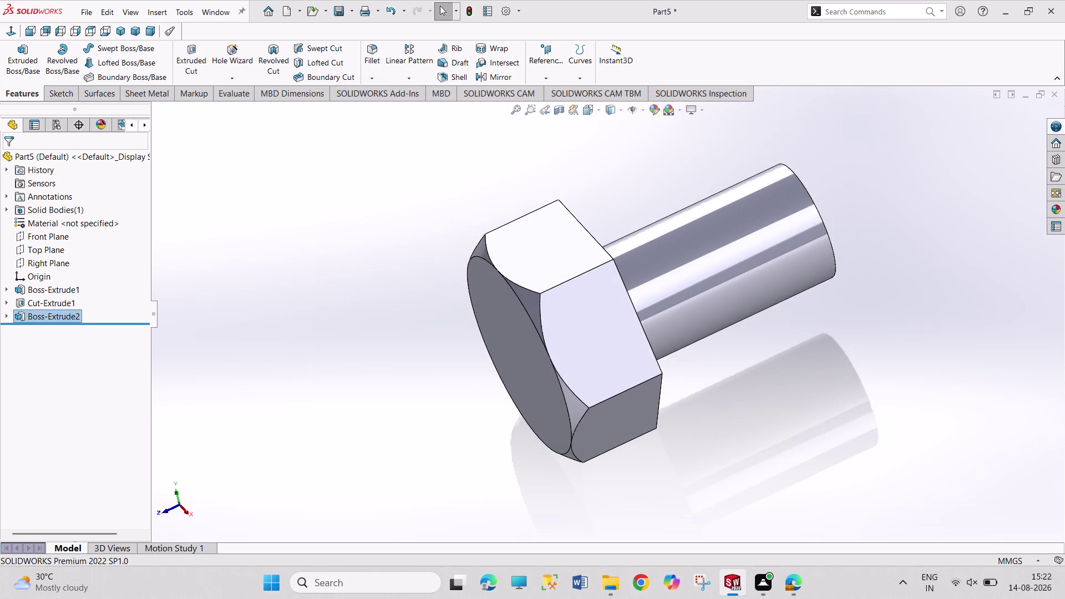
Create a new part document and open a sketch on its Top Plane.
key(ctrl+n)
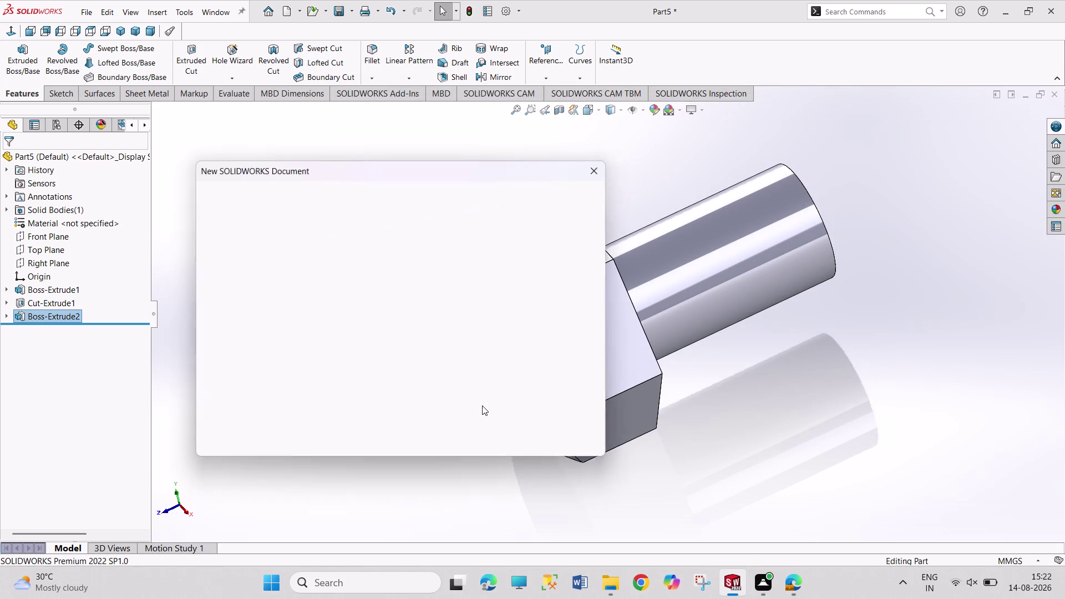
key(Return)
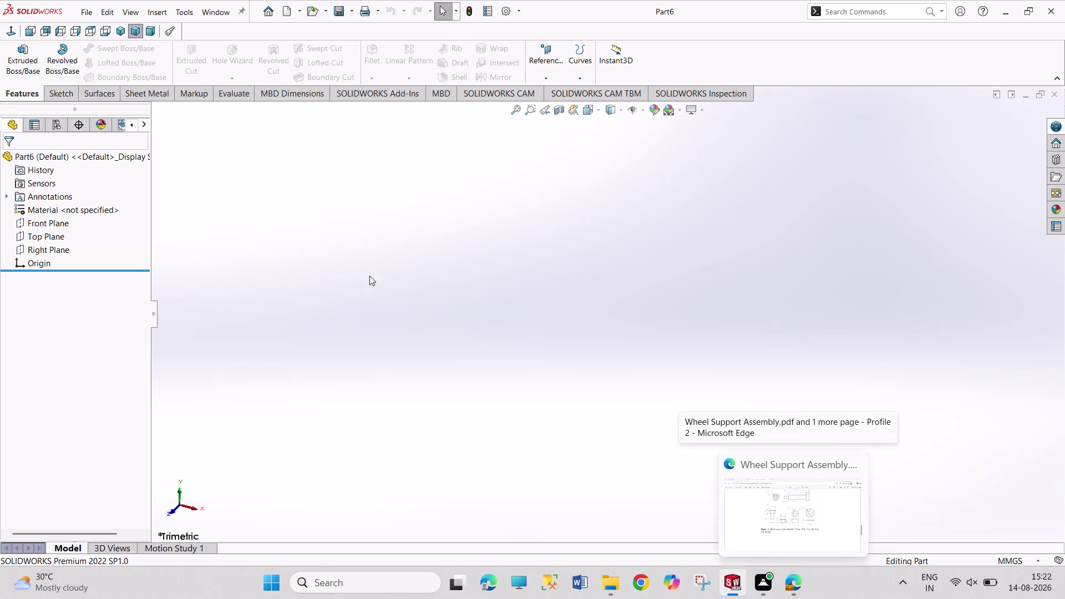
click(47, 237)
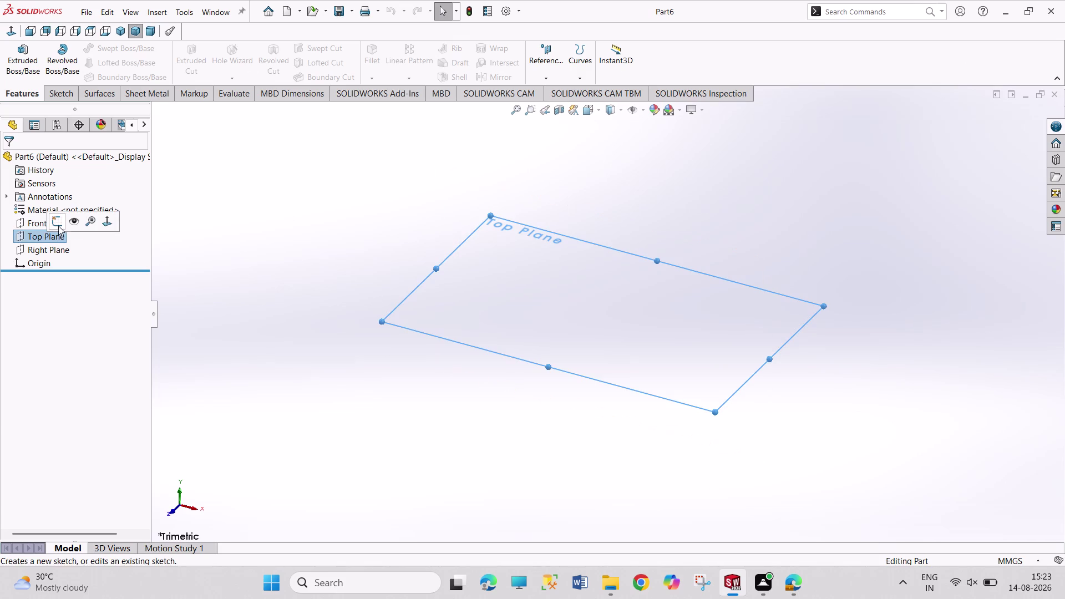
click(58, 225)
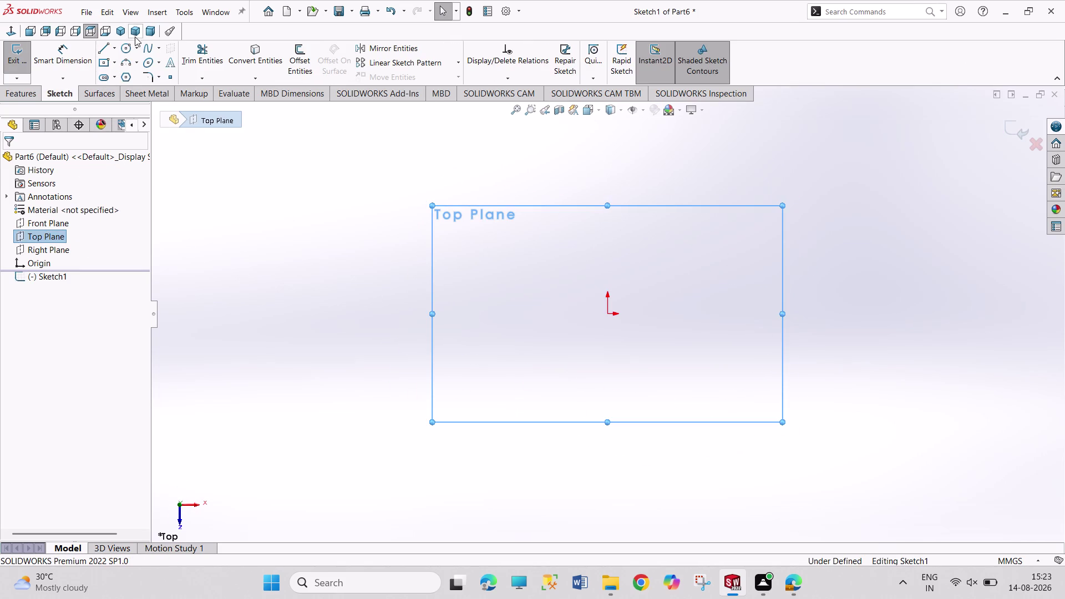
Draw the circles centred at the origin and delete a stray extra circle.
click(127, 51)
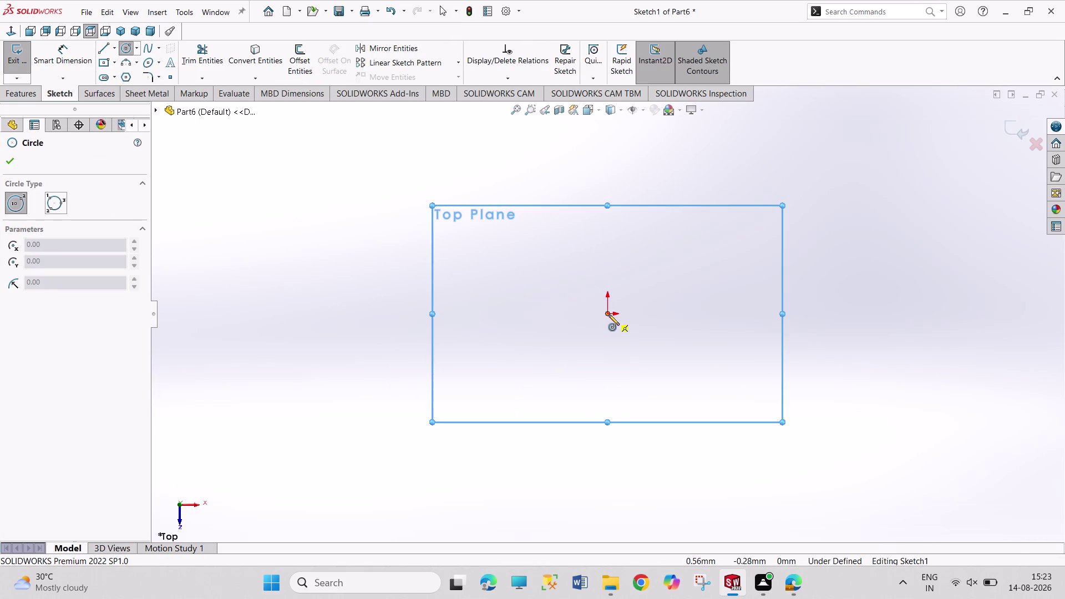
click(609, 314)
click(673, 406)
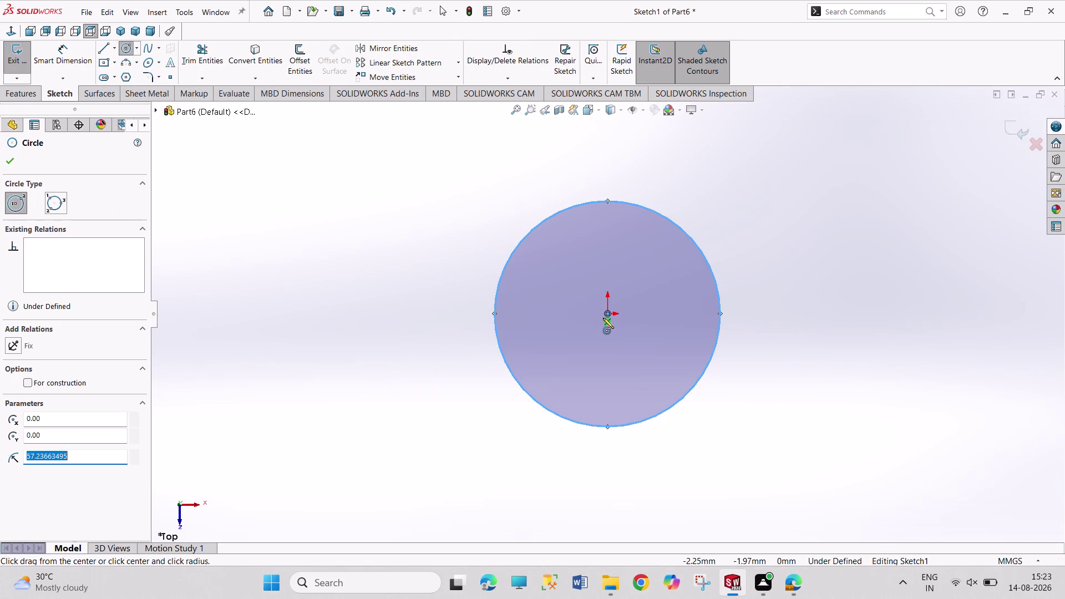
click(608, 314)
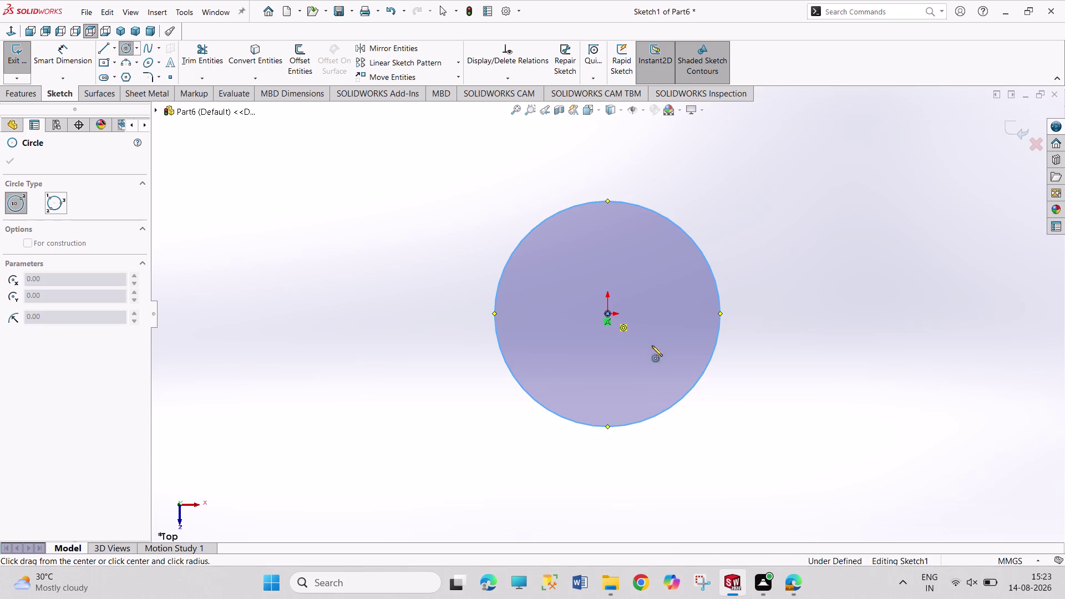
click(669, 370)
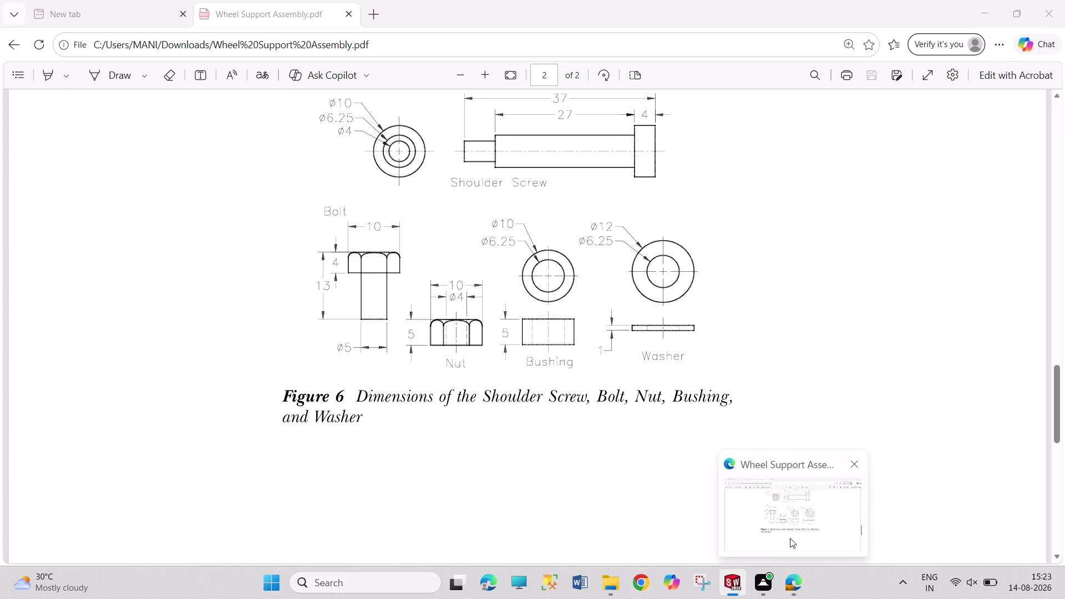
right_drag(760, 255, 758, 113)
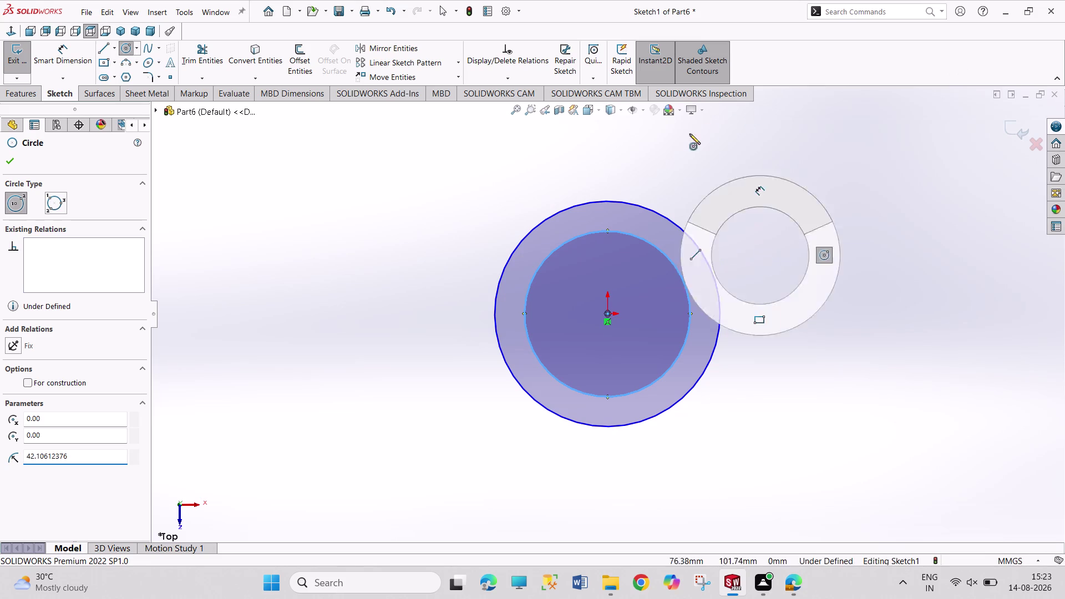
click(646, 208)
click(679, 191)
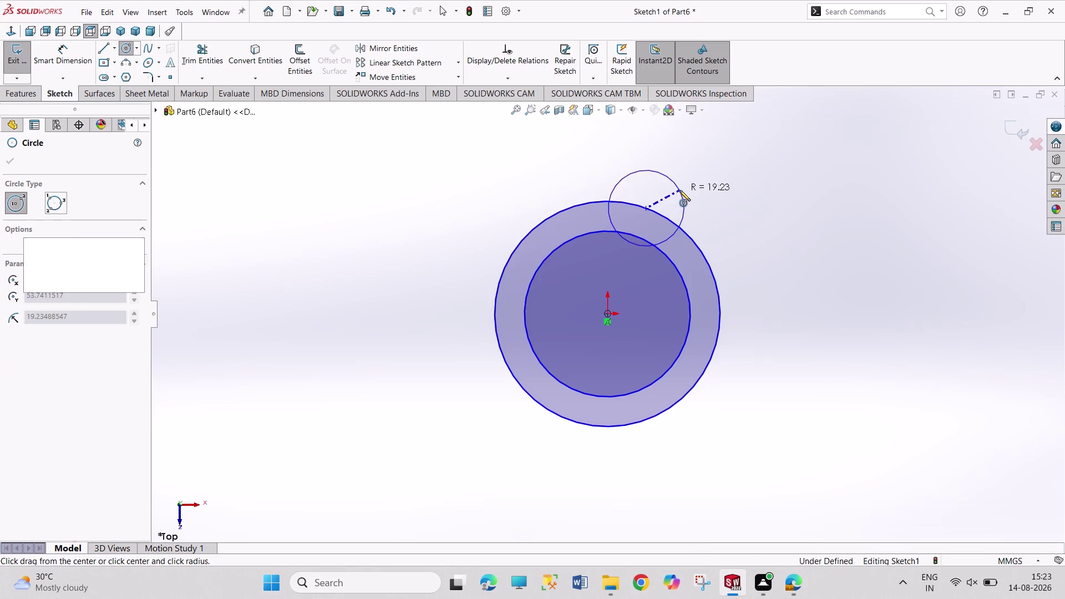
key(Escape)
key(Escape)
key(Escape)
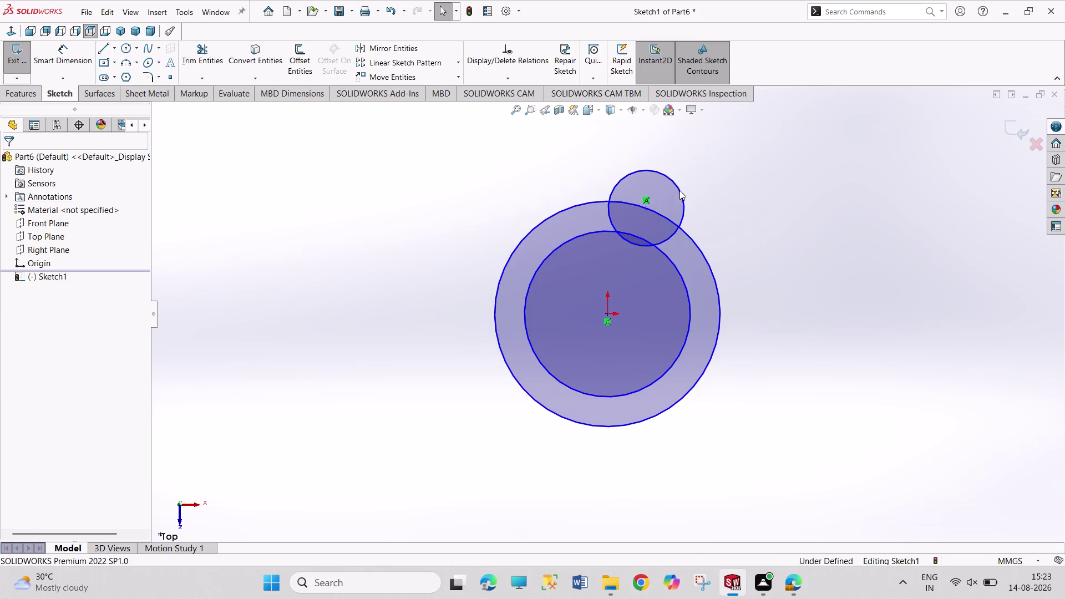
right_click(680, 190)
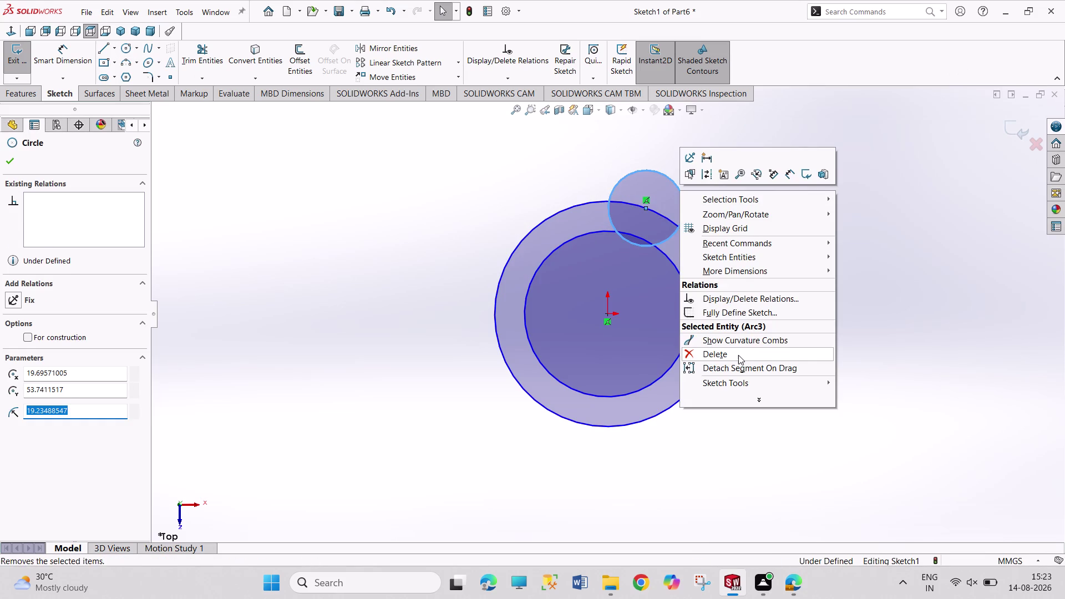
click(738, 355)
Dimension the circles to Ø10 and Ø6.25 mm, then exit the sketch.
right_drag(774, 356, 779, 192)
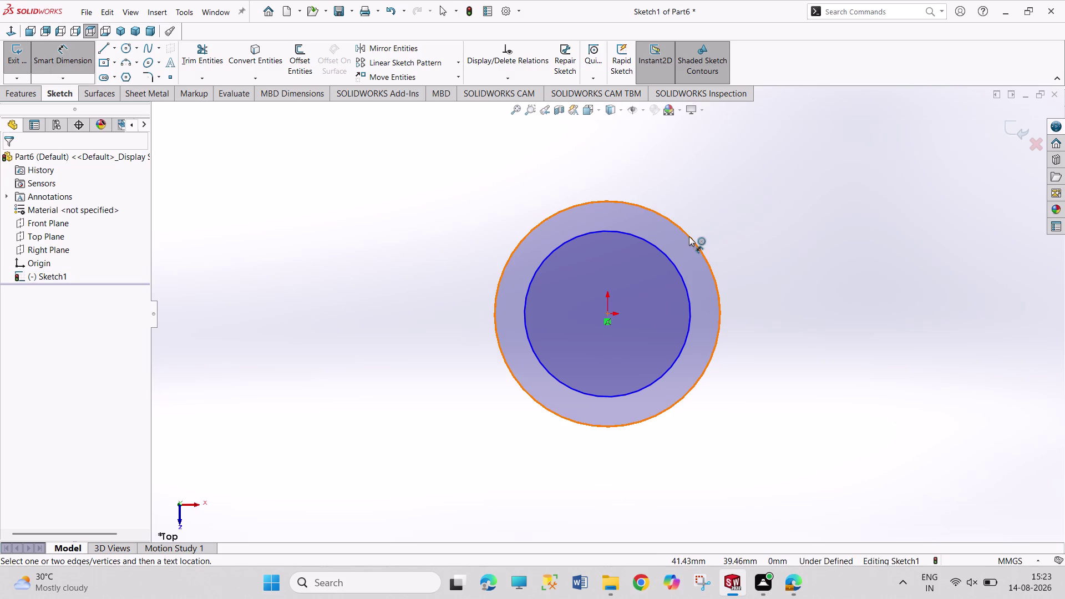
click(689, 236)
click(739, 201)
text(10)
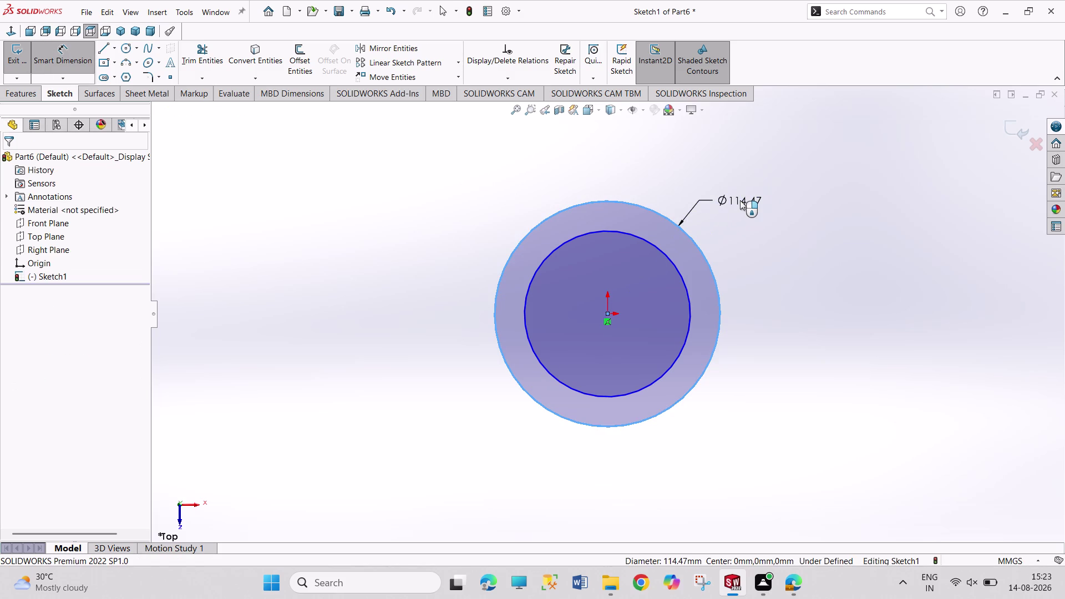
key(Return)
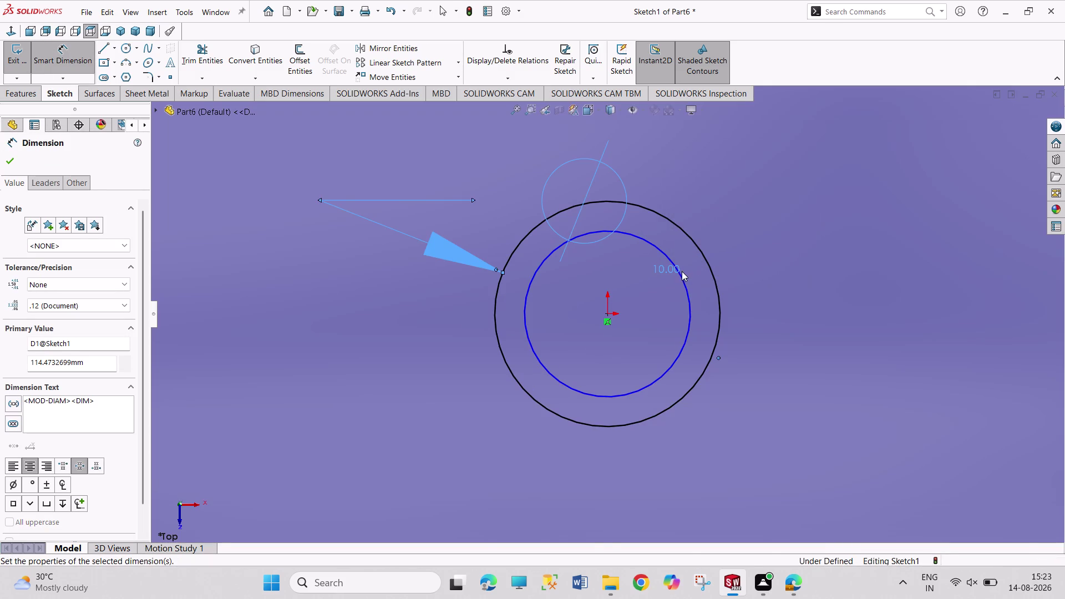
click(683, 279)
click(775, 262)
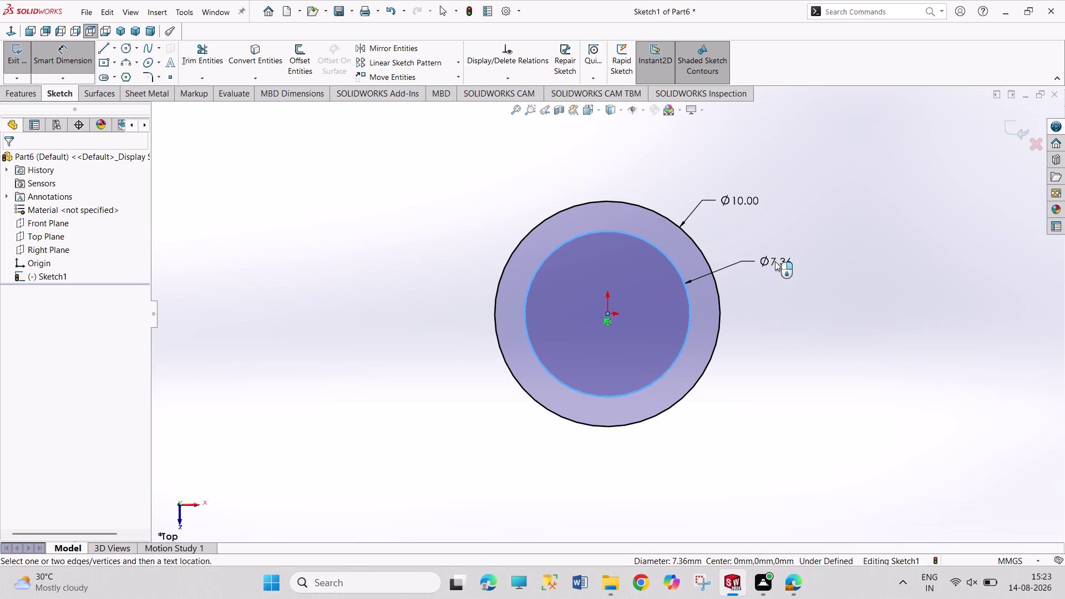
text(6.2)
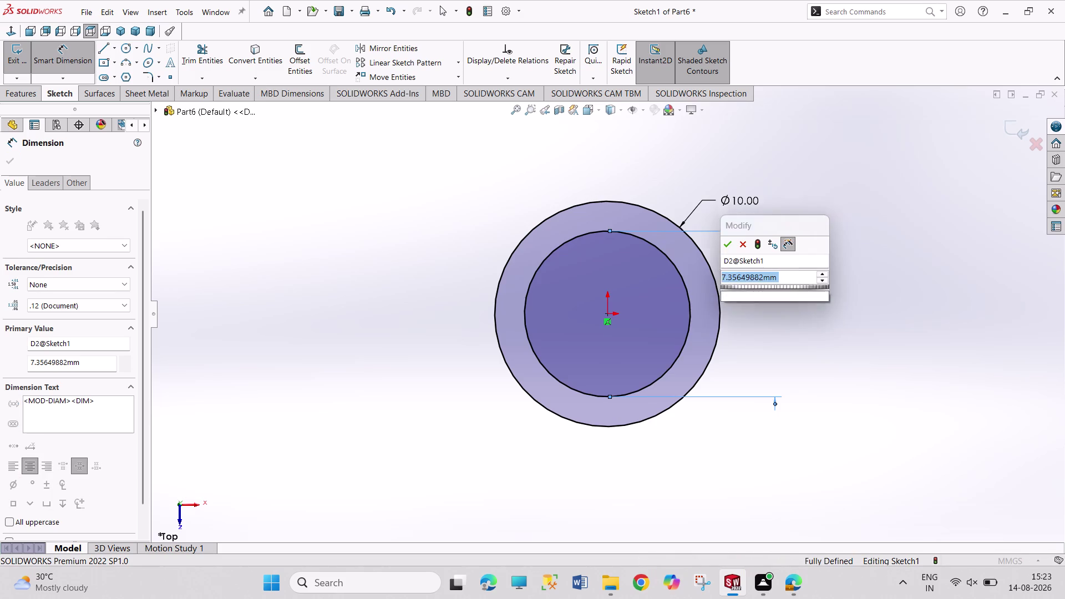
key(5)
key(Return)
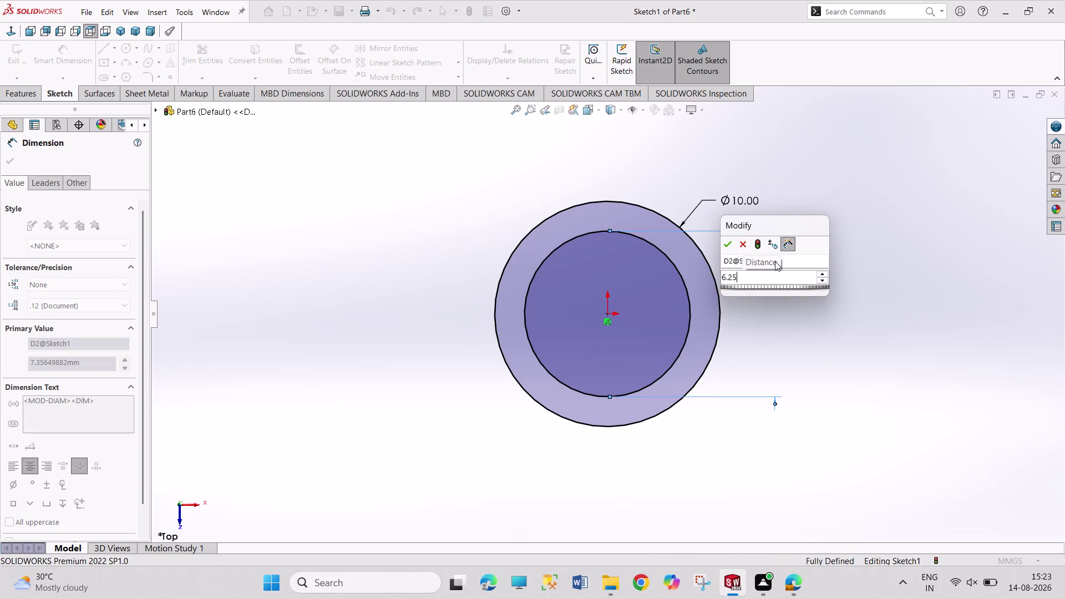
right_click(818, 340)
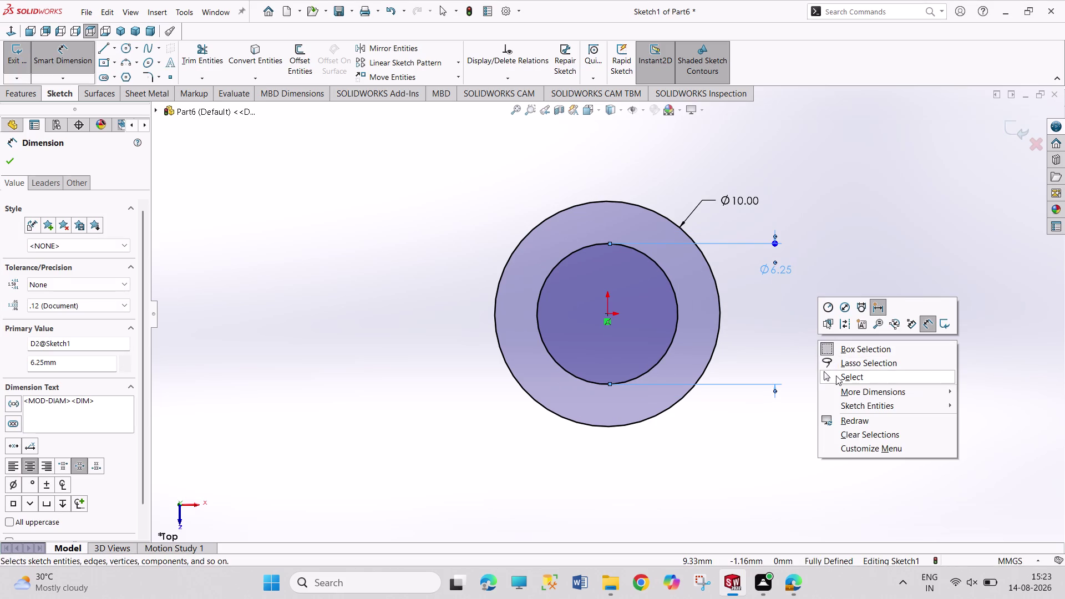
click(837, 376)
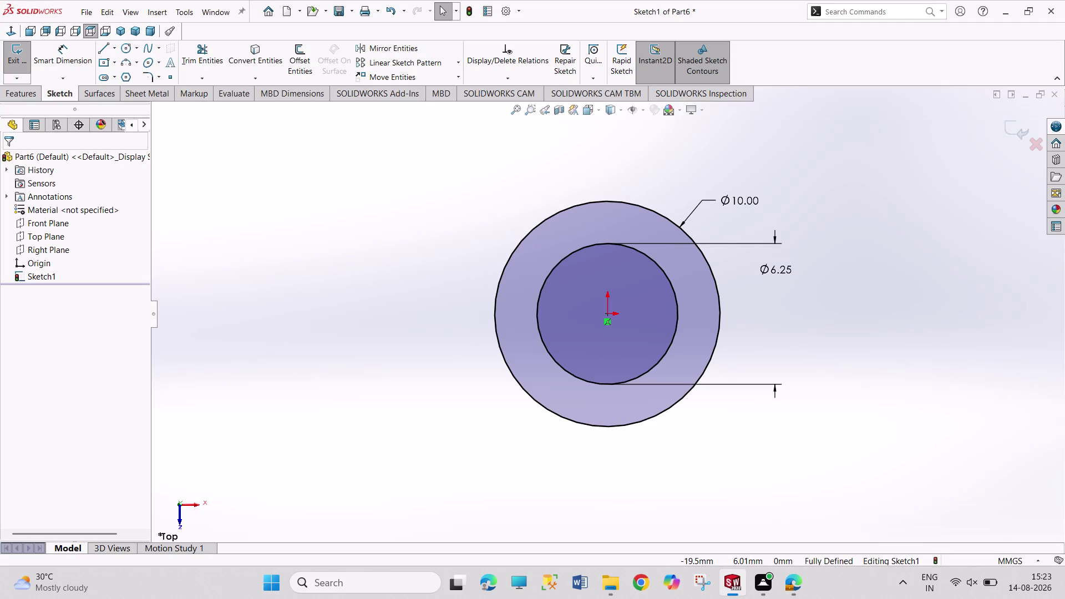
click(25, 59)
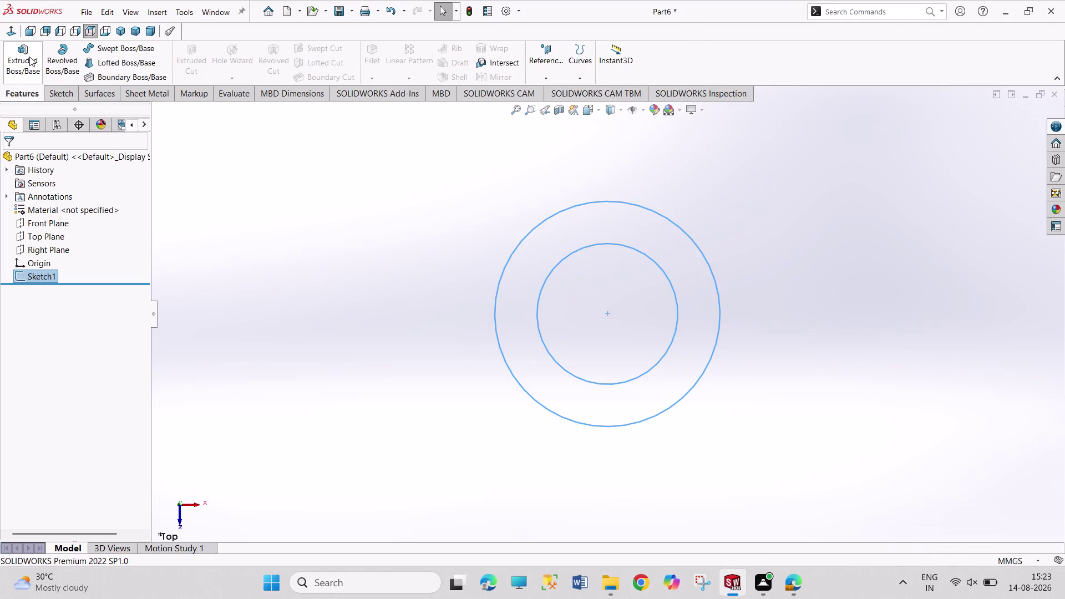
Extrude the ring sketch 5 mm mid-plane into a bushing.
click(29, 56)
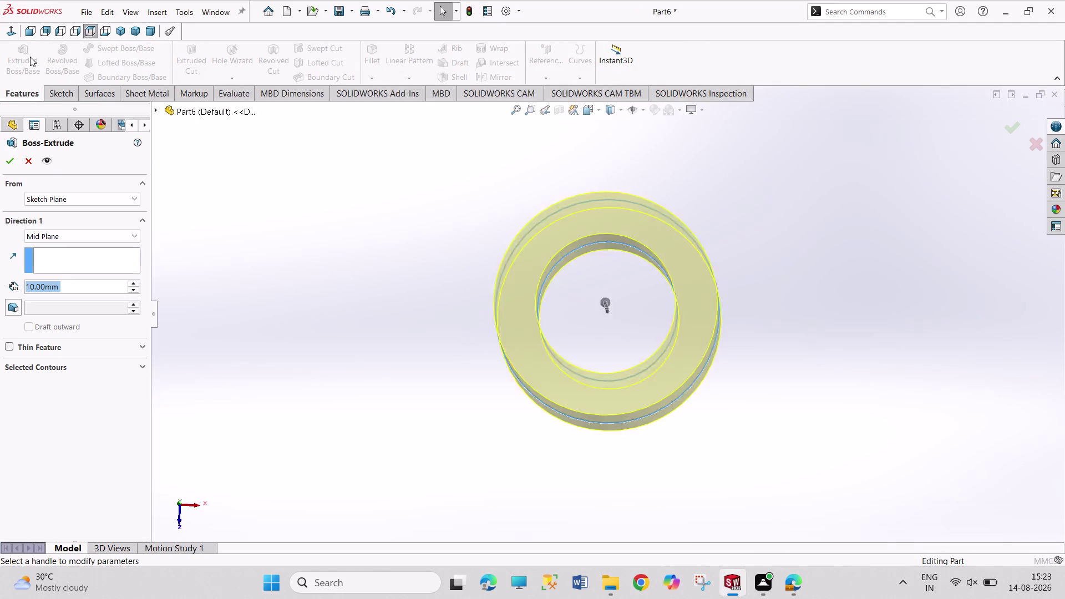
key(5)
key(Return)
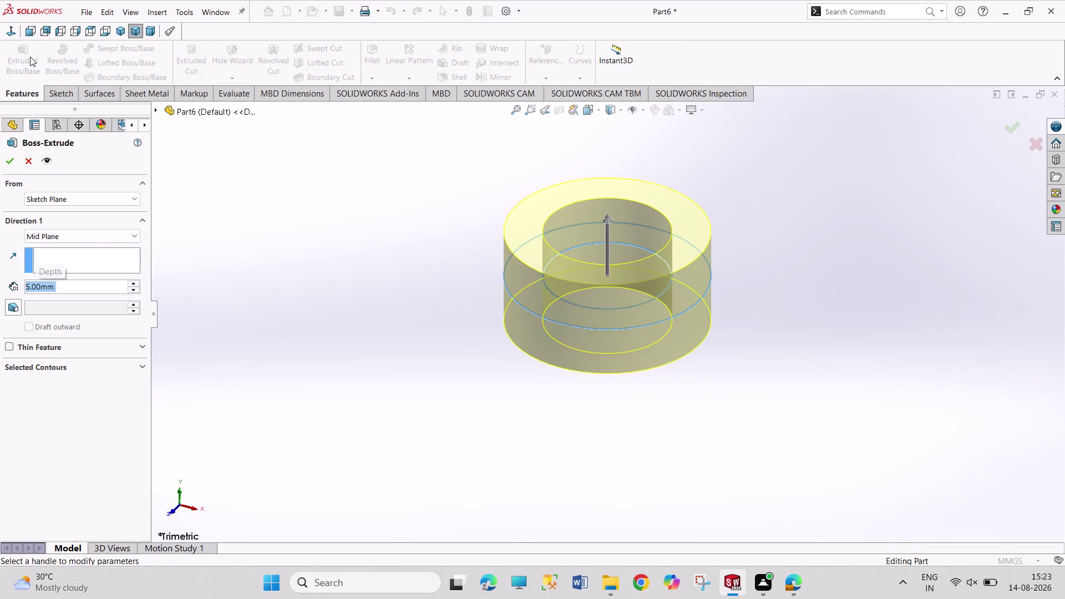
click(7, 162)
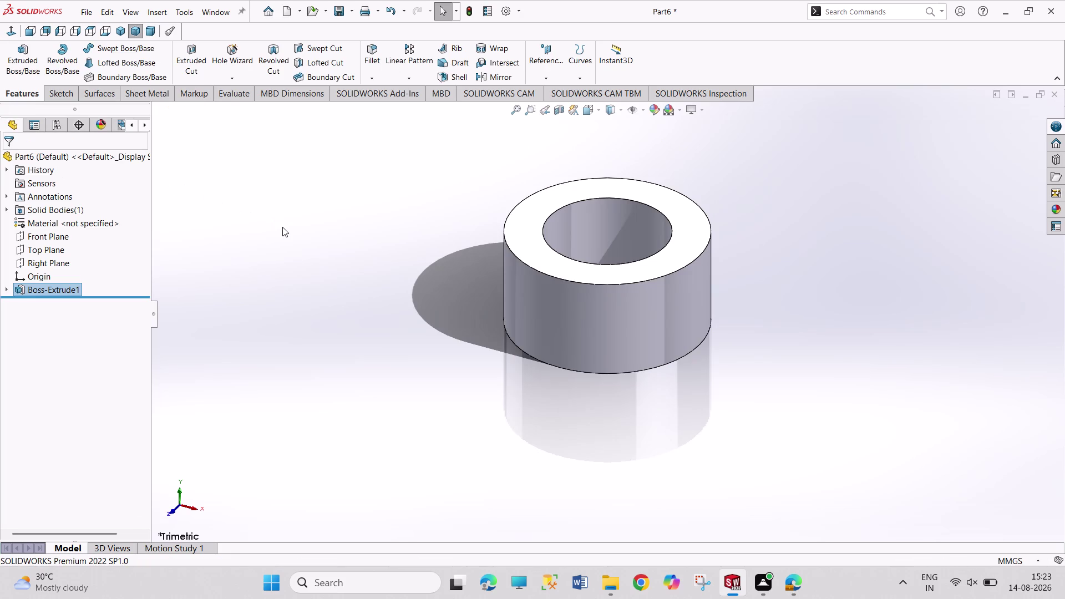
Save the part as 'WHEEL SUPPORT 1.6 BUSHING'.
key(ctrl+s)
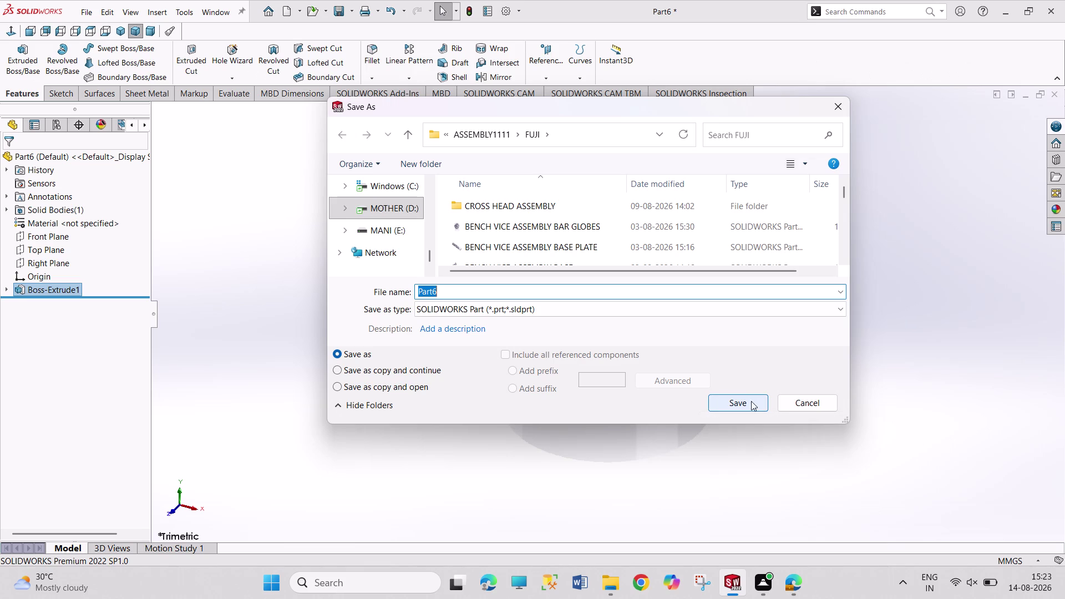
text(WH)
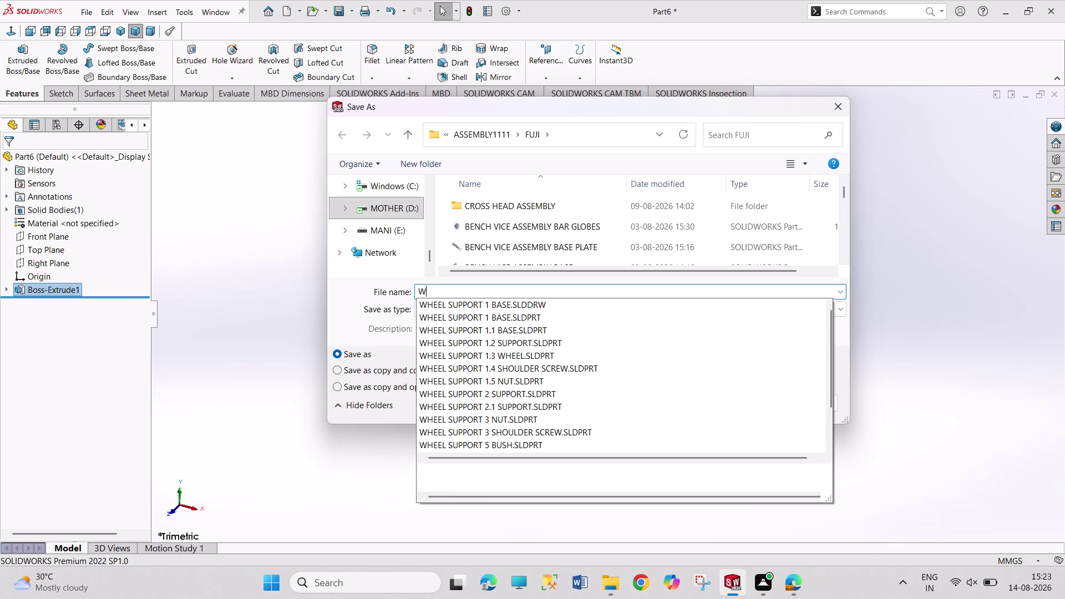
text(EEL SUPPO)
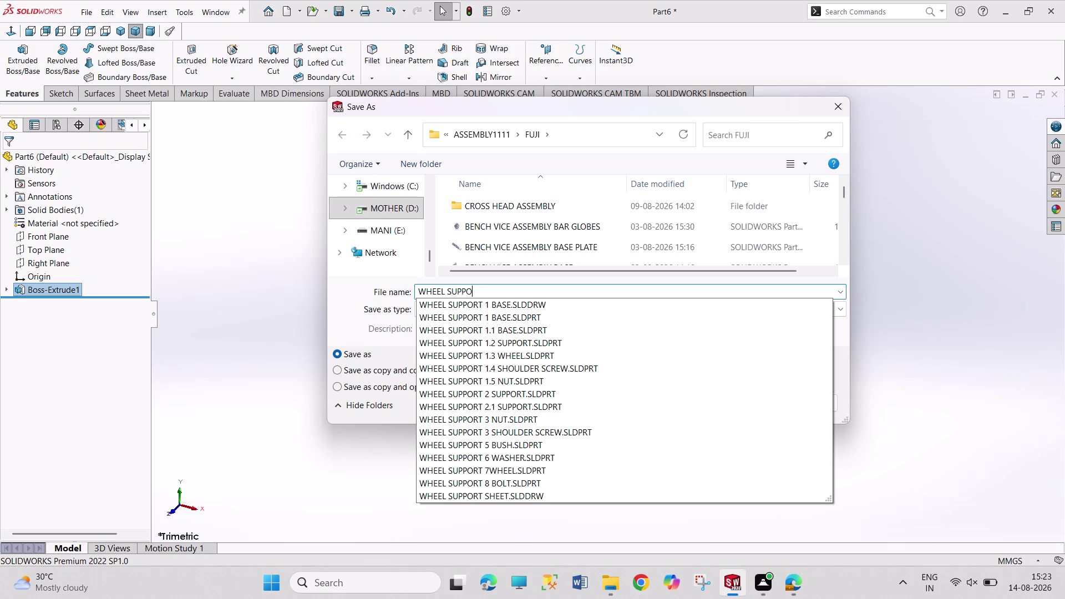
text(RT 1.6)
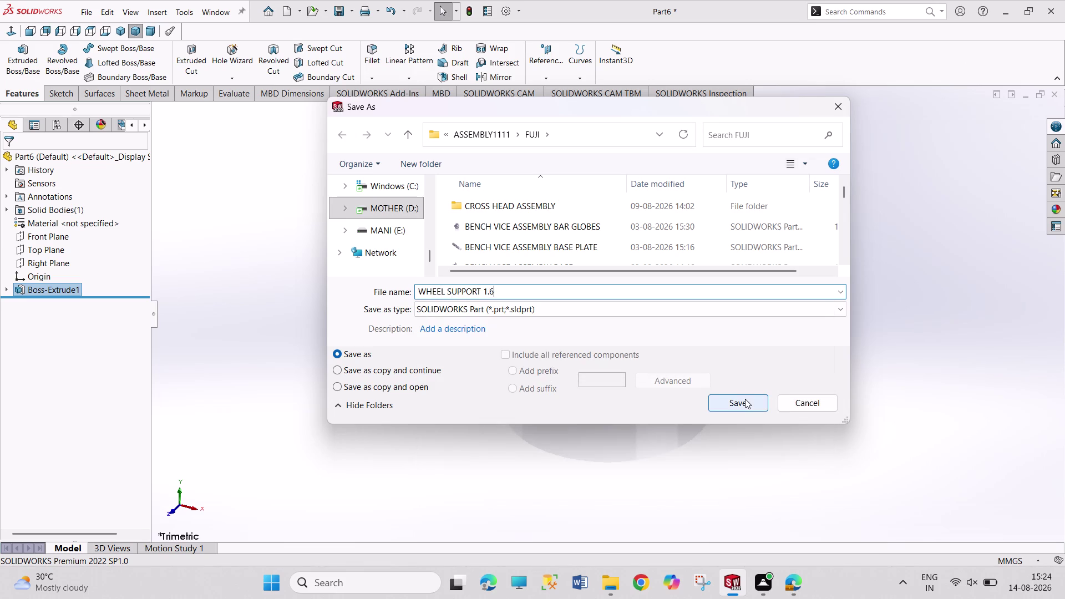
key(space)
text(BUSH)
text(ING)
key(Return)
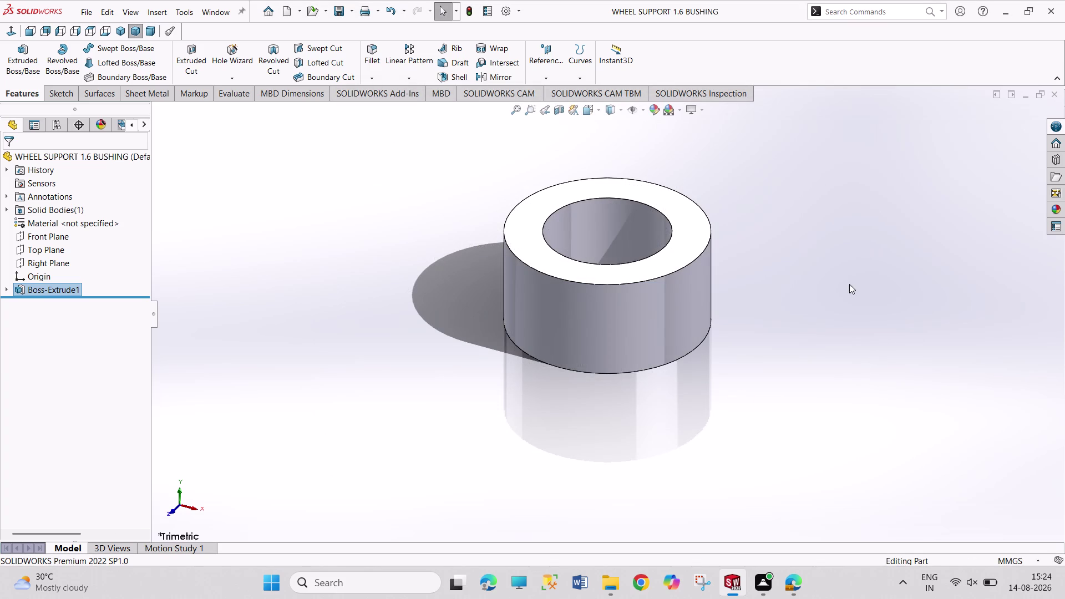
drag(744, 198, 869, 324)
drag(779, 201, 959, 355)
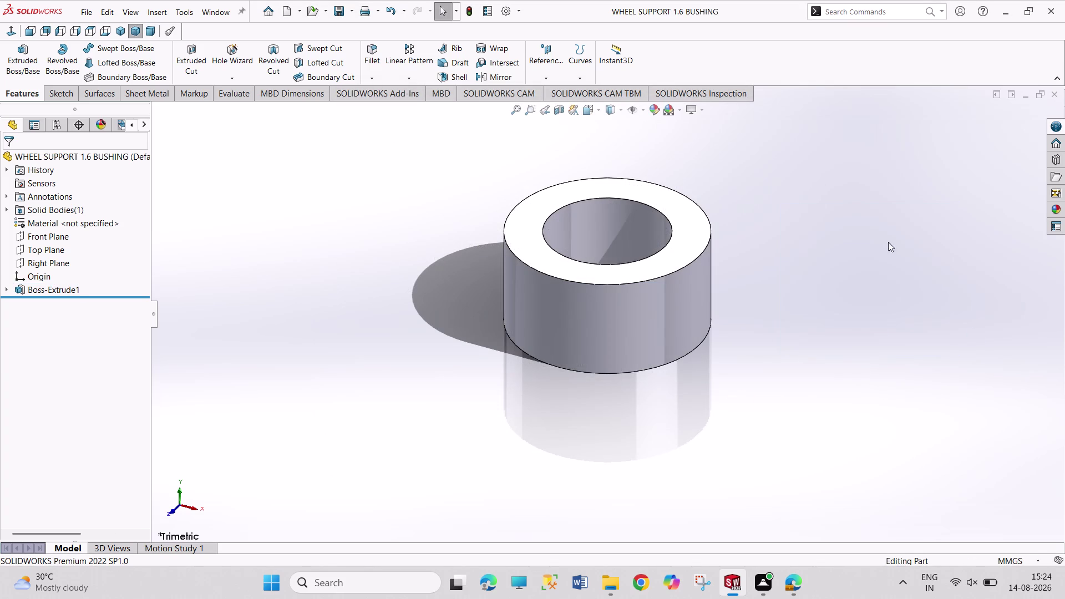
Create a new part and draw two origin-centred circles on its Top Plane.
drag(852, 220, 1030, 369)
key(ctrl+n)
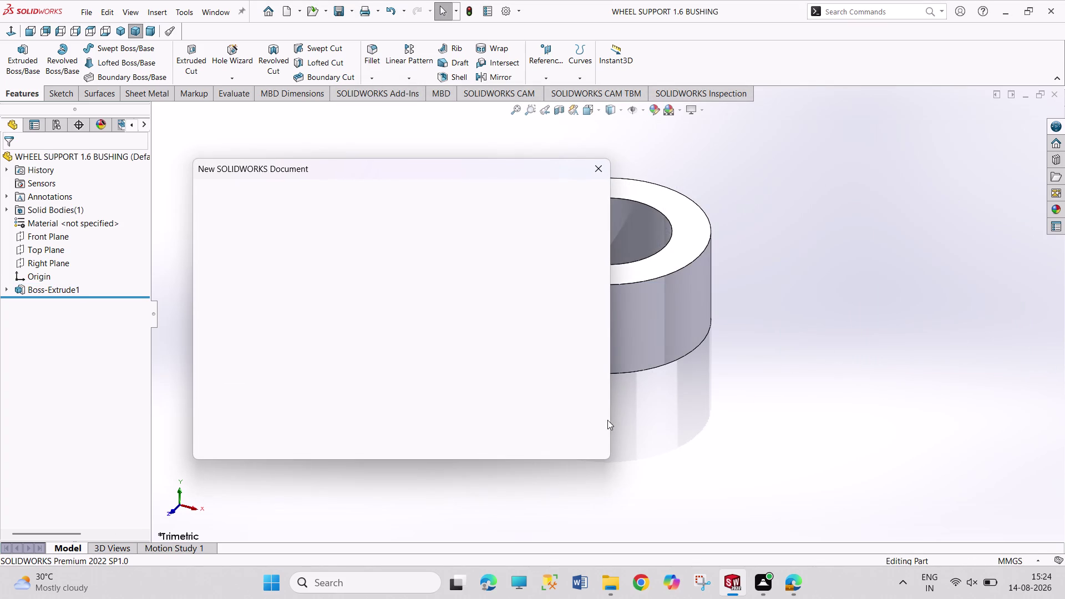
click(459, 434)
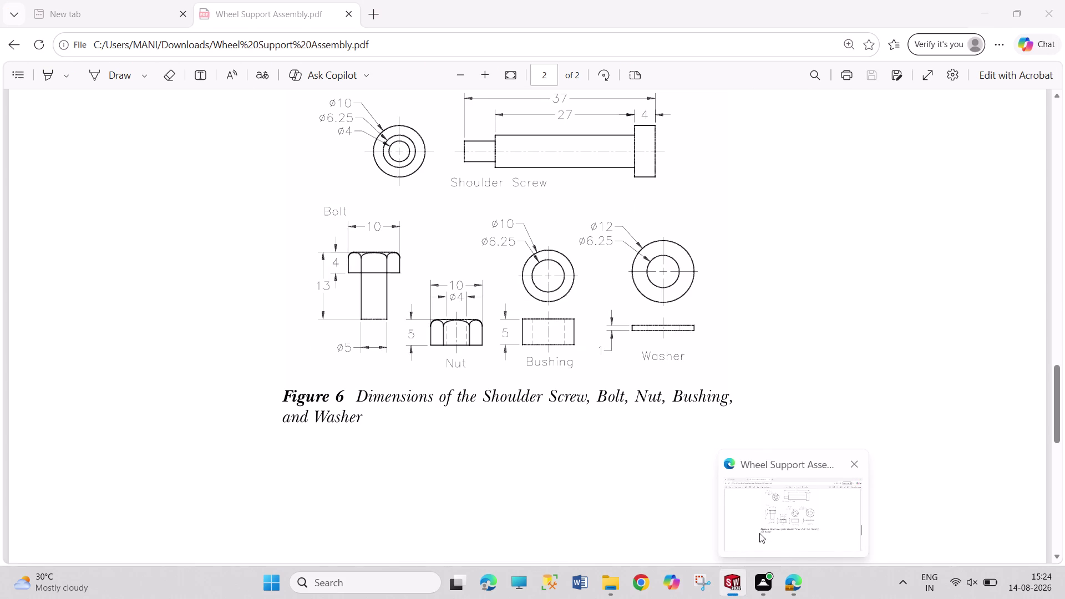
click(52, 241)
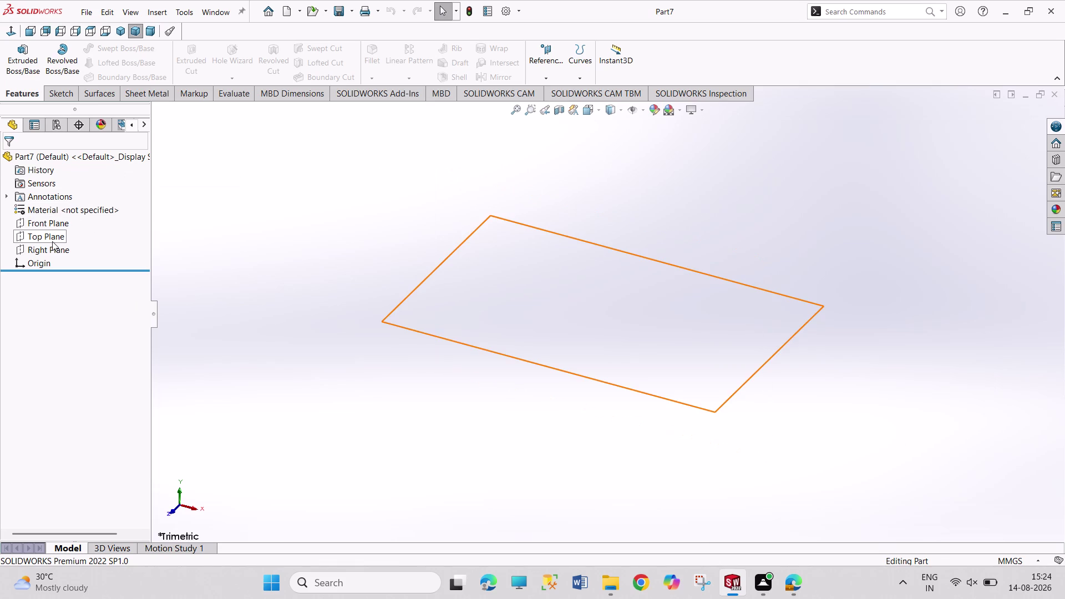
click(65, 227)
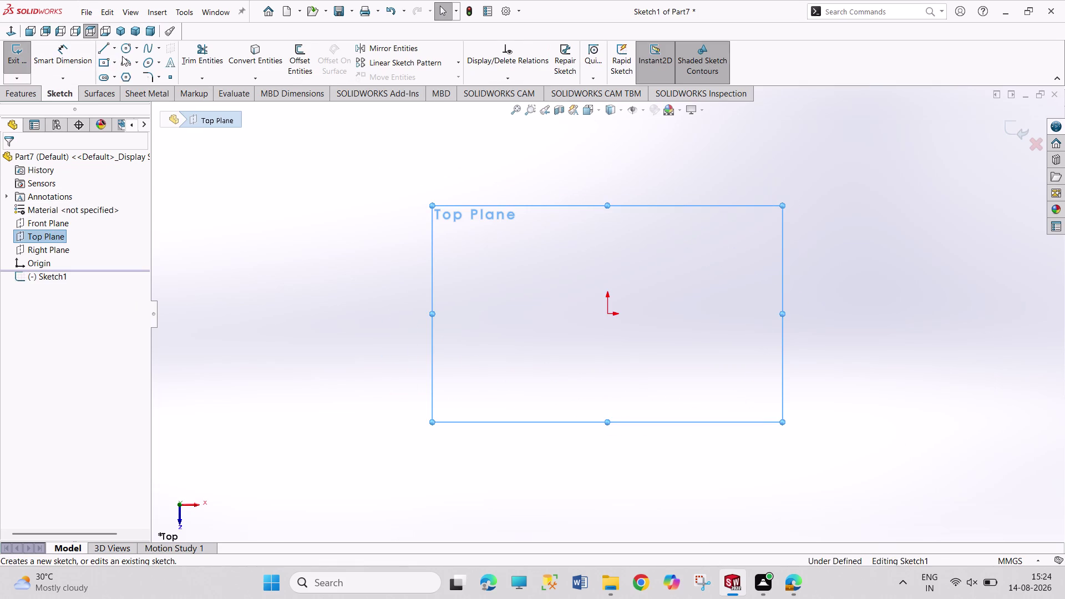
click(123, 49)
click(606, 314)
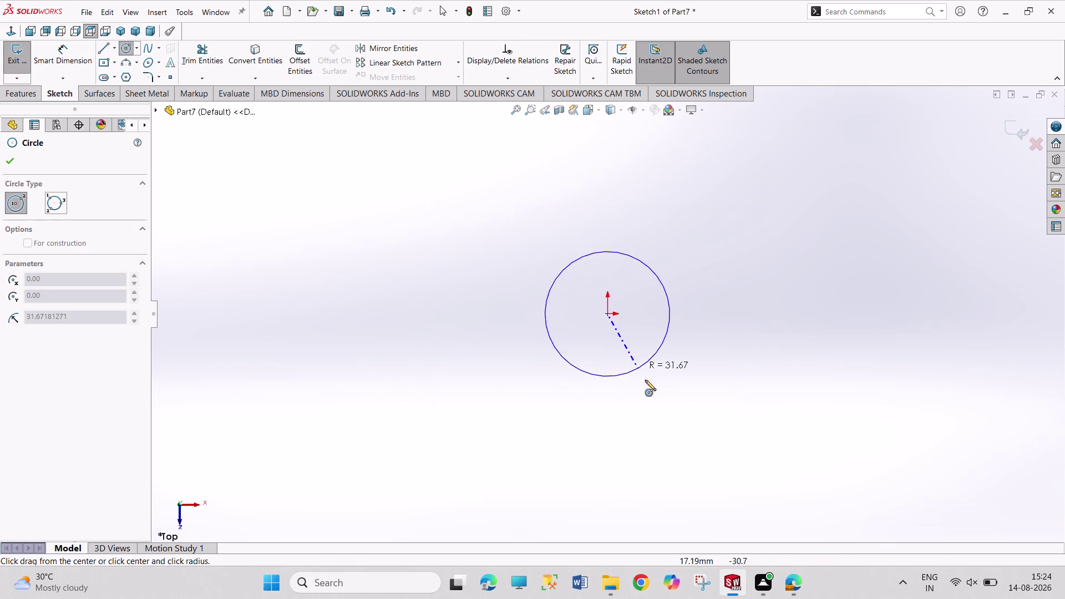
click(652, 391)
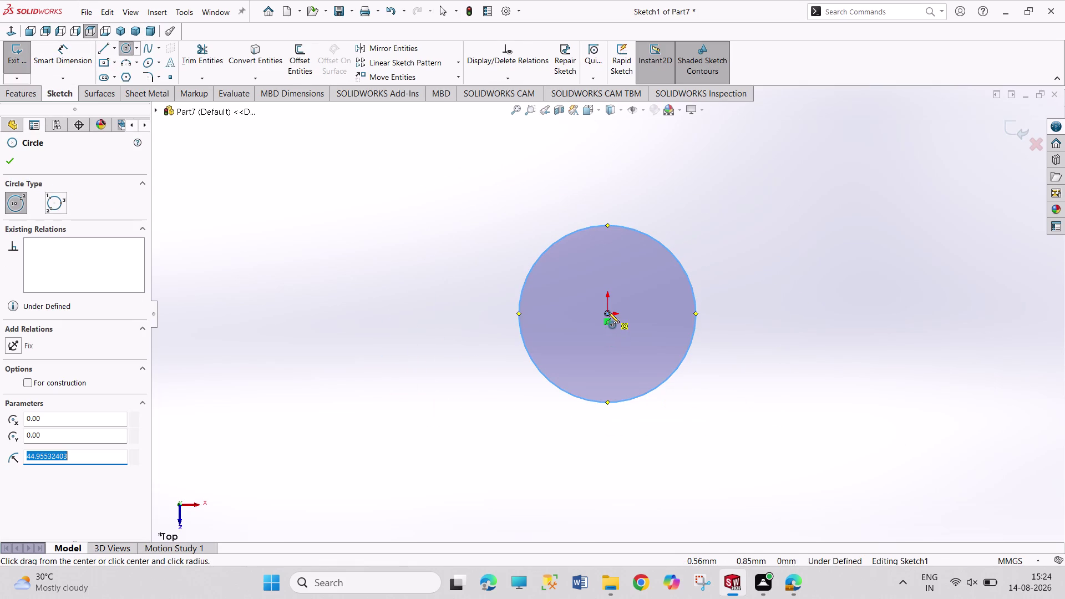
click(609, 312)
click(657, 431)
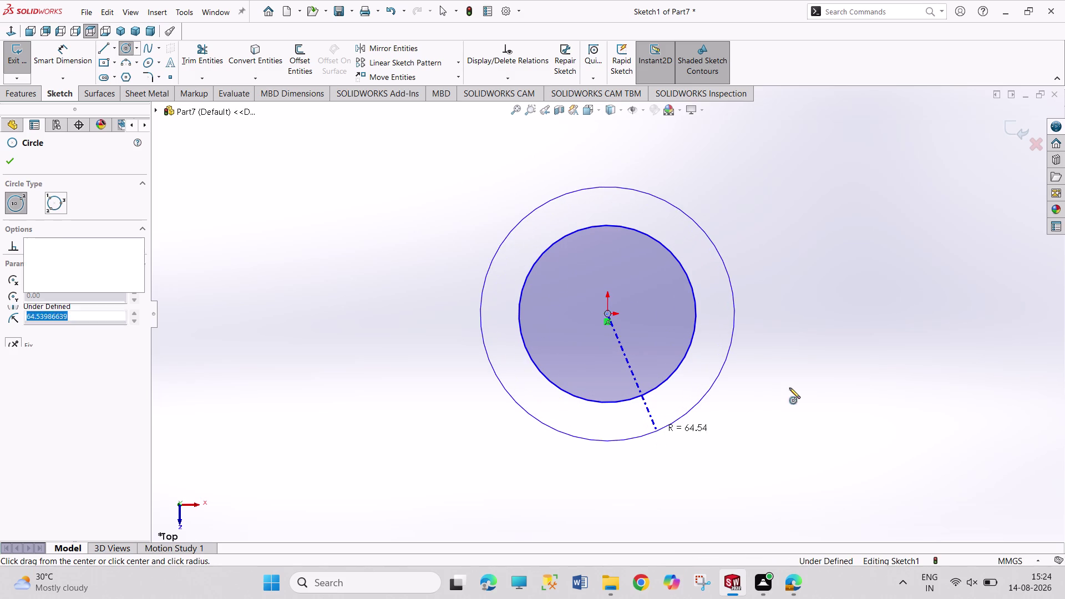
right_drag(812, 373, 802, 180)
right_drag(865, 231, 817, 99)
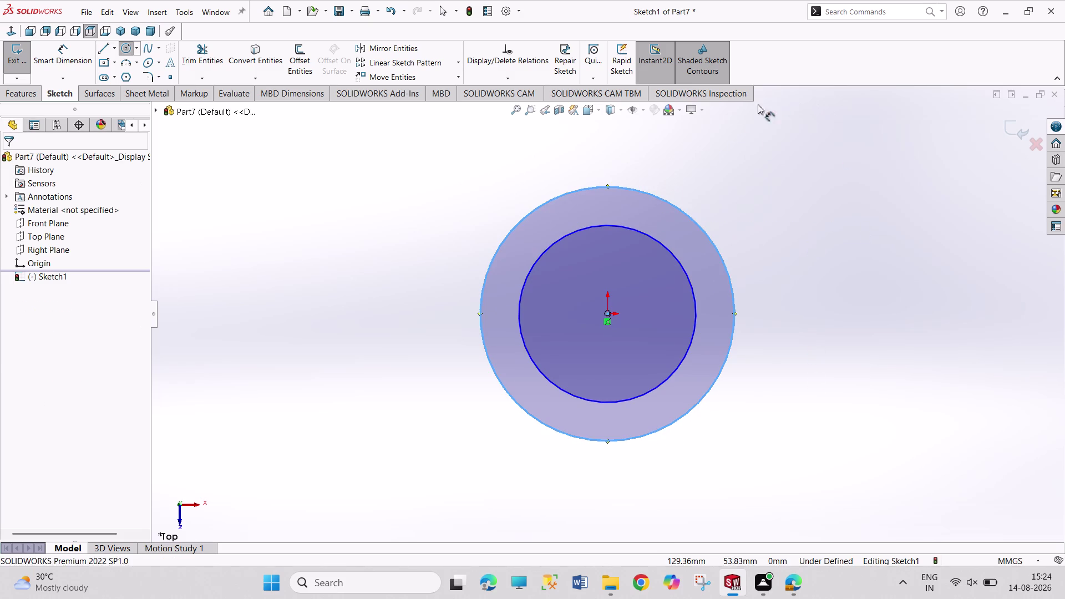
Dimension the circles to Ø6.25 and Ø12 mm, then exit the sketch.
click(664, 248)
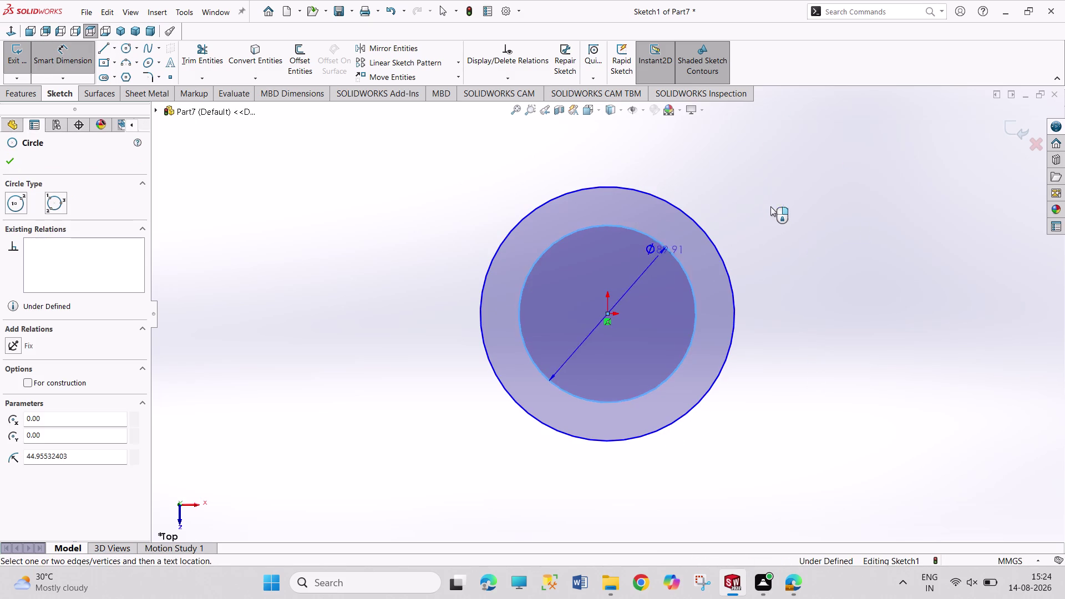
click(771, 207)
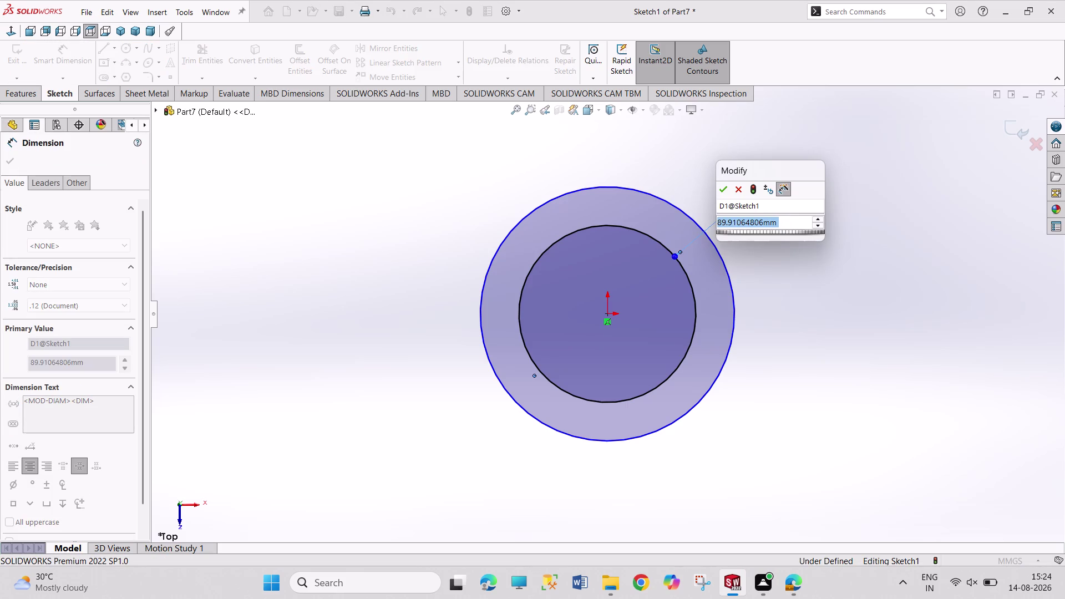
text(6.25)
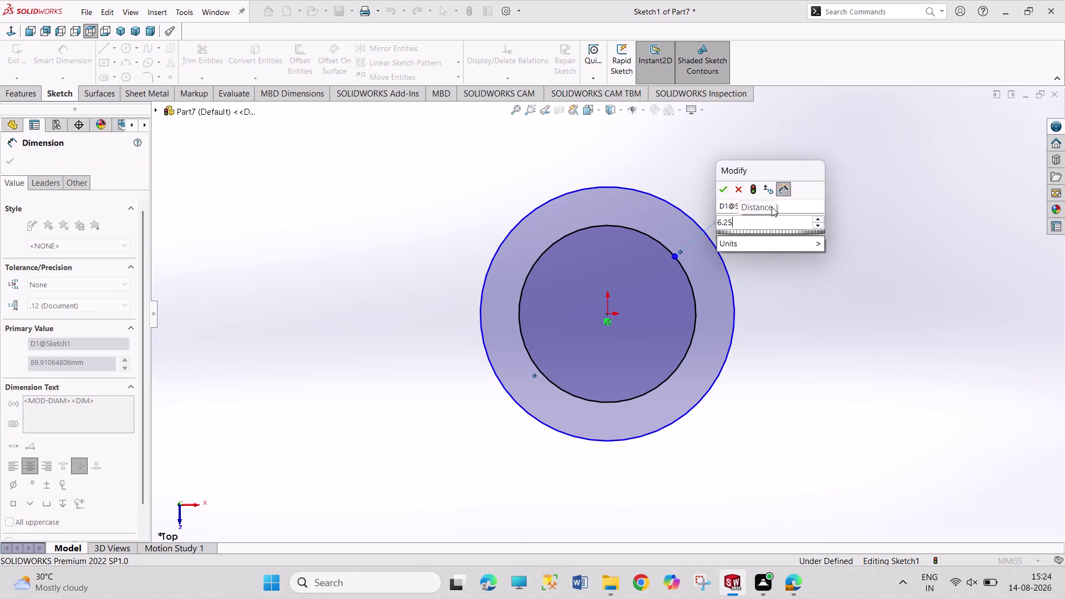
key(Return)
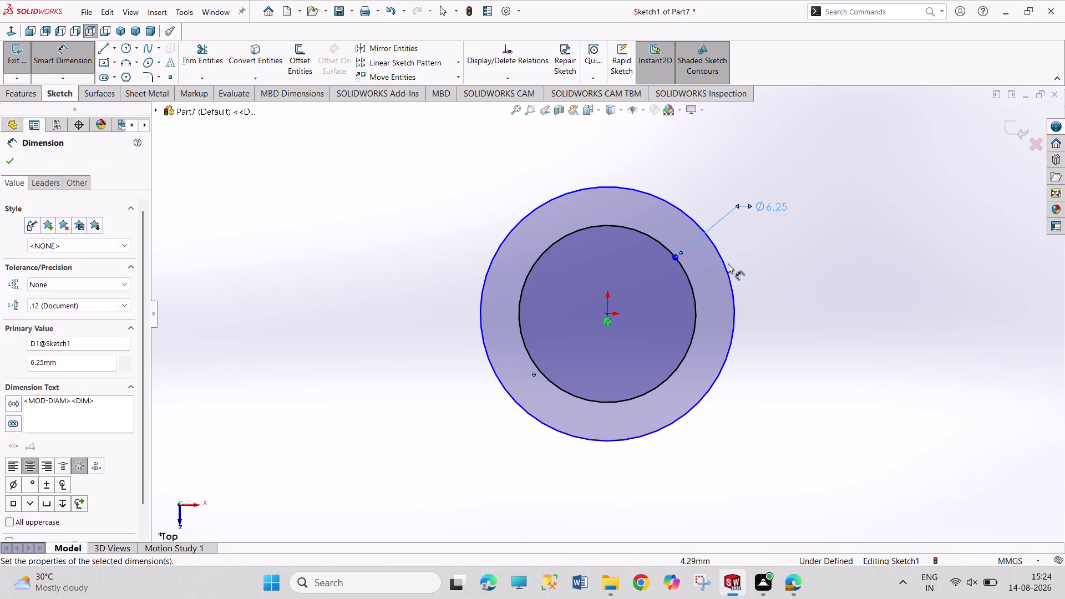
click(728, 265)
click(761, 170)
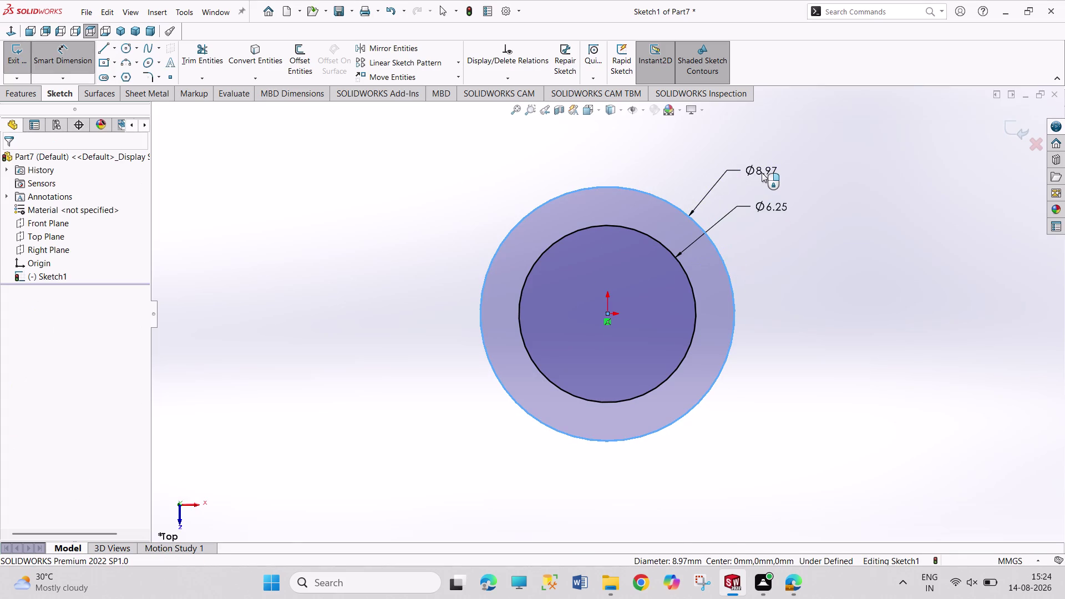
text(12)
key(Return)
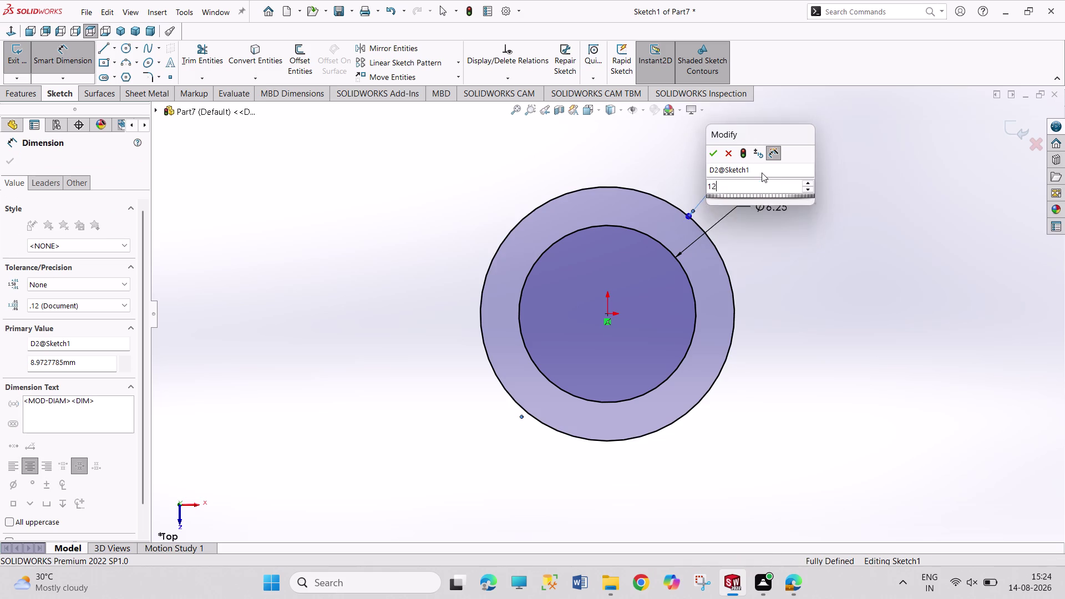
right_click(837, 193)
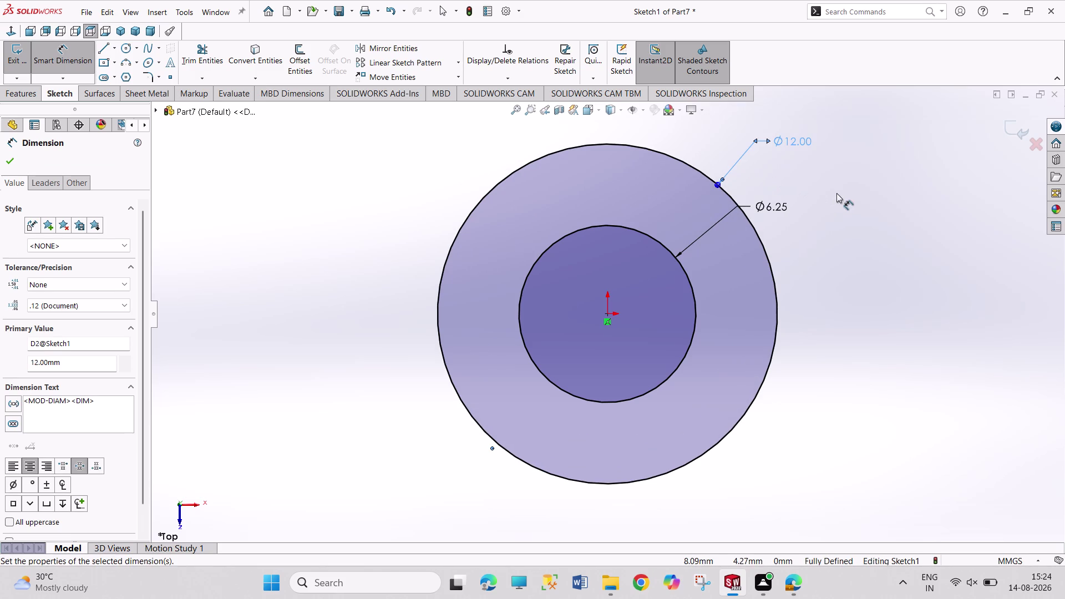
click(849, 231)
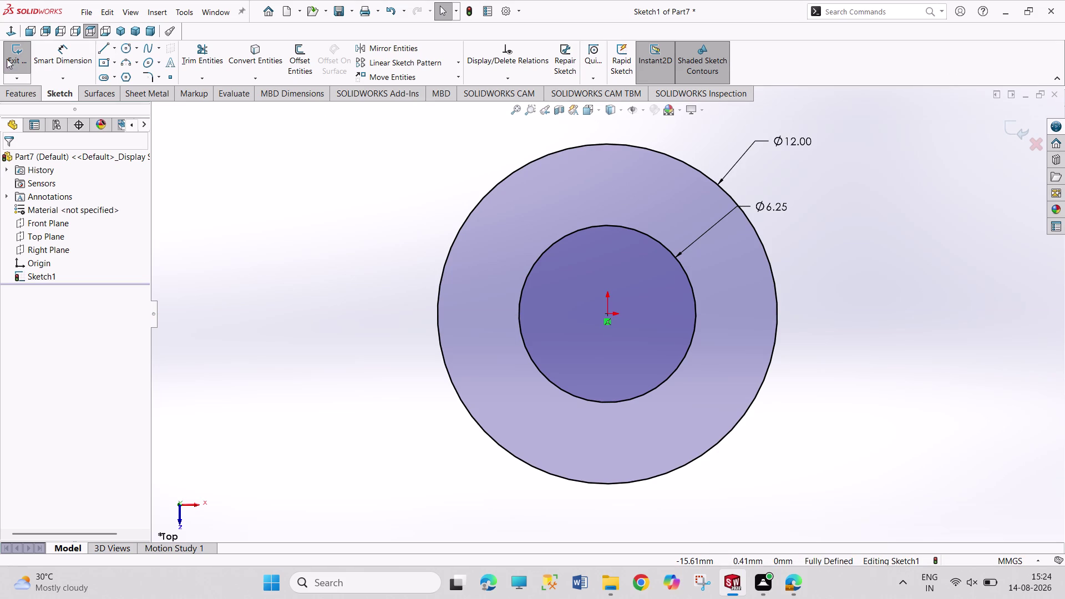
click(14, 55)
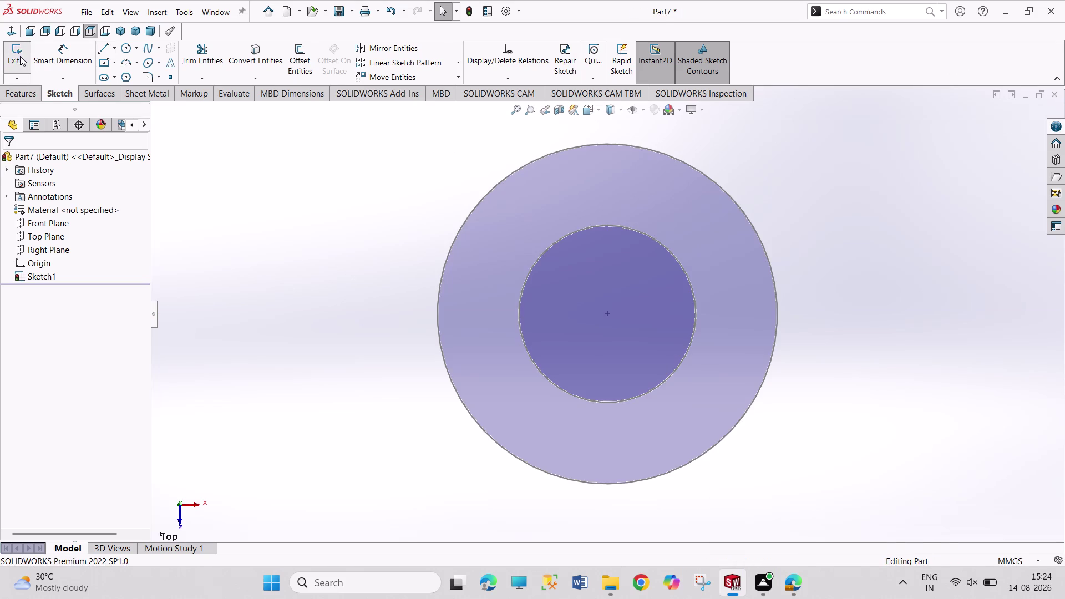
click(20, 56)
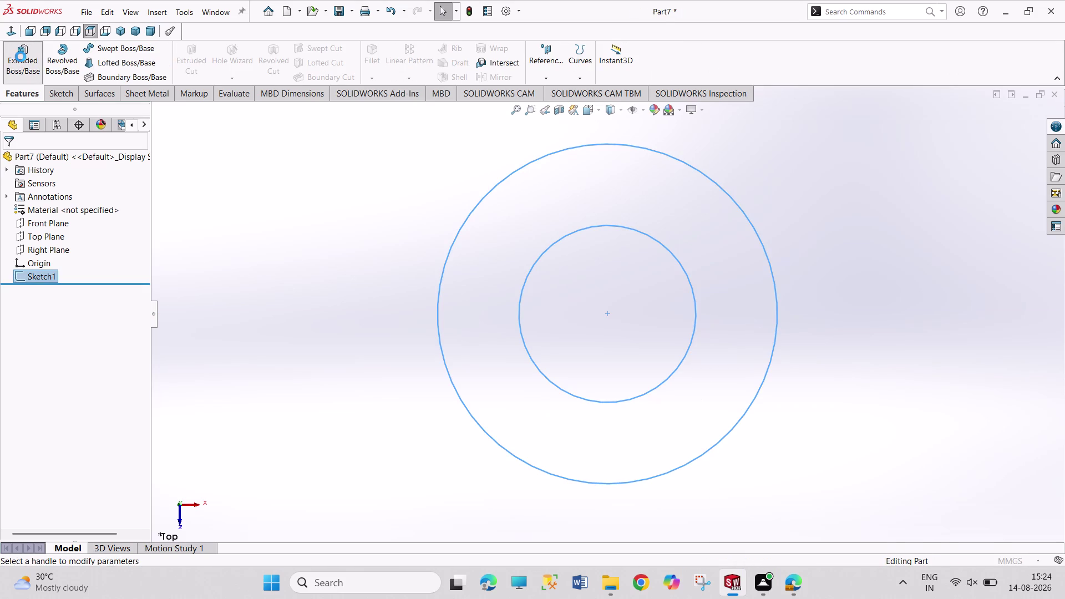
Extrude the Ø6.25/Ø12 ring sketch 1 mm mid-plane into a washer.
key(1)
key(Return)
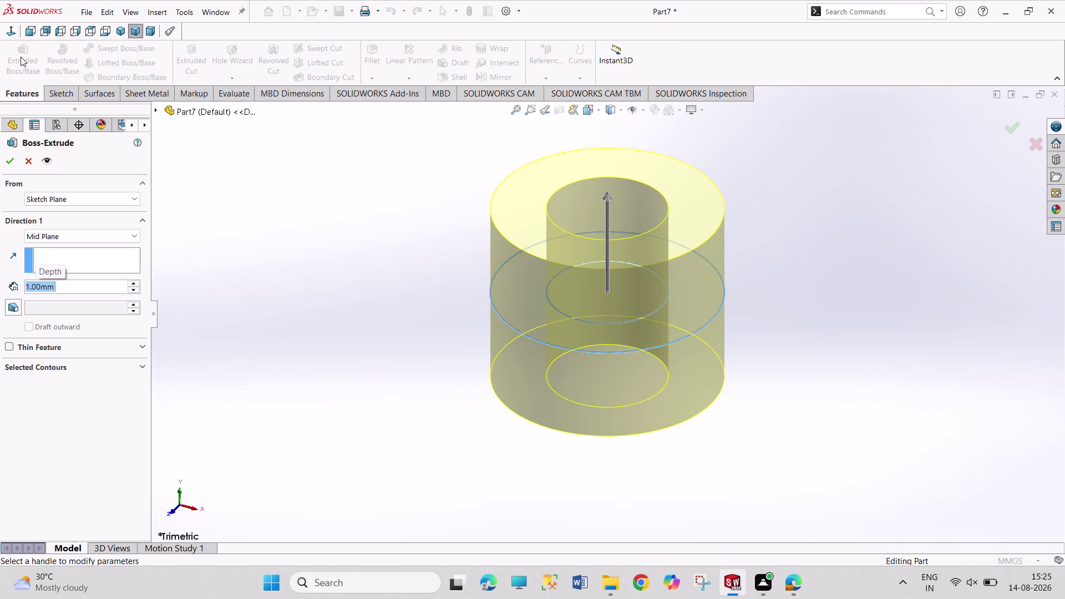
click(12, 165)
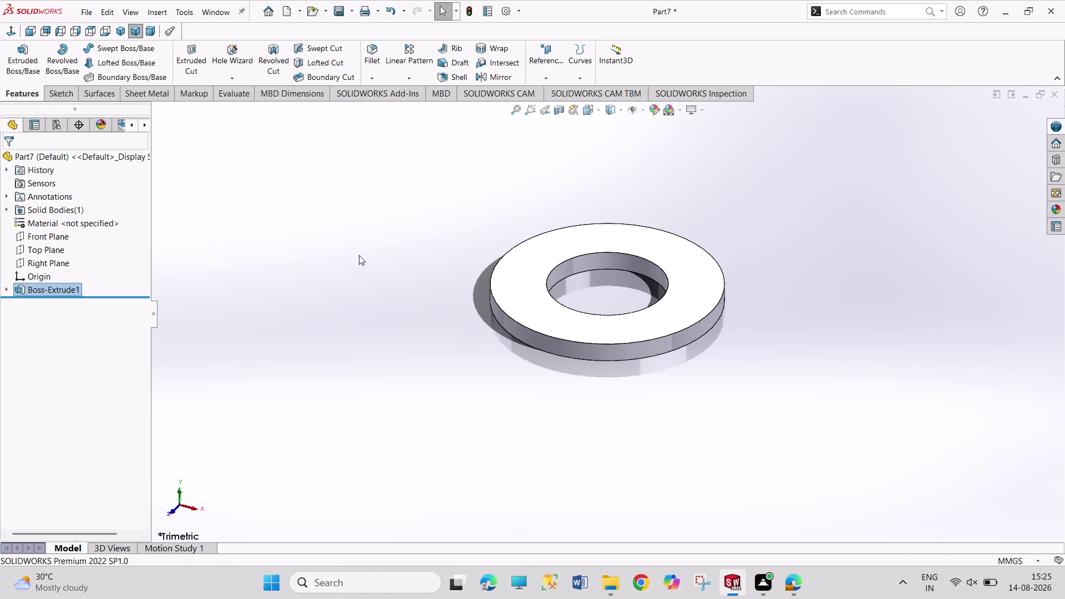
key(ctrl+s)
Save the washer part under the file name 'WHEEL SUPPORT 1.7 WASHER'.
text(WH)
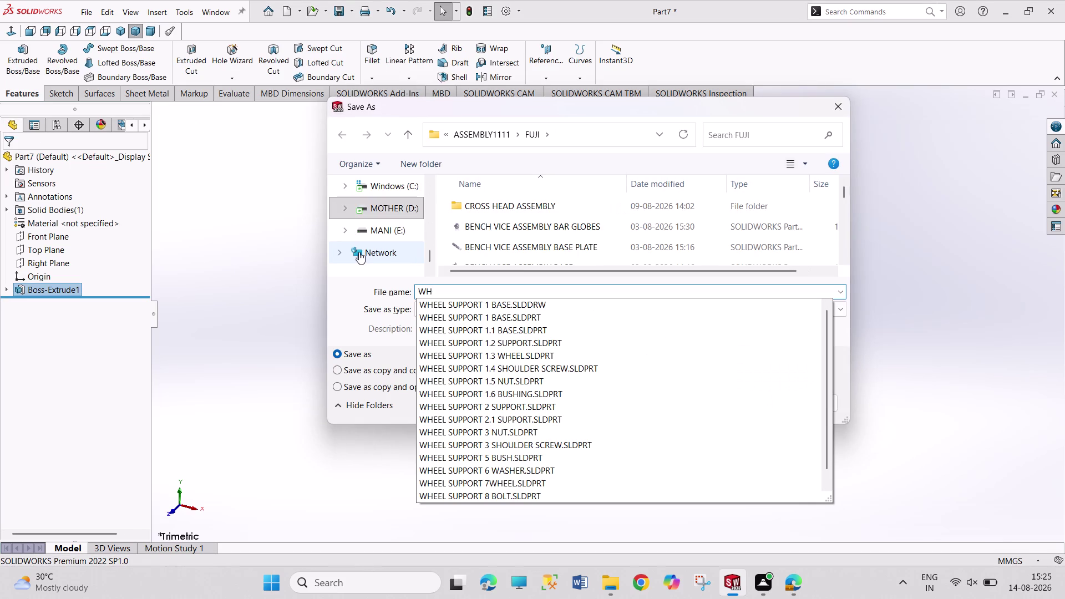
text(EEL SUP)
text(PORT)
key(space)
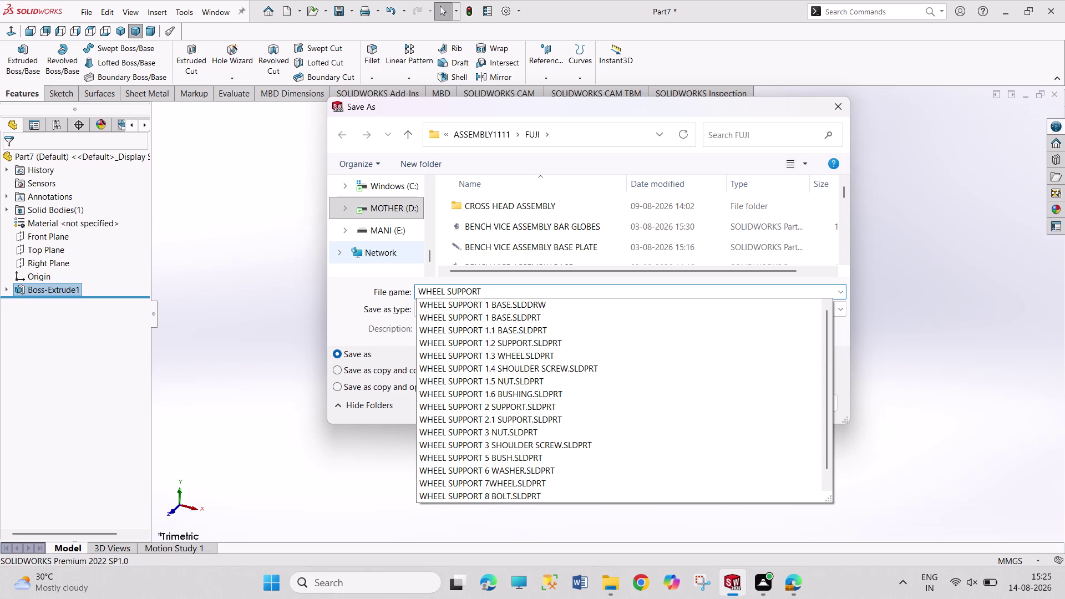
key(1)
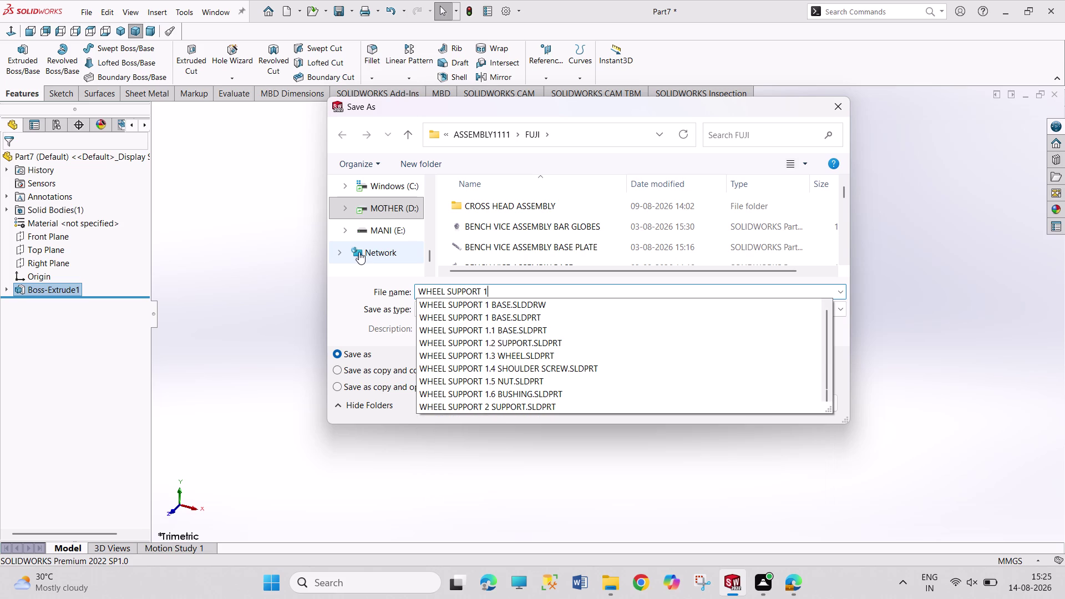
text(.7)
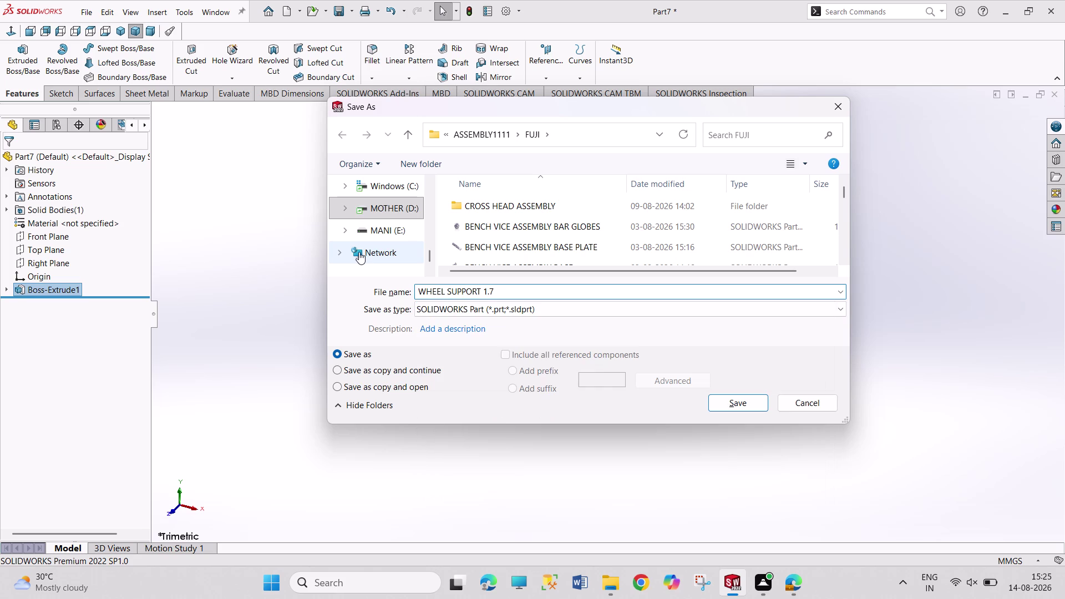
key(space)
text(WA)
text(SHER)
key(Return)
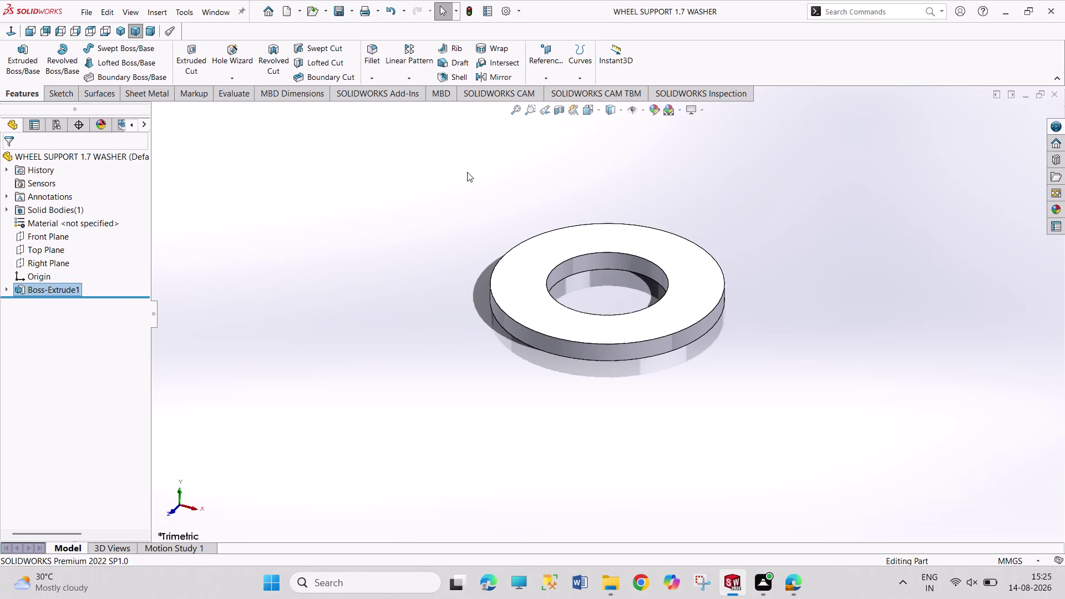
Inspect the washer's inner edge, top face and 1 mm thickness from several angles.
drag(403, 182, 1064, 452)
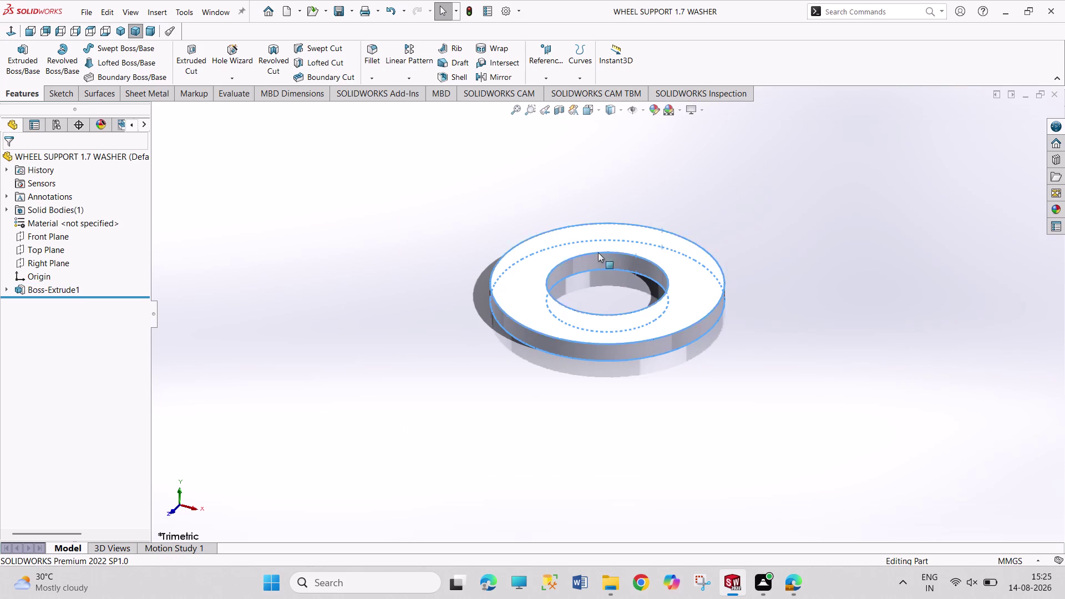
click(822, 232)
click(632, 273)
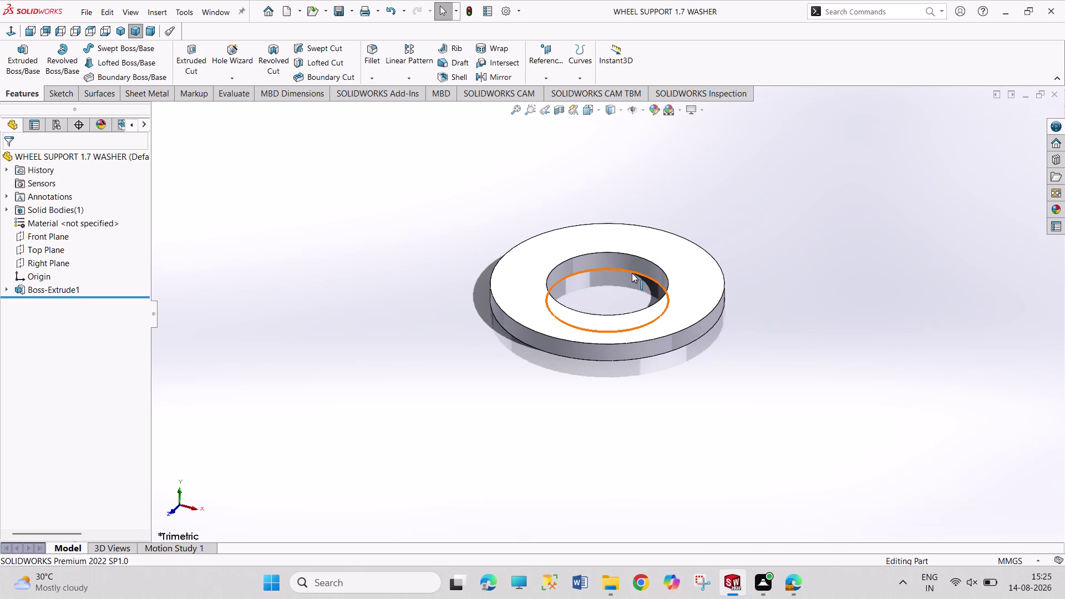
click(618, 253)
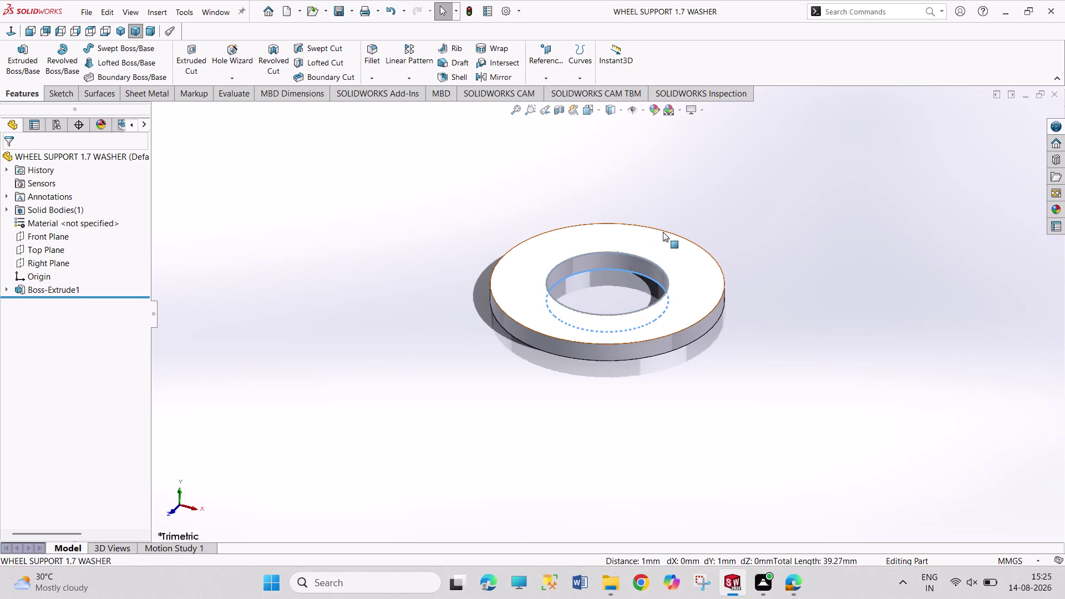
click(666, 231)
click(679, 349)
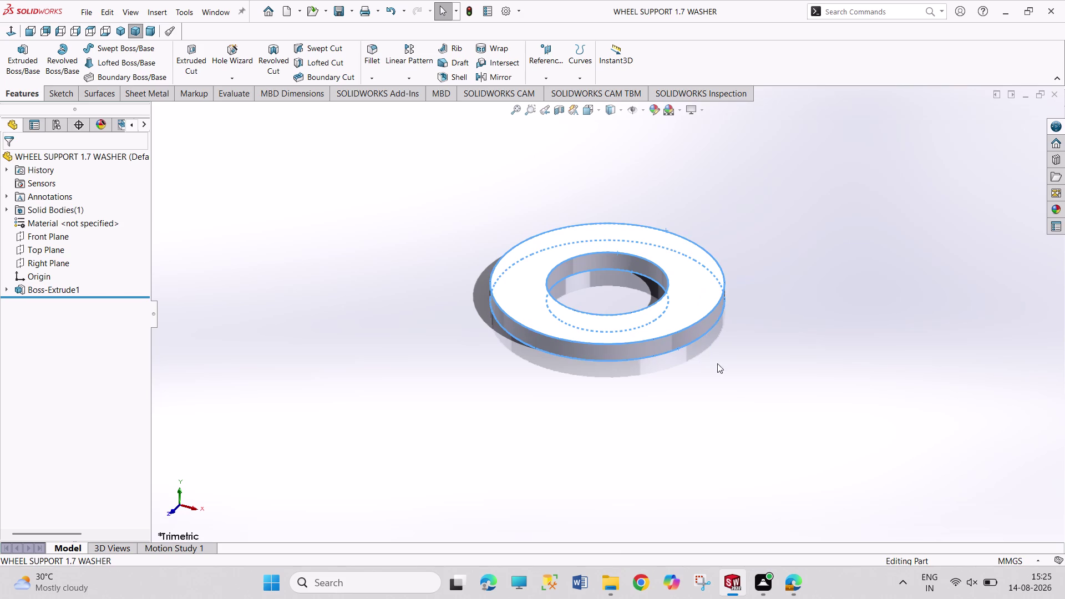
scroll(down, 3)
middle_drag(775, 389, 597, 208)
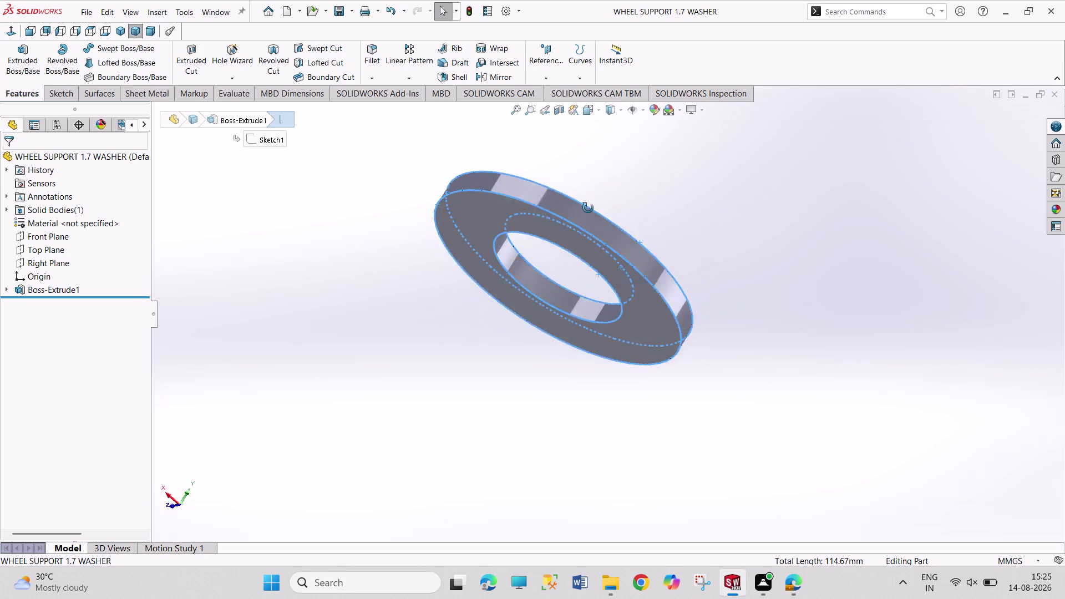
middle_drag(598, 208, 634, 399)
click(783, 294)
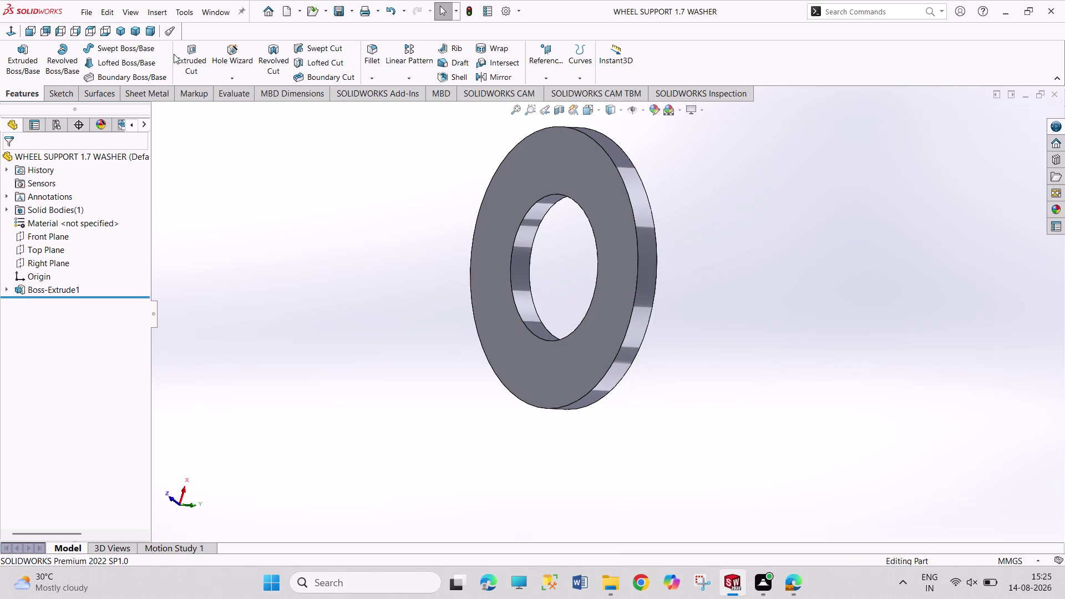
Show the washer in isometric and dimetric views.
click(121, 29)
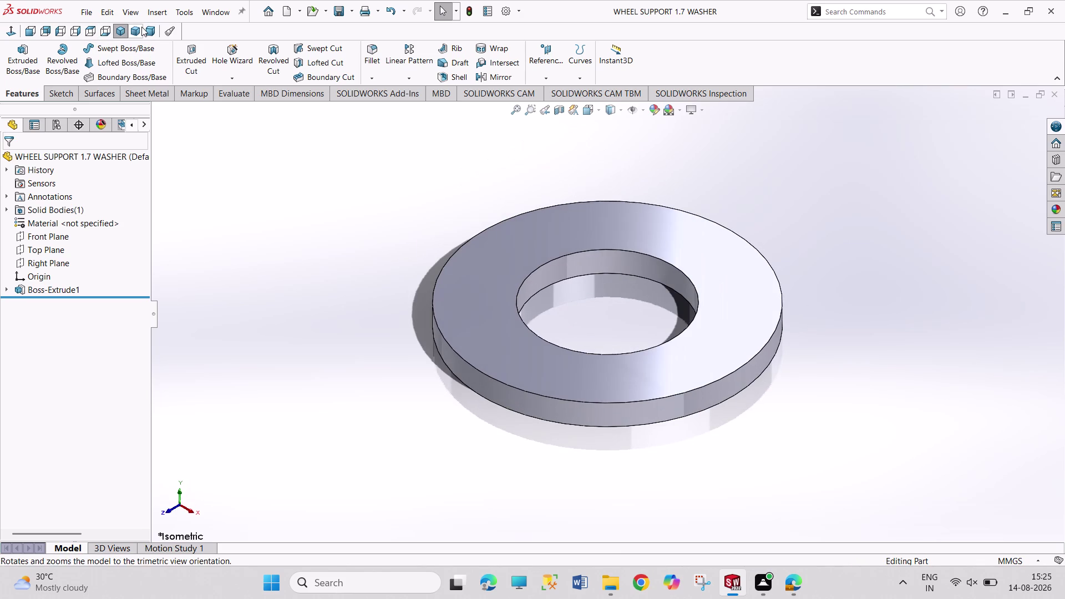
click(142, 27)
click(153, 30)
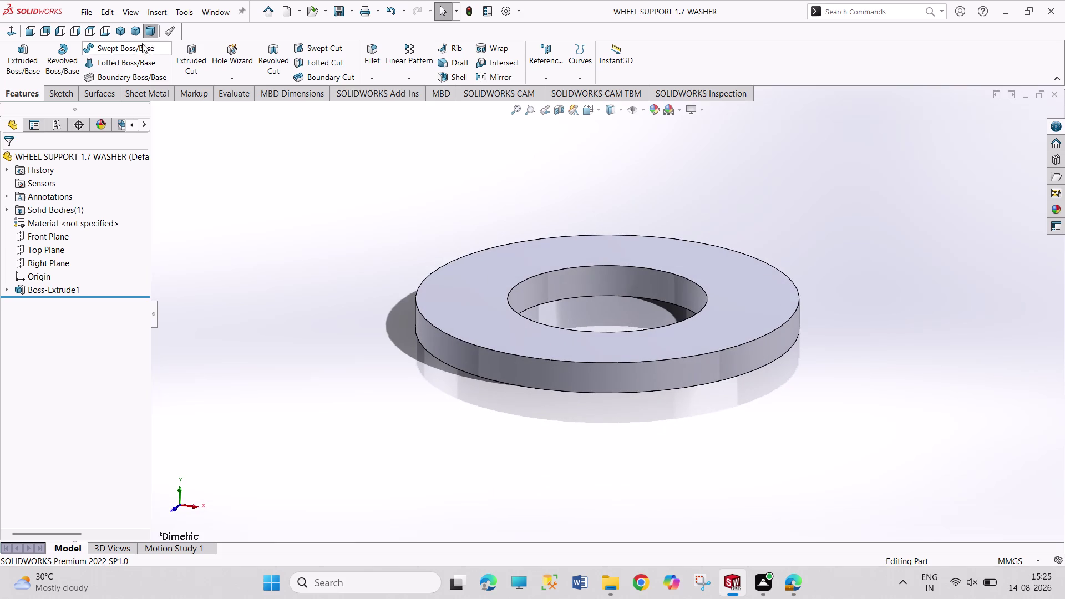
click(115, 35)
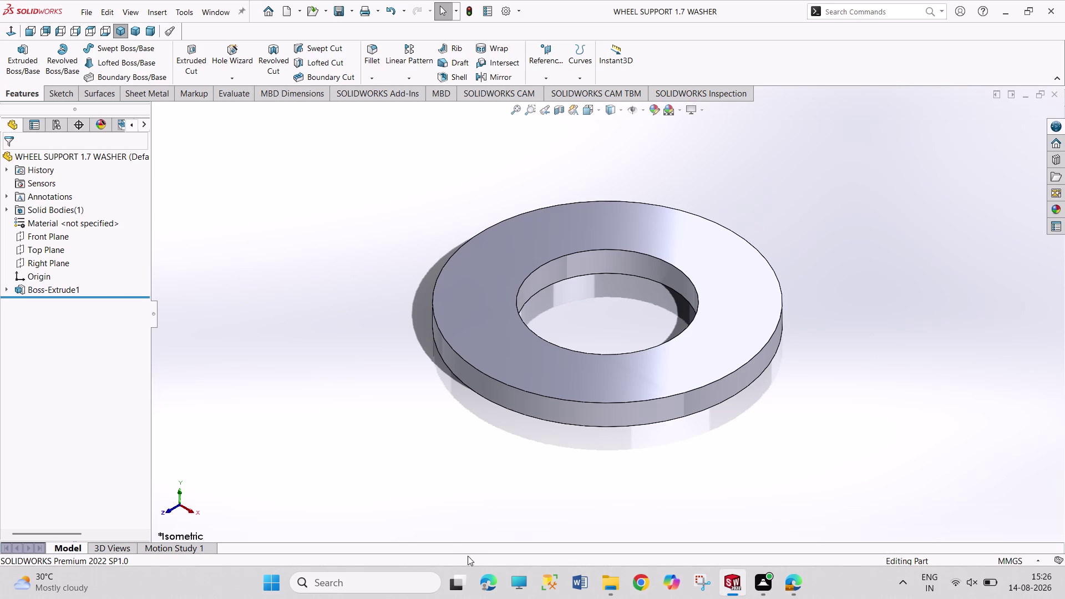
key(ctrl+n)
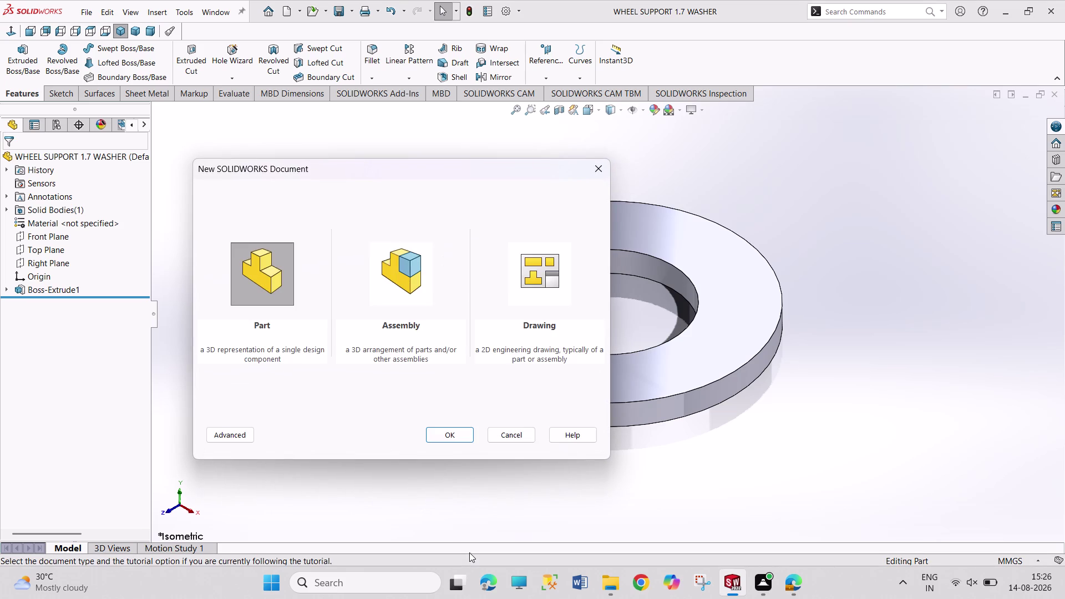
Create a new assembly document and browse for a component to insert.
key(Right)
key(Return)
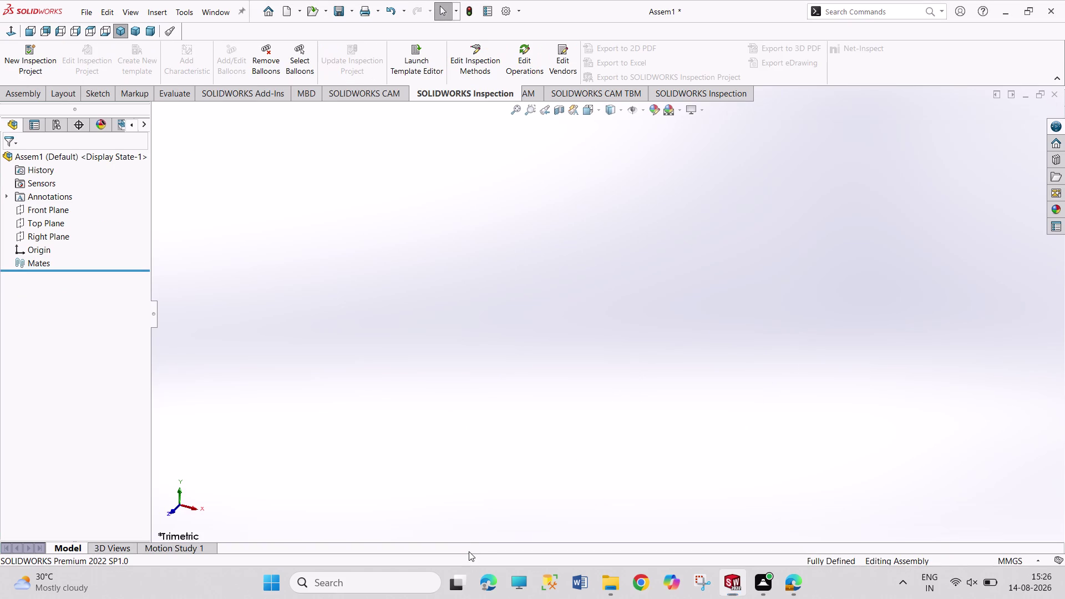
drag(369, 207, 532, 359)
drag(381, 229, 576, 341)
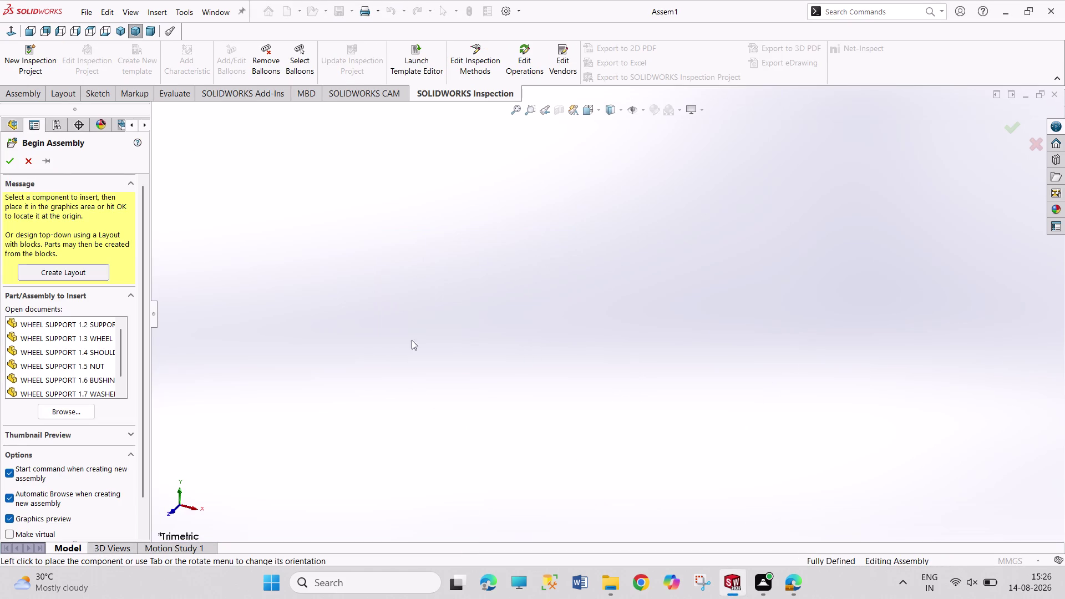
scroll(up, 3)
scroll(down, 3)
scroll(down, 3)
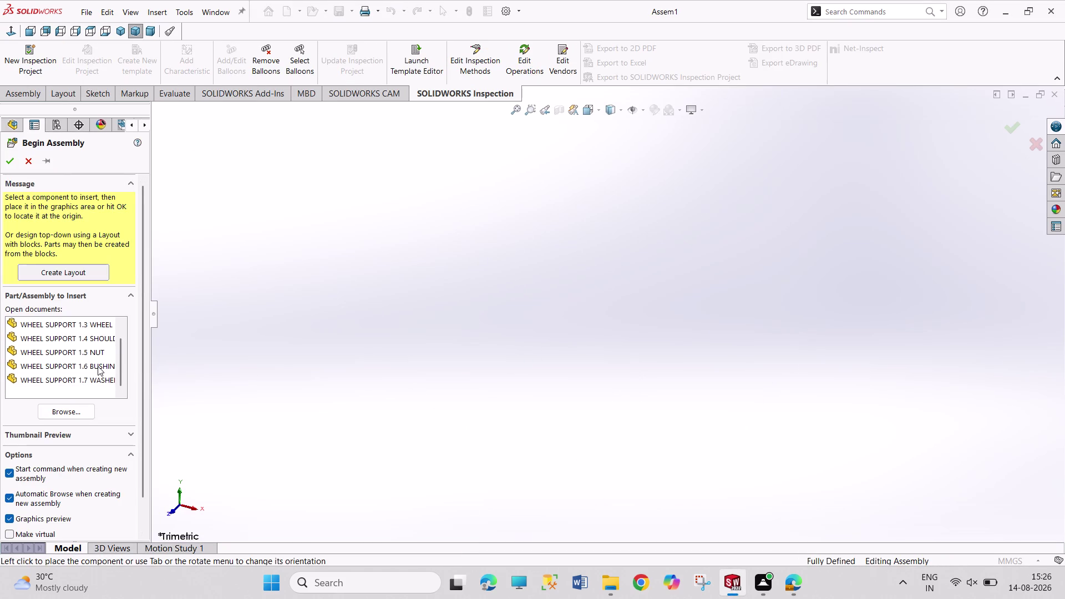
scroll(up, 3)
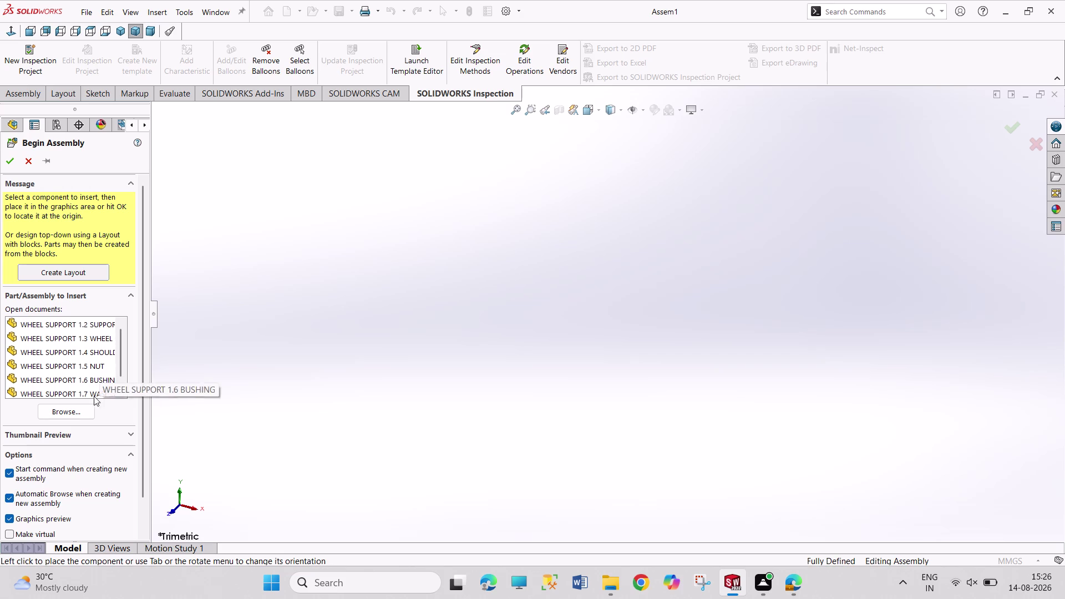
click(89, 411)
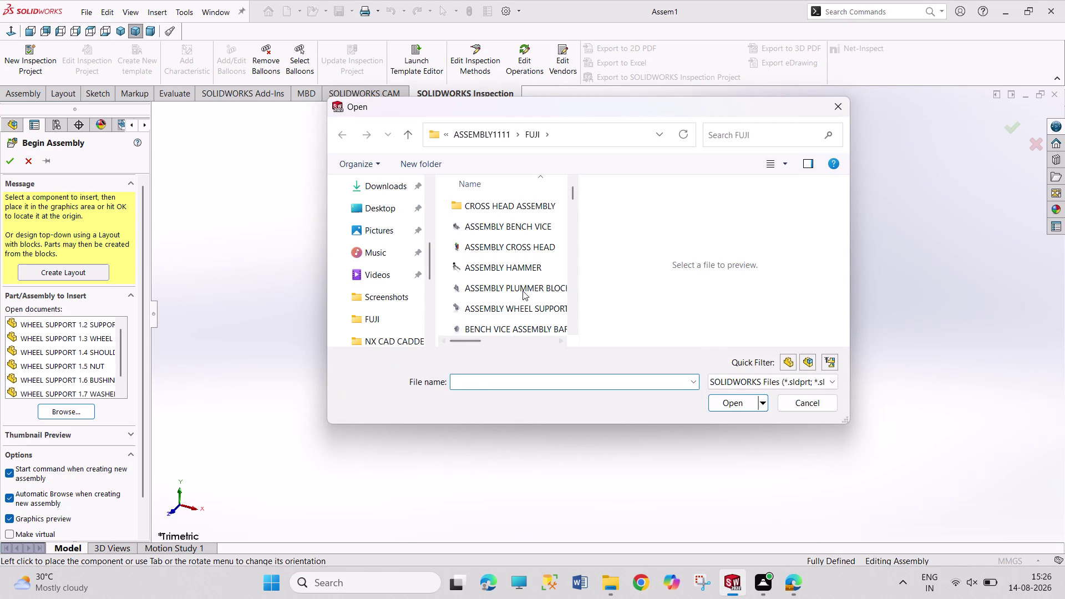
Insert WHEEL SUPPORT 1.1 BASE and place it in the assembly.
scroll(down, 3)
scroll(down, 3)
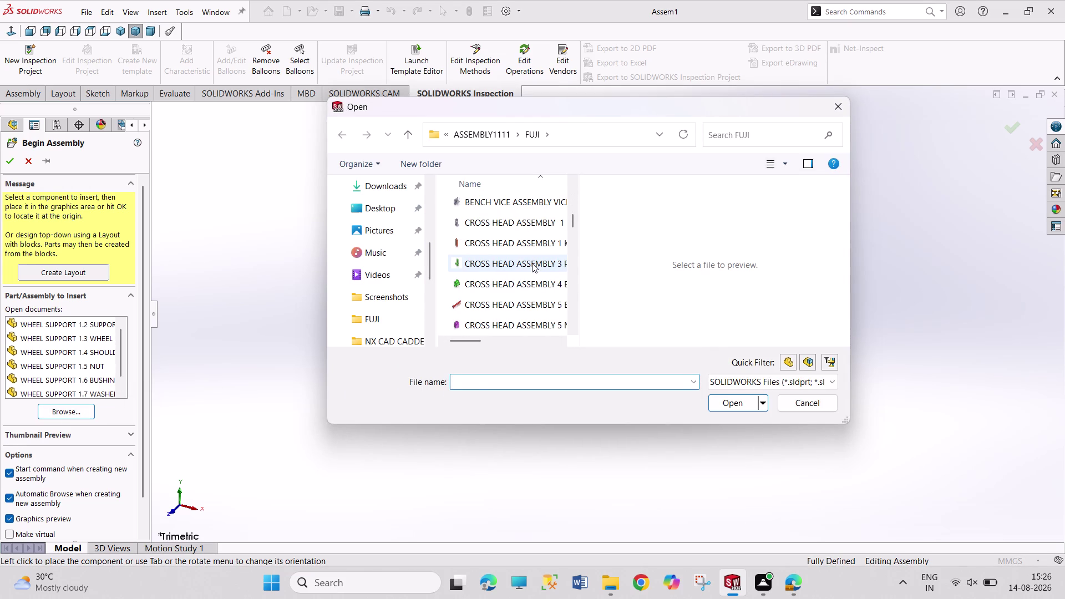
scroll(down, 3)
scroll(down, 3)
scroll(down, 3)
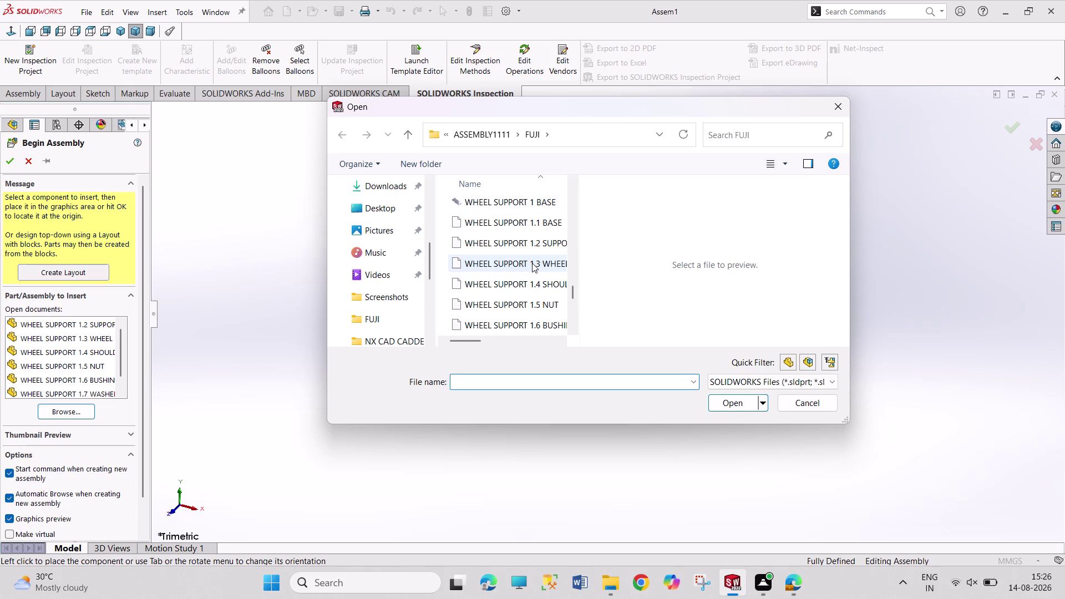
scroll(up, 3)
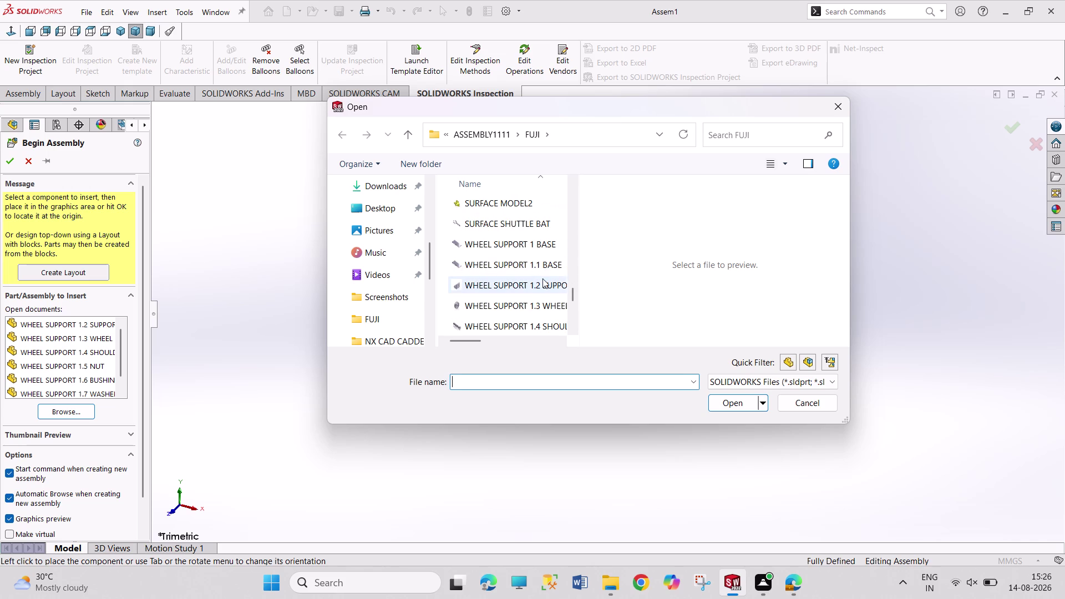
double_click(544, 267)
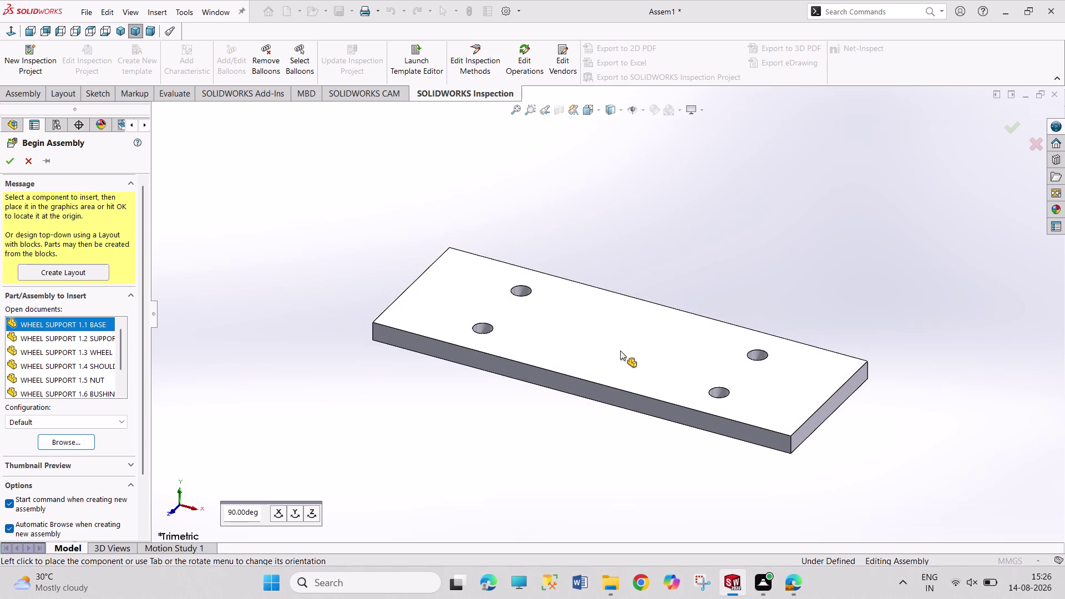
click(620, 350)
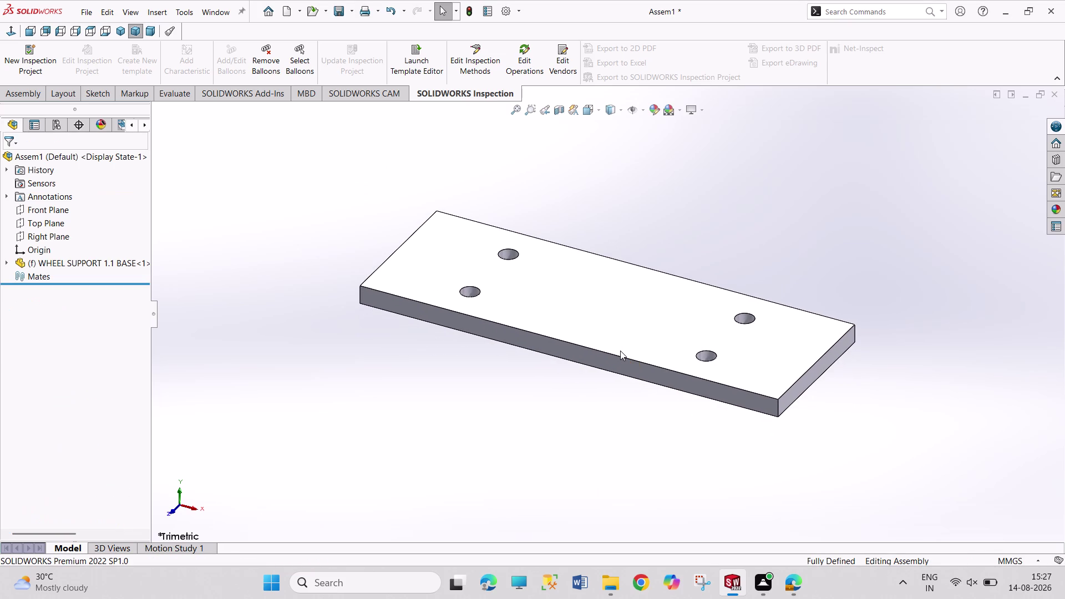
right_click(120, 262)
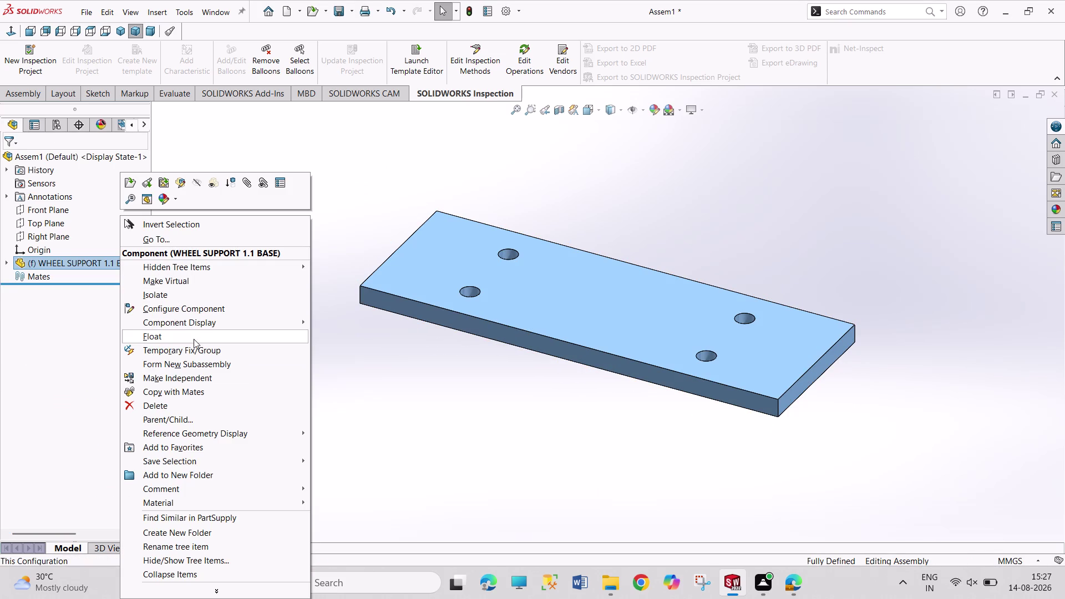
Float the base and make its Front Plane coincident with the assembly's Front Plane.
click(193, 339)
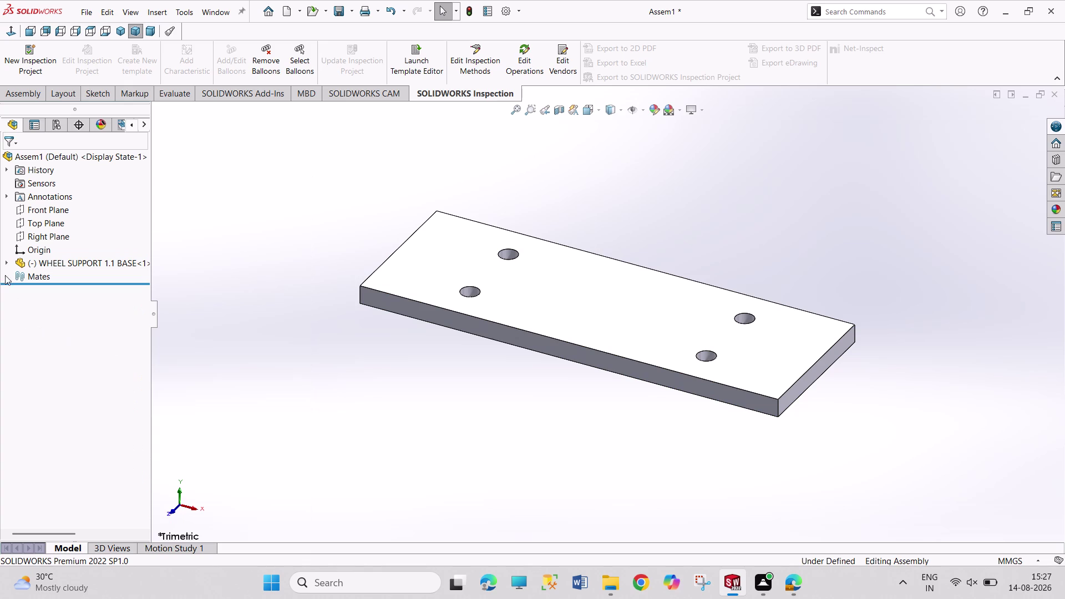
click(6, 265)
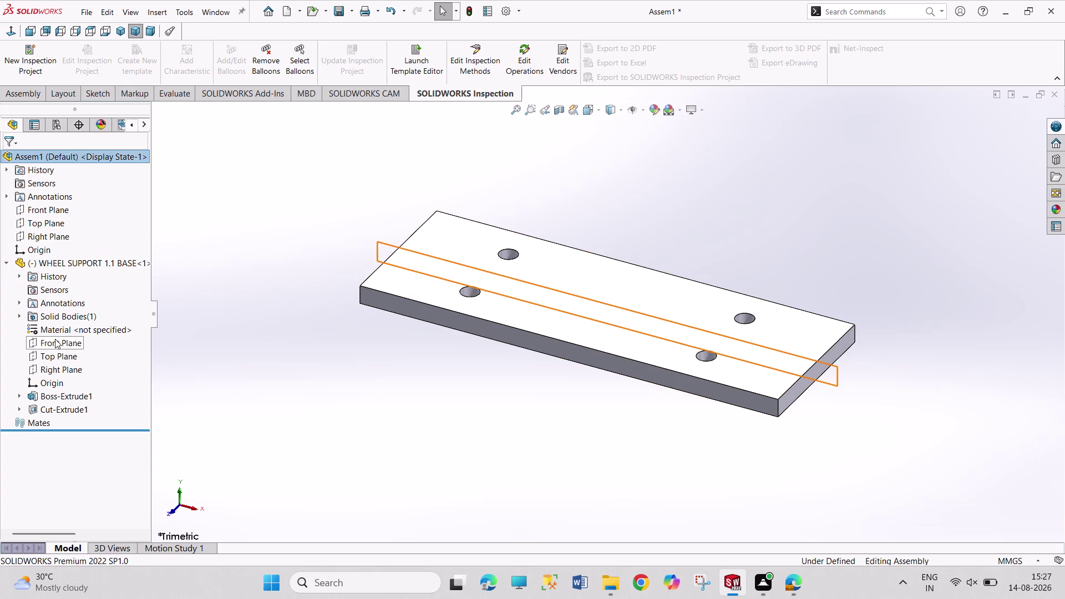
click(55, 339)
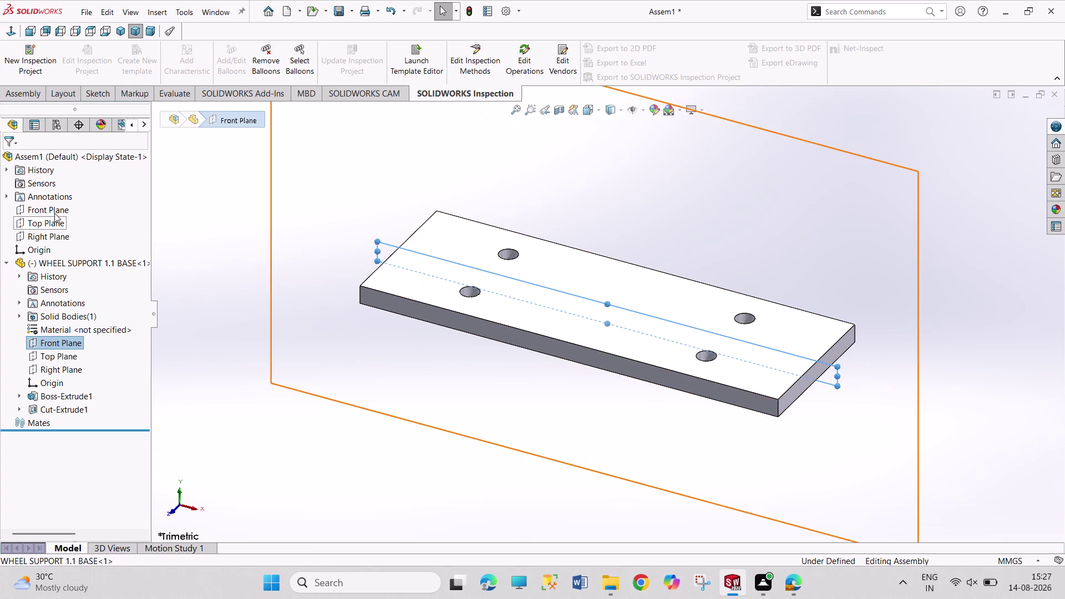
click(57, 214)
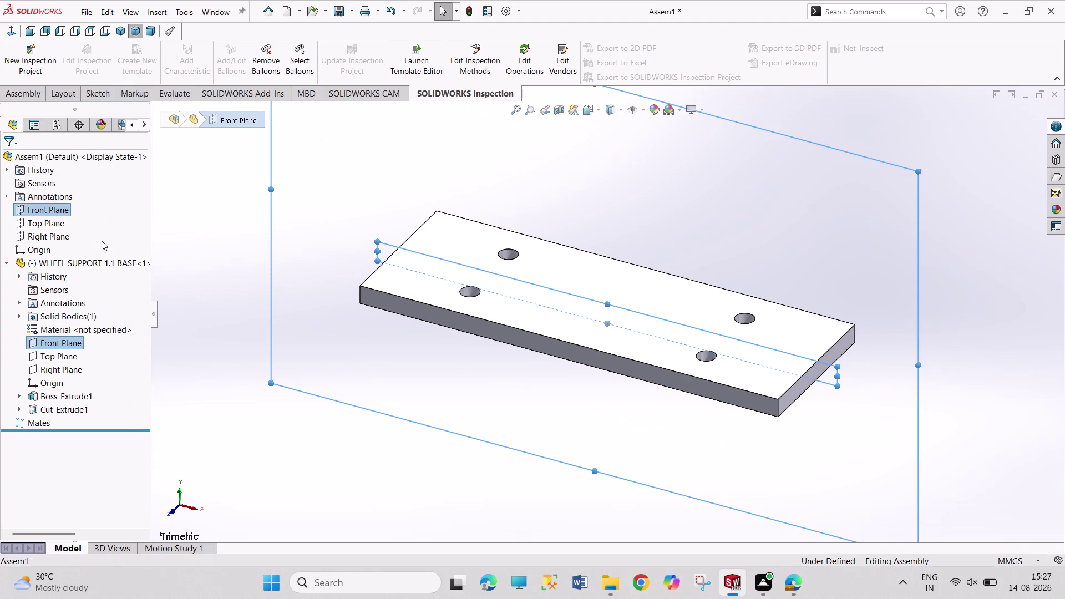
click(162, 250)
click(51, 210)
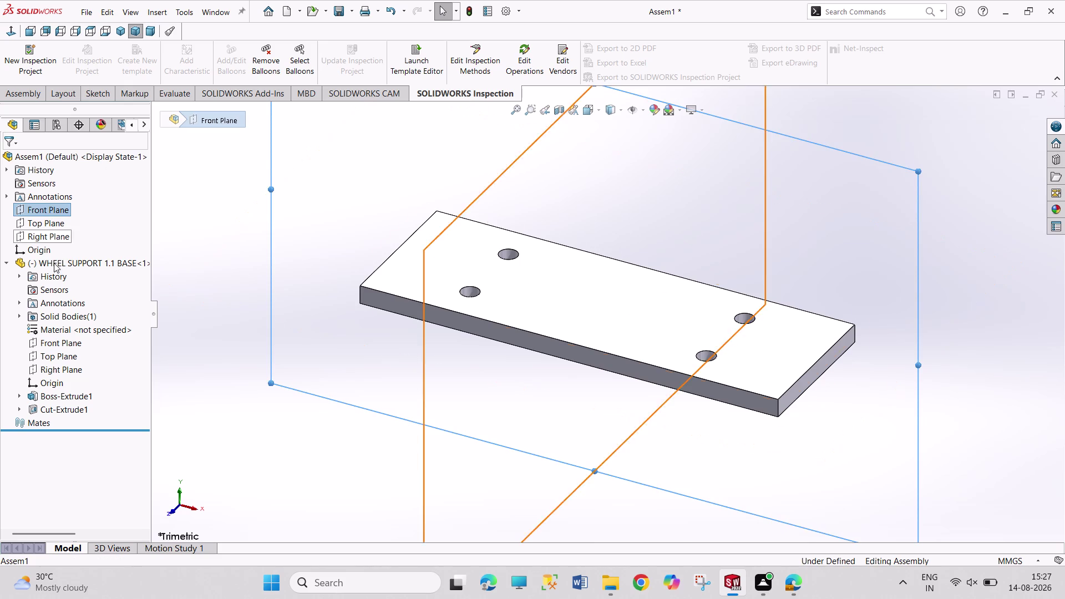
click(62, 337)
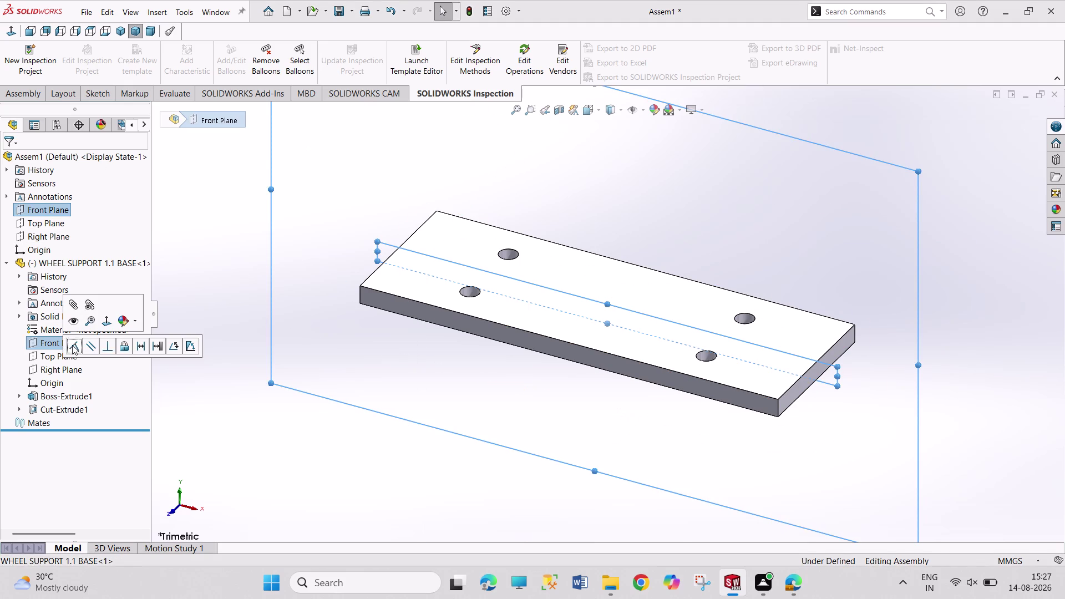
click(74, 347)
Make the base's Top and Right Planes coincident with the assembly's Top and Right Planes.
click(60, 218)
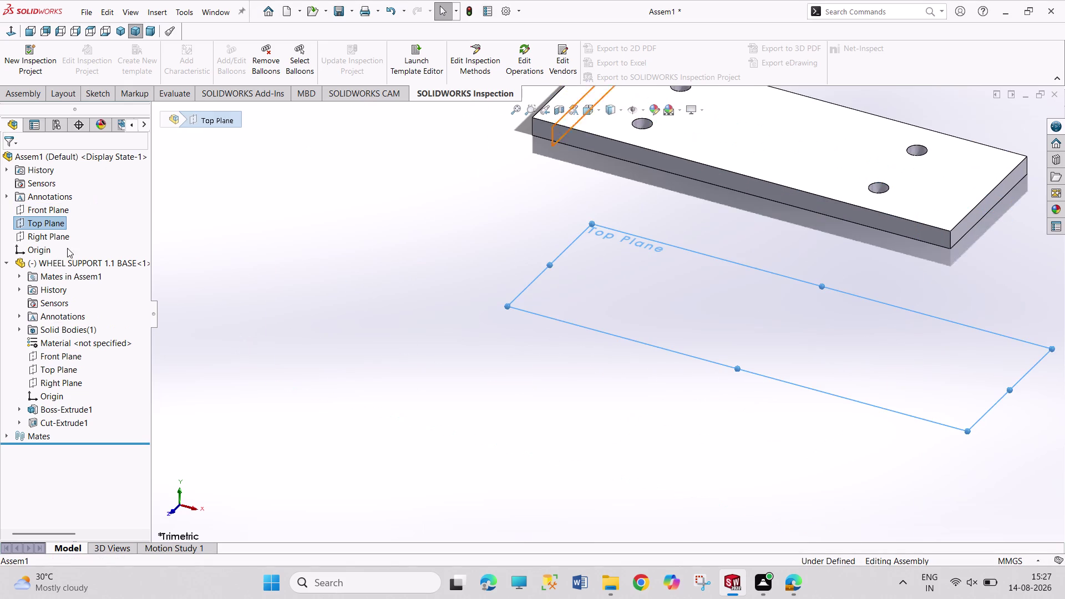
click(65, 372)
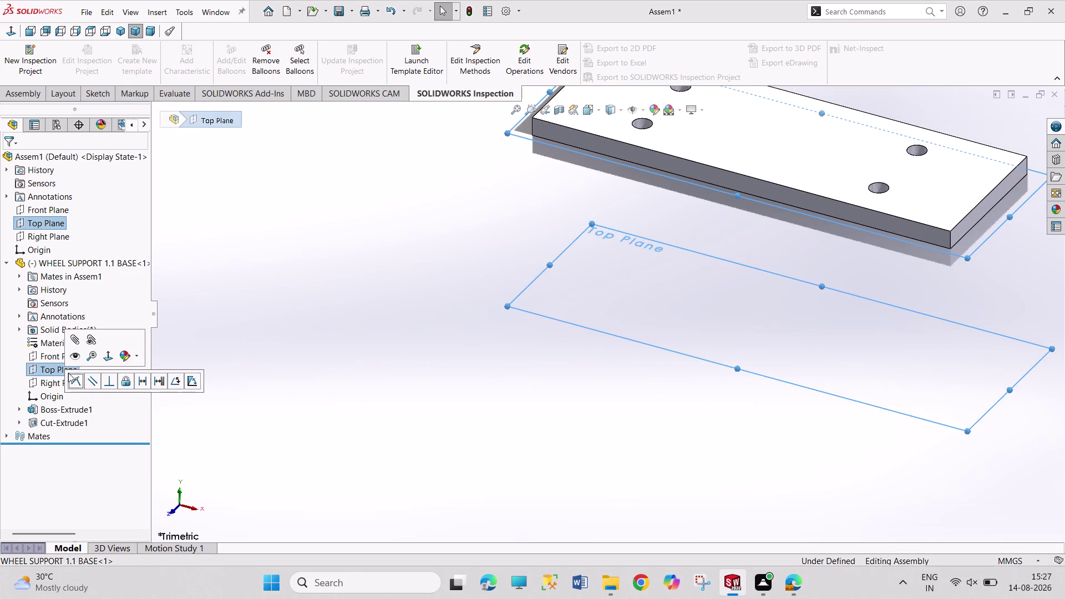
click(78, 381)
click(52, 383)
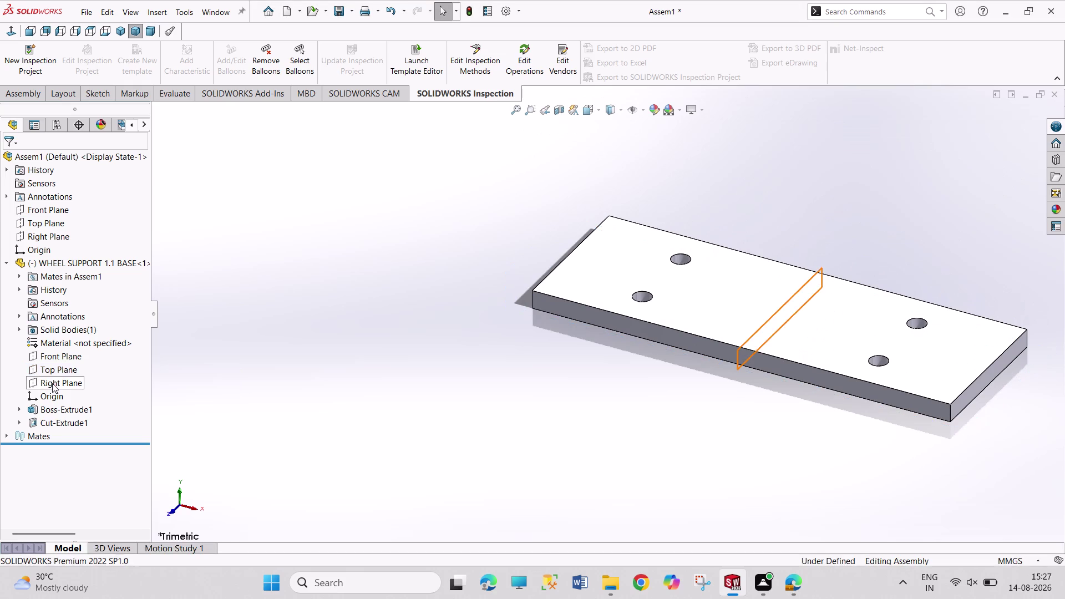
click(56, 235)
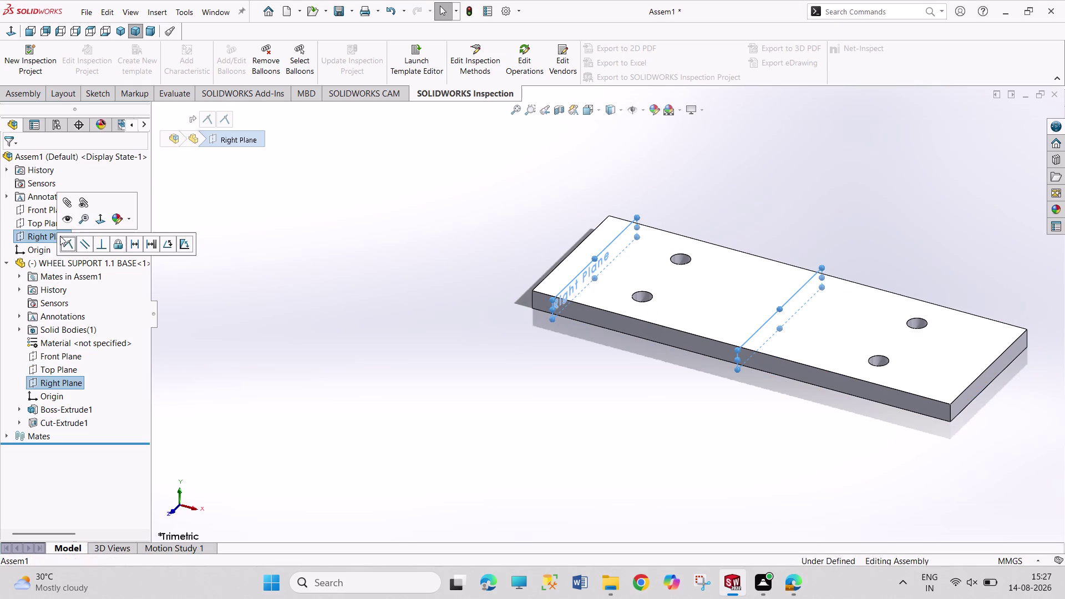
click(73, 244)
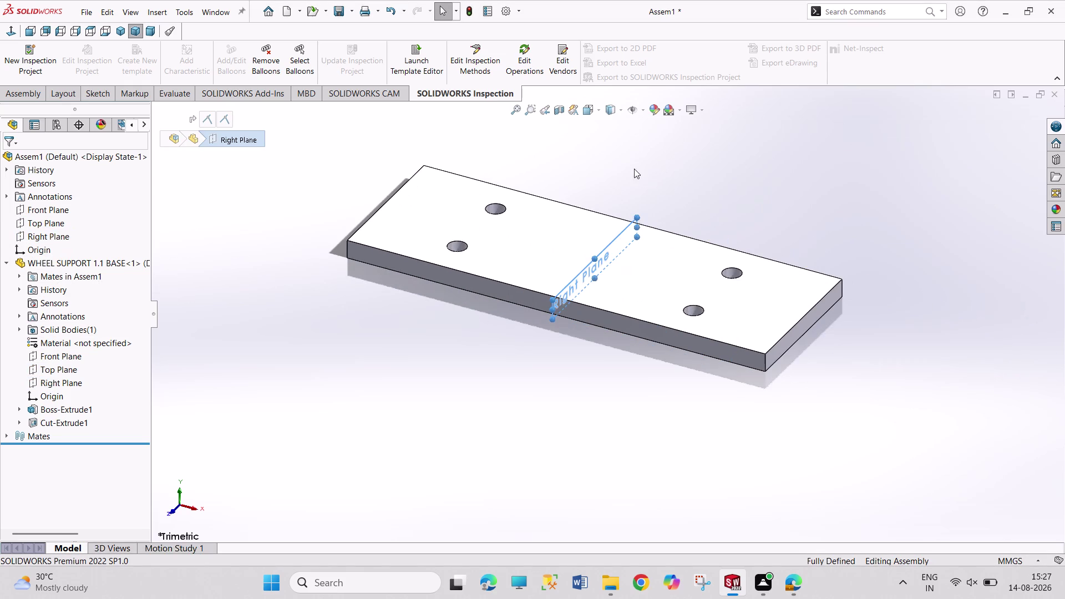
scroll(up, 3)
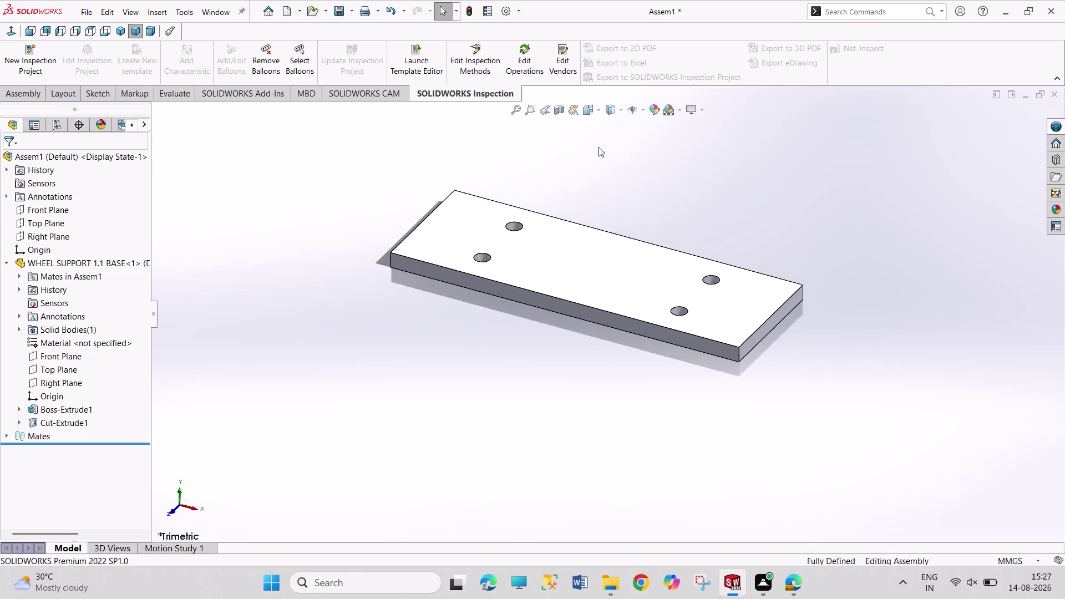
scroll(down, 3)
scroll(down, 3)
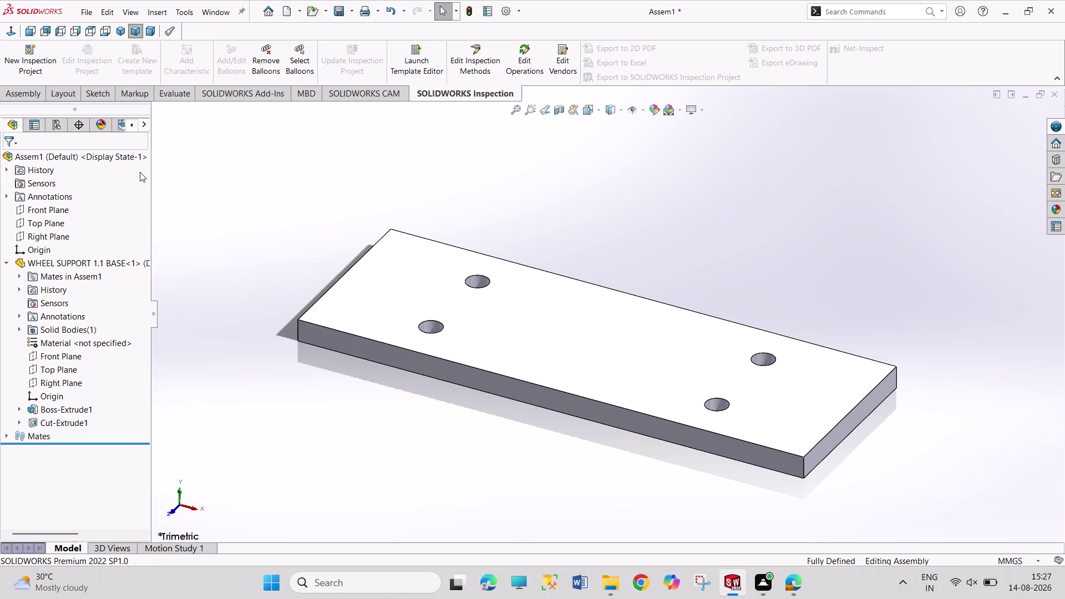
click(29, 95)
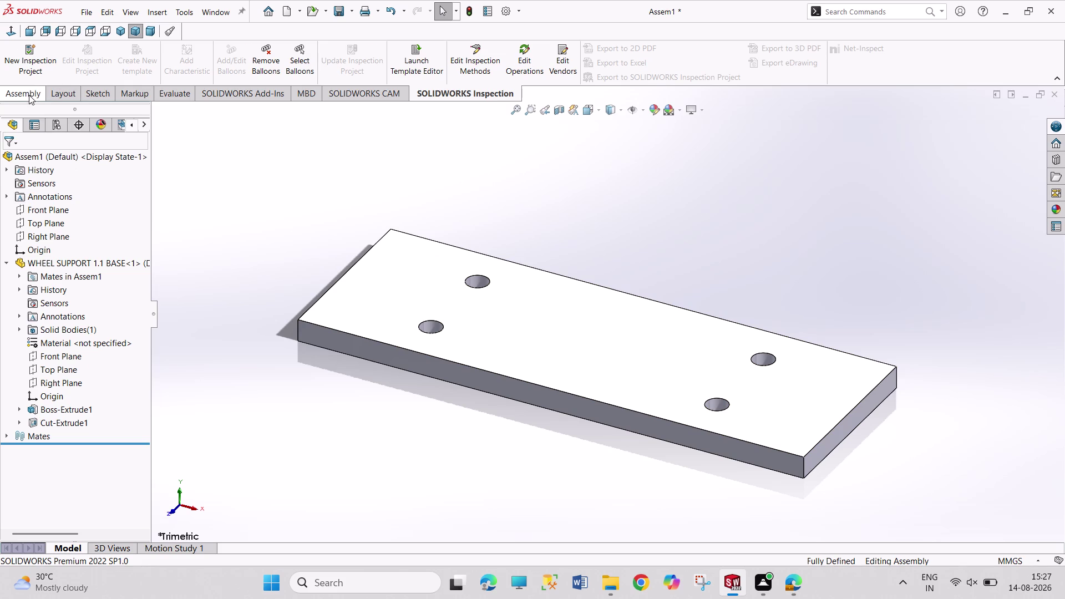
Insert WHEEL SUPPORT 1.2 SUPPORT and drag it into place above the base plate.
click(88, 60)
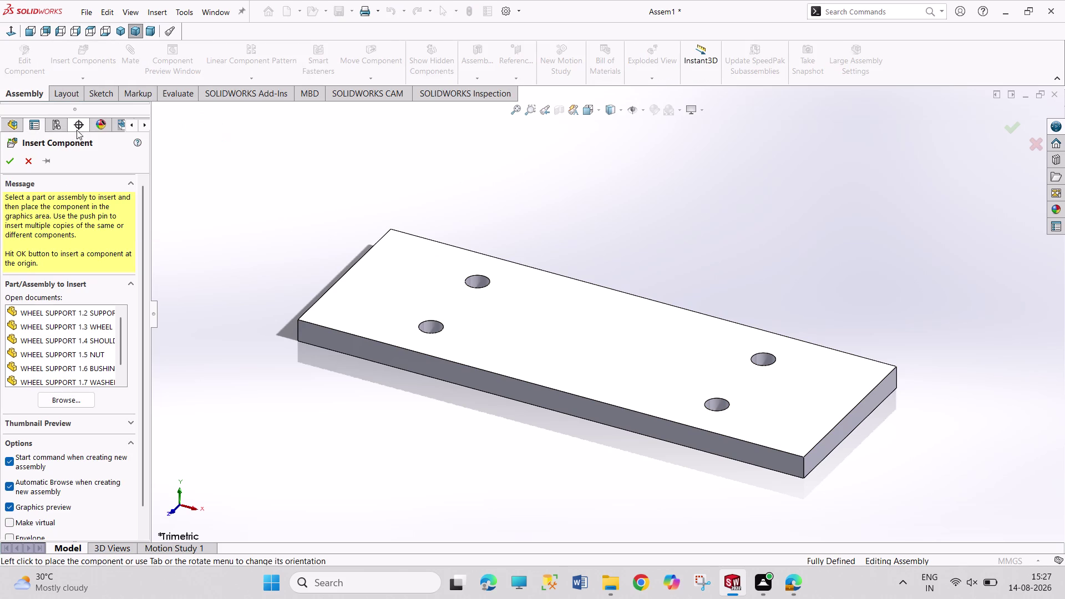
double_click(89, 313)
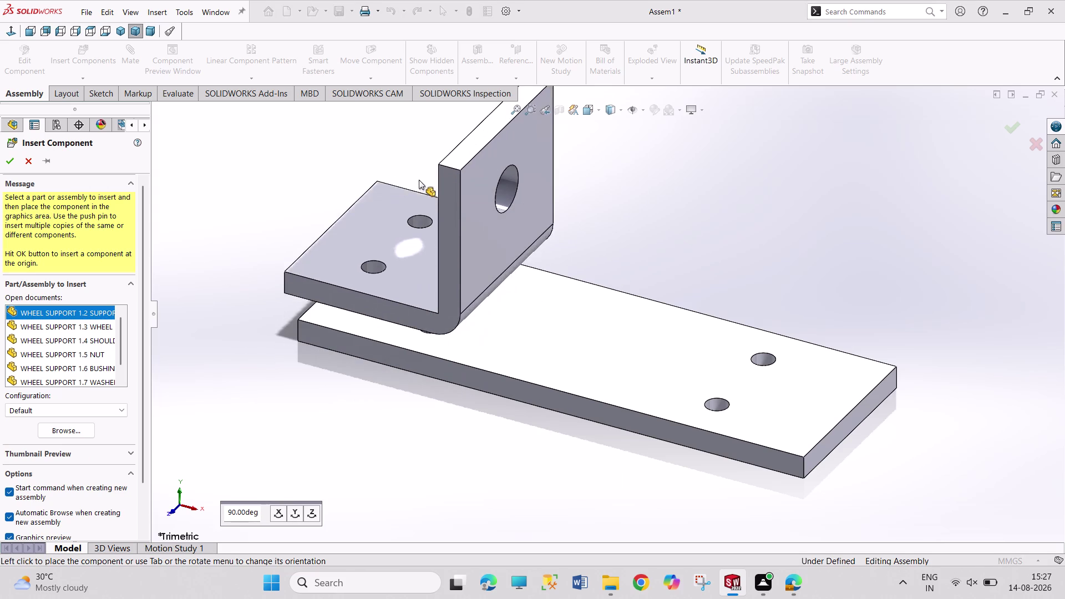
click(440, 167)
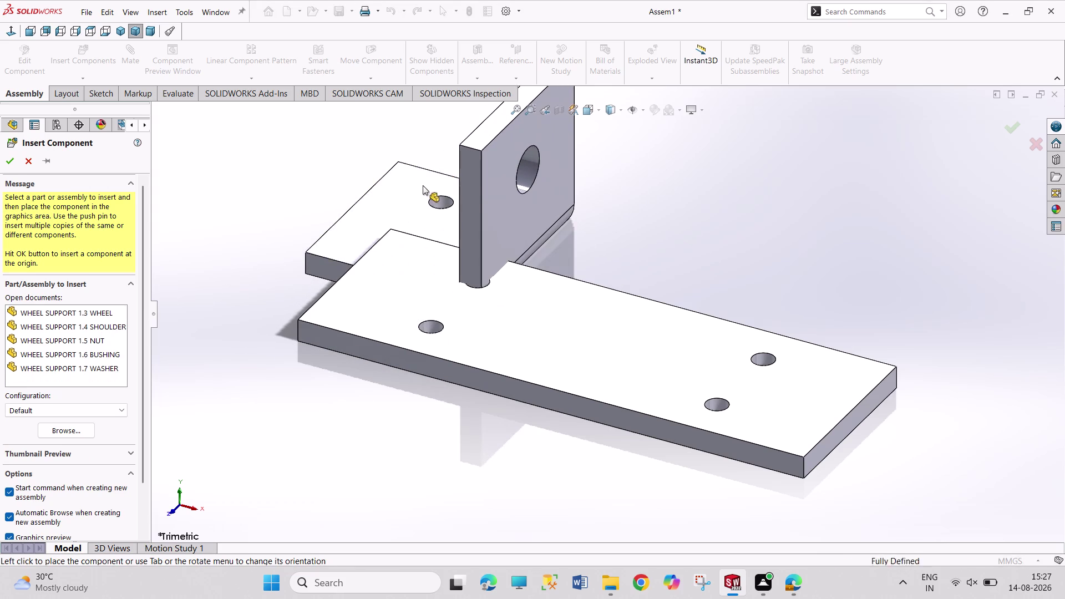
drag(412, 209, 412, 147)
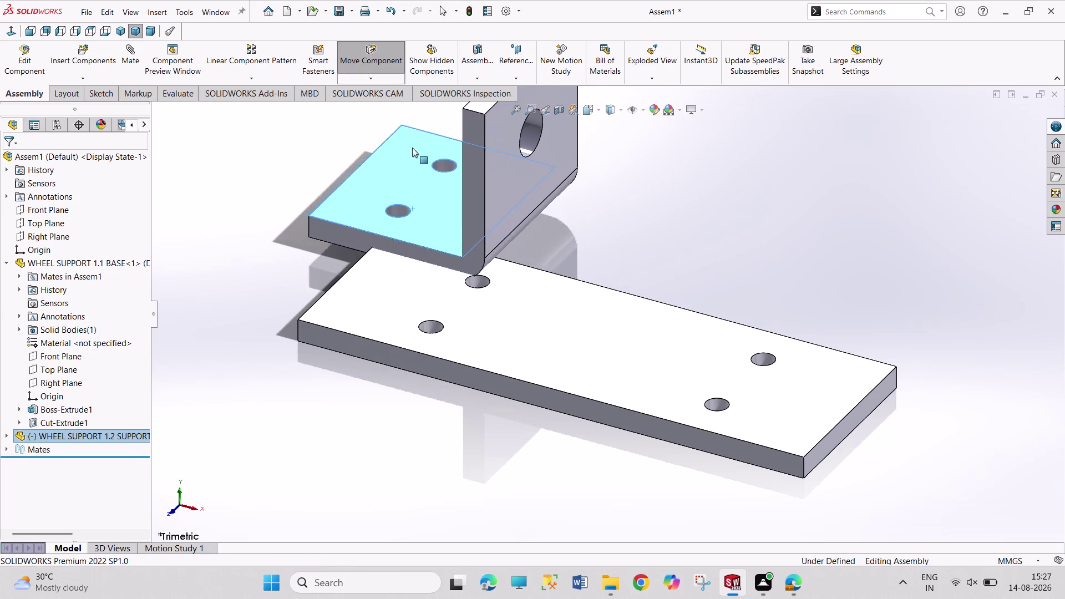
drag(412, 148, 416, 131)
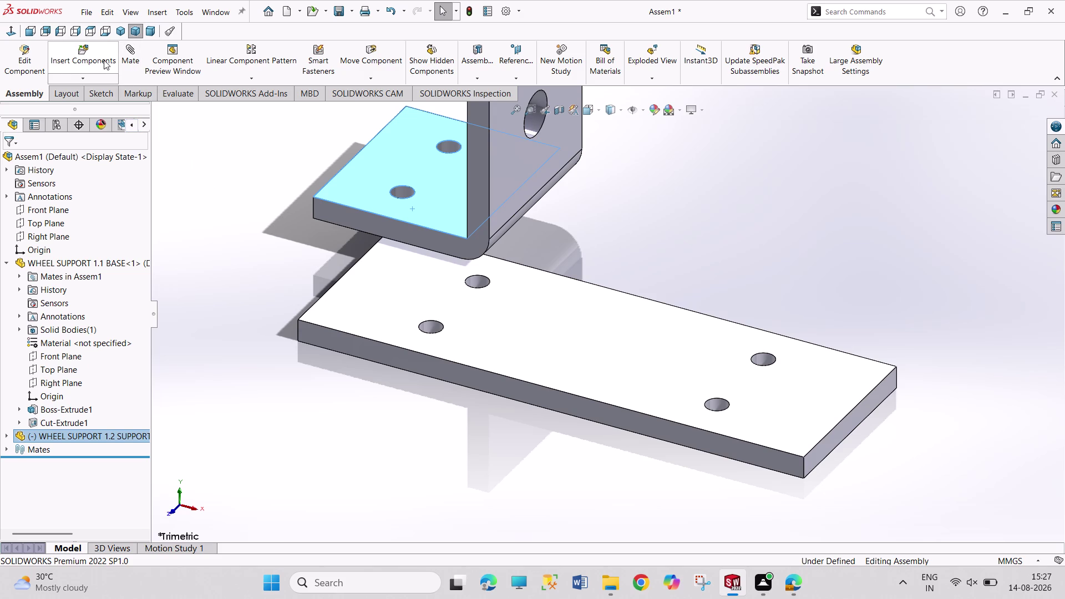
click(757, 510)
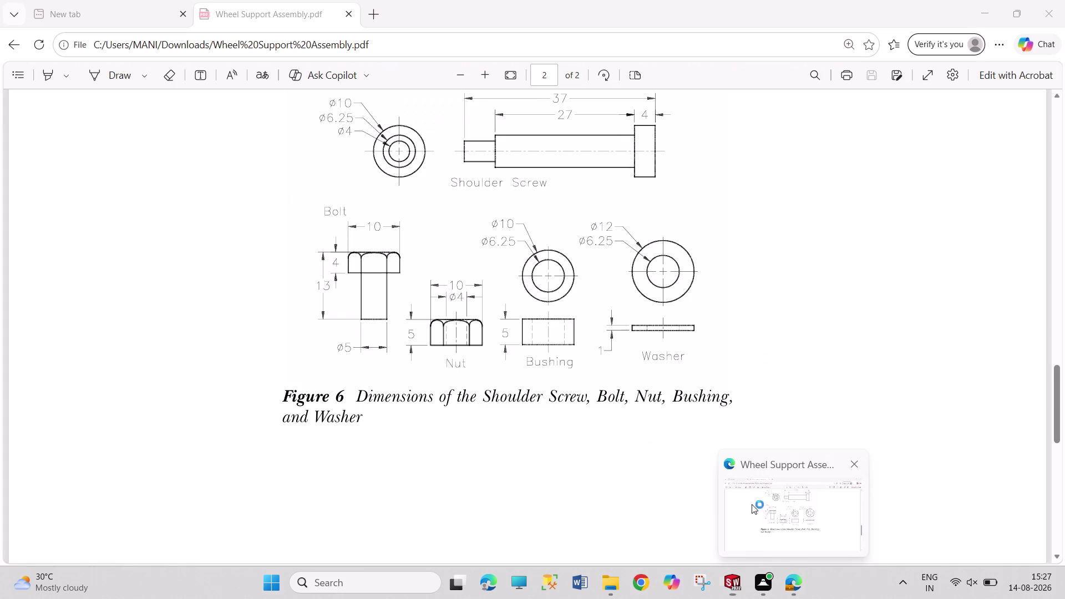
Scroll the PDF up to the Wheel Support figure, then return to SOLIDWORKS.
scroll(up, 3)
scroll(up, 3)
scroll(up, 3)
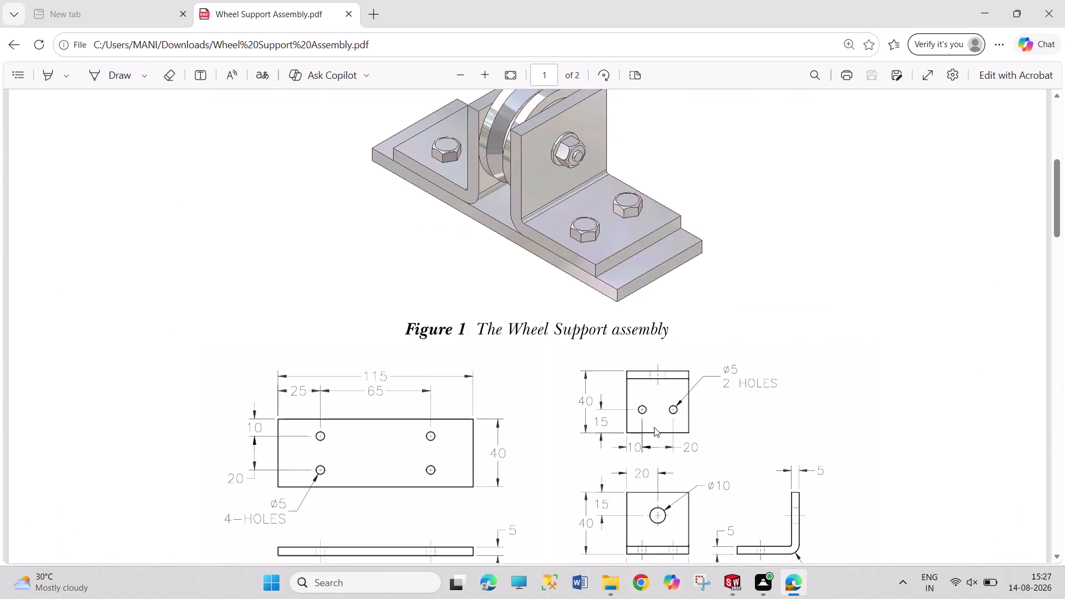
scroll(up, 3)
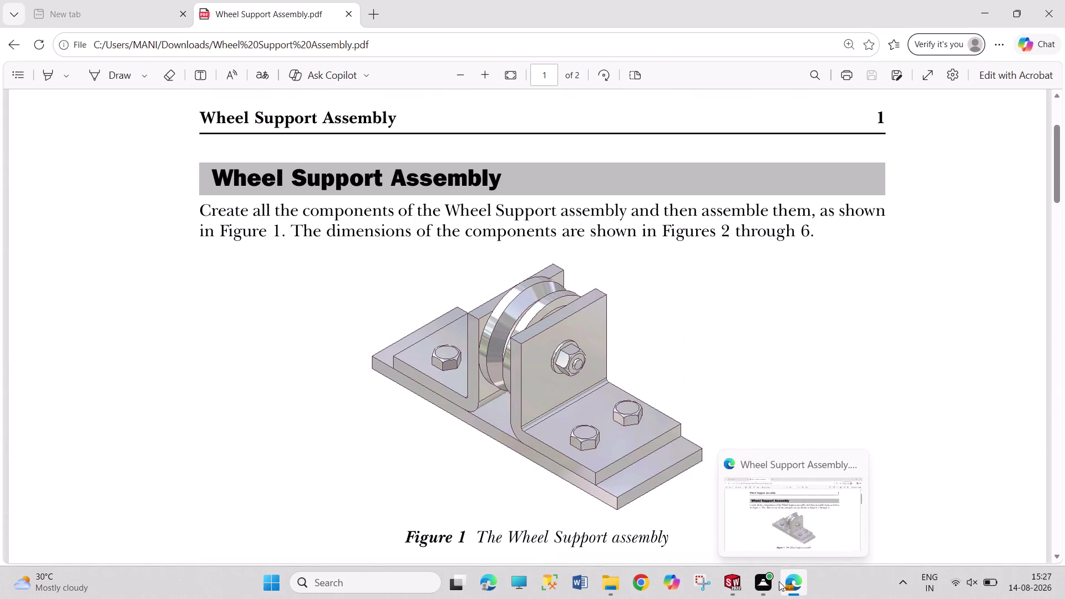
click(737, 584)
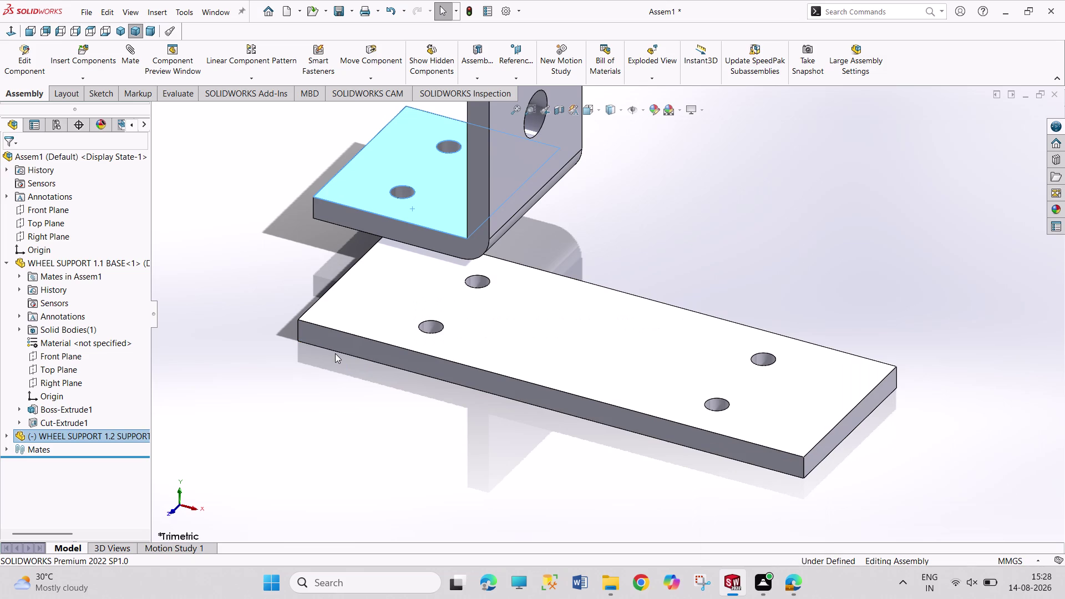
Make the first bent support hole concentric with its matching base plate hole.
click(264, 215)
click(132, 52)
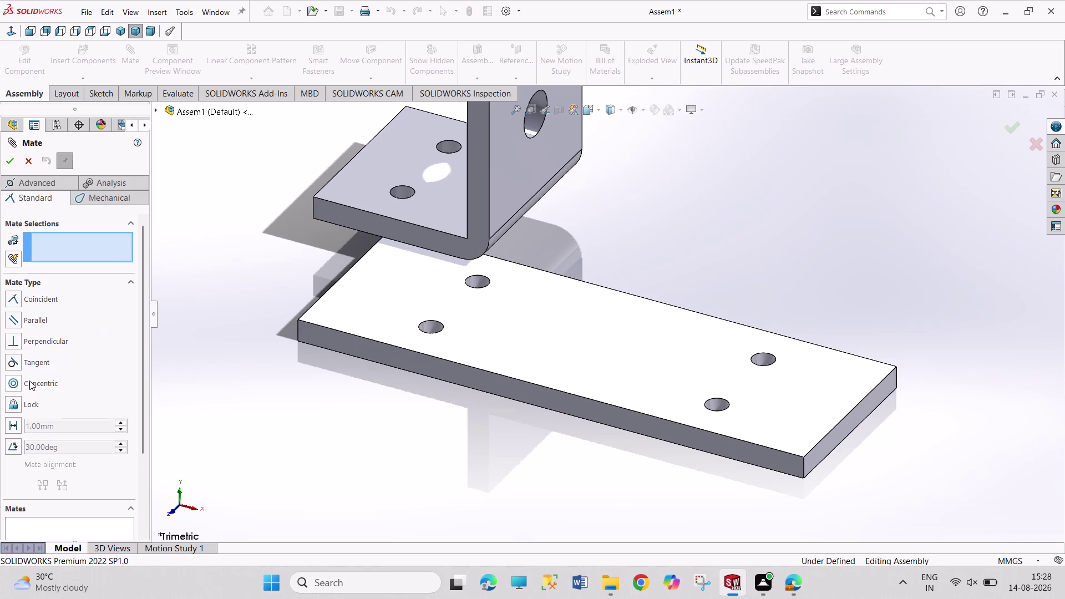
click(12, 384)
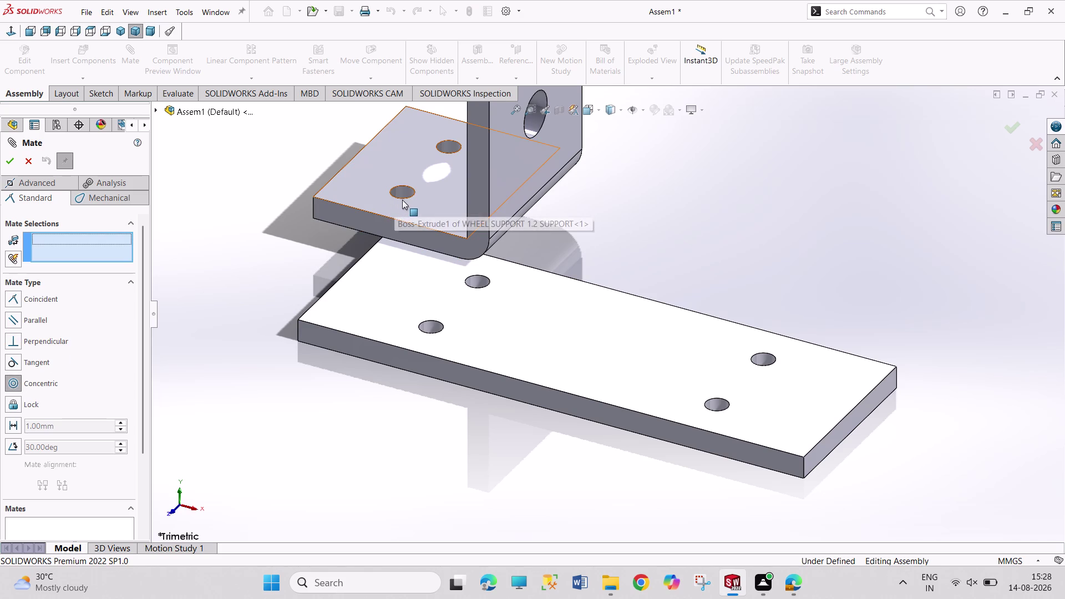
click(405, 198)
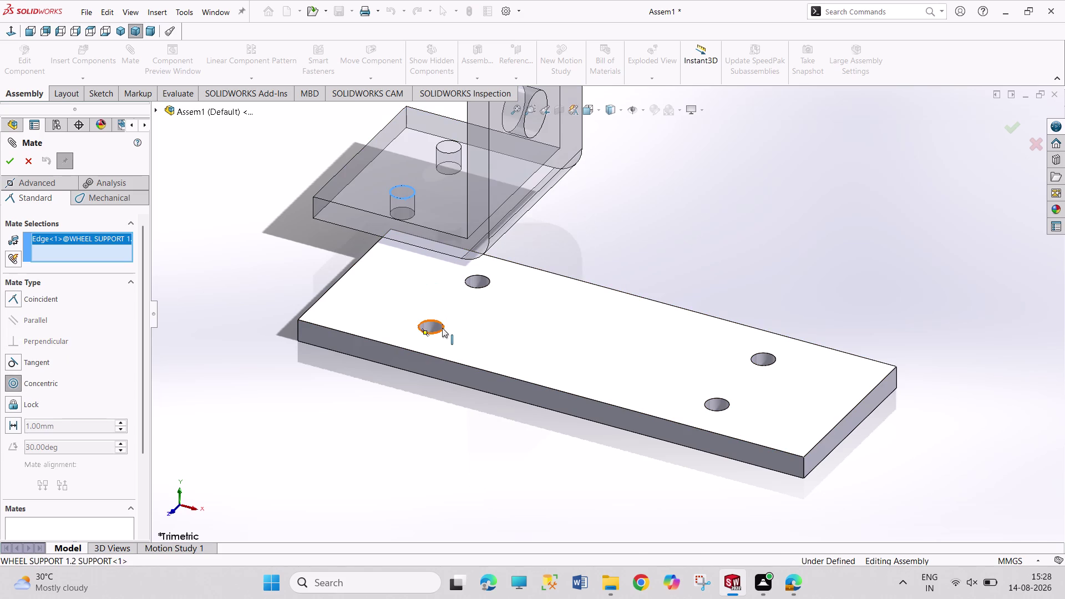
click(442, 328)
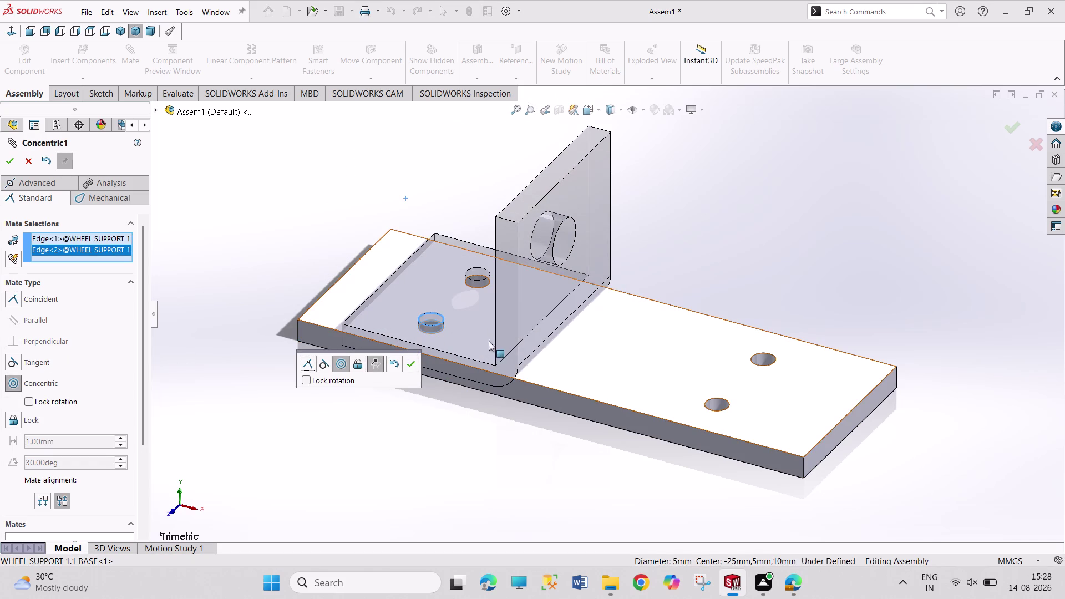
click(415, 366)
Swing the support and make its second hole concentric with the second base hole.
drag(516, 343, 504, 193)
click(508, 192)
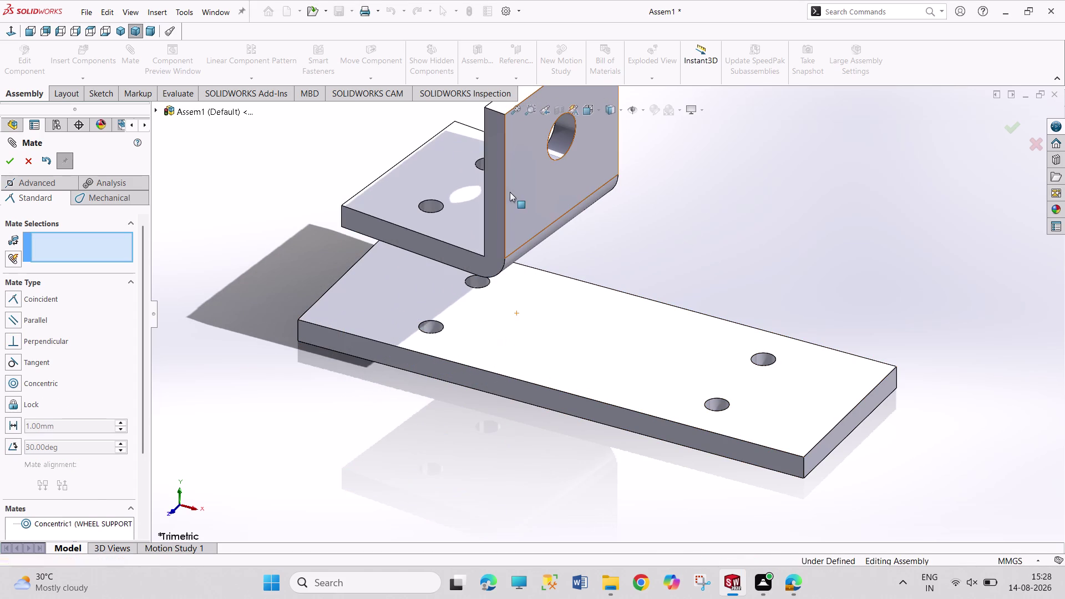
click(478, 167)
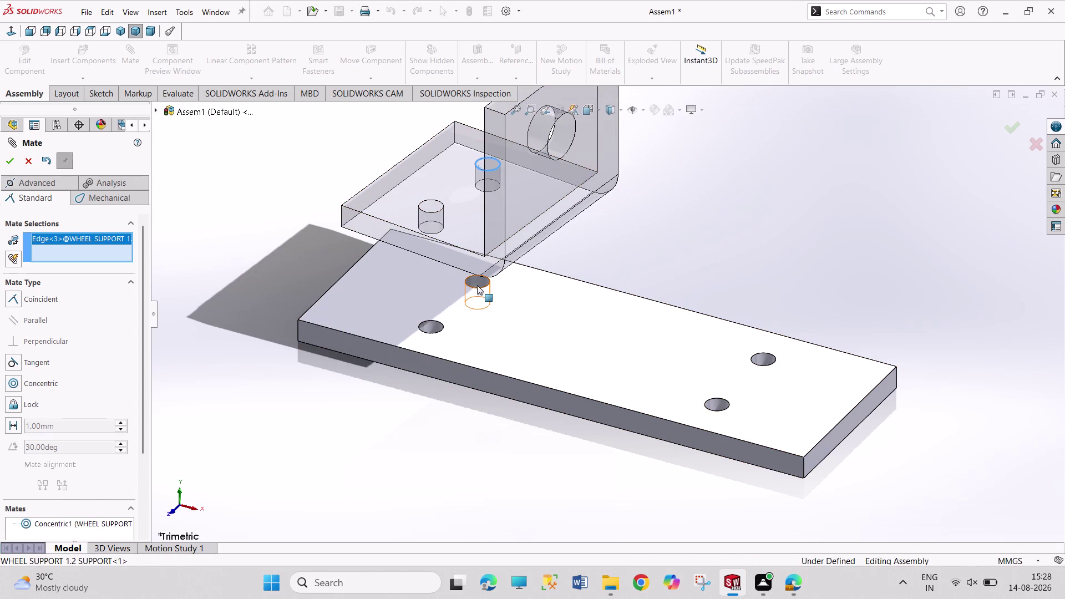
click(477, 288)
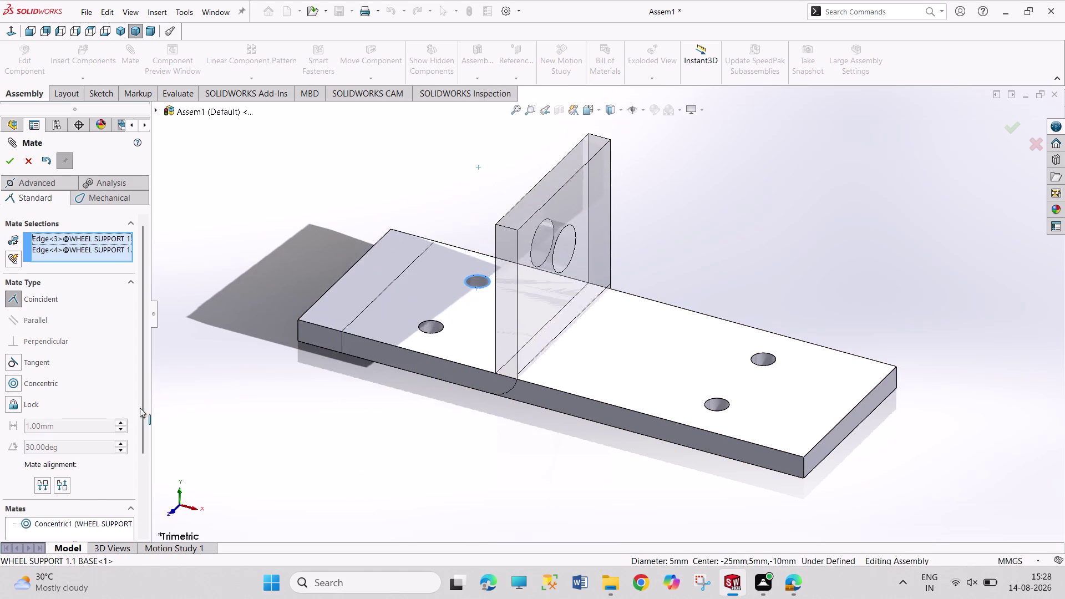
click(15, 382)
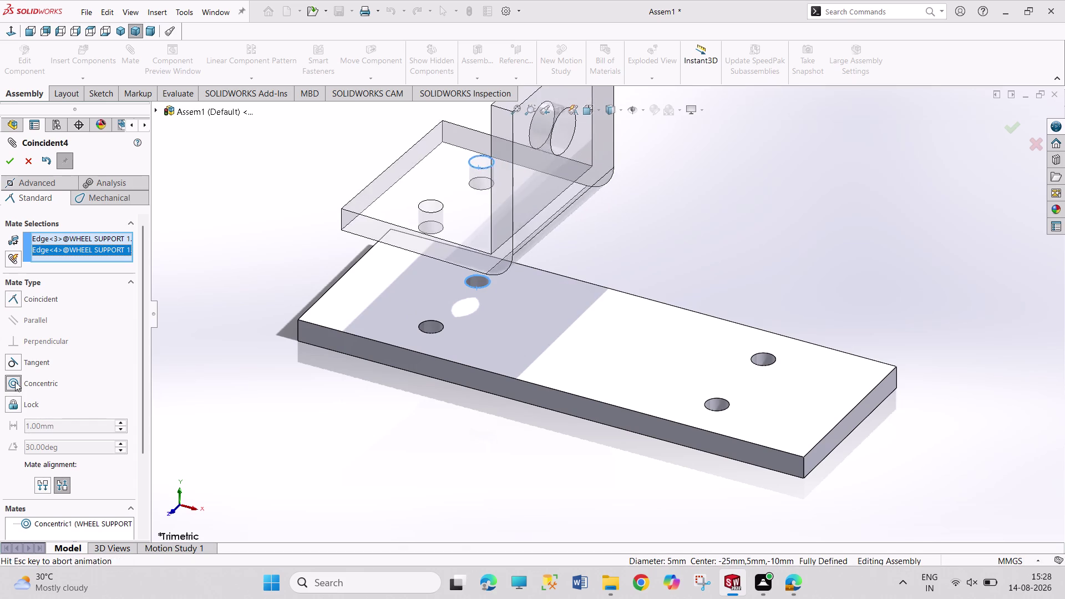
click(13, 160)
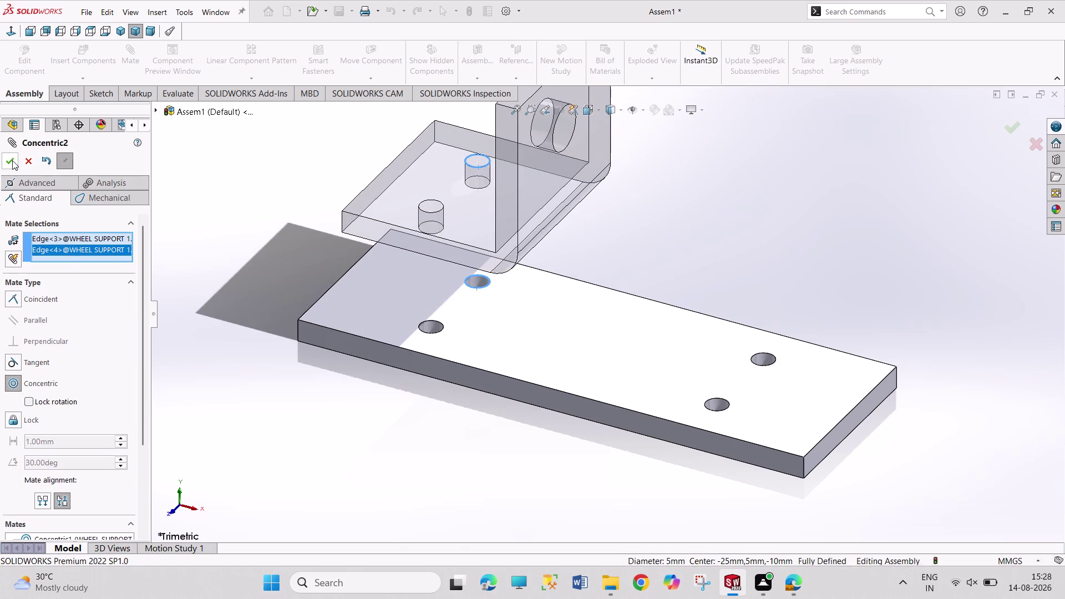
click(401, 319)
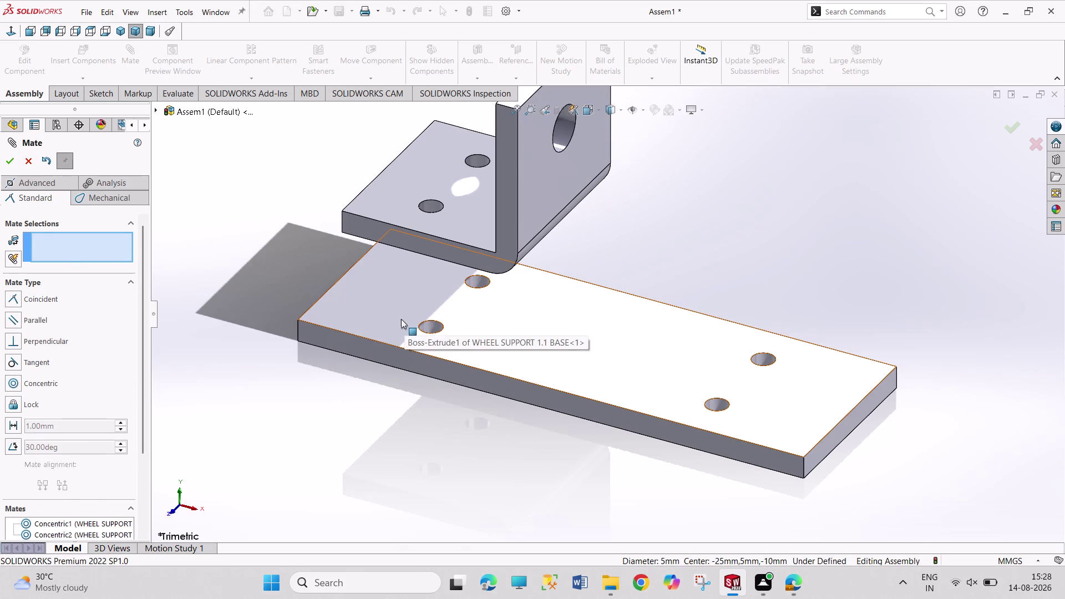
middle_drag(363, 423, 355, 277)
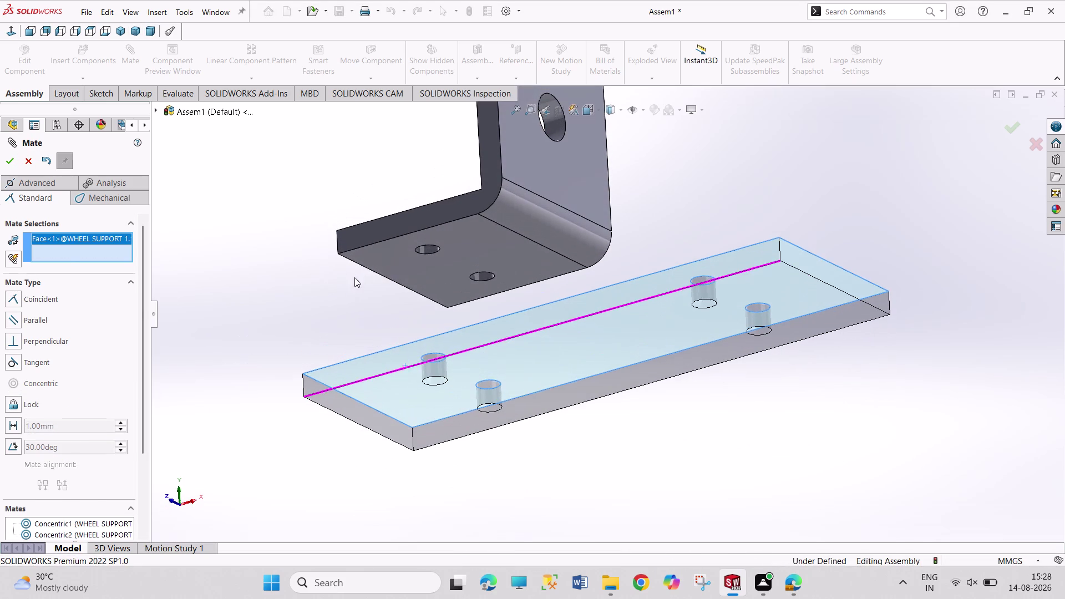
Mate the support's bottom face coincident with the base plate's top face.
click(455, 274)
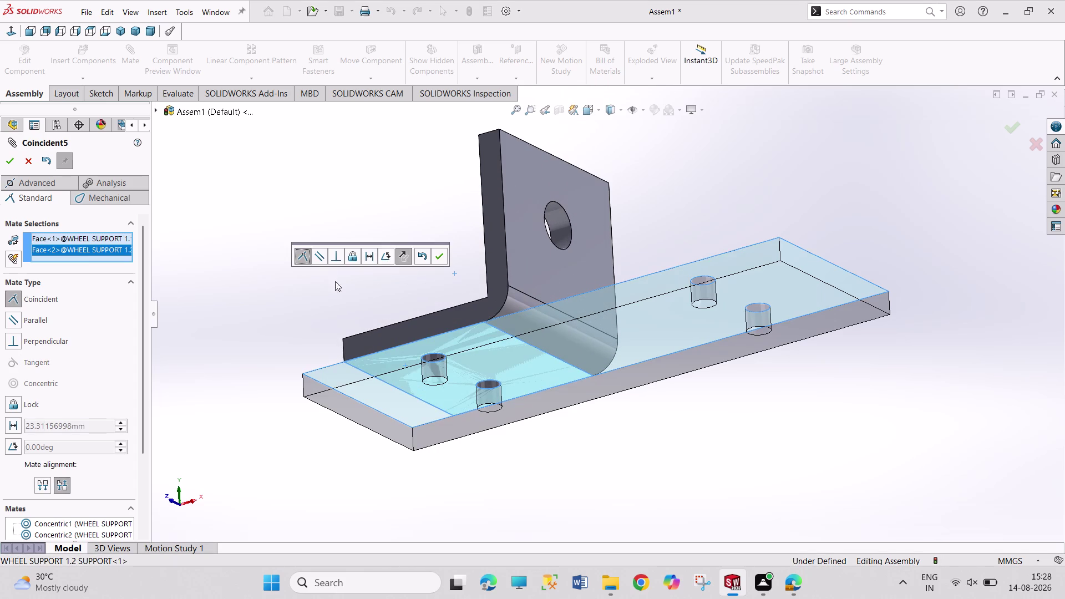
click(440, 259)
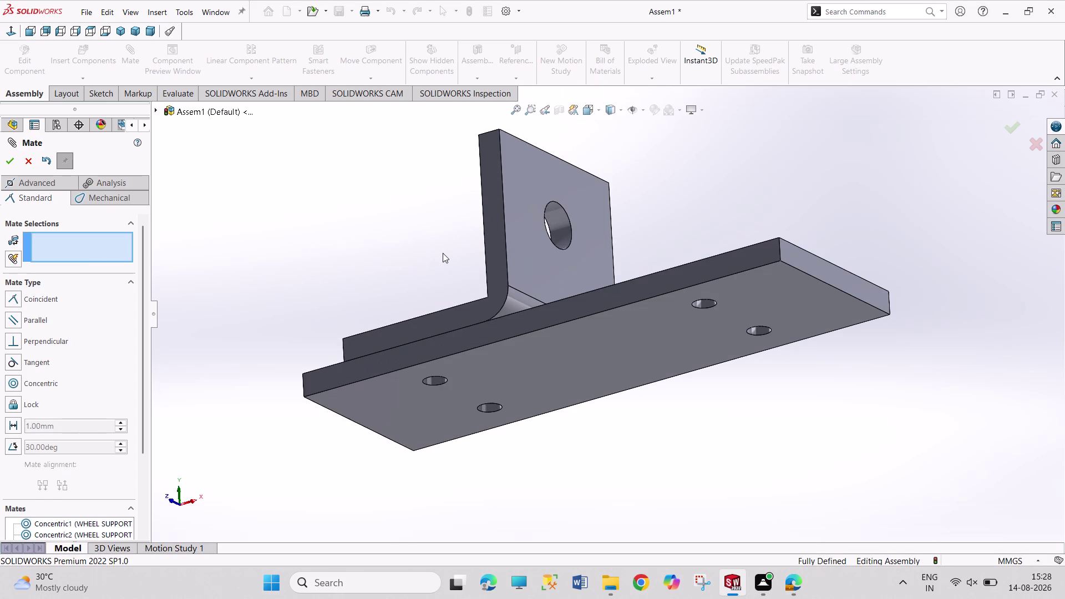
middle_drag(444, 251, 465, 337)
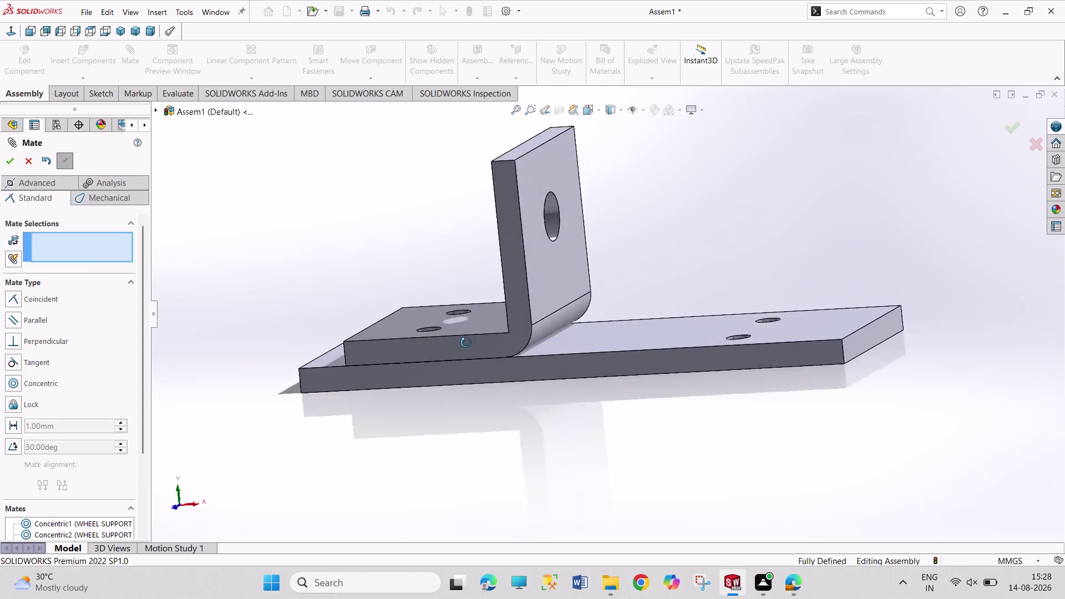
middle_drag(465, 337, 453, 482)
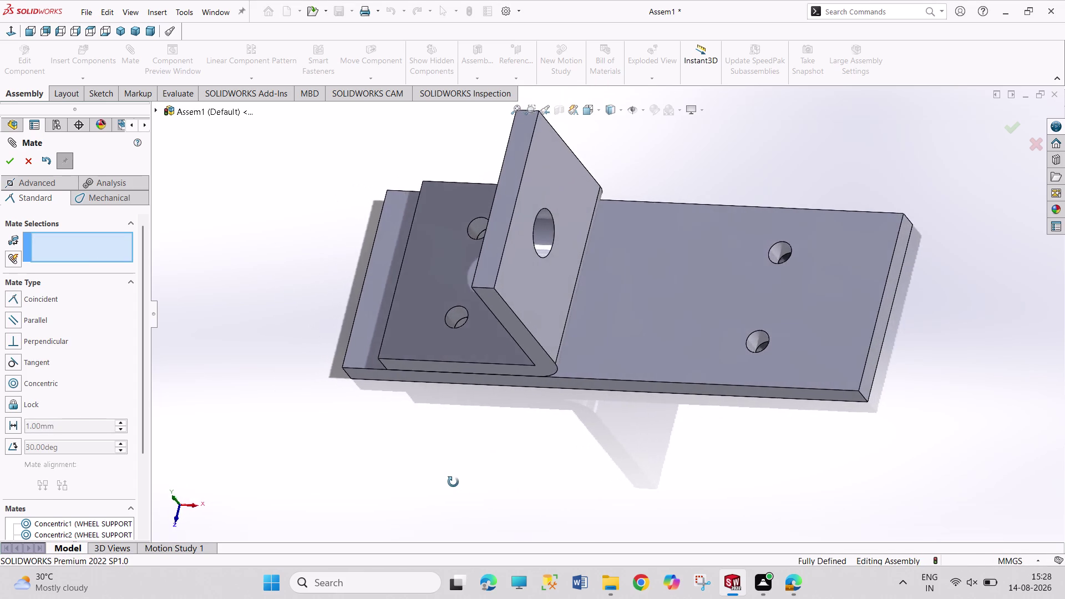
middle_drag(454, 482, 463, 501)
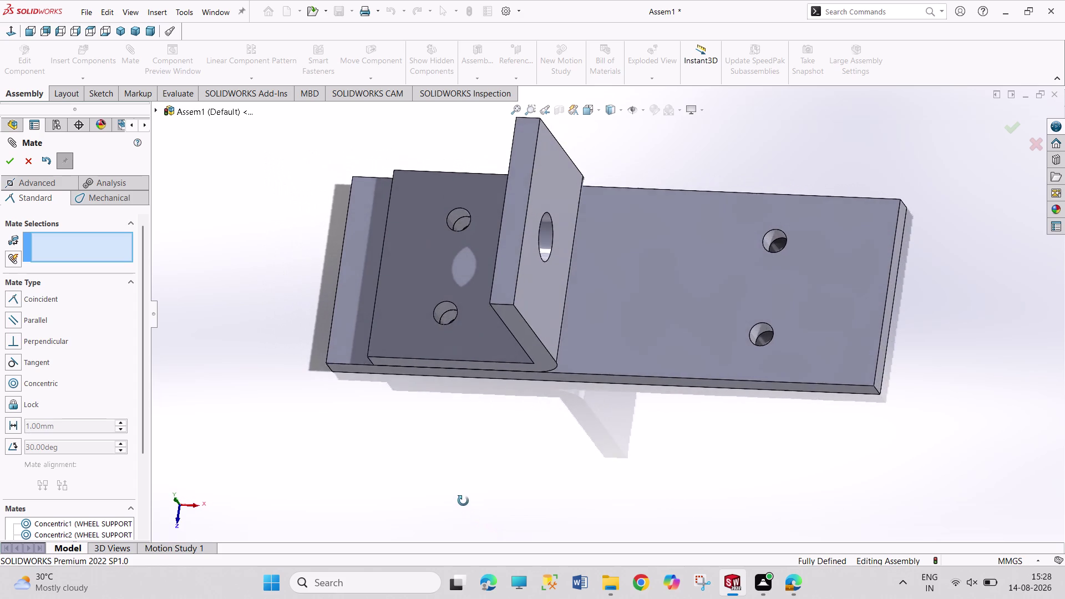
middle_drag(464, 501, 465, 495)
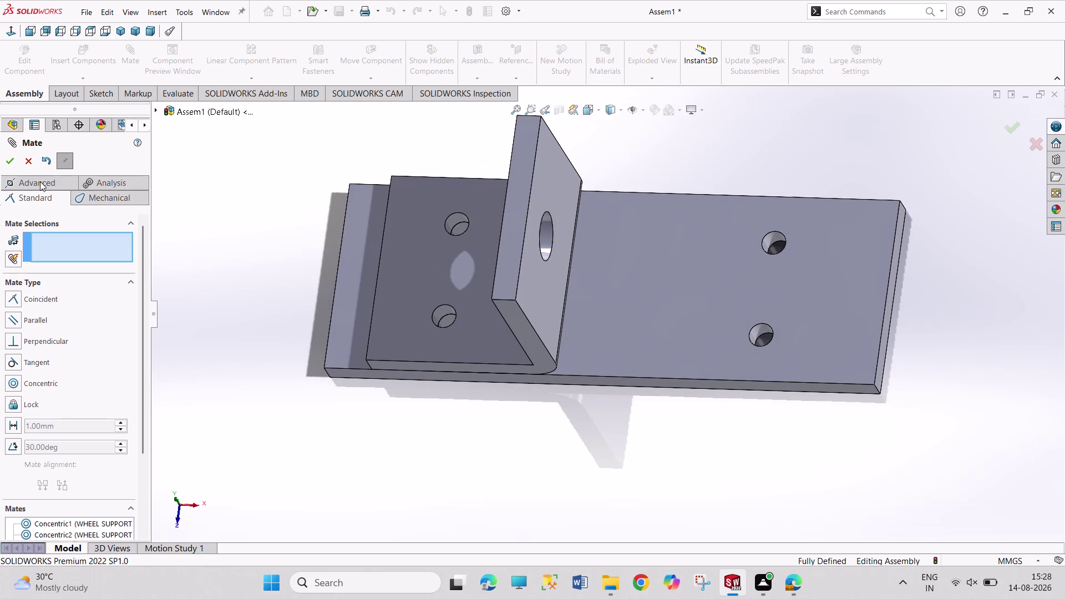
Close the Mate tool and switch the assembly to the isometric view.
click(13, 163)
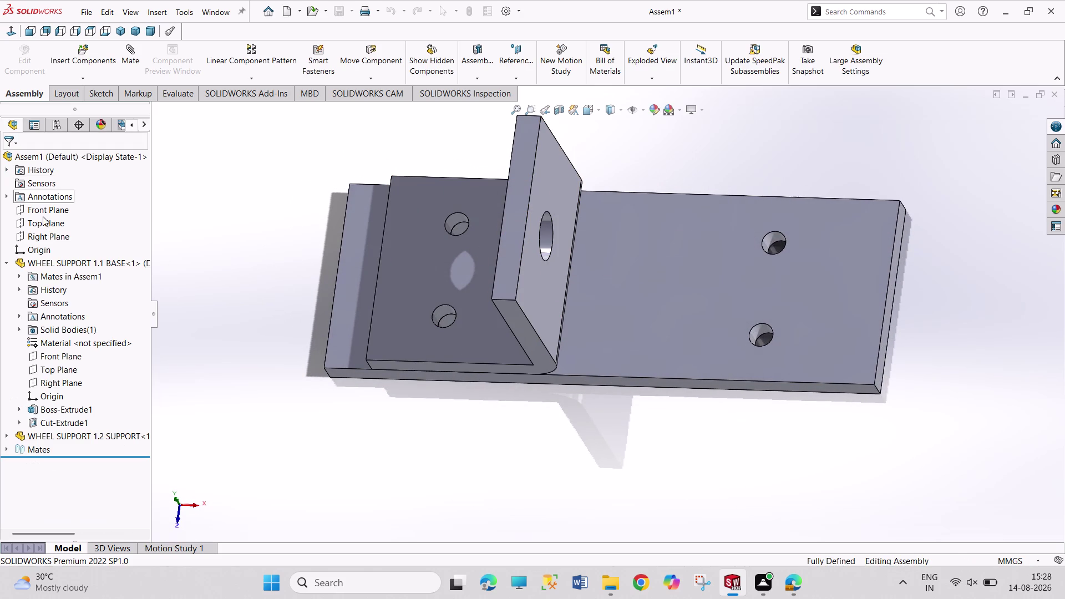
click(7, 262)
middle_drag(200, 257, 202, 222)
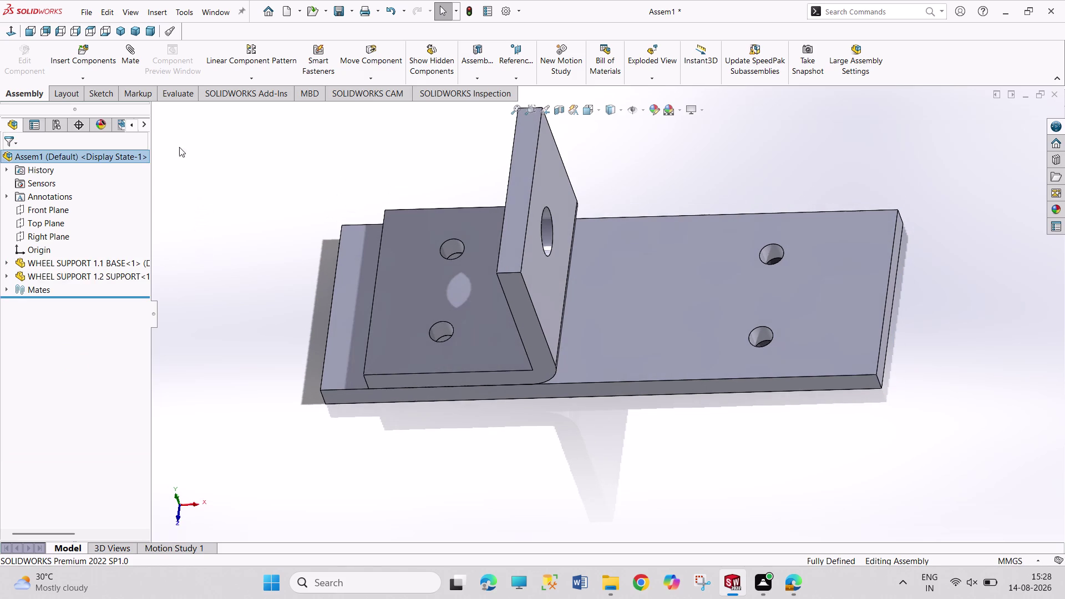
click(117, 33)
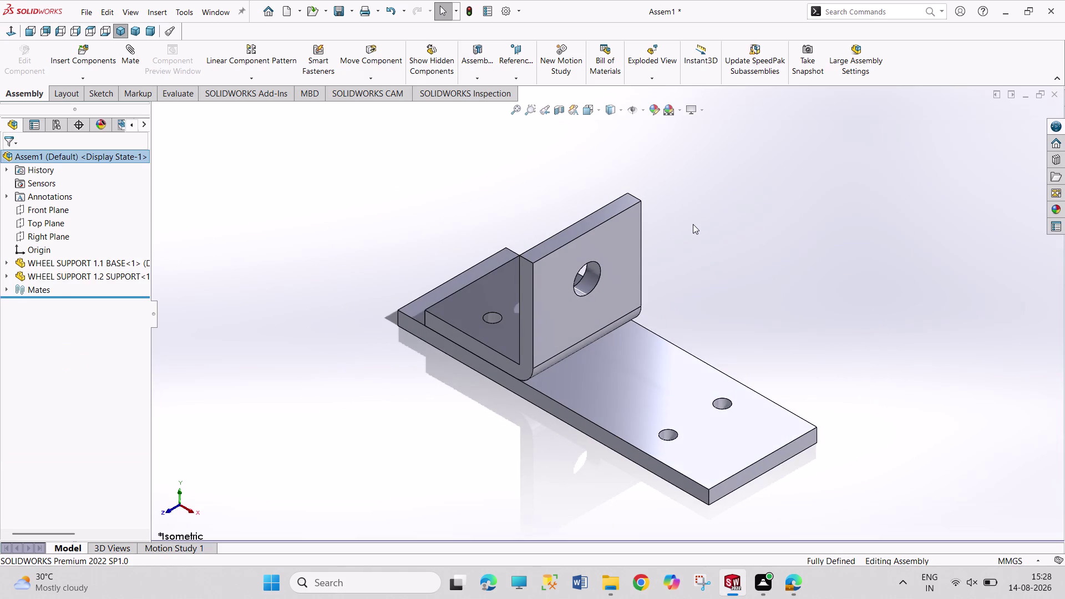
click(63, 62)
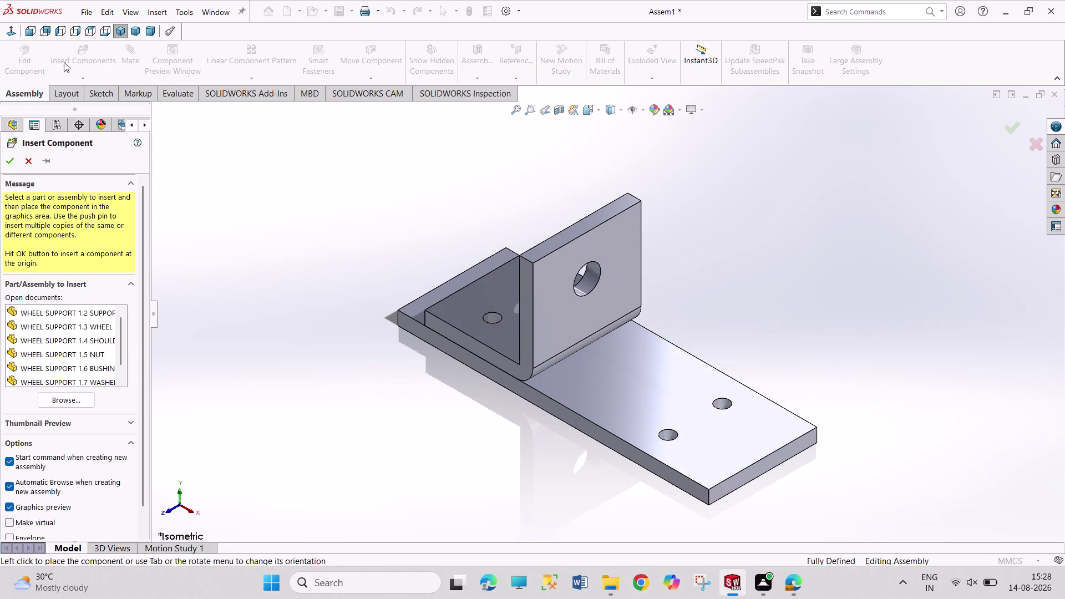
Place another WHEEL SUPPORT 1.2 SUPPORT and rotate it to a new angle.
double_click(79, 316)
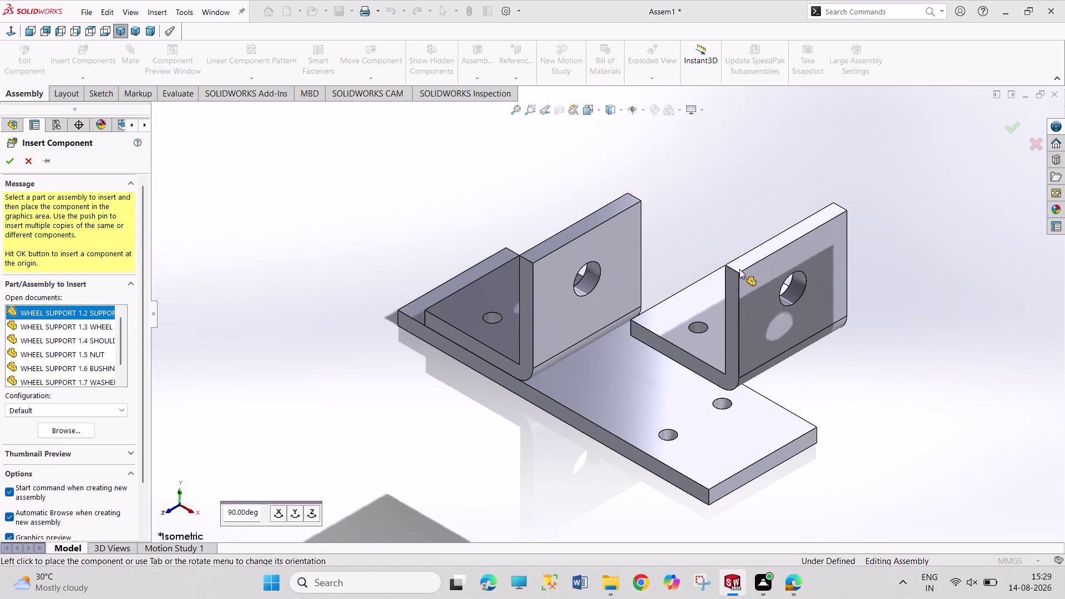
click(740, 265)
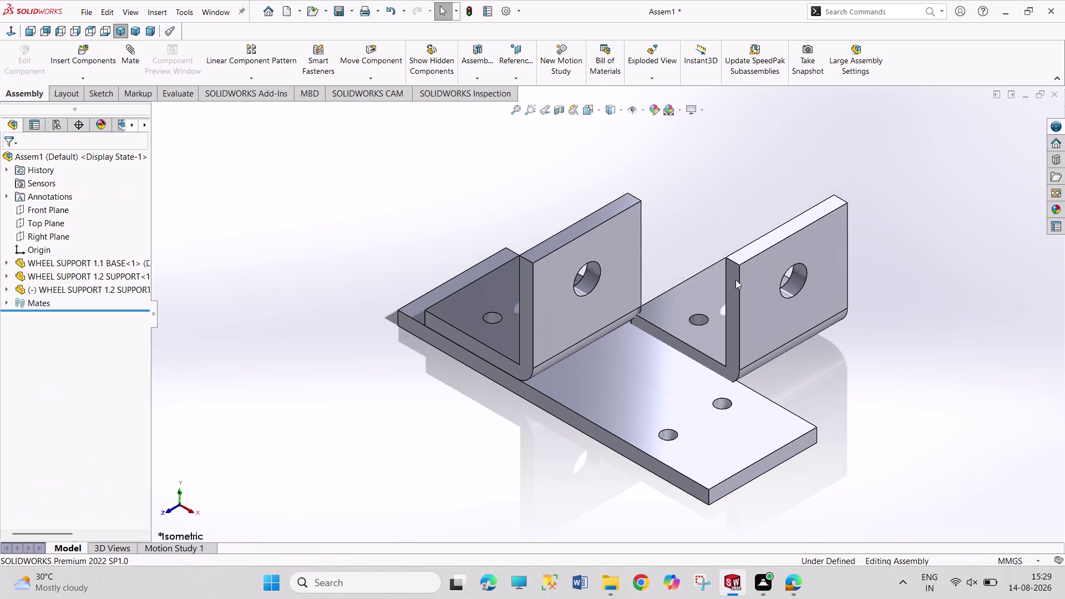
click(381, 63)
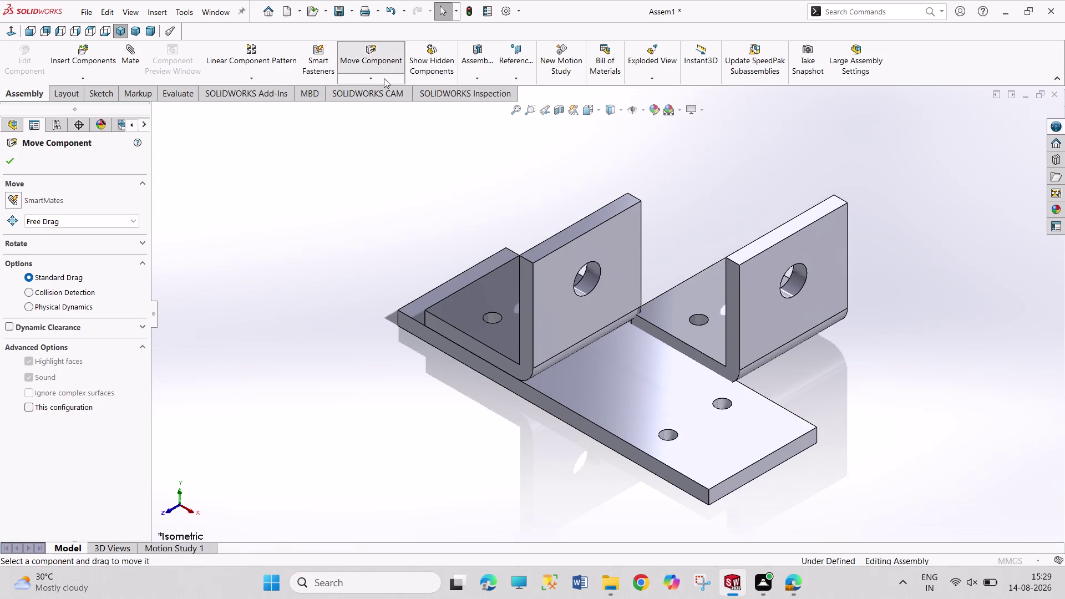
click(384, 78)
click(382, 109)
drag(819, 310, 638, 525)
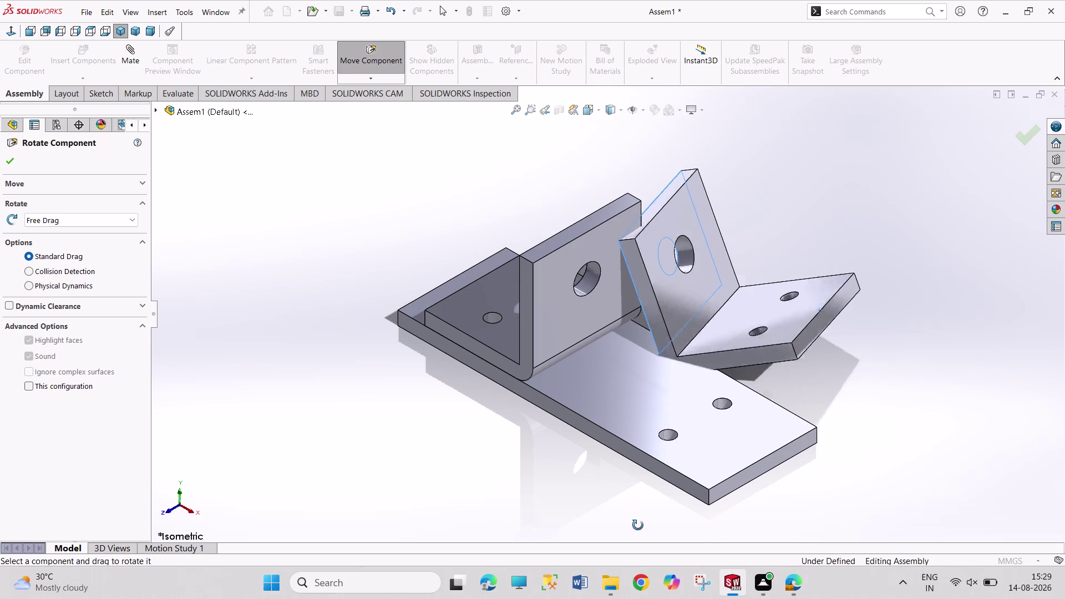
drag(639, 525, 638, 525)
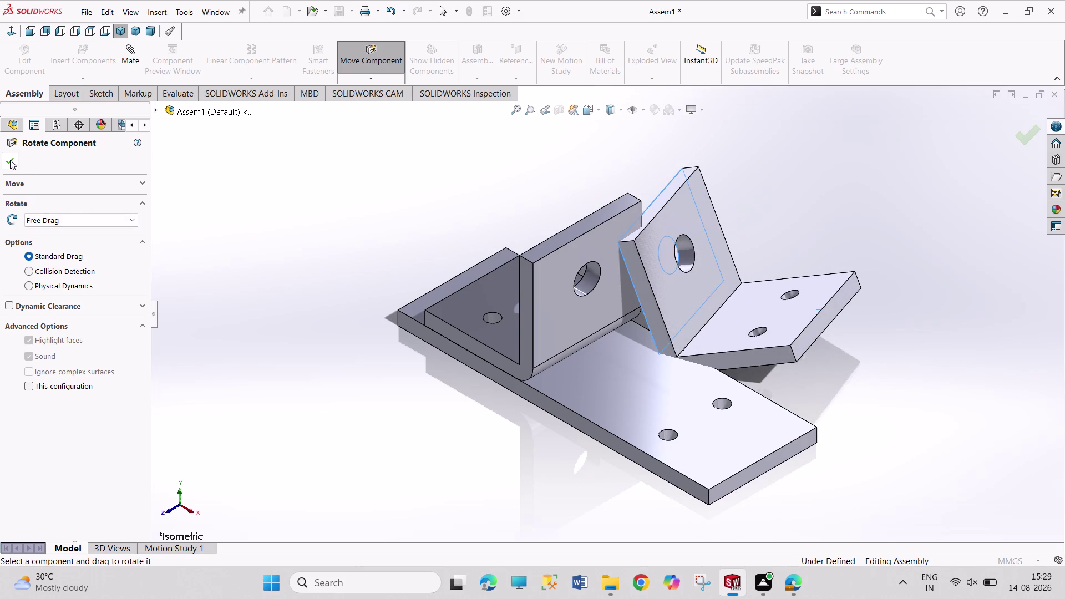
click(10, 160)
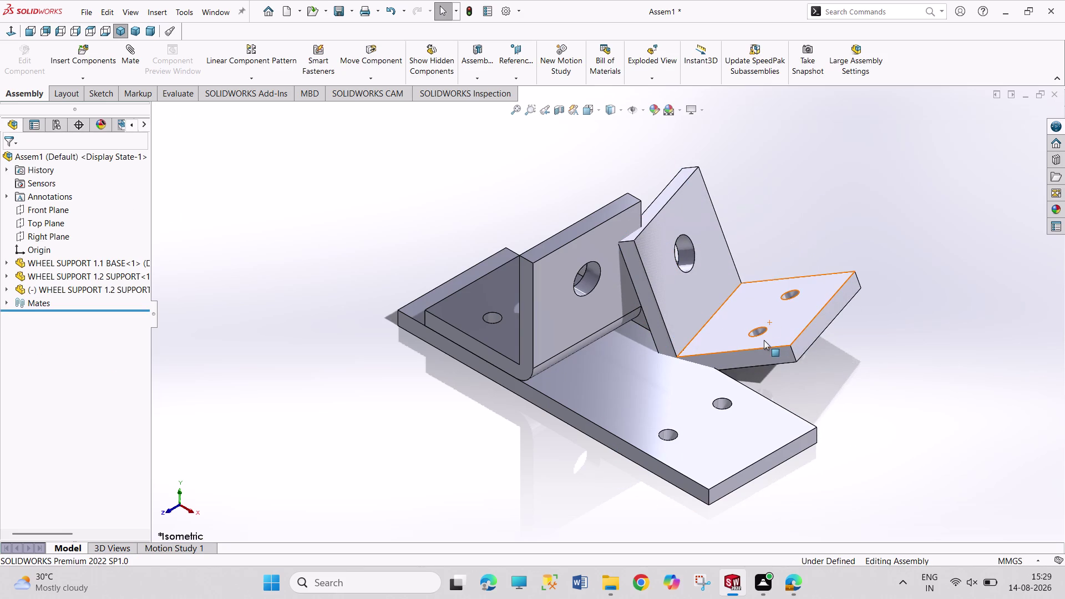
Make both holes of the second support concentric with the base plate holes.
click(766, 332)
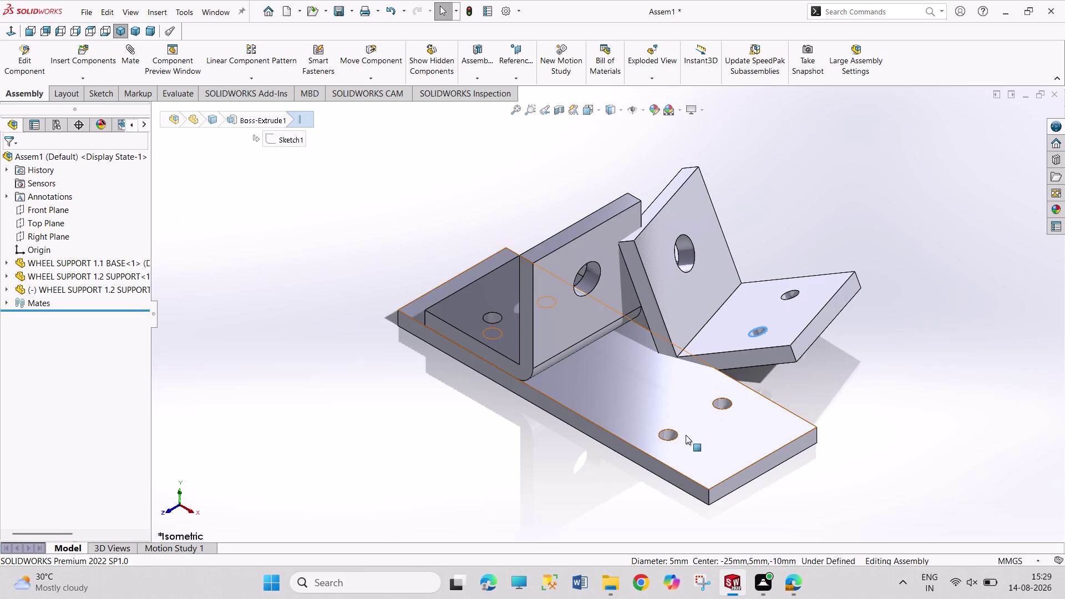
click(679, 438)
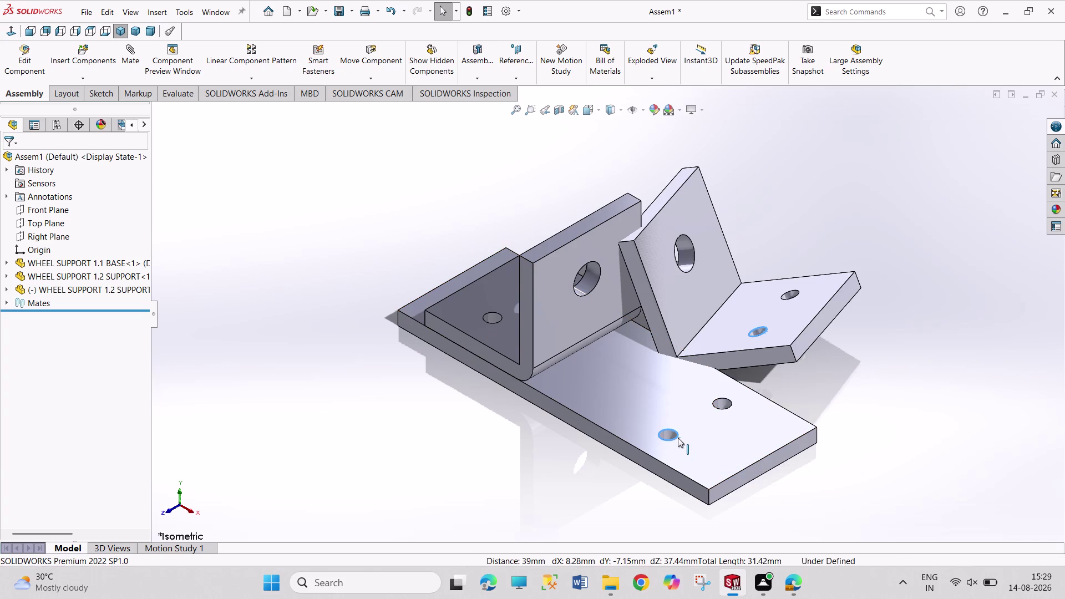
click(741, 430)
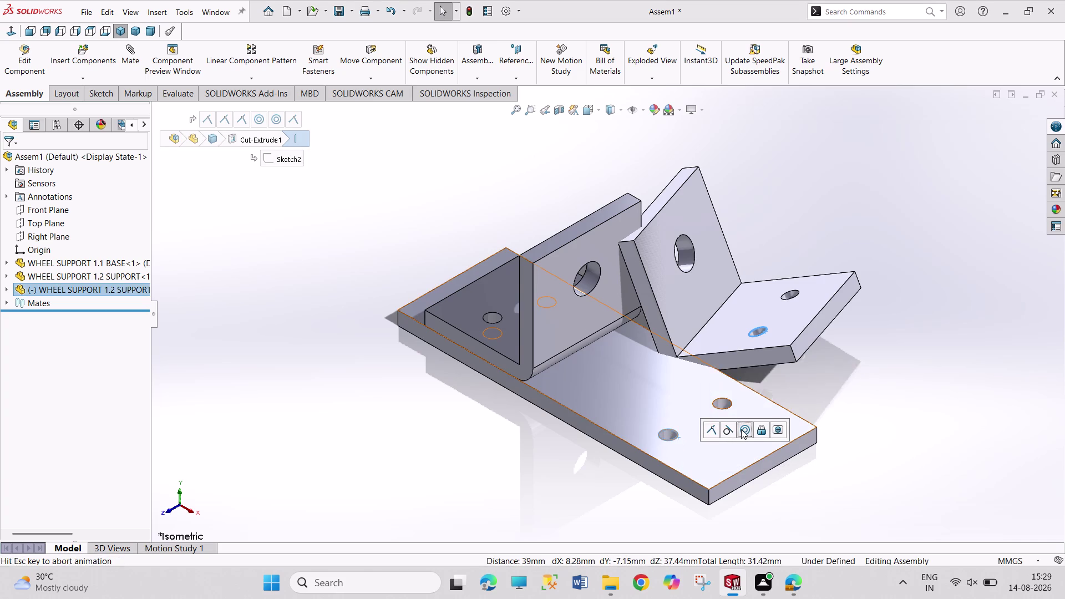
drag(594, 366, 592, 343)
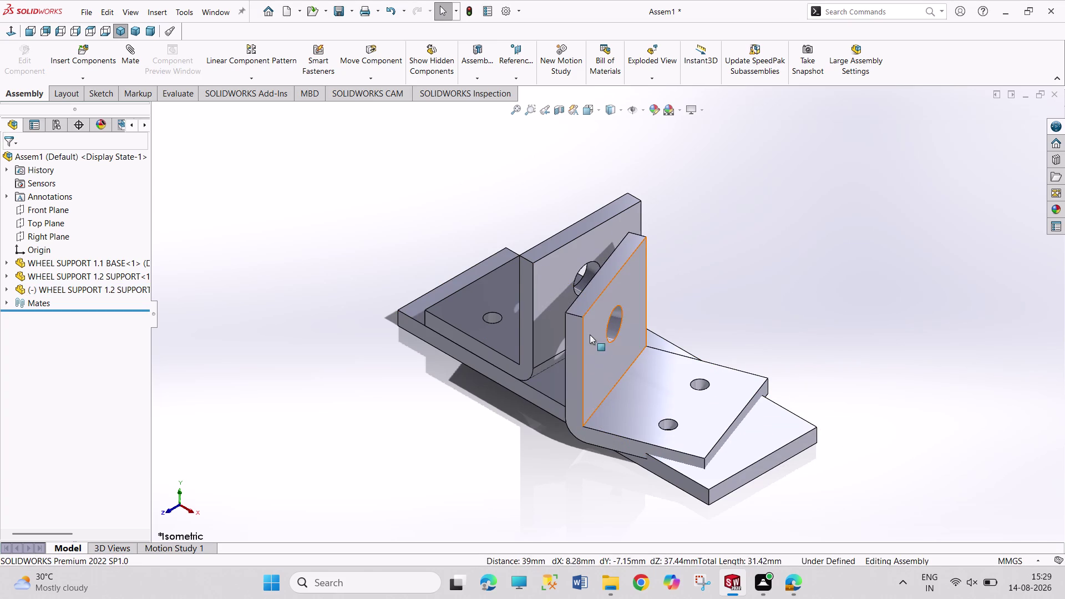
drag(592, 343, 583, 191)
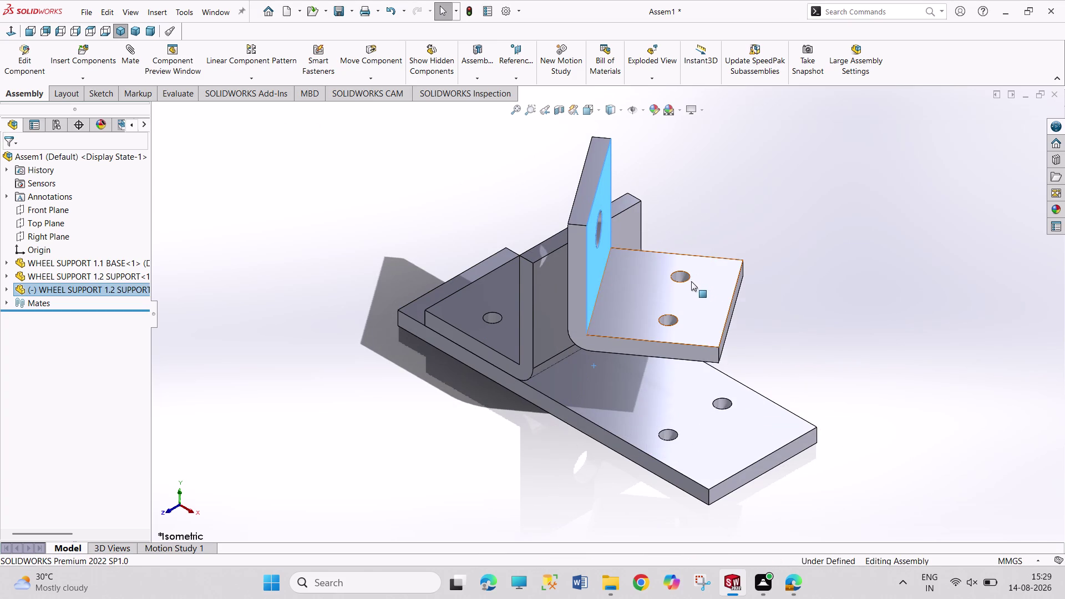
click(688, 280)
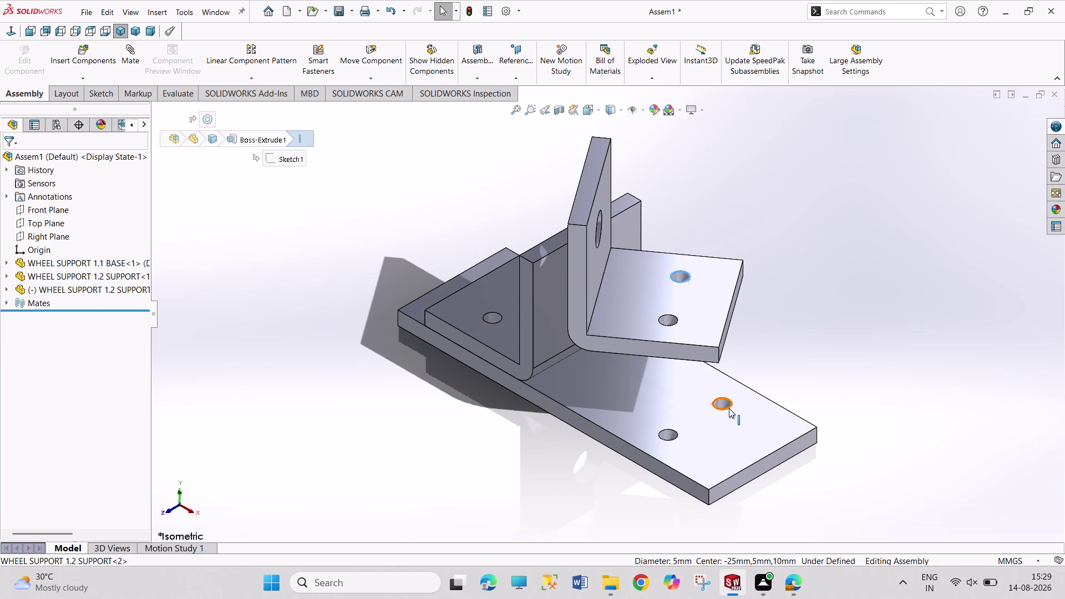
click(729, 408)
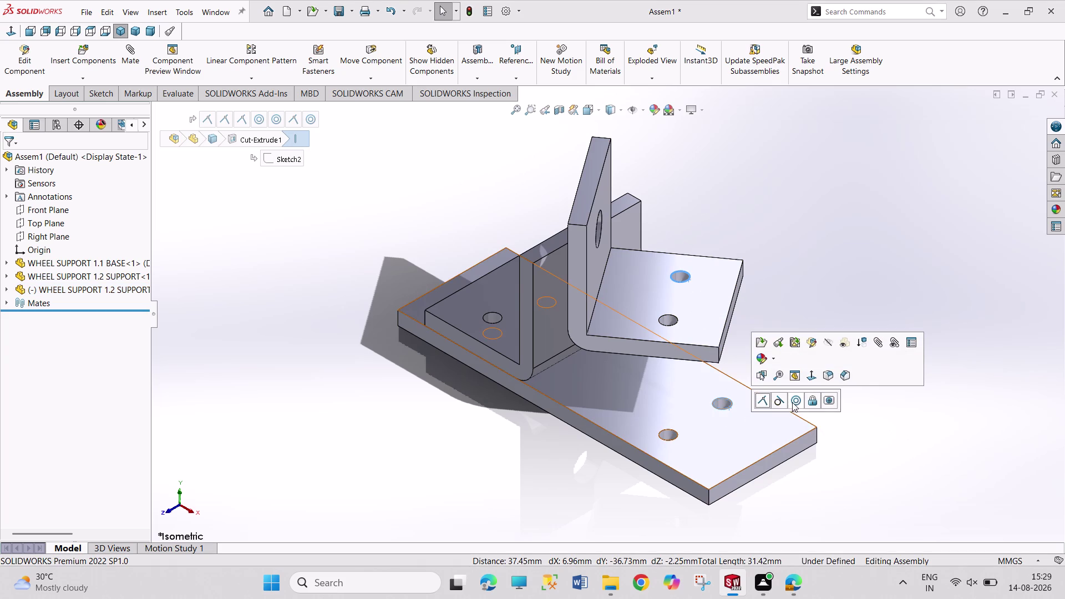
click(796, 400)
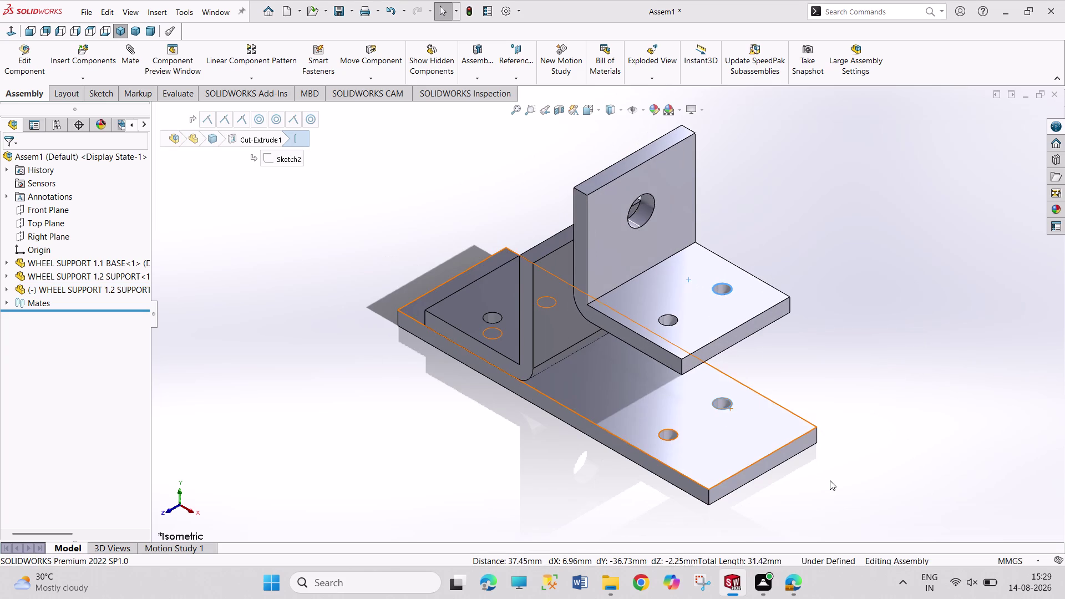
Seat the second support's underside coincident with the base plate's top face.
middle_drag(841, 470, 803, 300)
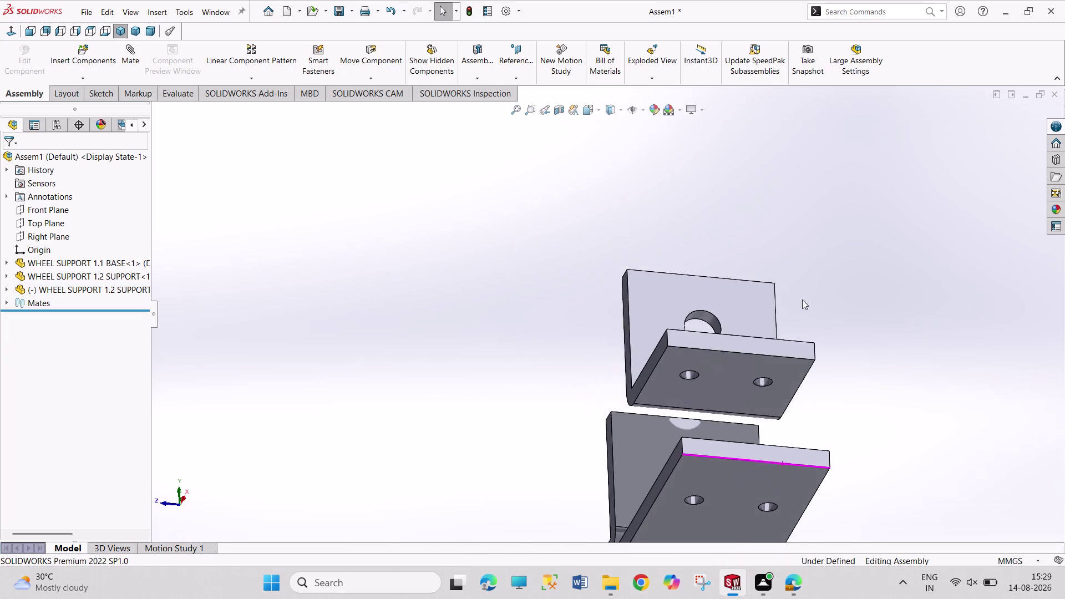
click(727, 363)
middle_drag(544, 326, 600, 409)
scroll(down, 3)
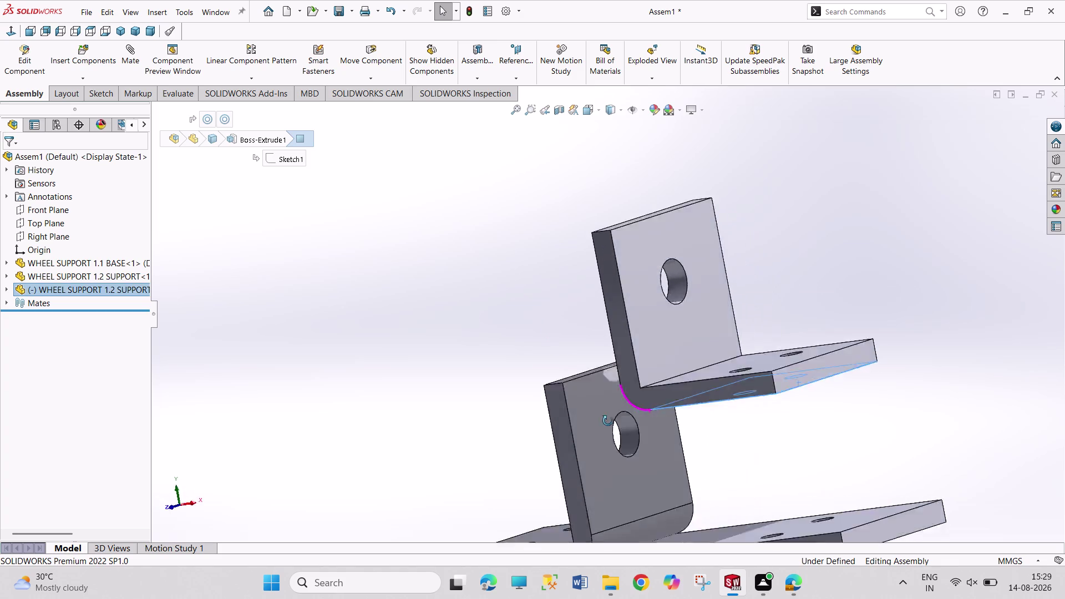
middle_drag(600, 409, 671, 463)
click(693, 502)
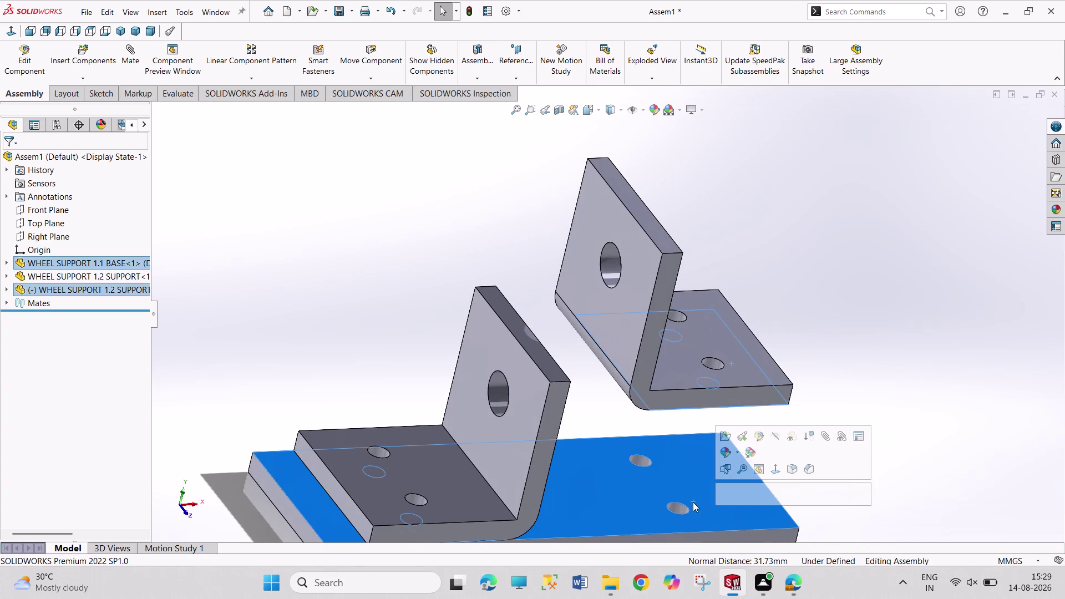
click(725, 498)
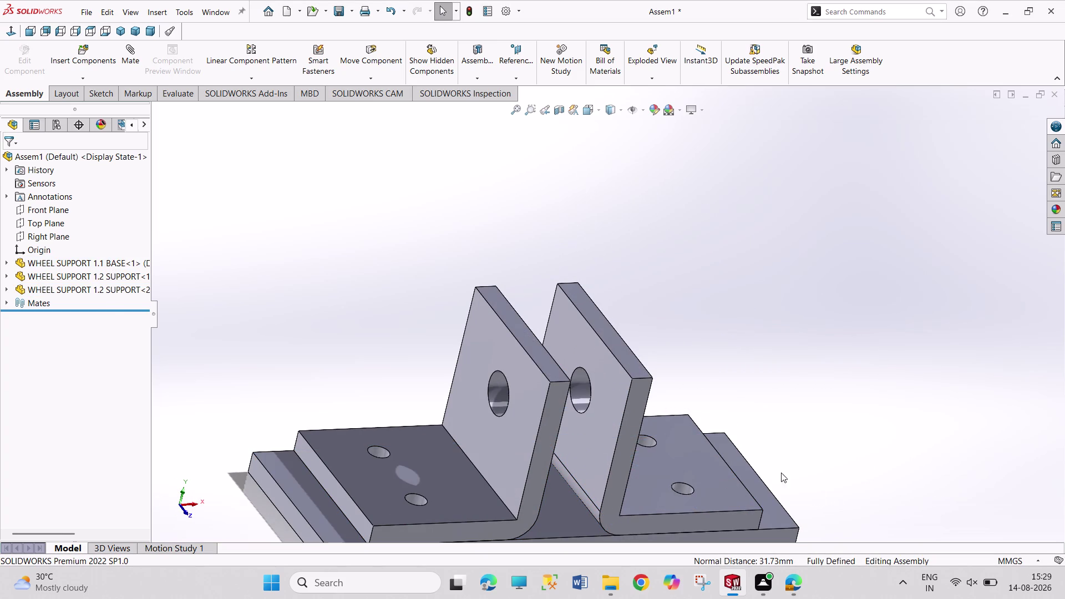
Zoom and orbit the view to check both mated supports.
scroll(down, 3)
scroll(up, 3)
middle_drag(617, 467, 570, 492)
scroll(up, 3)
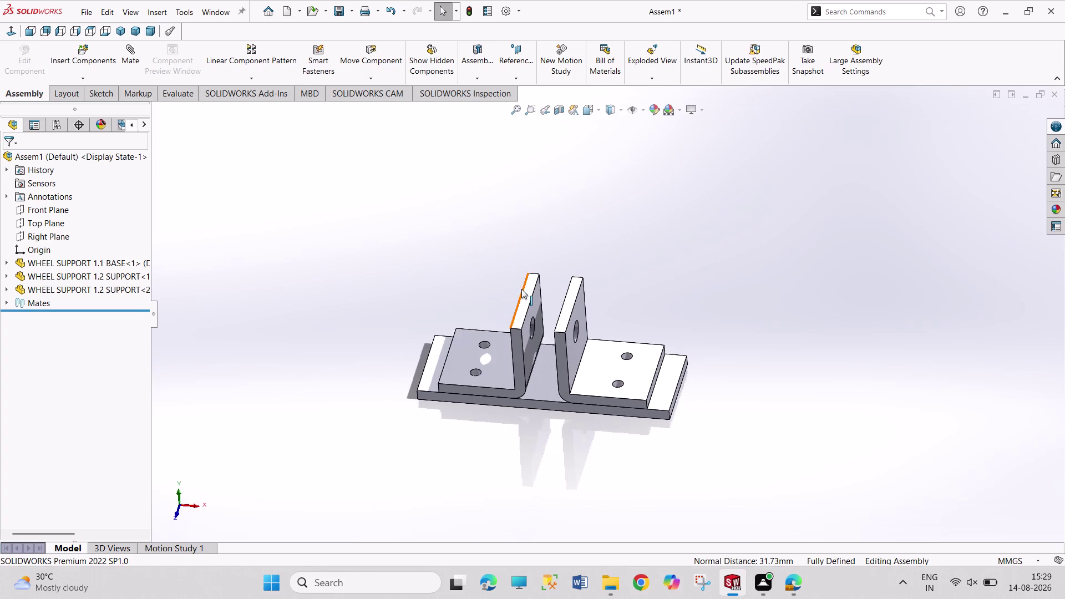
scroll(up, 3)
scroll(down, 3)
scroll(down, 3)
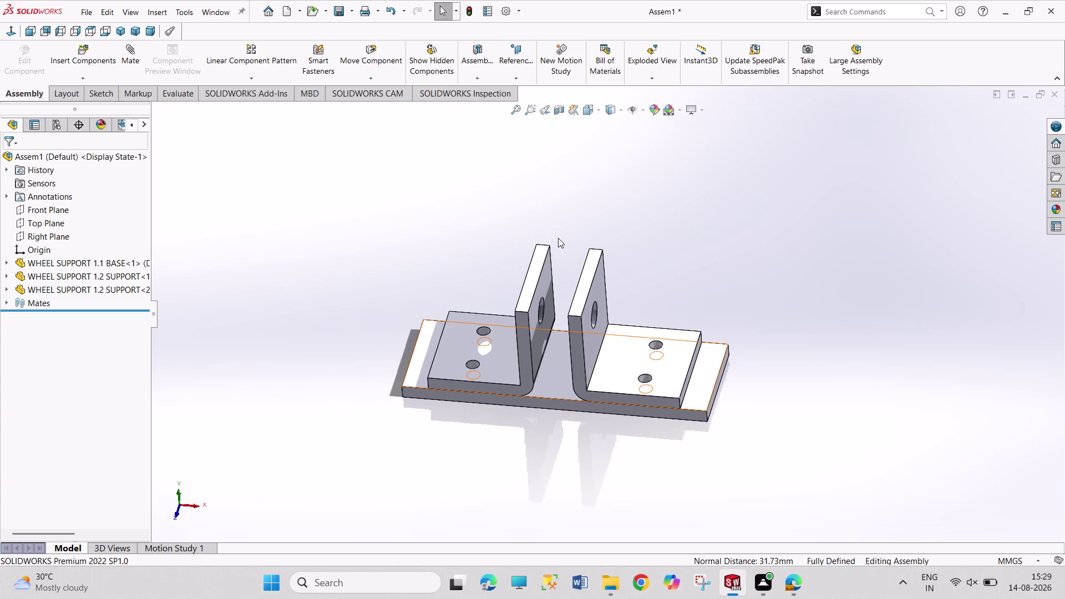
scroll(down, 3)
click(83, 58)
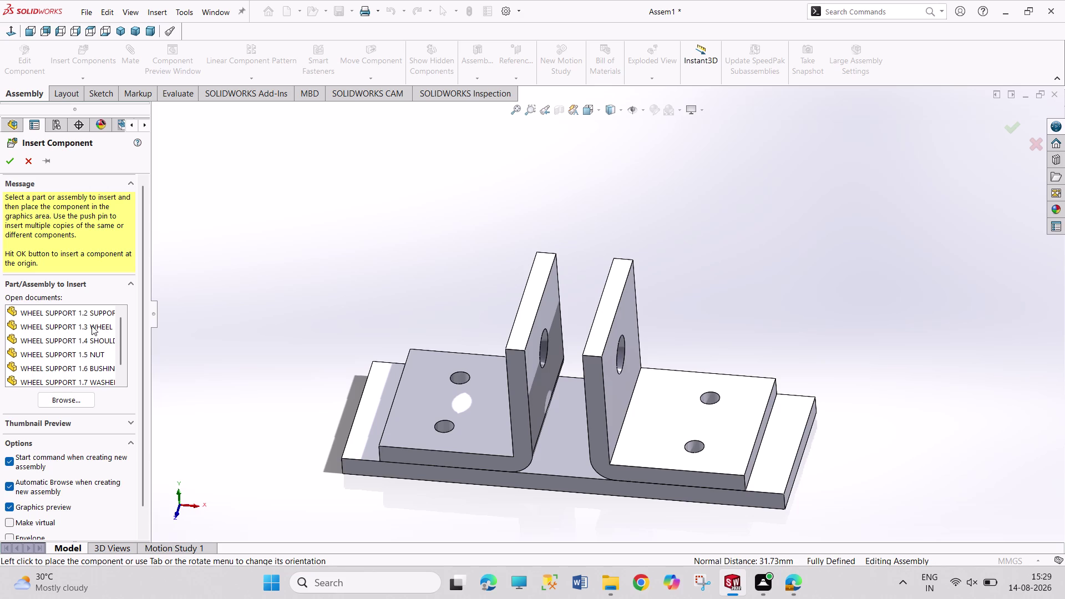
Insert WHEEL SUPPORT 1.3 WHEEL and make its bore concentric with one support hole.
double_click(92, 325)
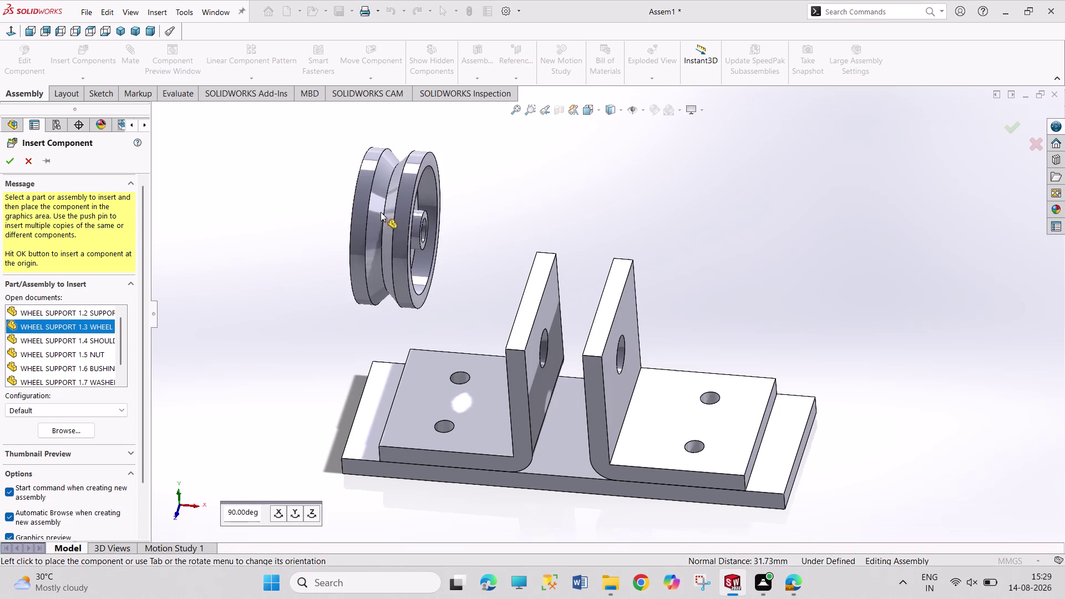
click(353, 210)
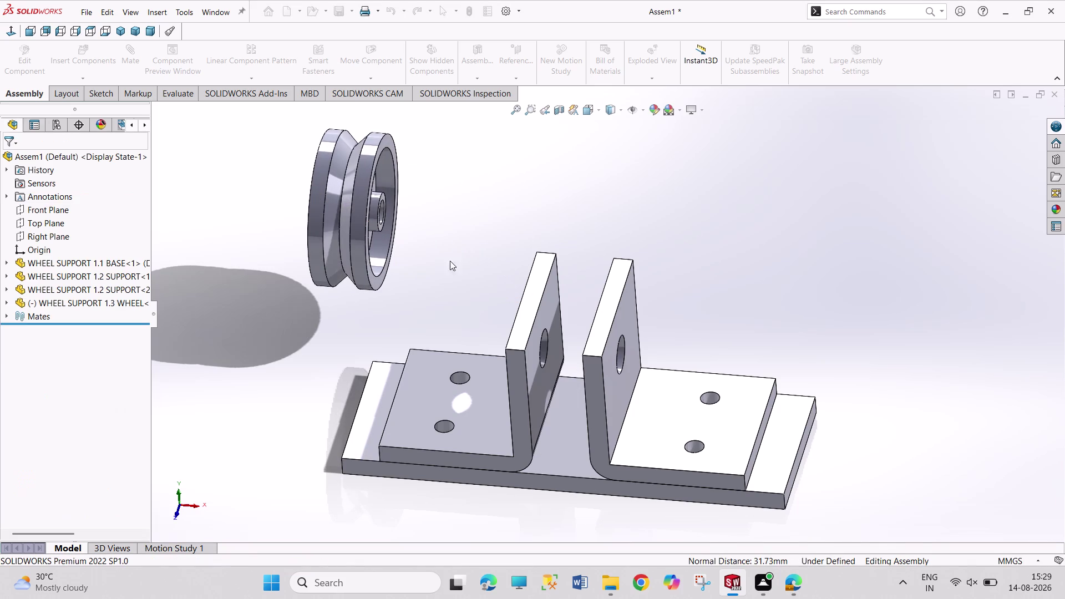
click(380, 232)
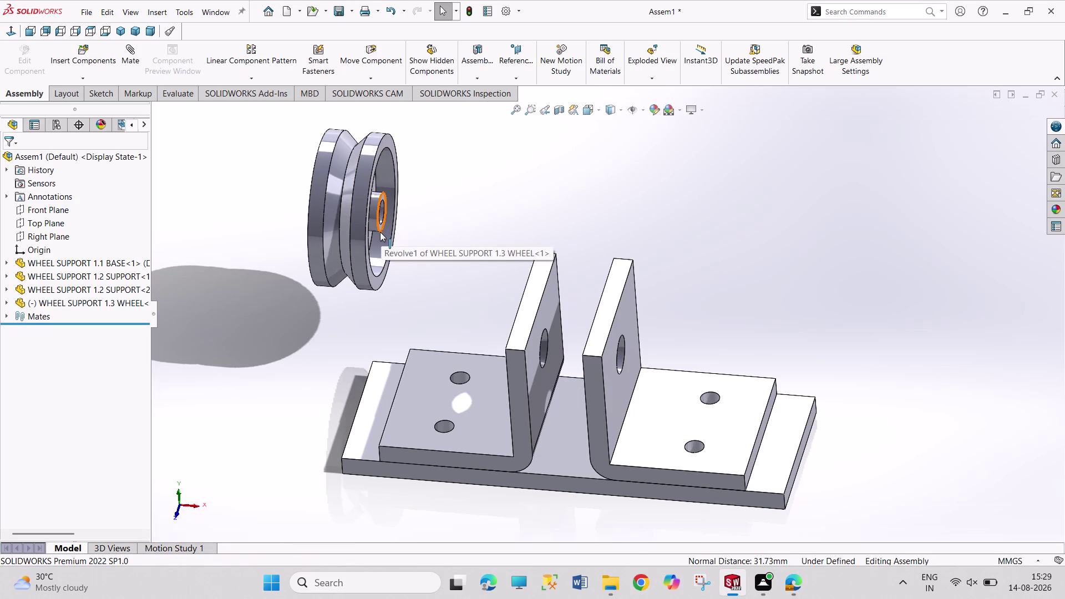
middle_drag(432, 280, 489, 298)
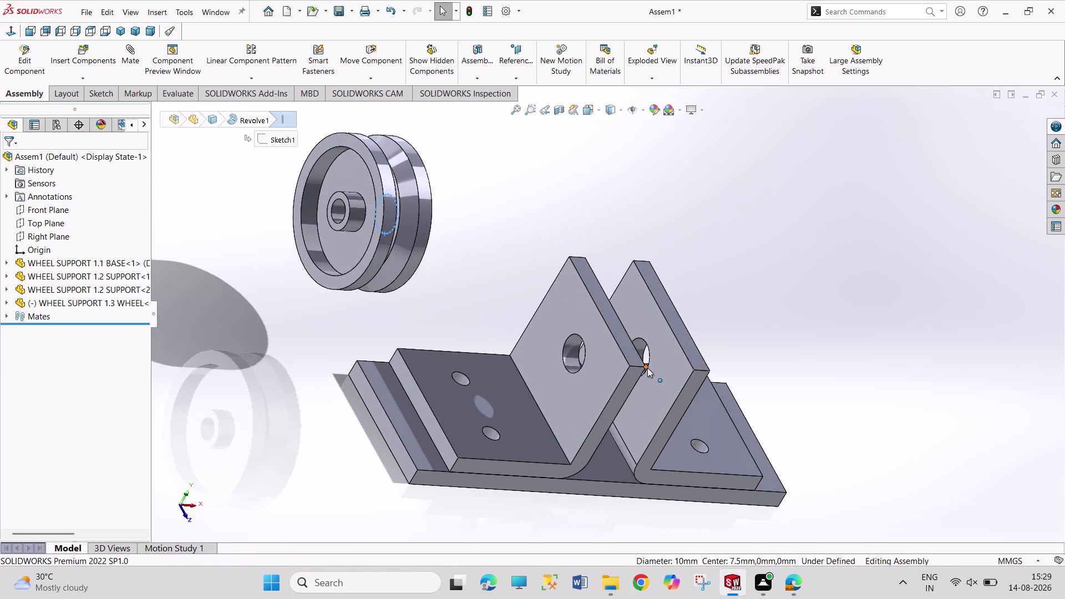
click(650, 363)
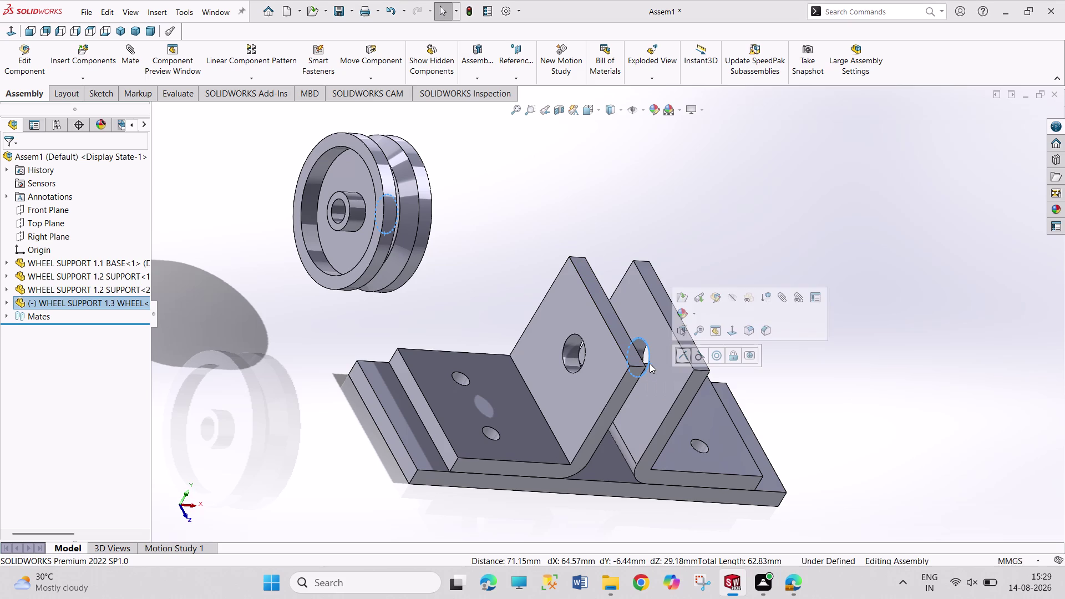
click(720, 362)
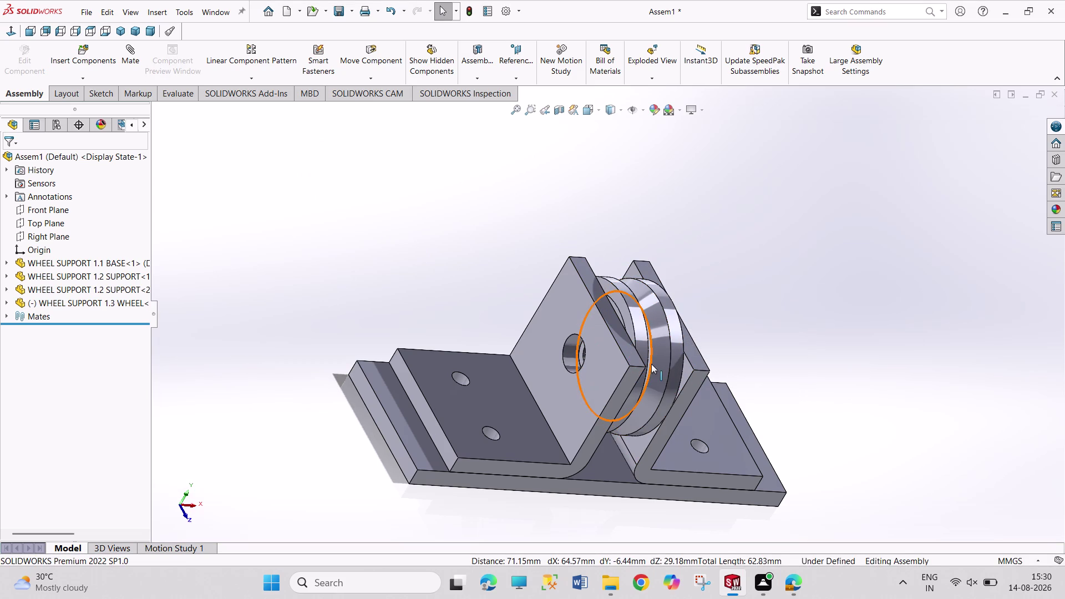
drag(651, 364, 701, 260)
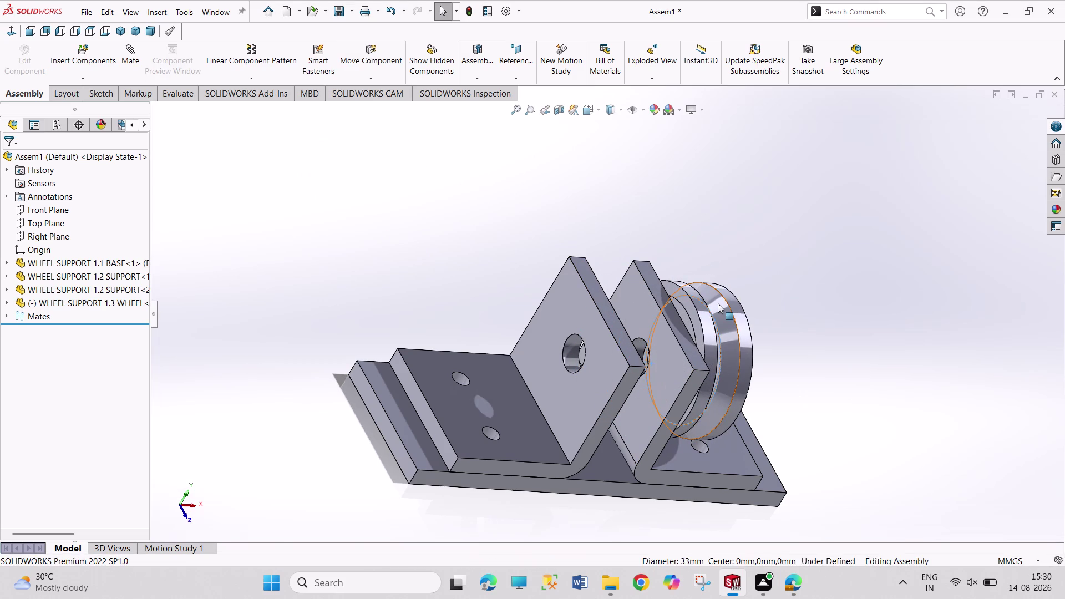
drag(718, 304, 679, 310)
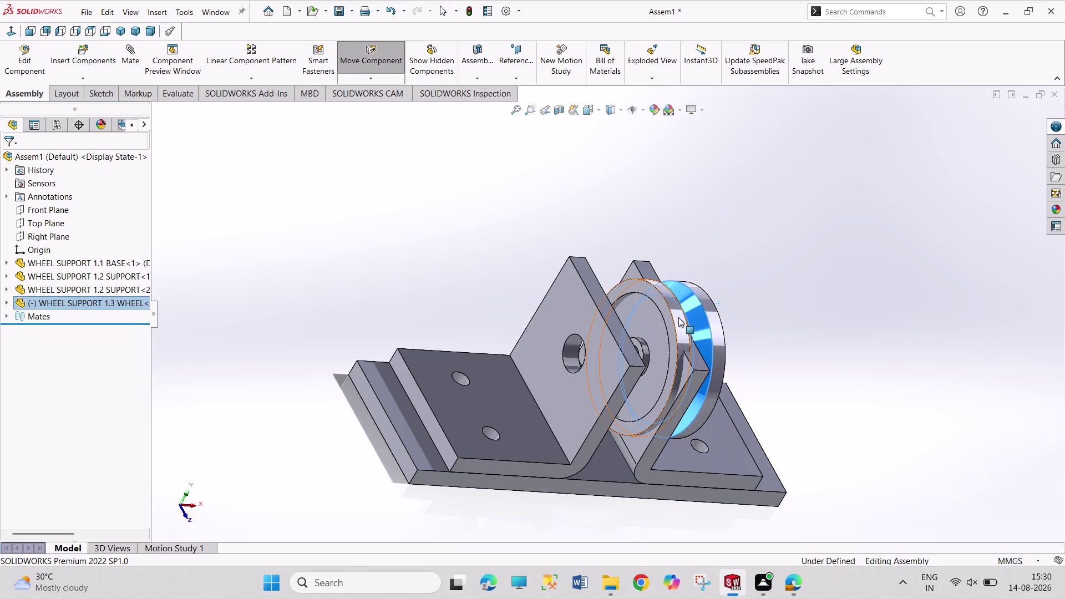
Align the wheel with the hole in the other bent support.
click(643, 356)
middle_drag(799, 354, 779, 363)
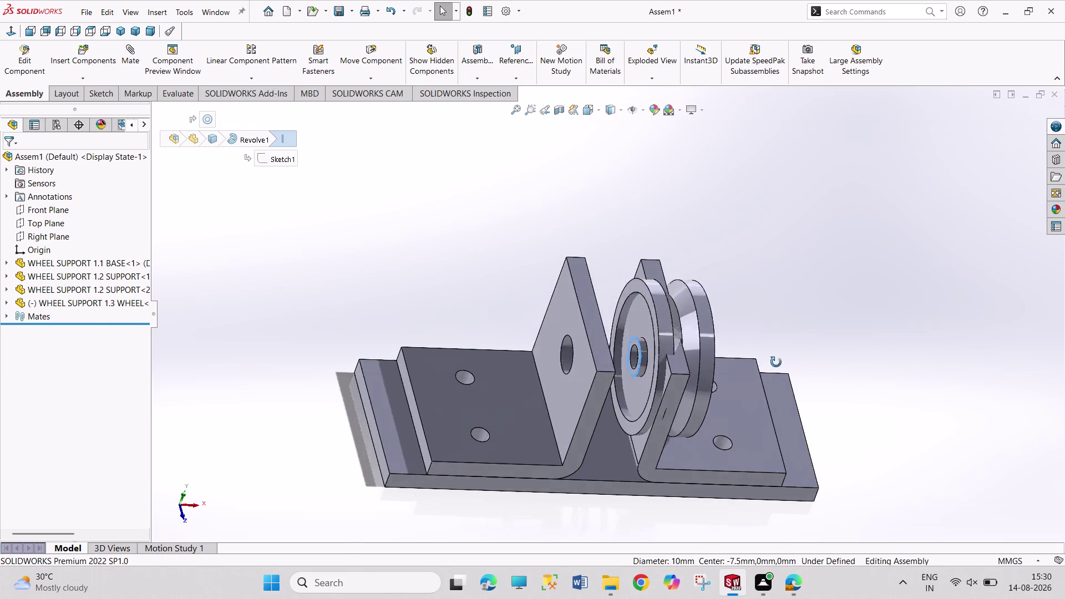
middle_drag(778, 363, 747, 373)
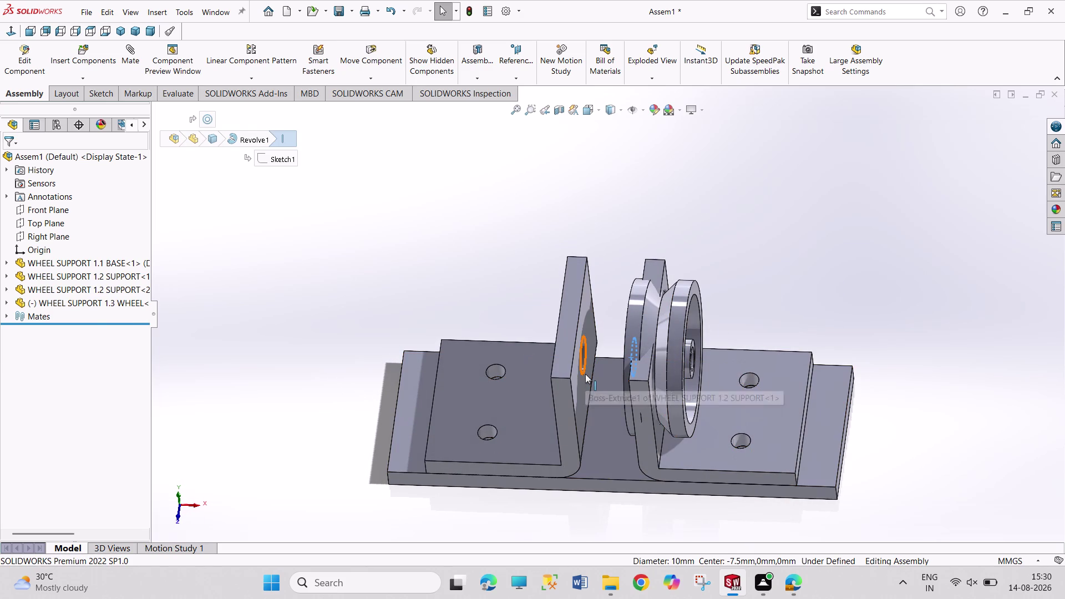
click(585, 373)
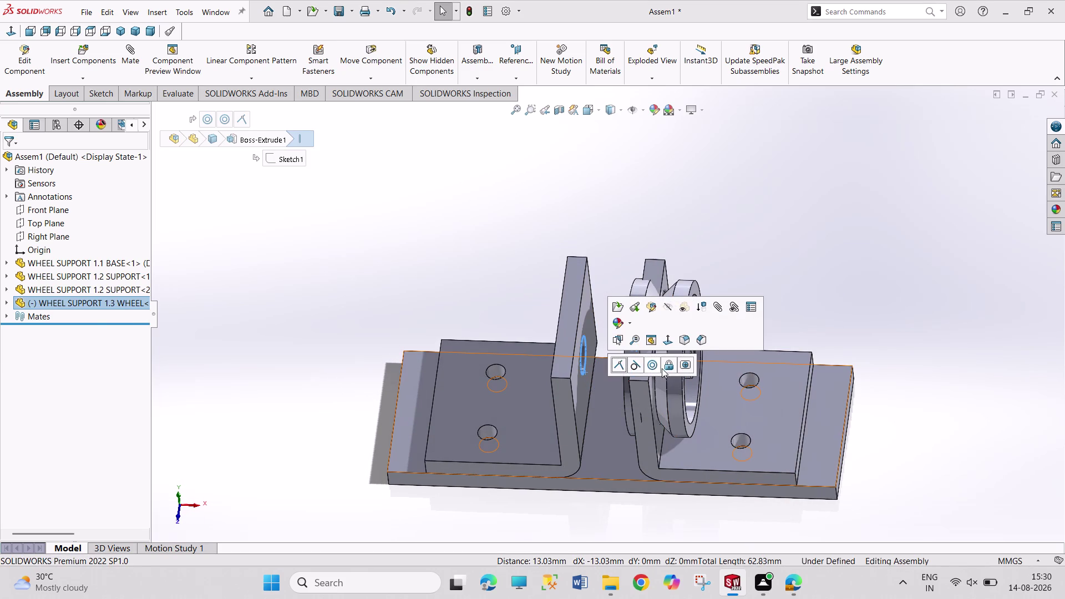
click(652, 369)
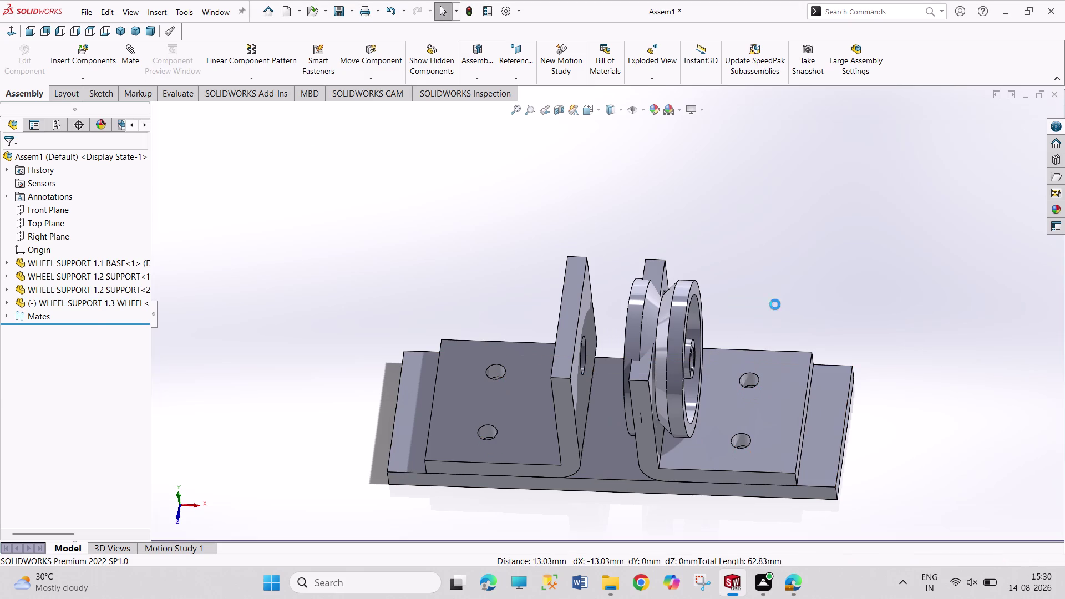
click(690, 429)
middle_drag(499, 248, 540, 224)
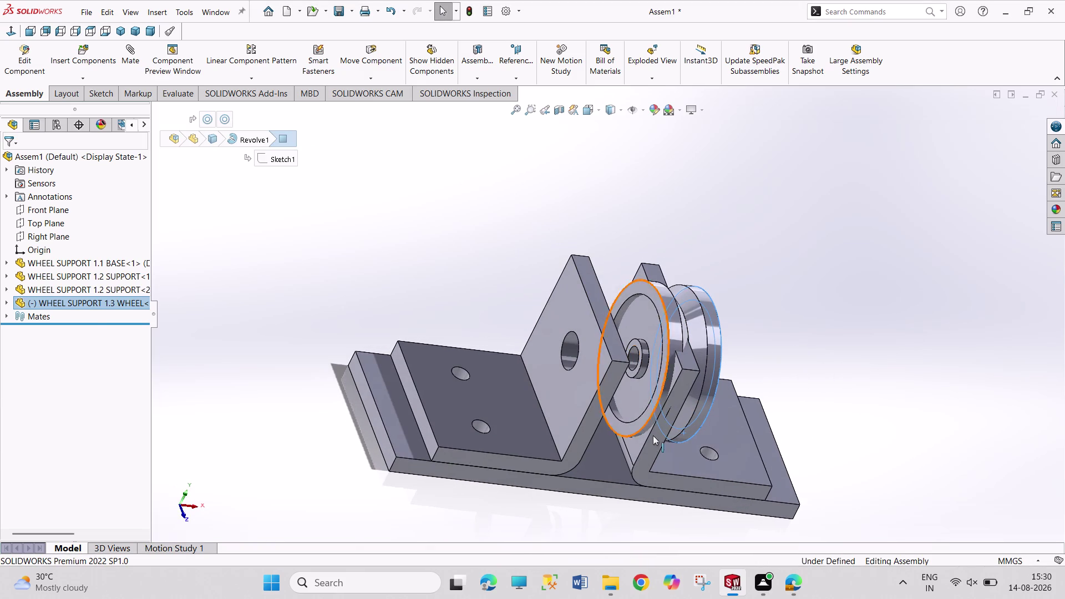
Mate the wheel face to the support and angle its Front Plane 90° to the assembly's.
click(634, 450)
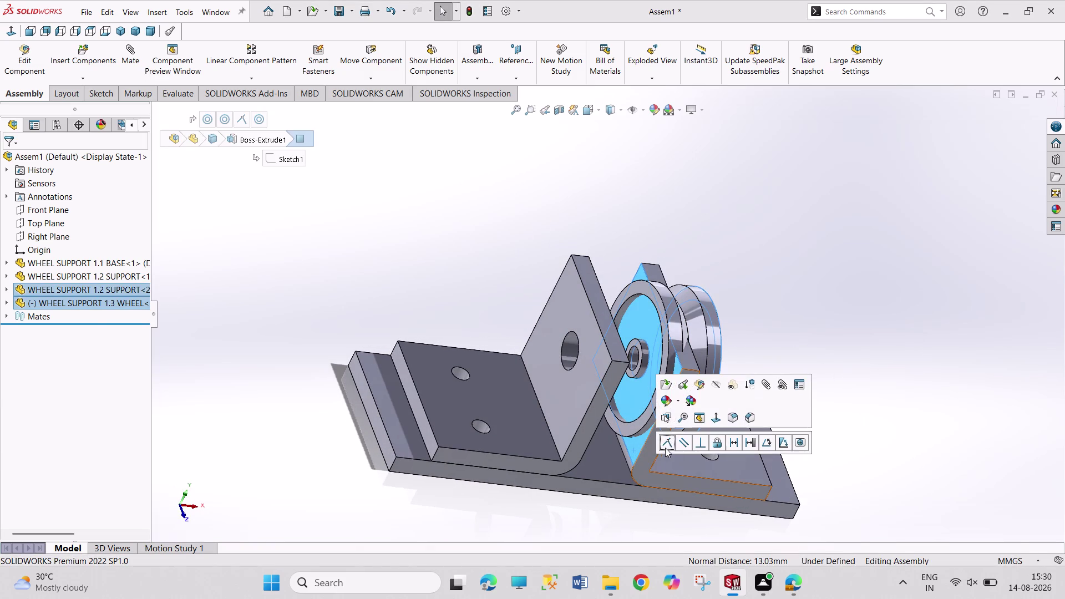
click(667, 444)
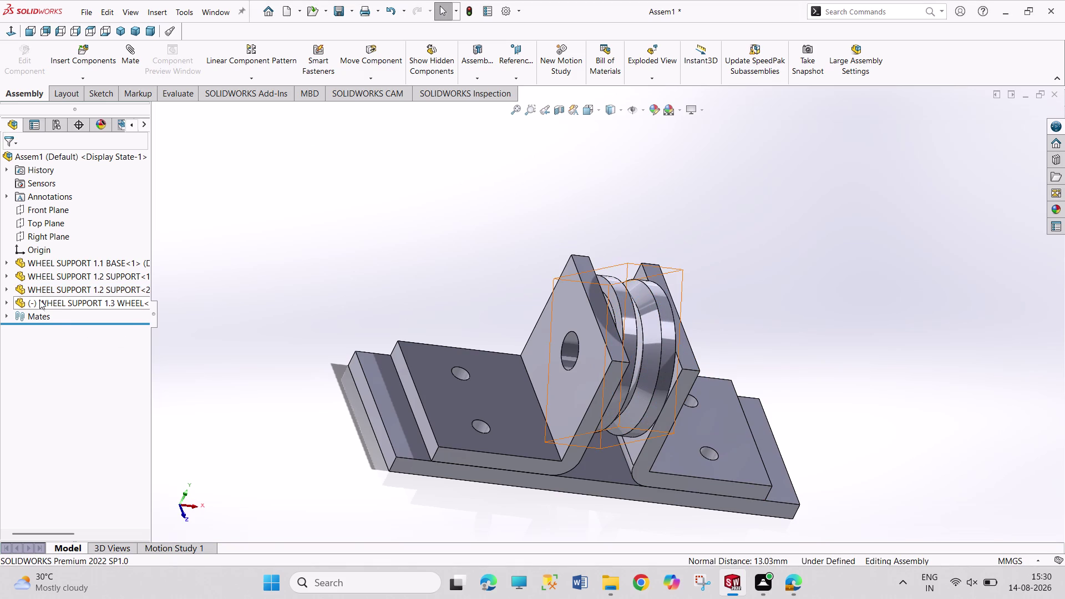
click(8, 302)
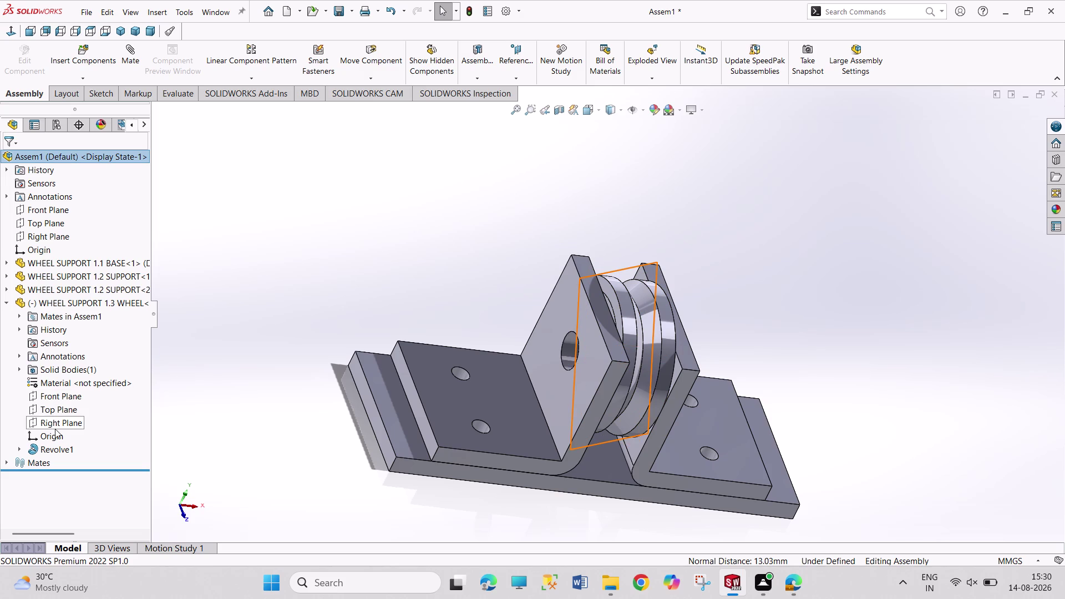
click(53, 396)
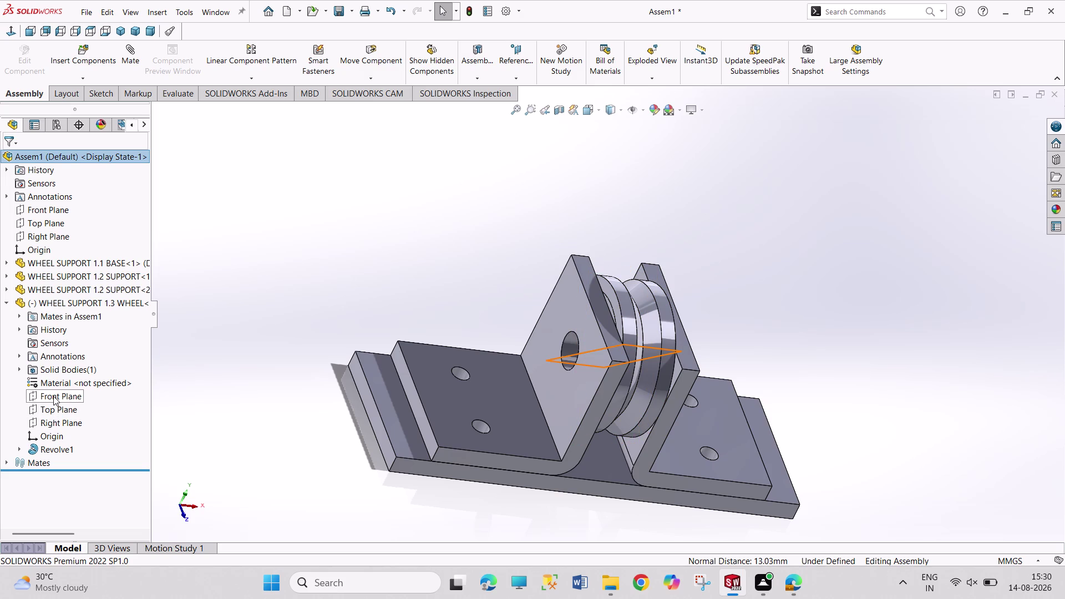
click(40, 210)
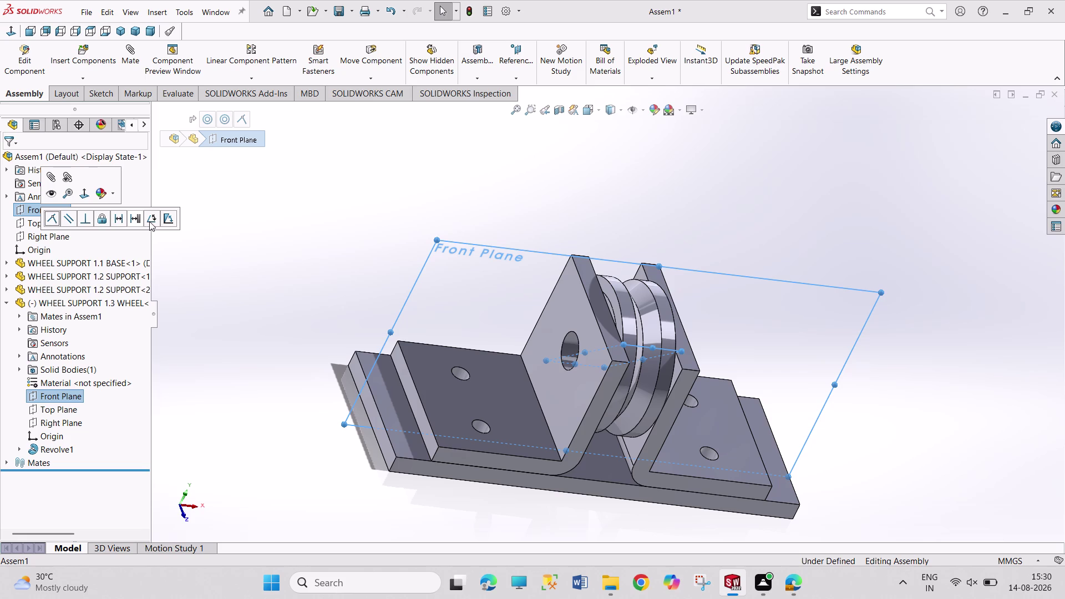
click(149, 221)
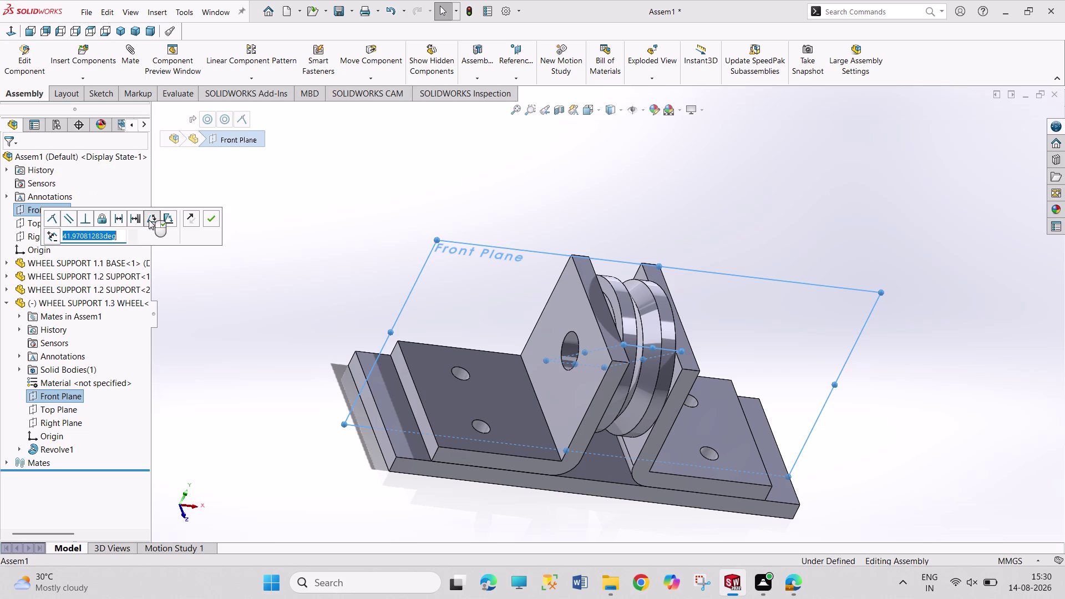
text(90)
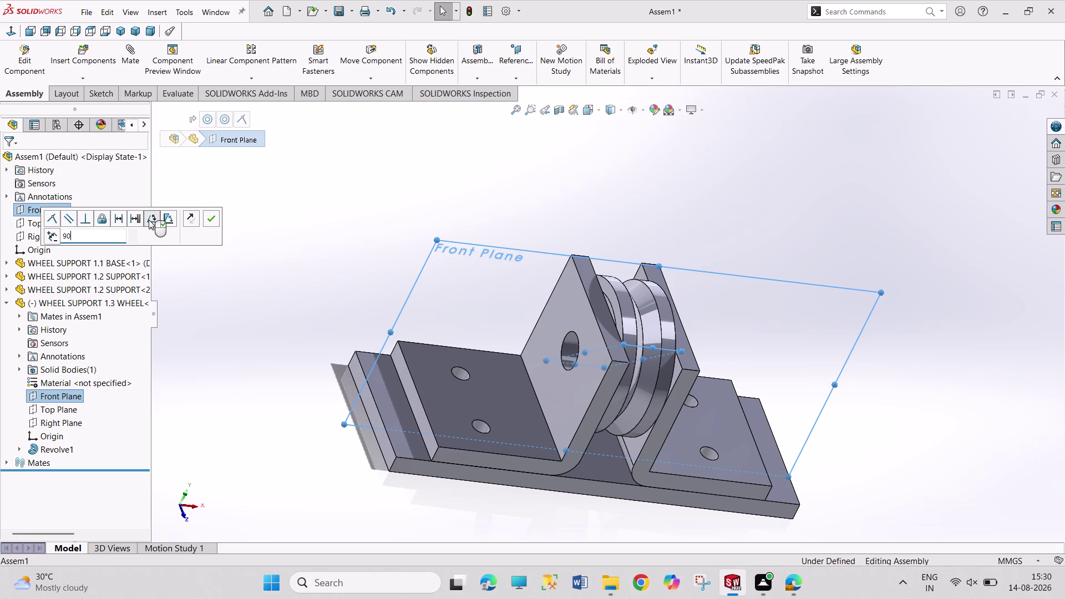
key(Return)
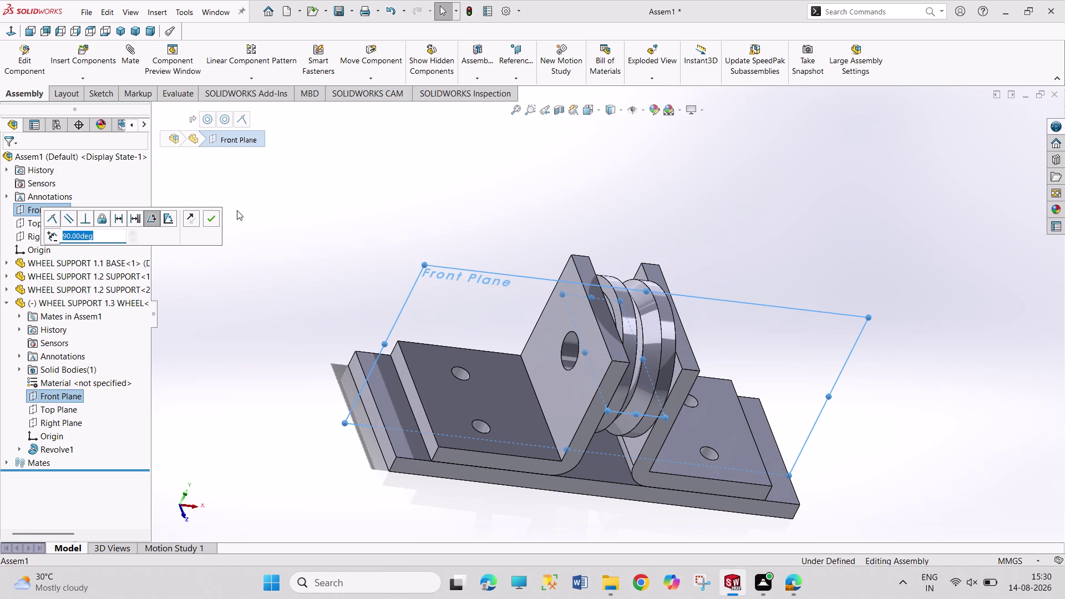
click(210, 218)
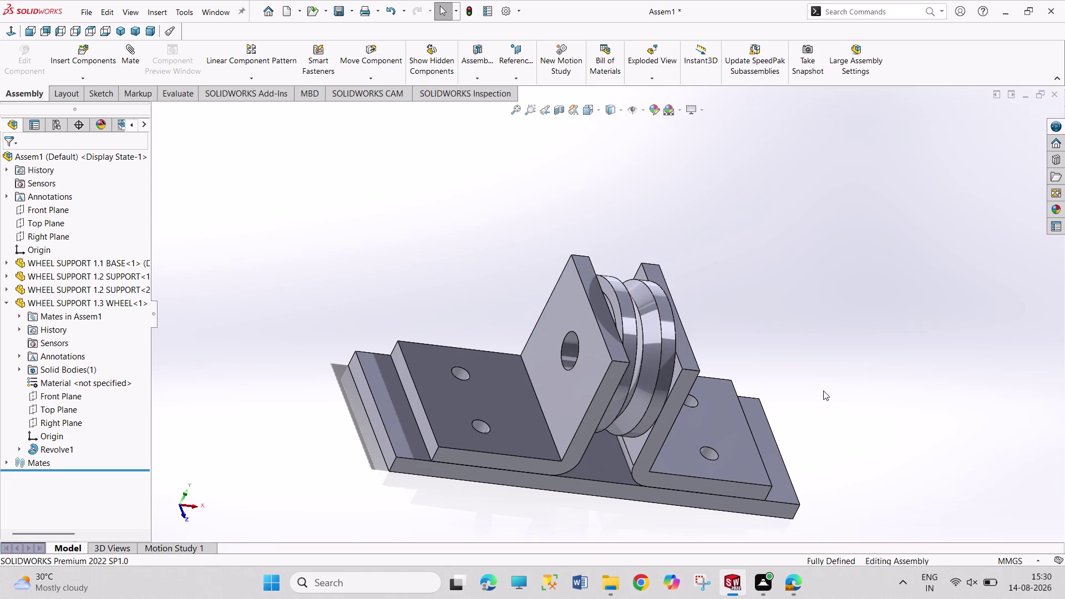
Orbit and zoom around the assembly to inspect the wheel between the supports.
middle_drag(822, 391, 711, 363)
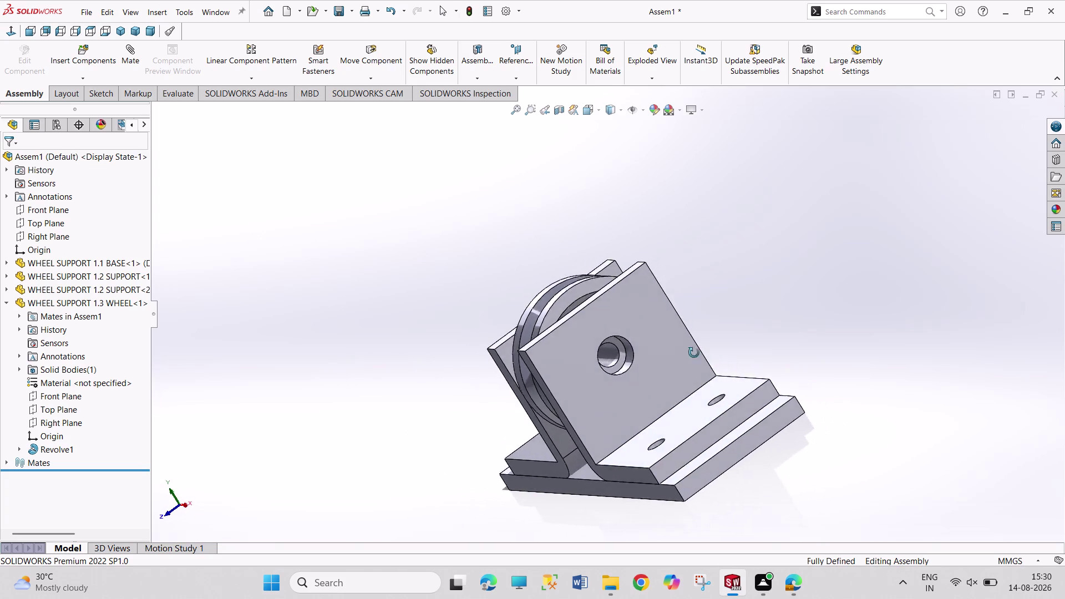
middle_drag(711, 363, 803, 355)
scroll(up, 3)
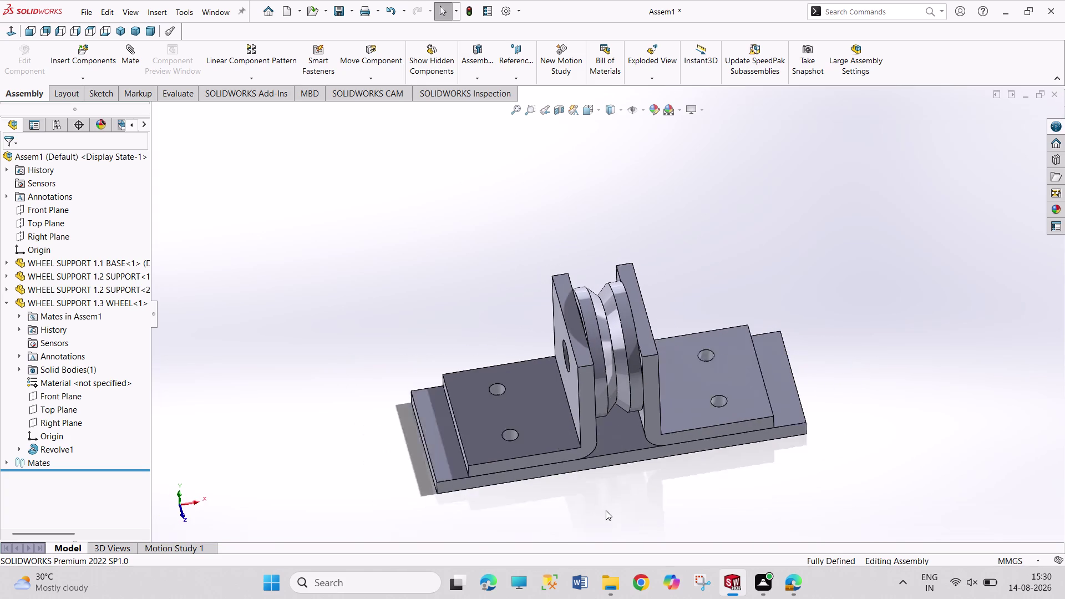
scroll(up, 3)
middle_drag(699, 489, 606, 503)
middle_drag(495, 321, 500, 315)
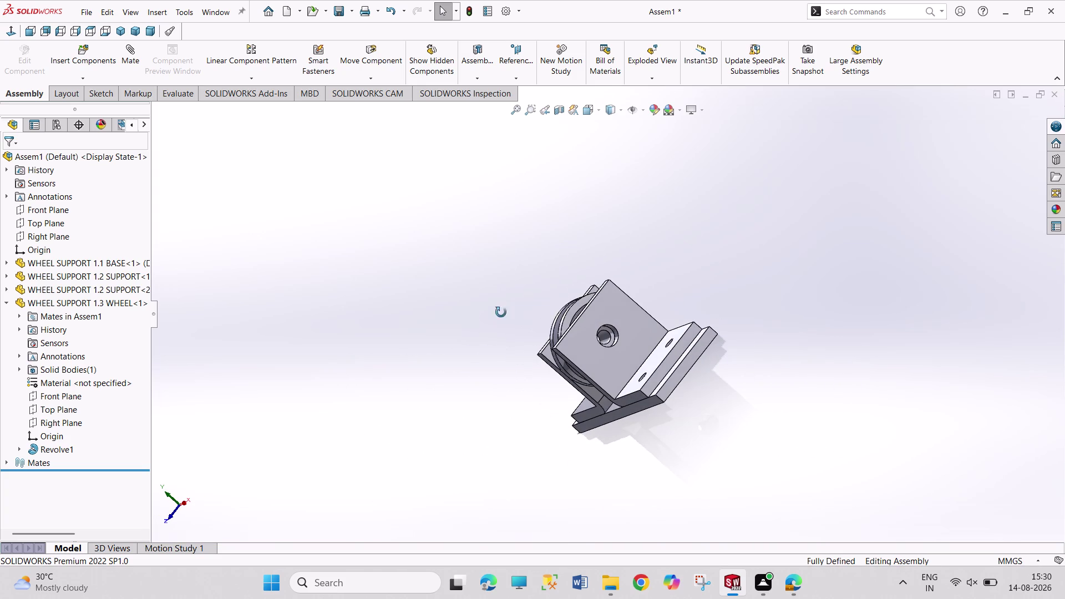
middle_drag(500, 315, 630, 202)
middle_drag(773, 395, 618, 490)
middle_drag(714, 266, 714, 266)
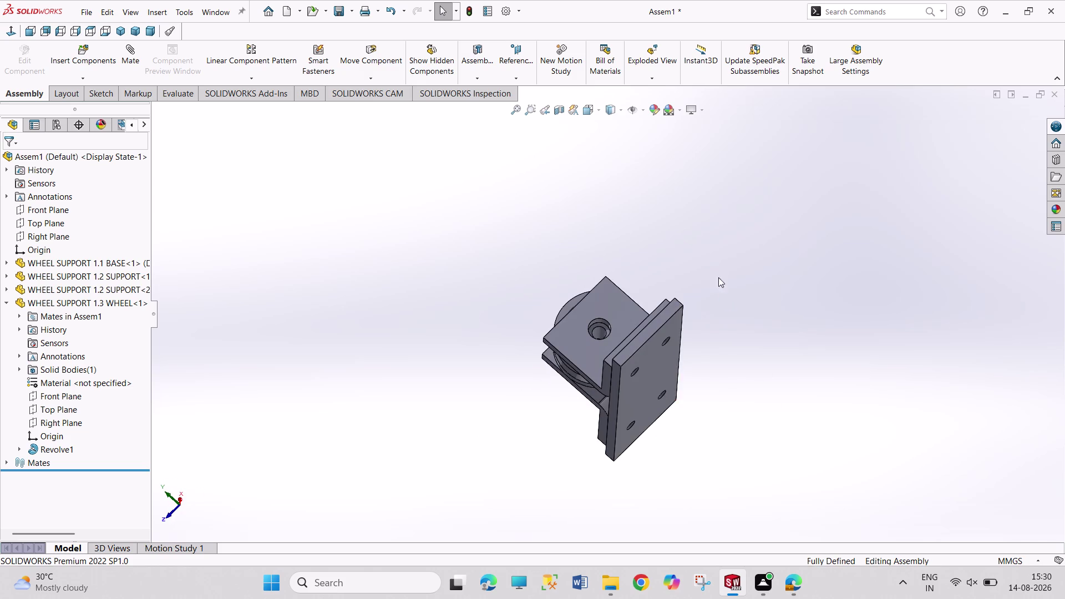
middle_drag(715, 266, 773, 412)
scroll(down, 3)
middle_drag(366, 370, 457, 230)
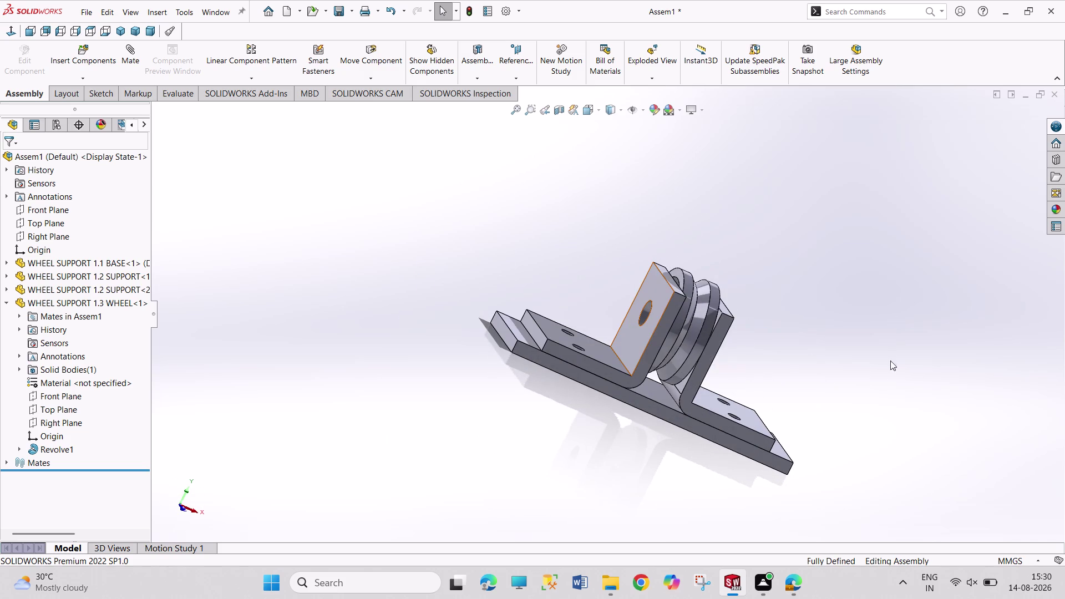
middle_drag(826, 404, 788, 389)
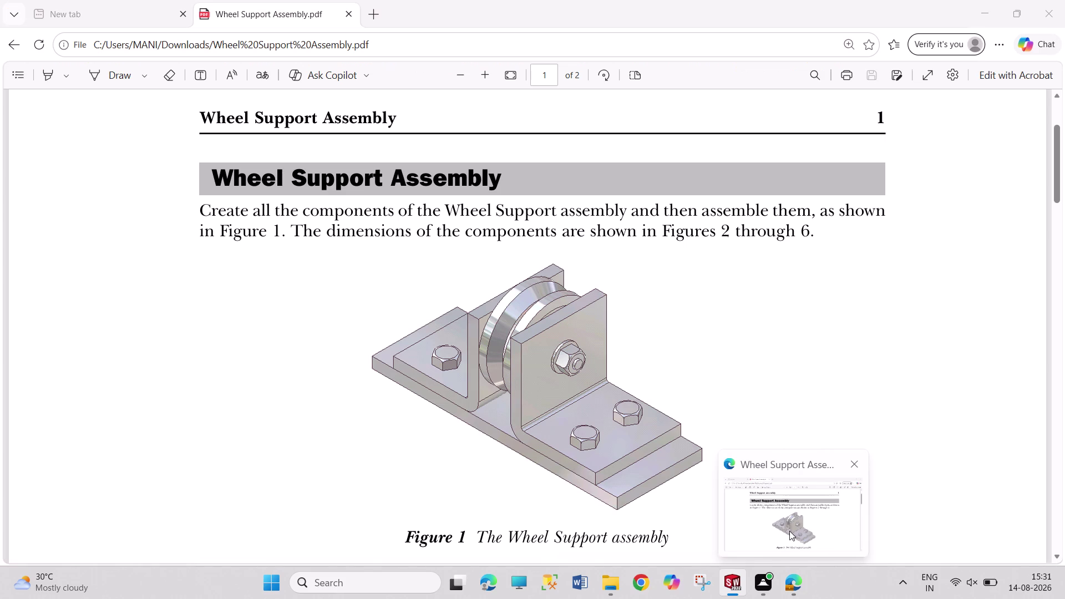
click(67, 57)
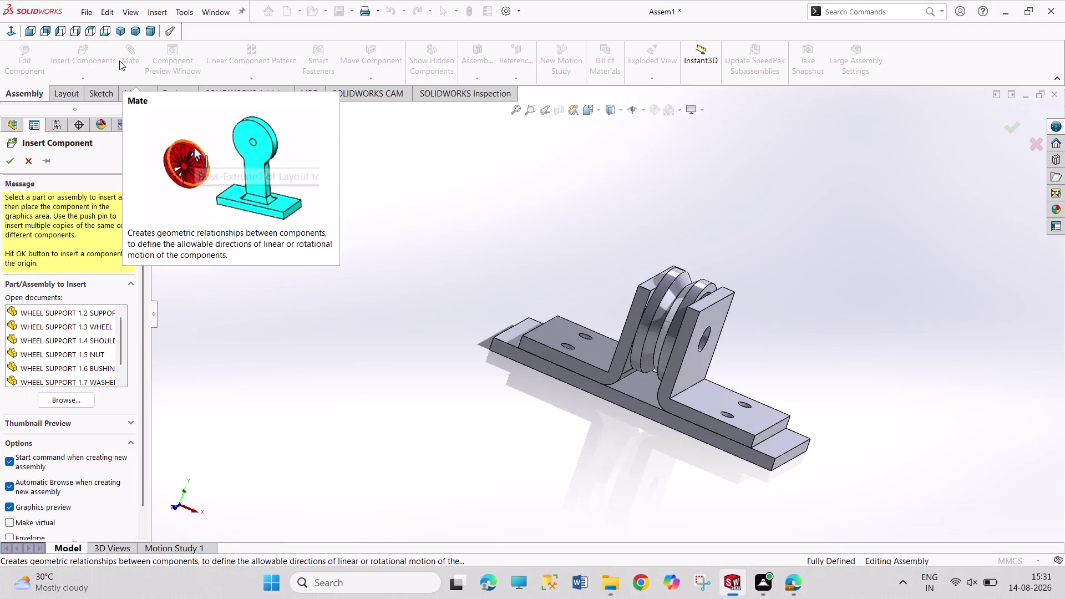
Insert WHEEL SUPPORT 1.5 NUT beside the support and zoom in on it.
double_click(86, 356)
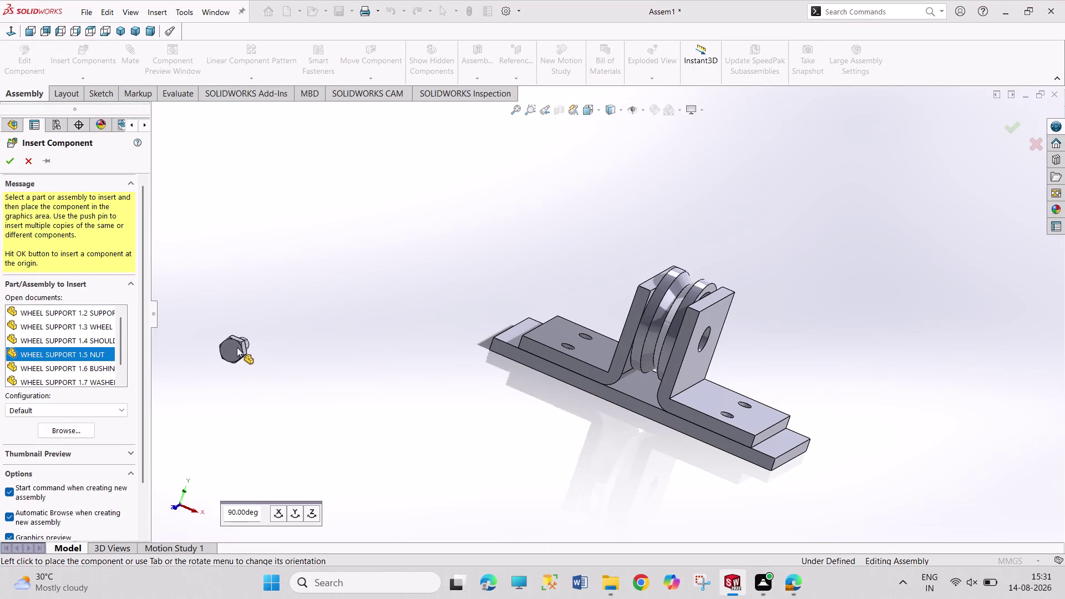
click(753, 363)
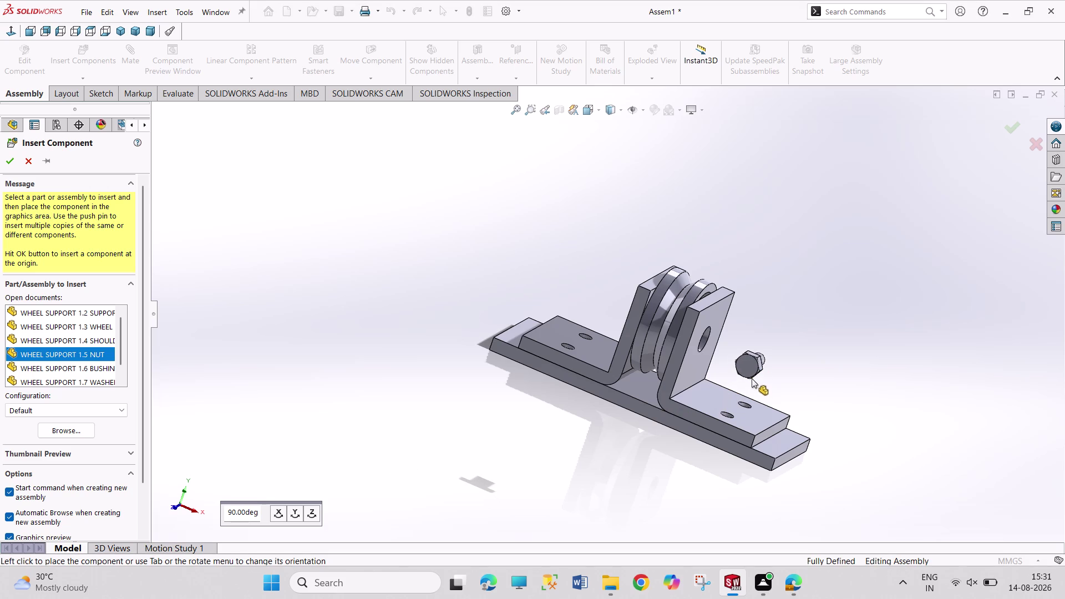
scroll(up, 3)
scroll(up, 3)
scroll(down, 3)
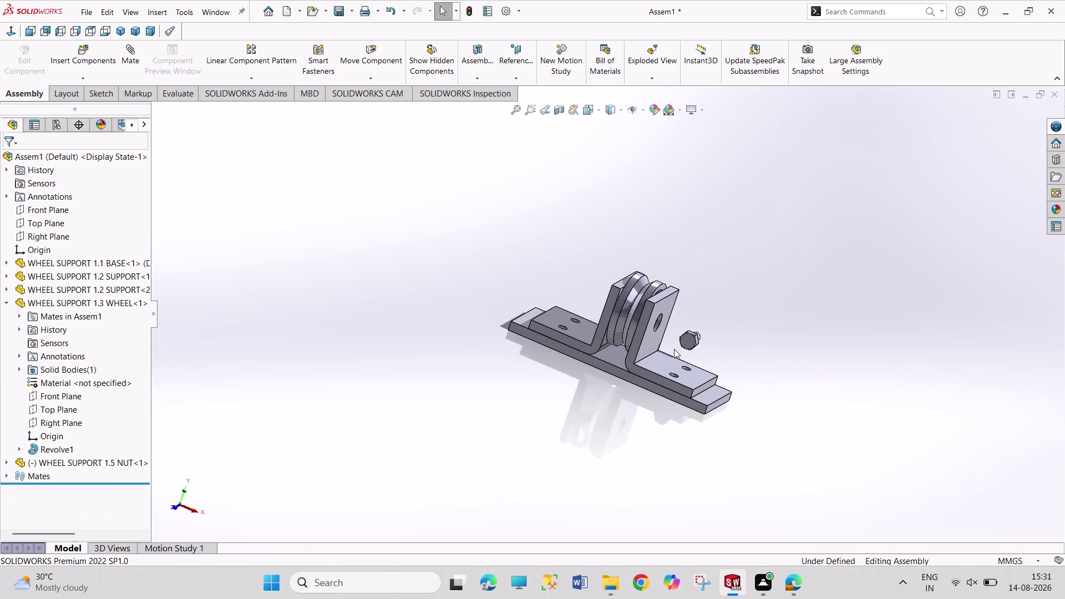
scroll(down, 3)
scroll(down, 3)
scroll(down, 3)
middle_drag(711, 342, 623, 340)
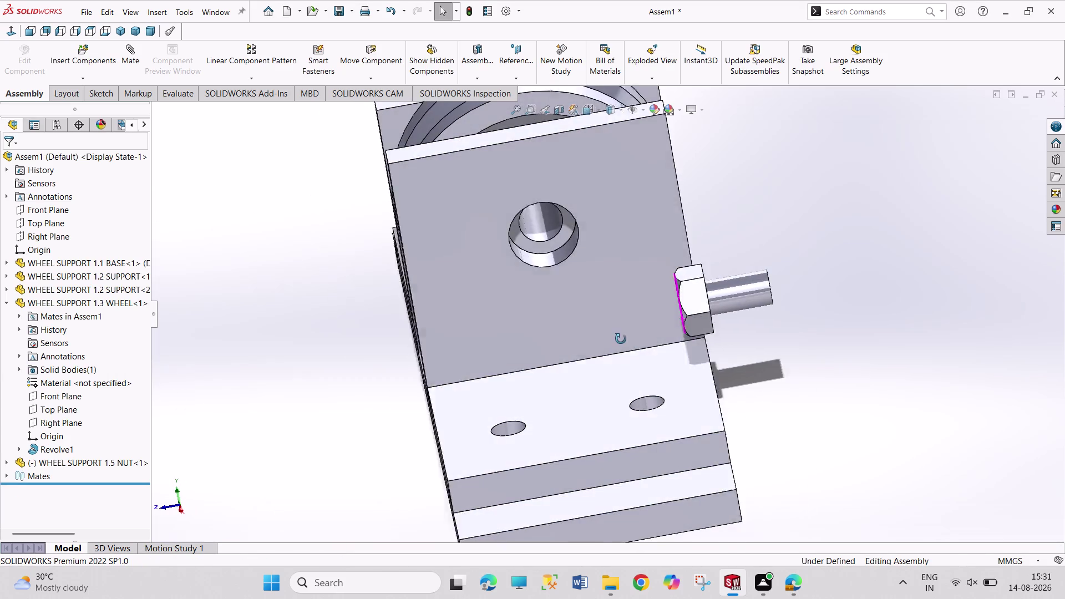
middle_drag(624, 340, 620, 339)
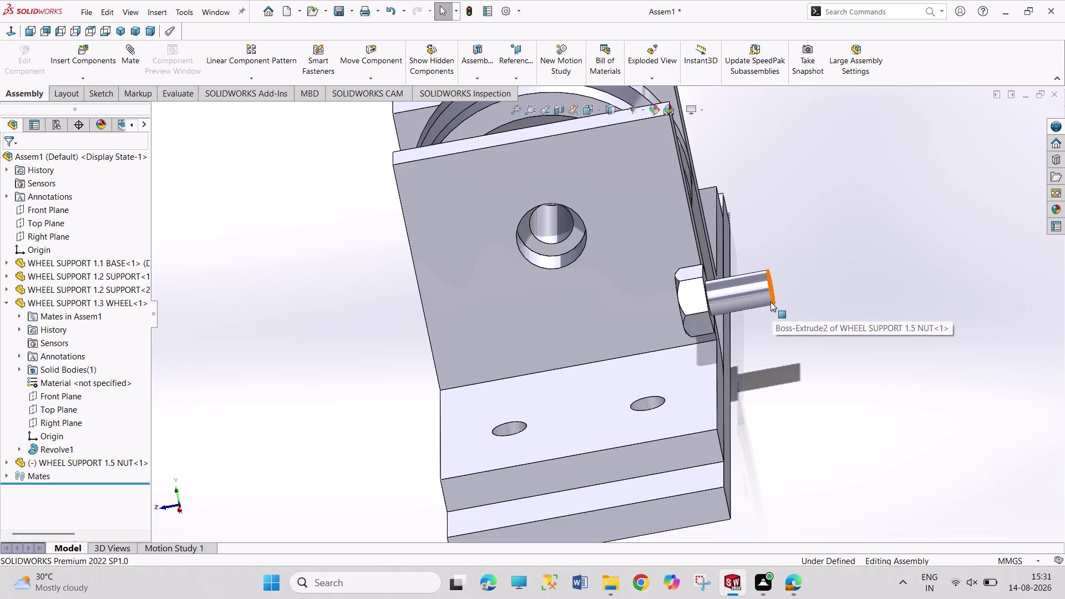
Make the nut concentric with the flange mounting hole, then undo that mate.
click(771, 302)
click(774, 345)
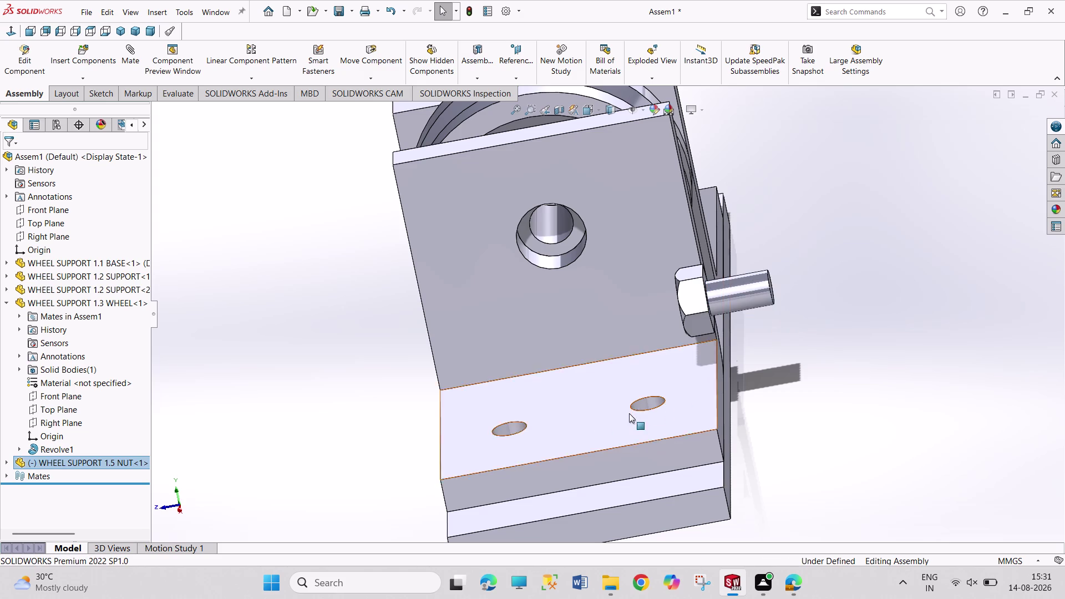
click(518, 434)
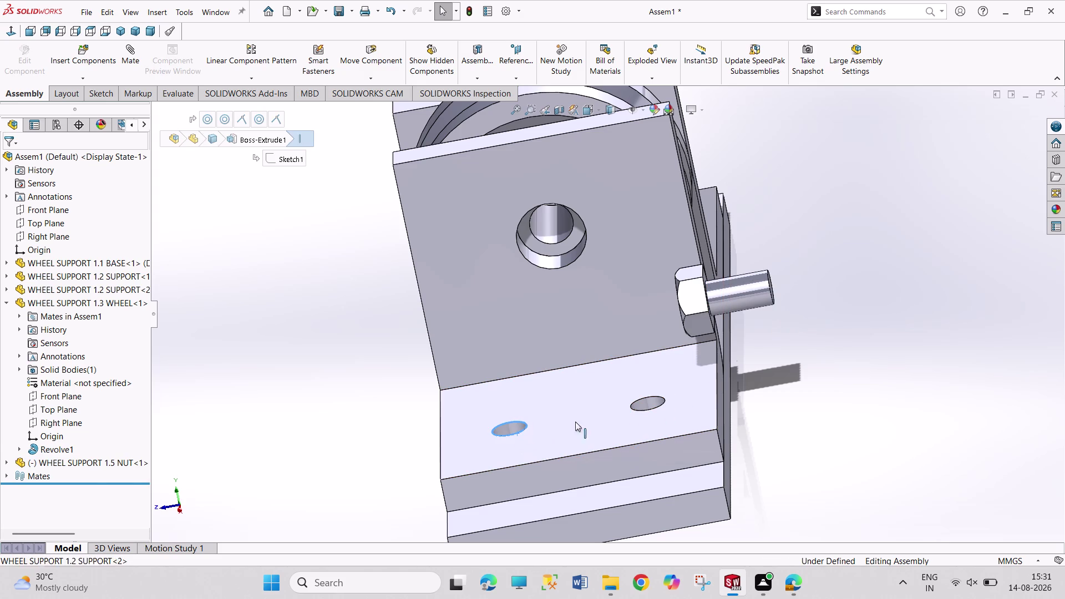
middle_drag(753, 404, 689, 429)
scroll(up, 3)
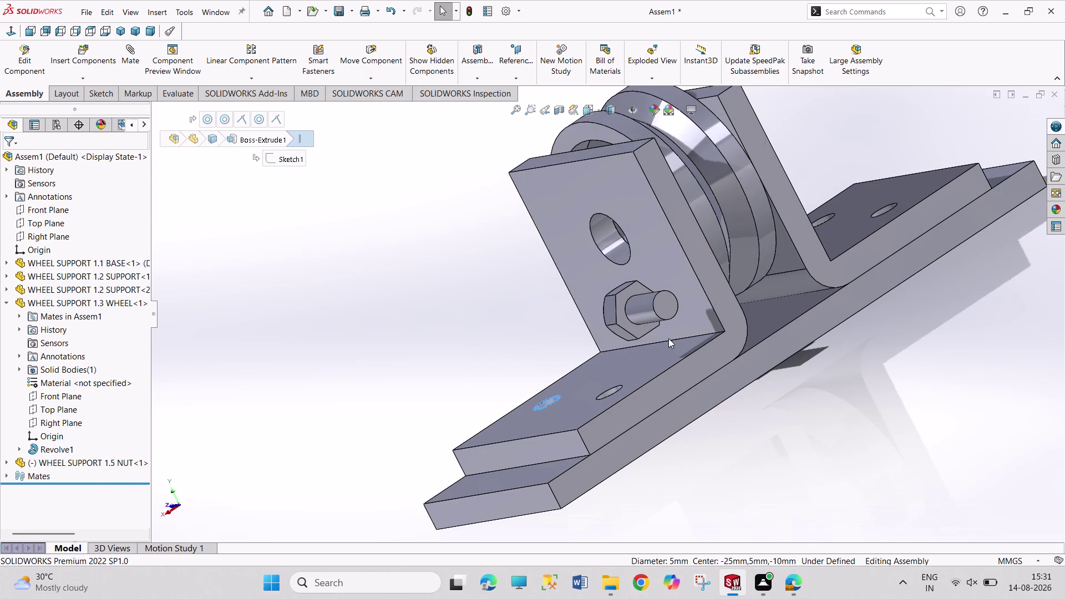
click(668, 320)
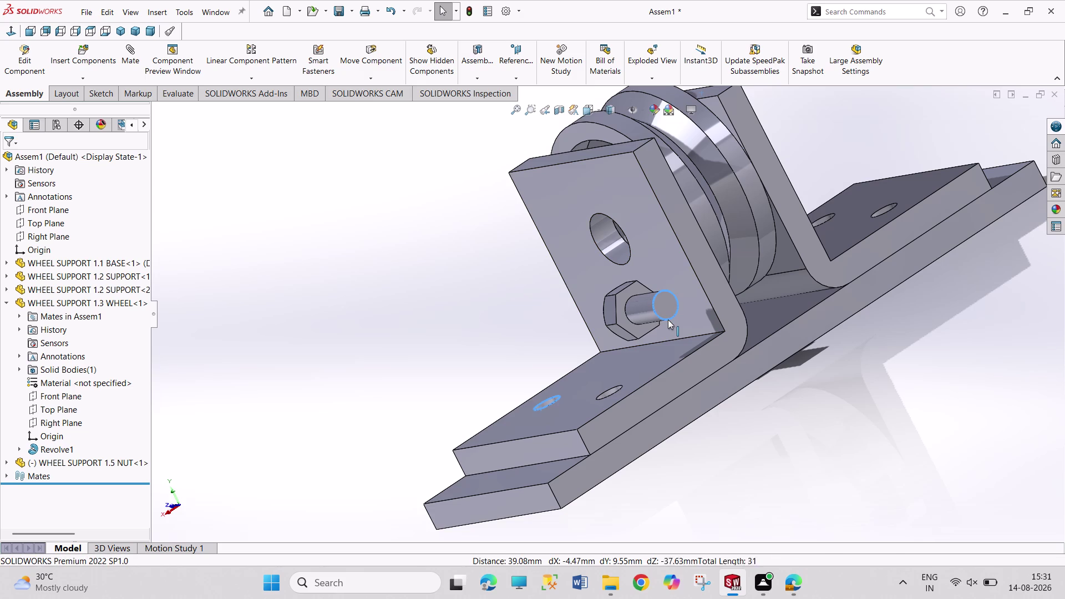
click(733, 312)
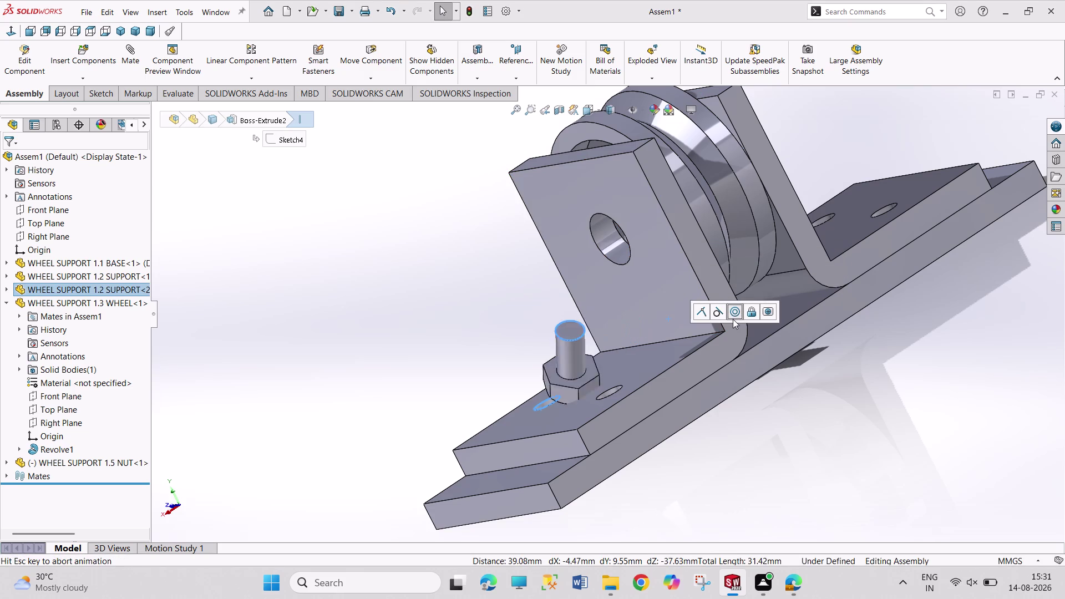
middle_drag(389, 416, 463, 417)
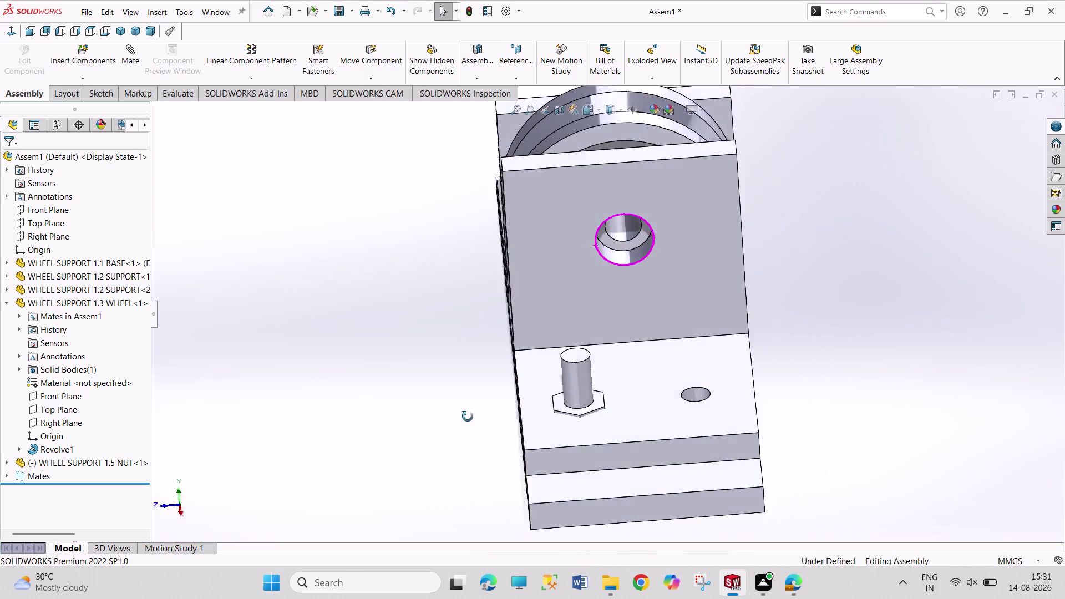
middle_drag(463, 417, 490, 415)
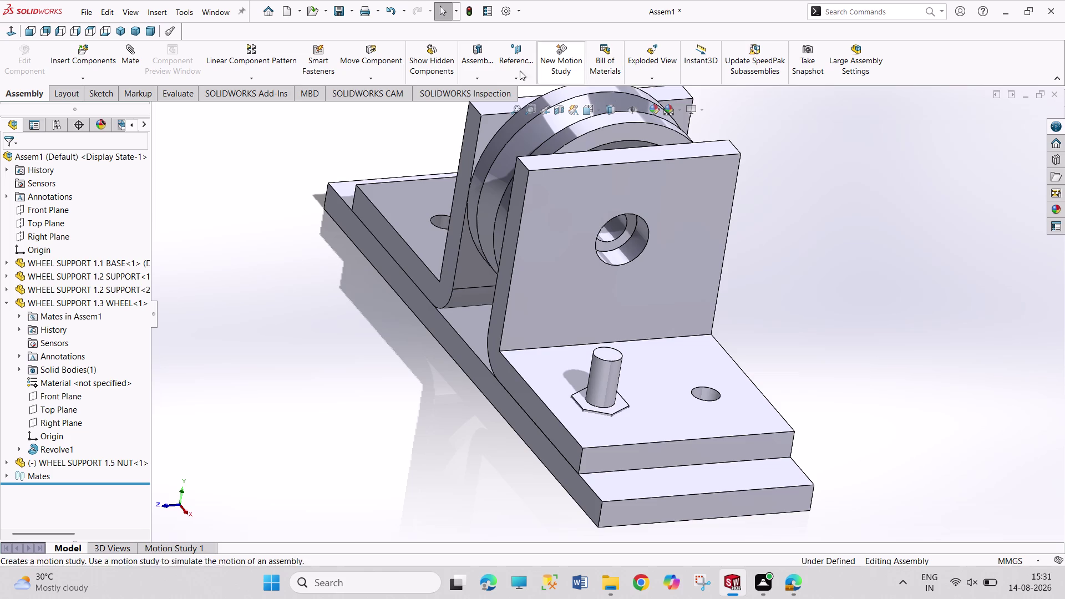
key(ctrl+z)
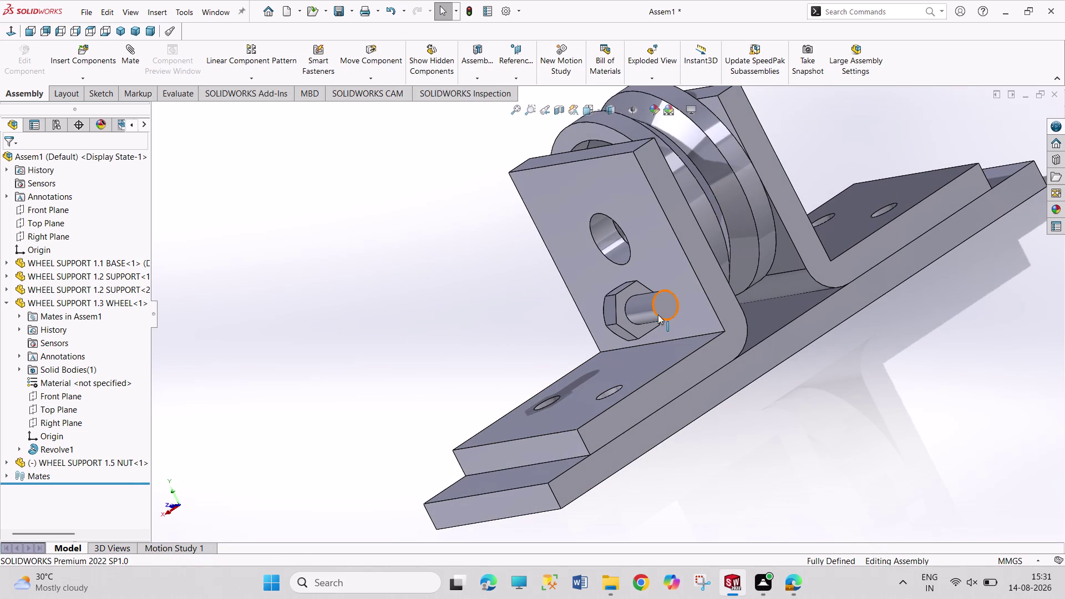
Pick the nut's shank edge and a bolt hole on the base underside.
click(660, 318)
middle_drag(404, 343, 425, 216)
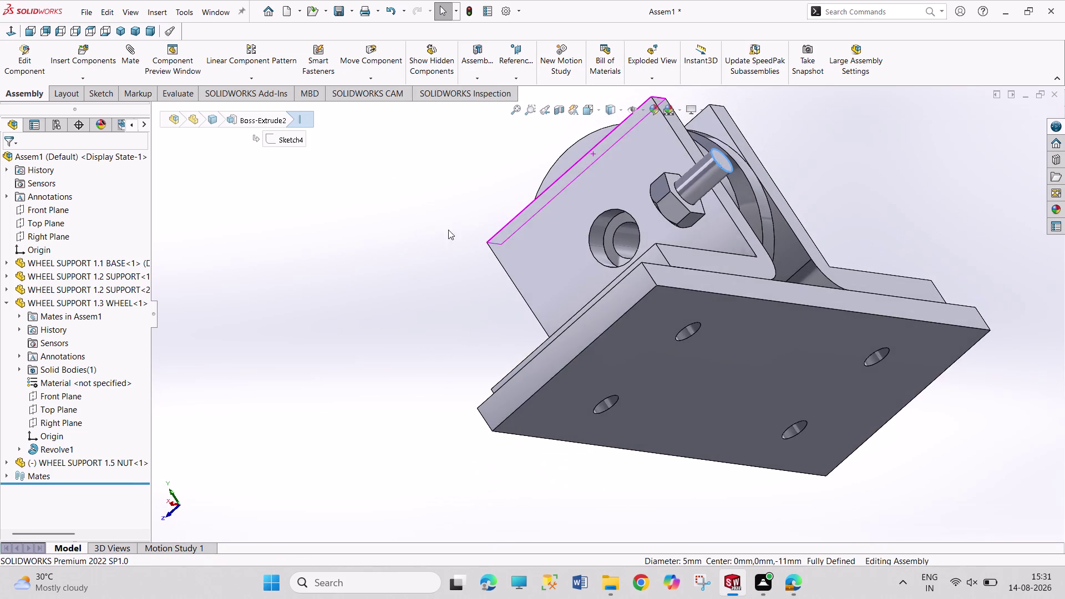
click(597, 414)
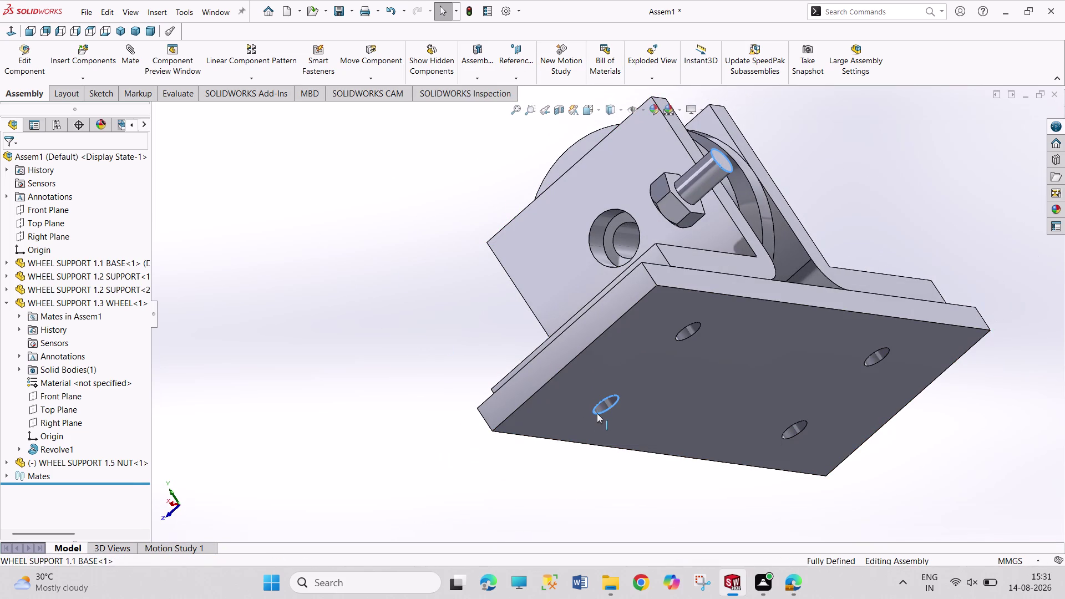
click(663, 410)
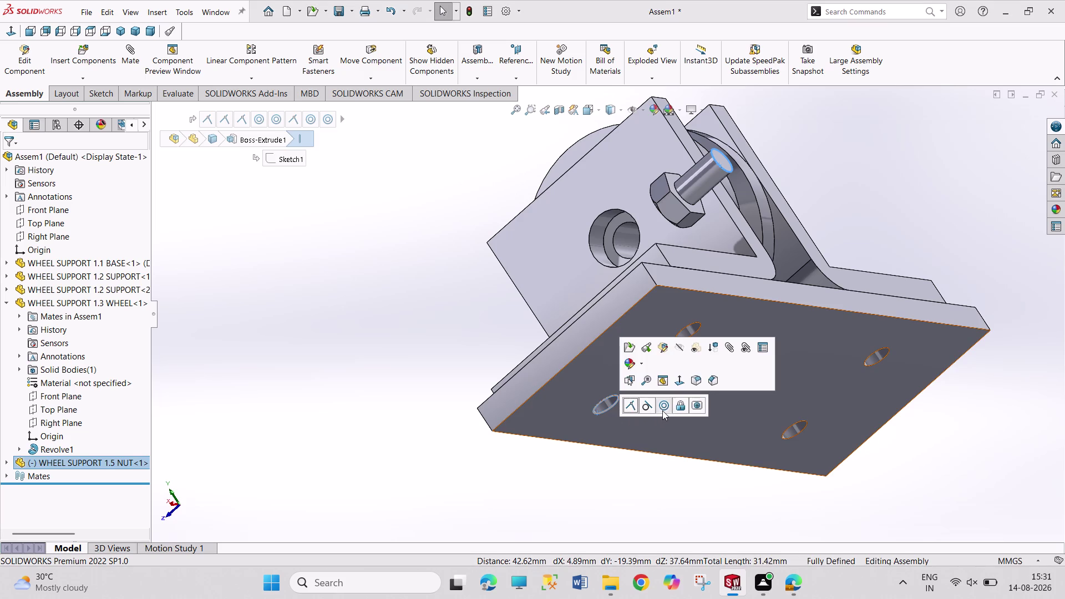
middle_drag(410, 398, 457, 429)
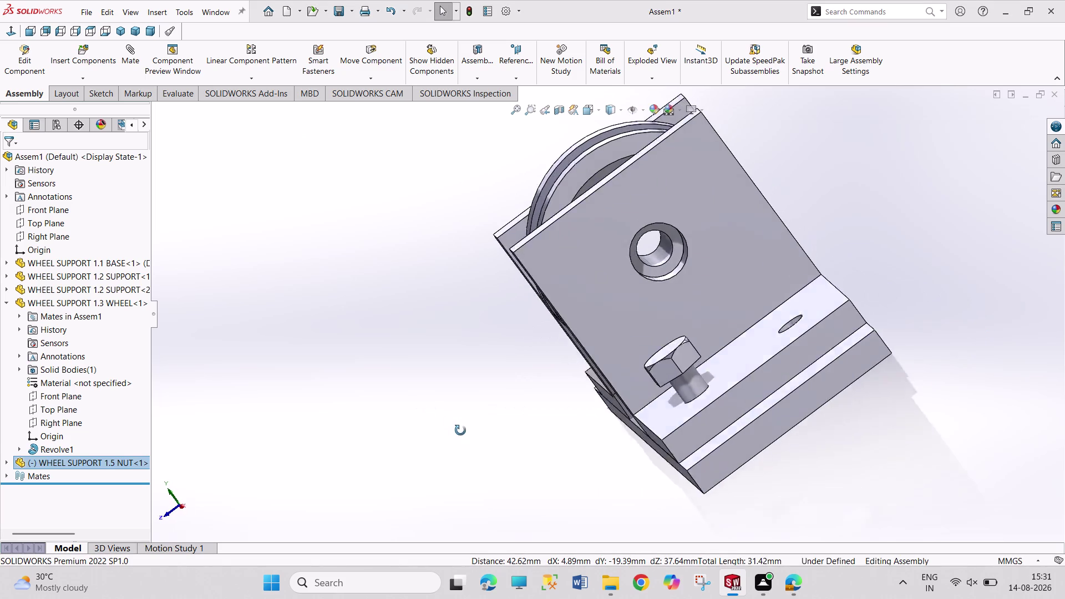
middle_drag(457, 429, 469, 429)
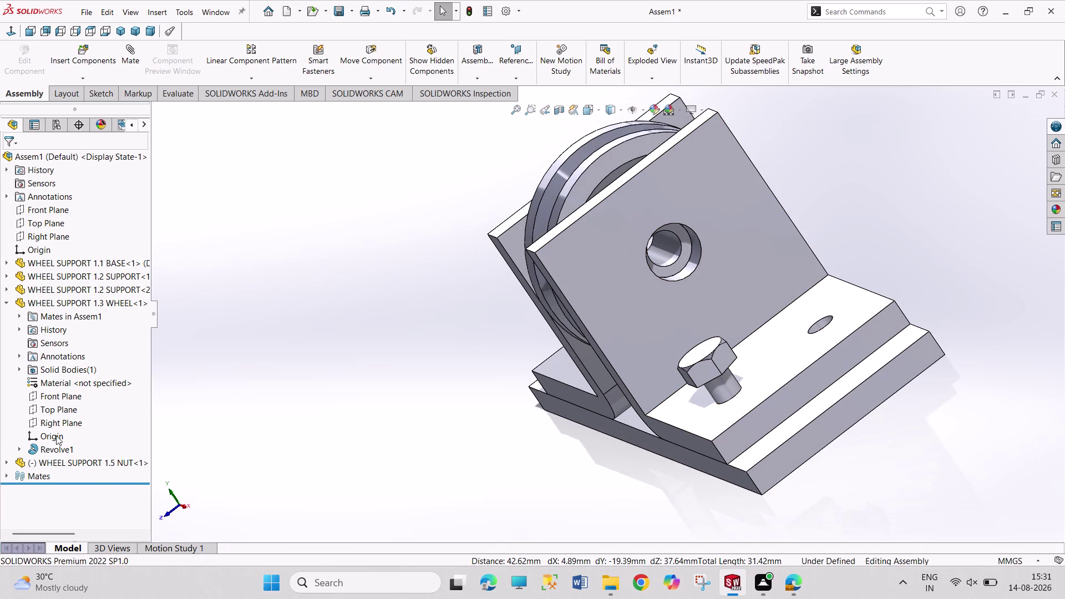
click(4, 306)
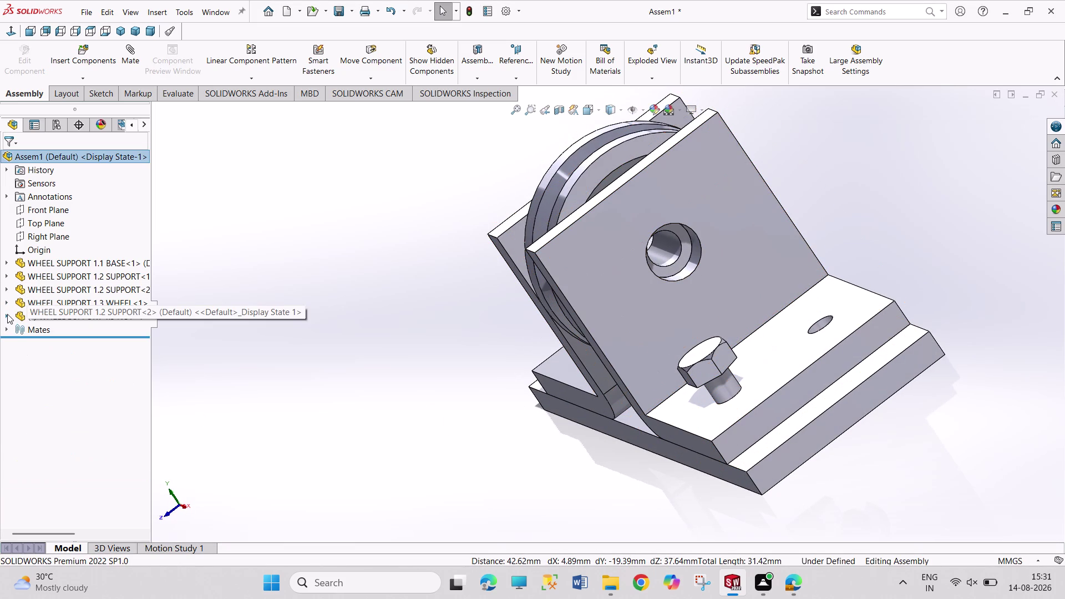
click(8, 314)
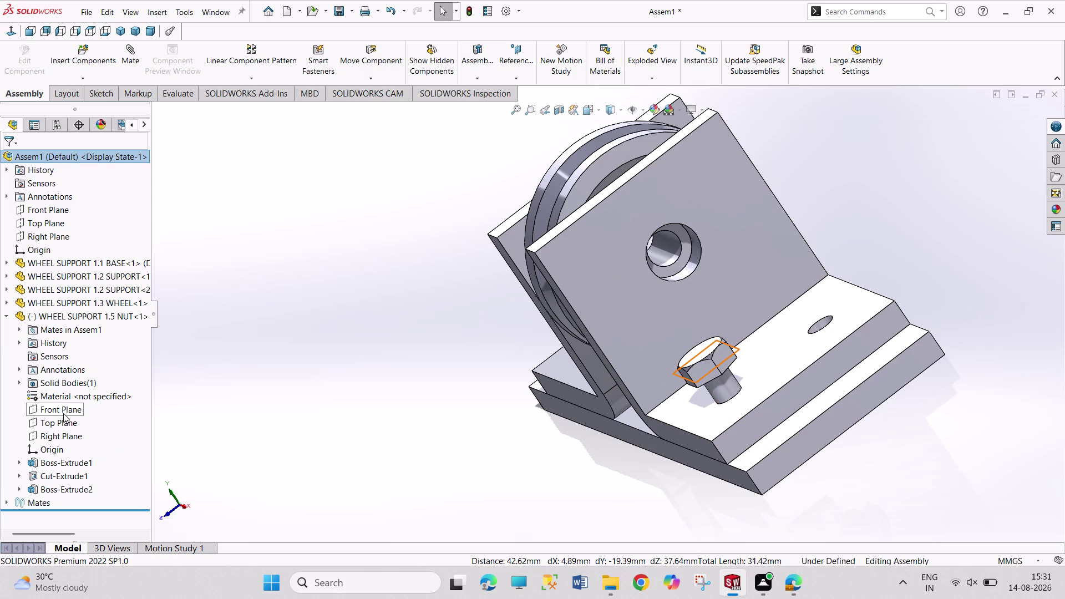
click(64, 417)
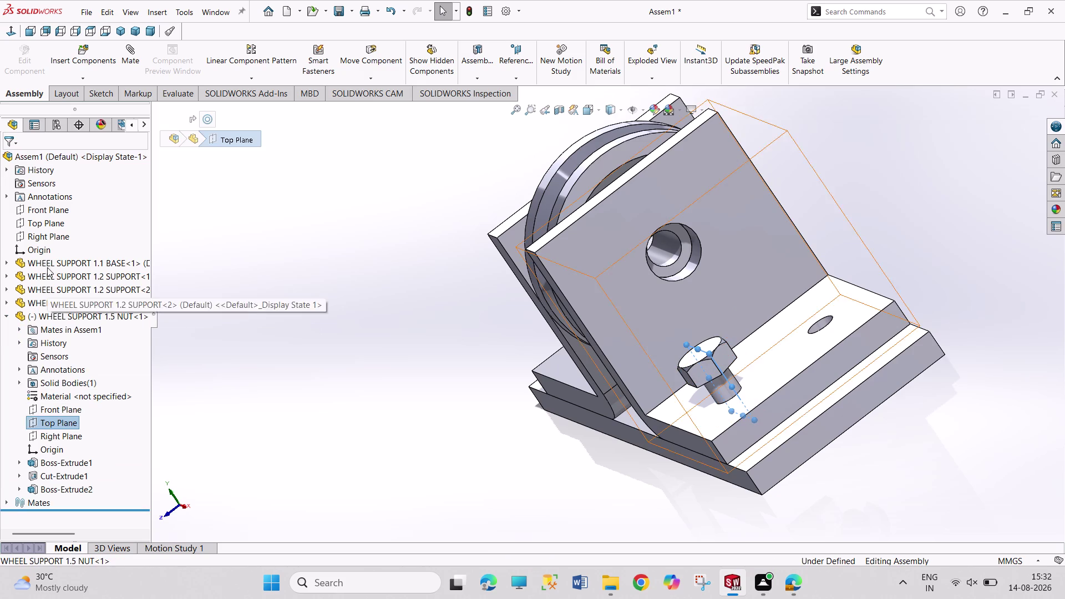
click(44, 227)
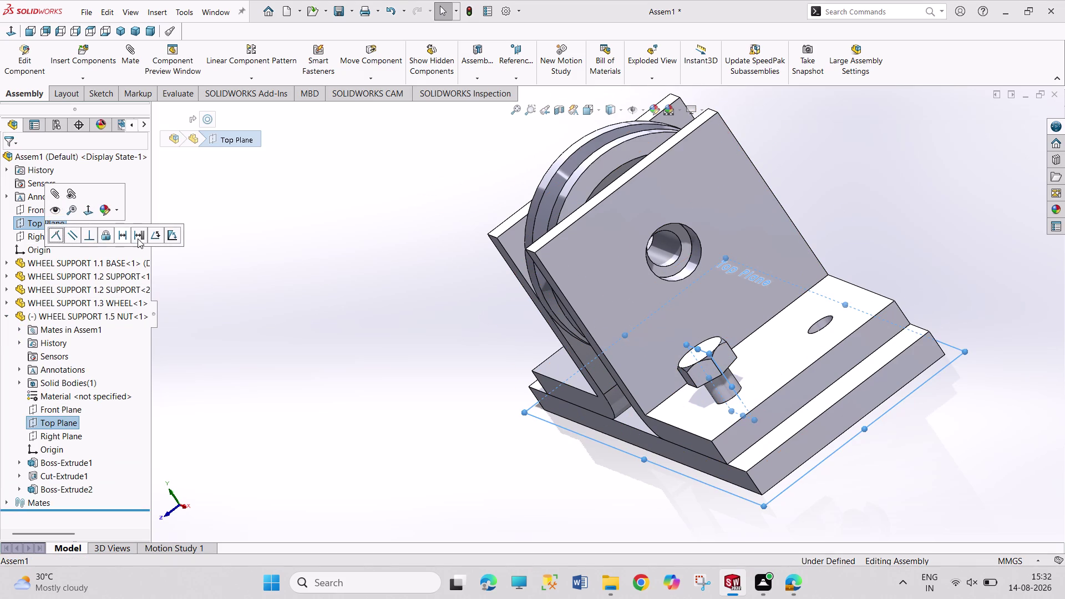
click(151, 238)
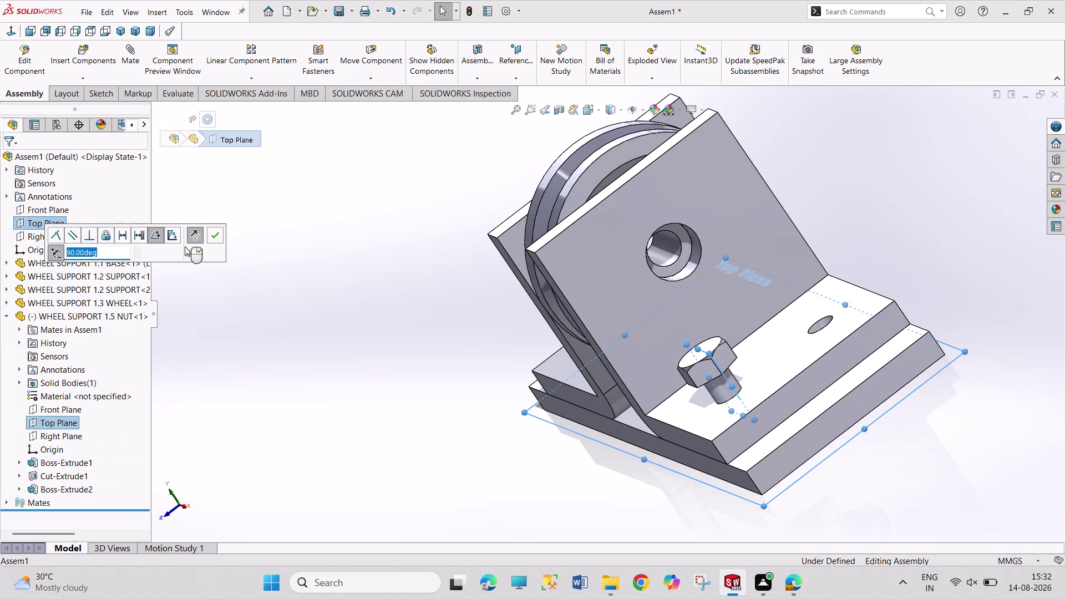
click(216, 235)
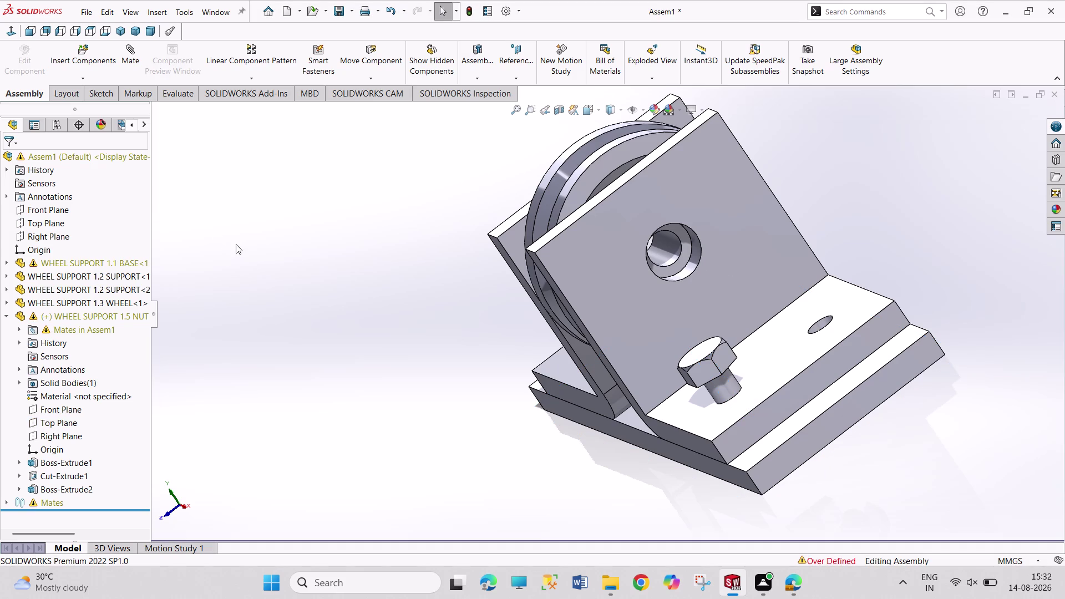
key(ctrl+z)
click(57, 440)
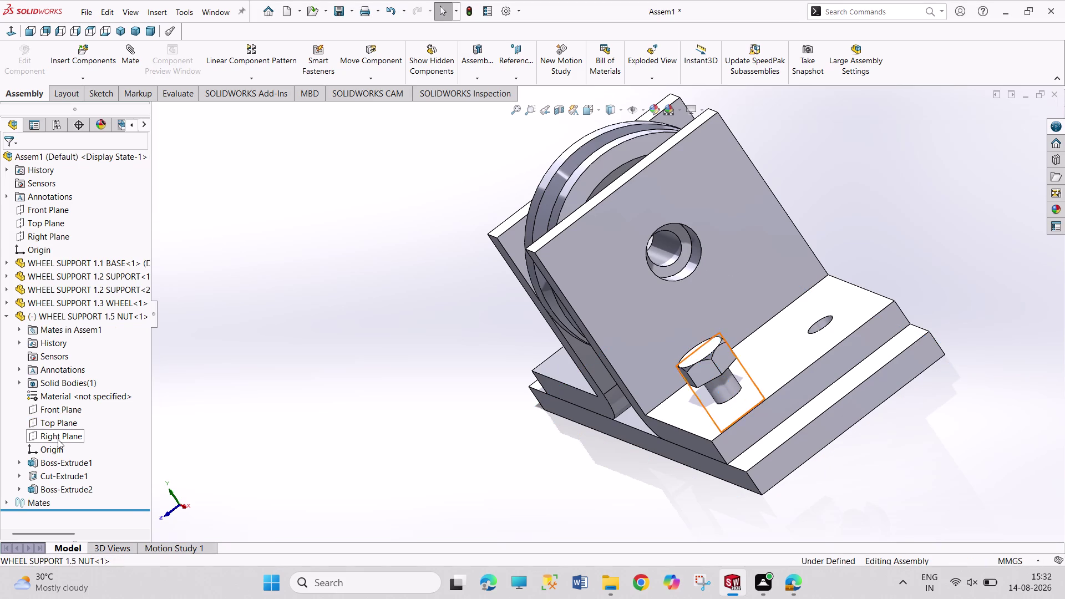
click(64, 239)
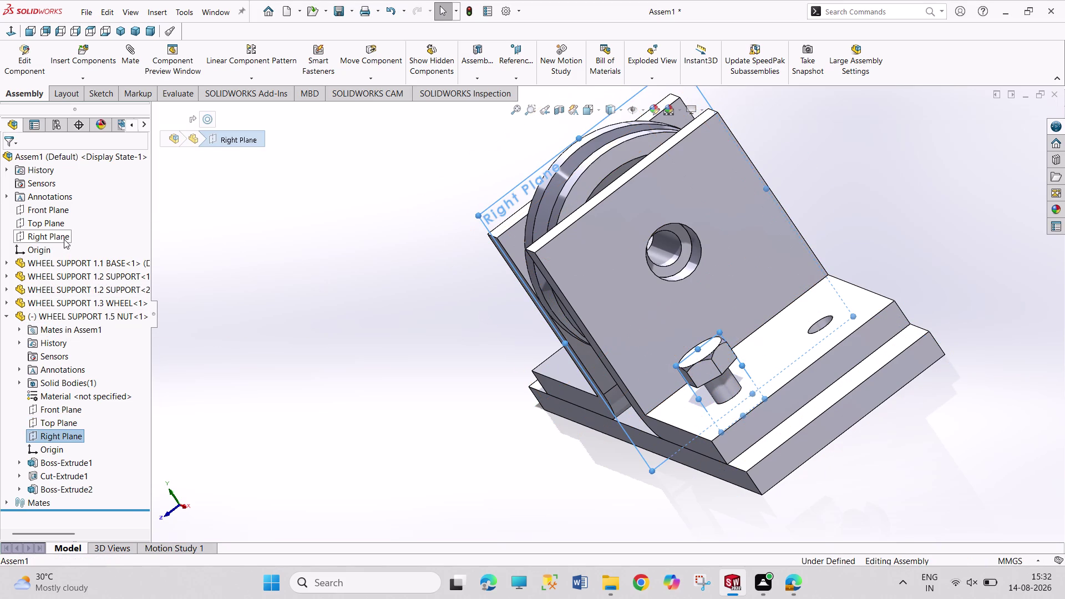
click(173, 251)
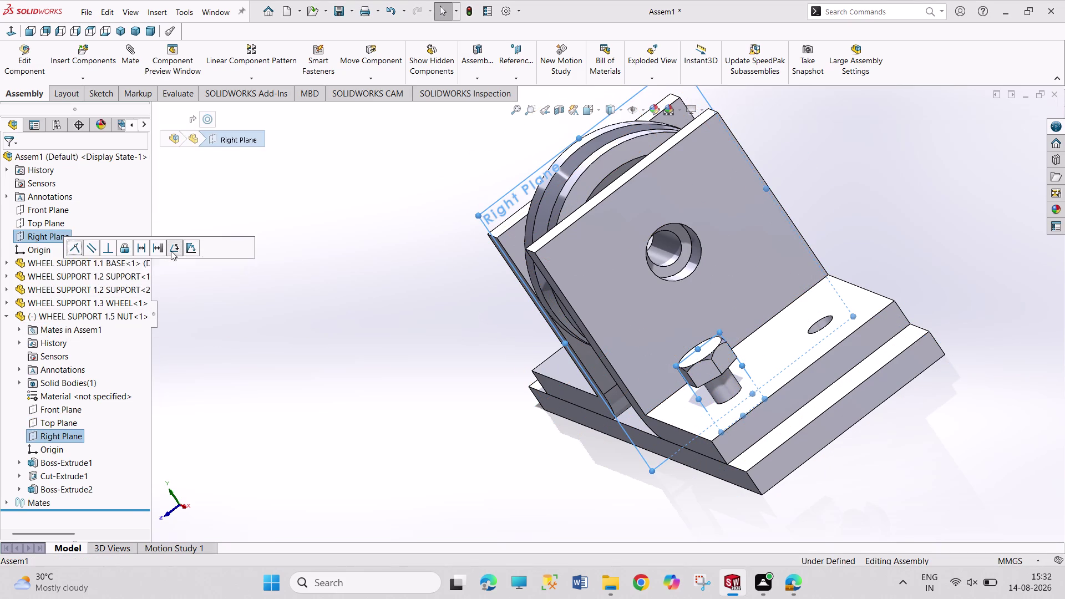
click(229, 247)
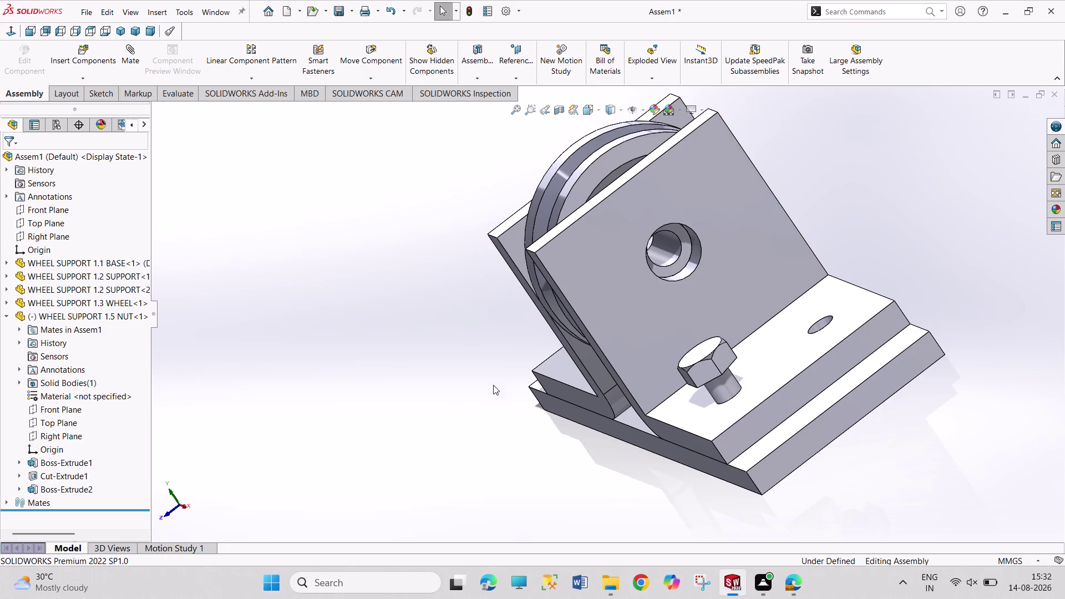
middle_drag(437, 435, 339, 287)
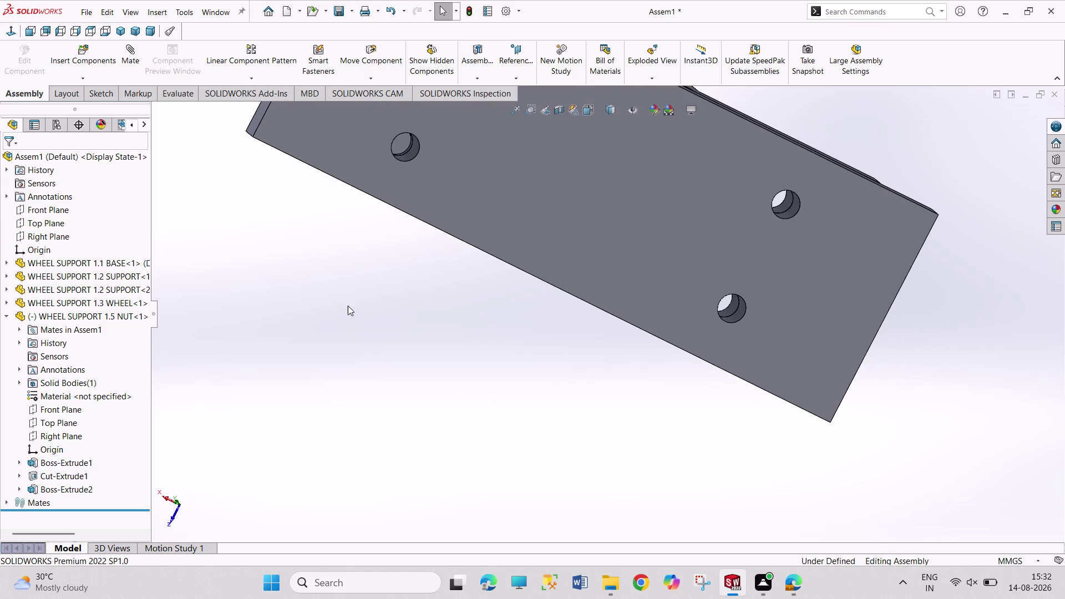
Seat the nut's face against the support face with a Coincident mate.
middle_drag(350, 306, 450, 416)
scroll(down, 3)
middle_drag(464, 361, 428, 333)
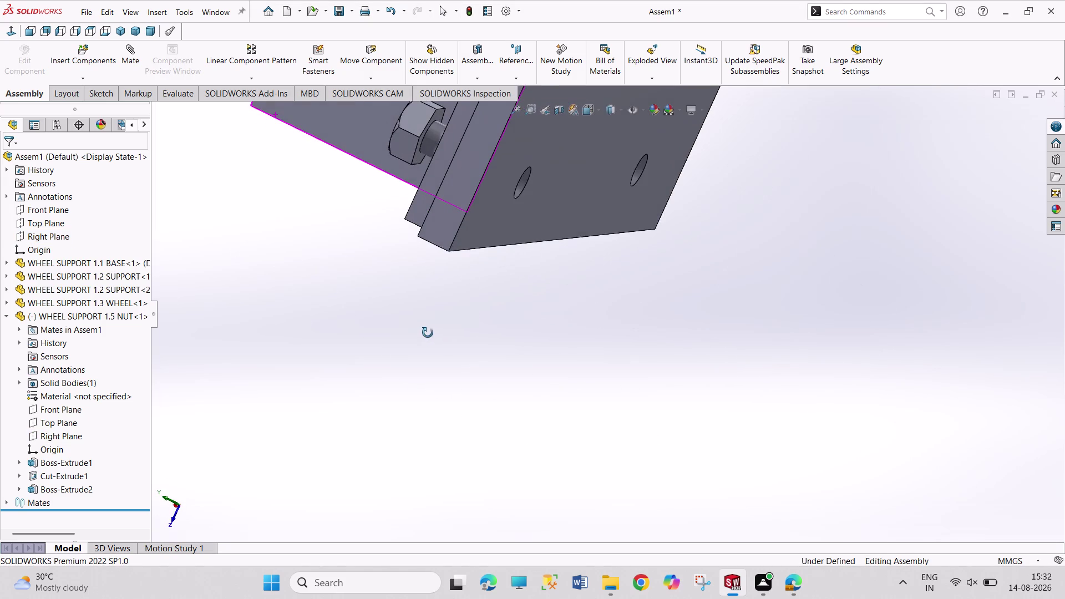
middle_drag(428, 333, 432, 331)
click(432, 156)
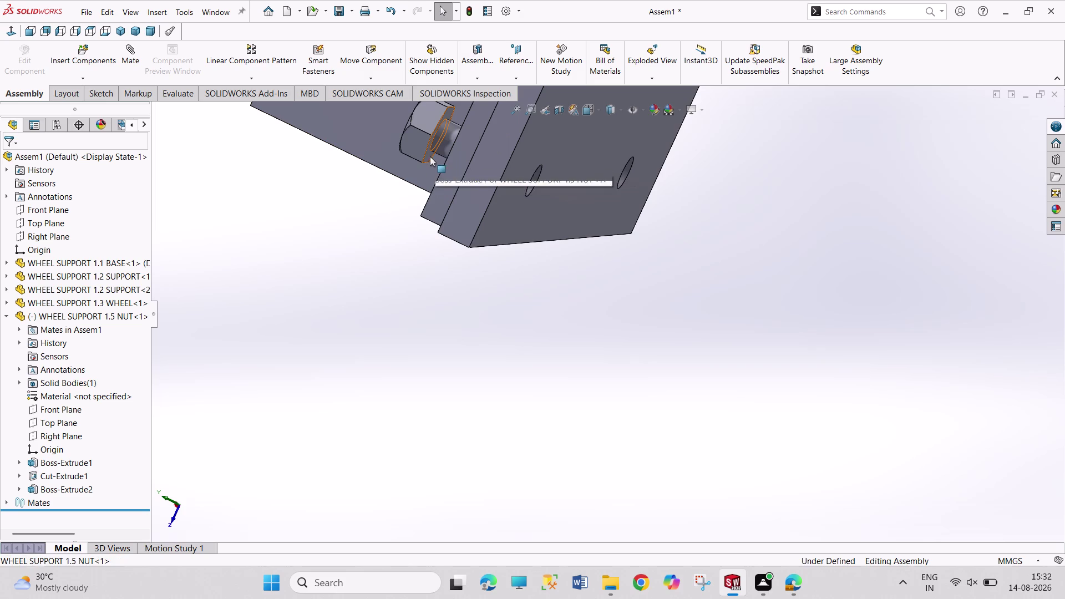
middle_drag(380, 243, 424, 282)
click(417, 174)
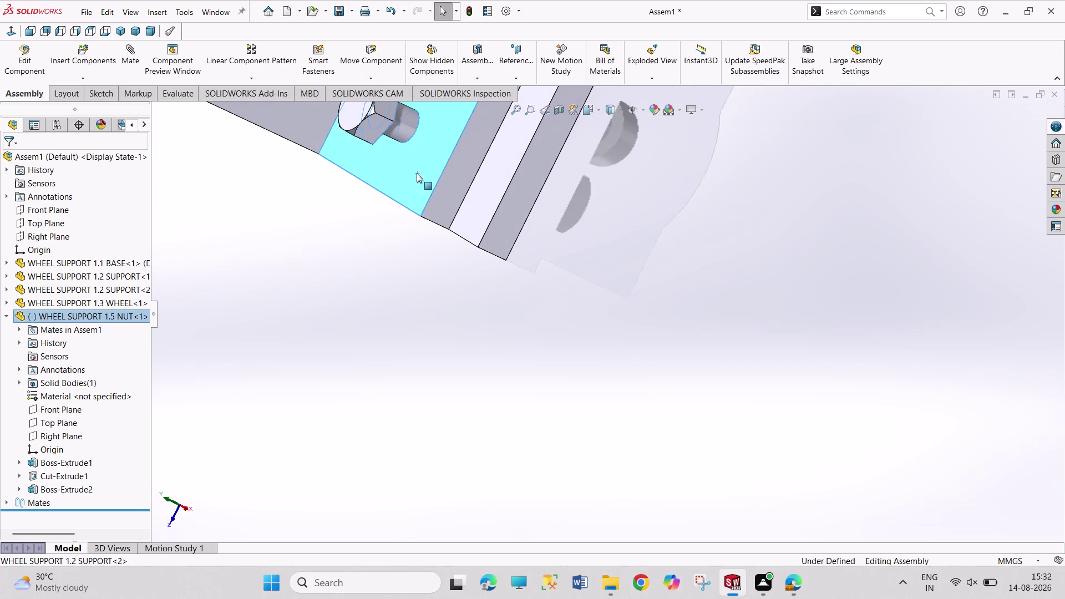
click(448, 168)
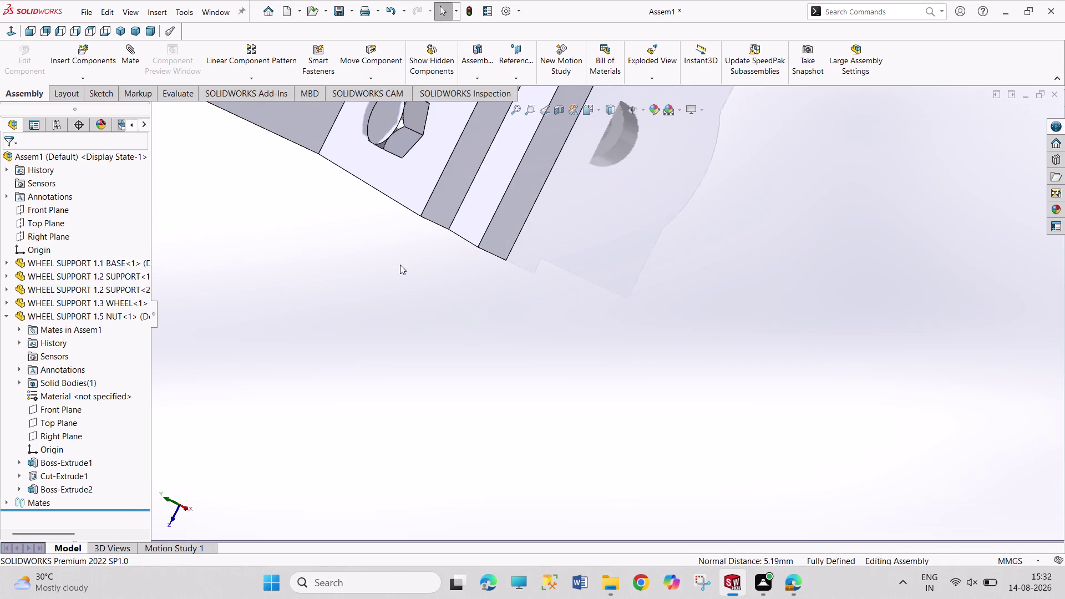
Zoom out and orbit back to view the whole assembly.
scroll(up, 3)
scroll(up, 3)
scroll(down, 3)
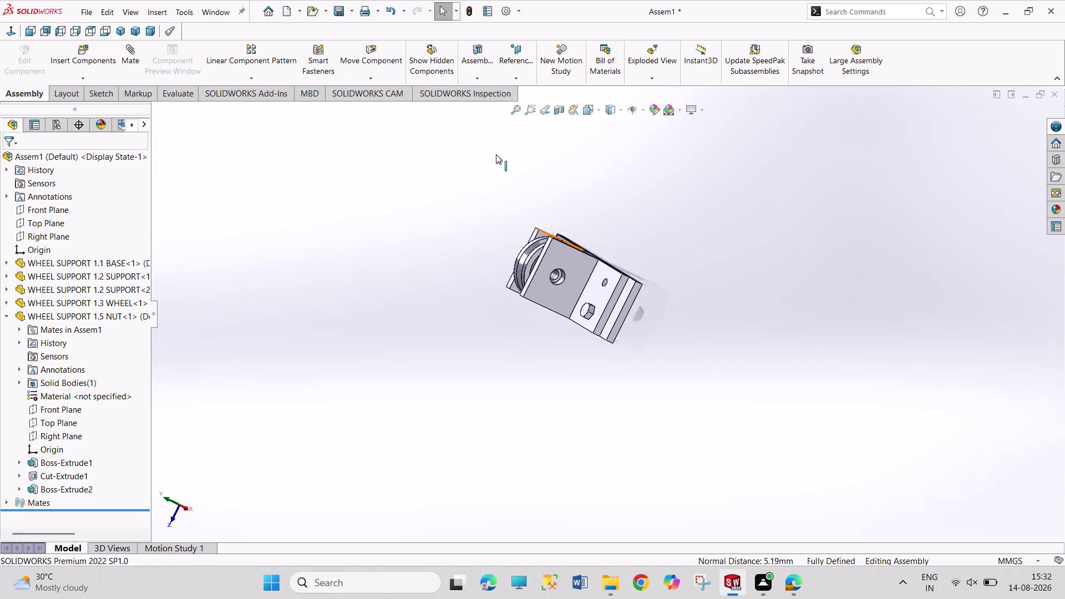
scroll(down, 3)
scroll(down, 3)
scroll(down, 3)
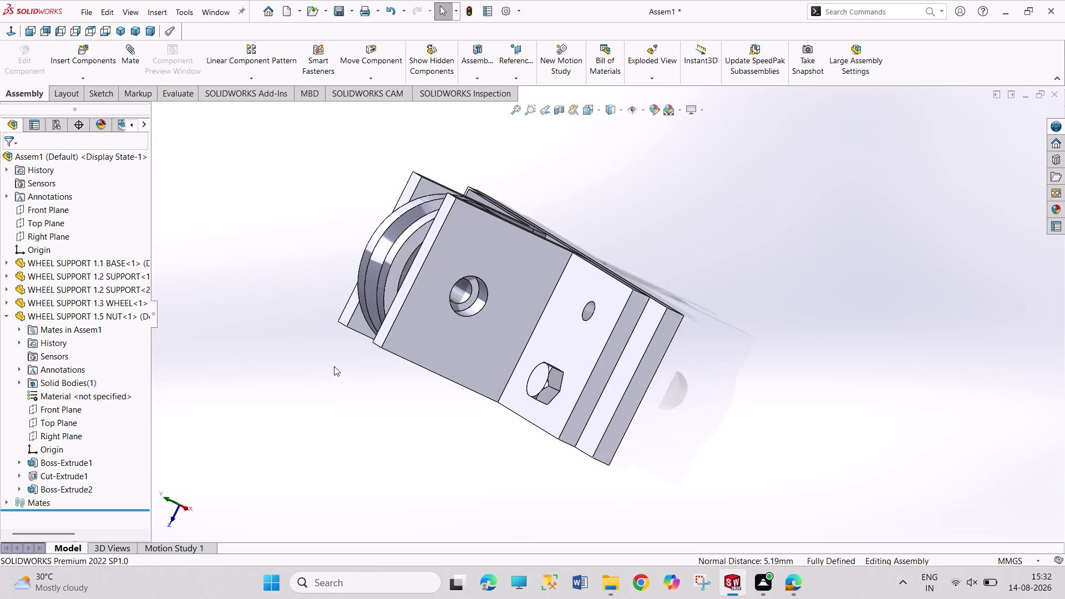
middle_drag(323, 378, 402, 274)
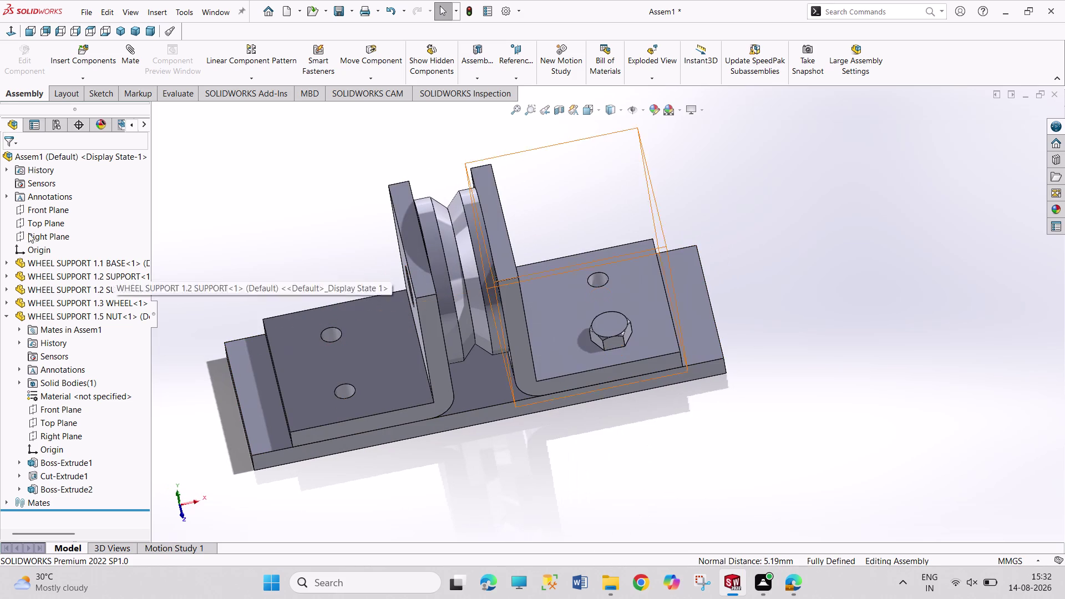
click(73, 58)
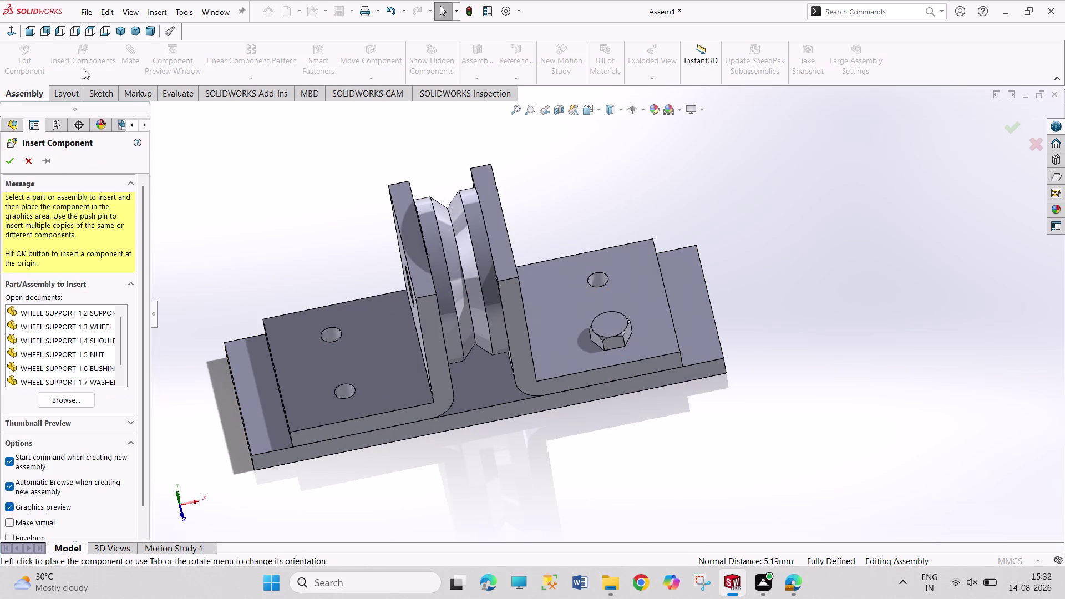
click(488, 476)
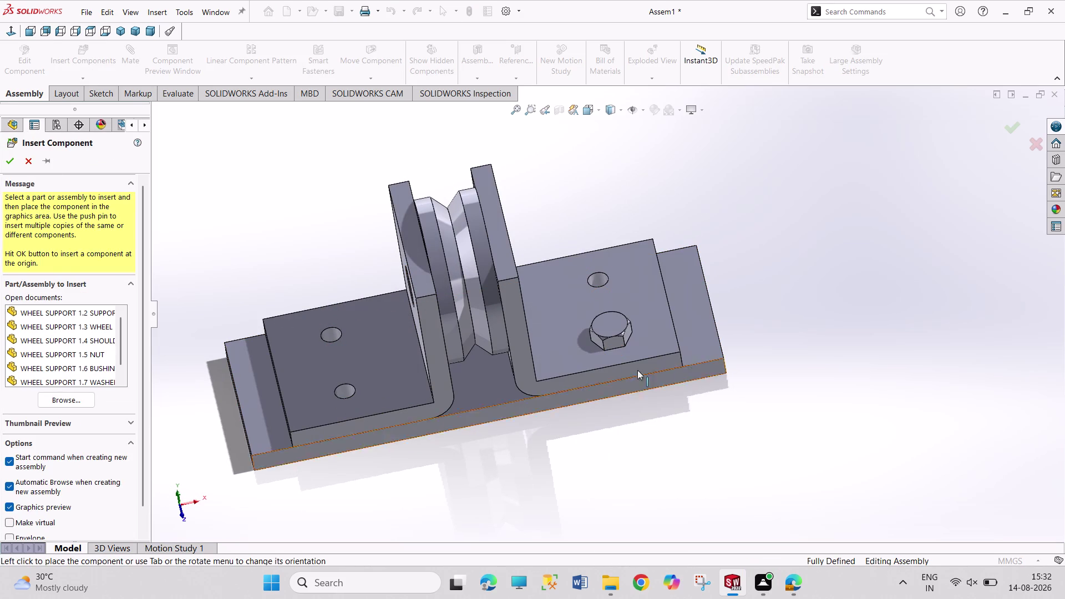
drag(617, 334, 608, 231)
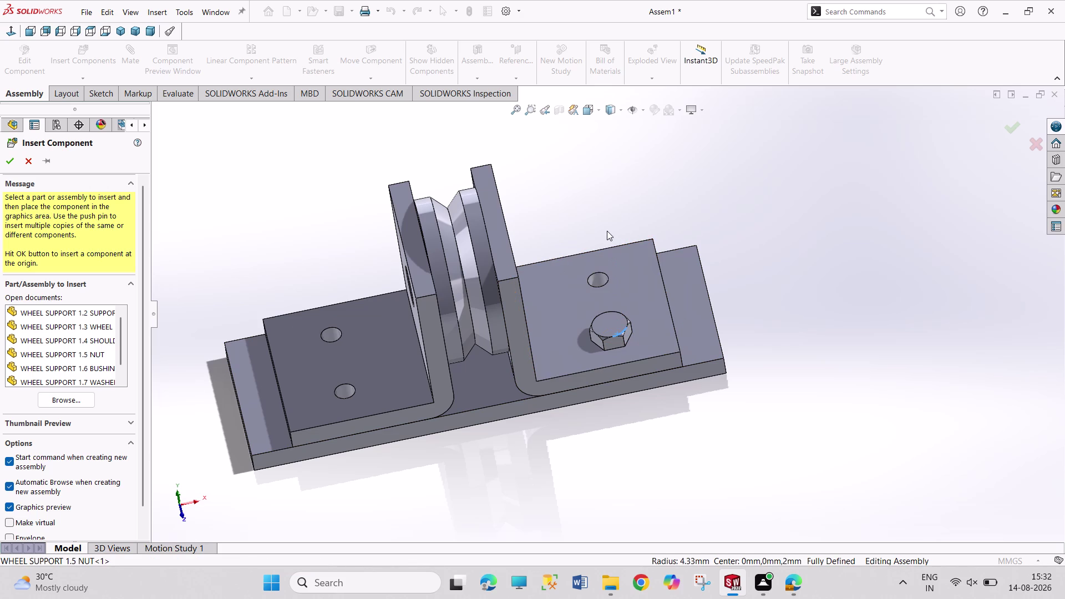
drag(607, 231, 607, 230)
drag(606, 332, 601, 207)
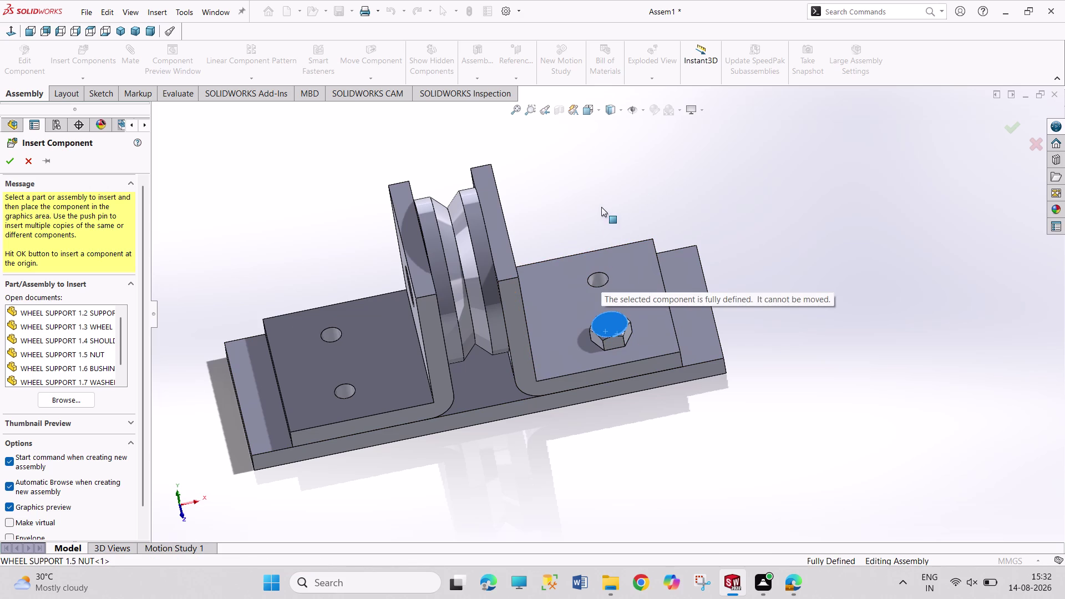
drag(602, 207, 601, 206)
click(10, 167)
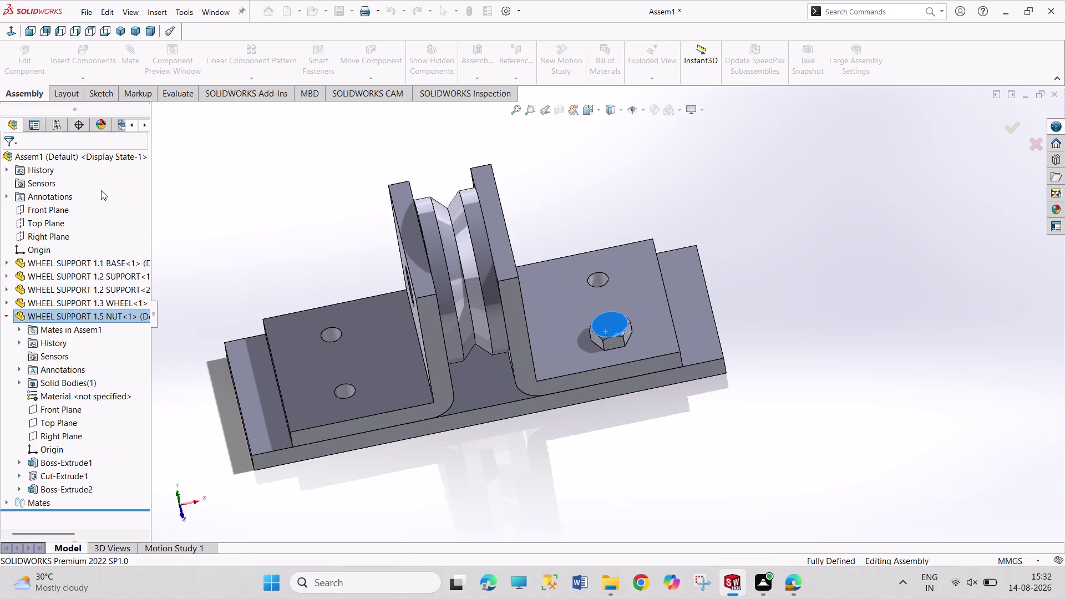
drag(611, 343, 612, 236)
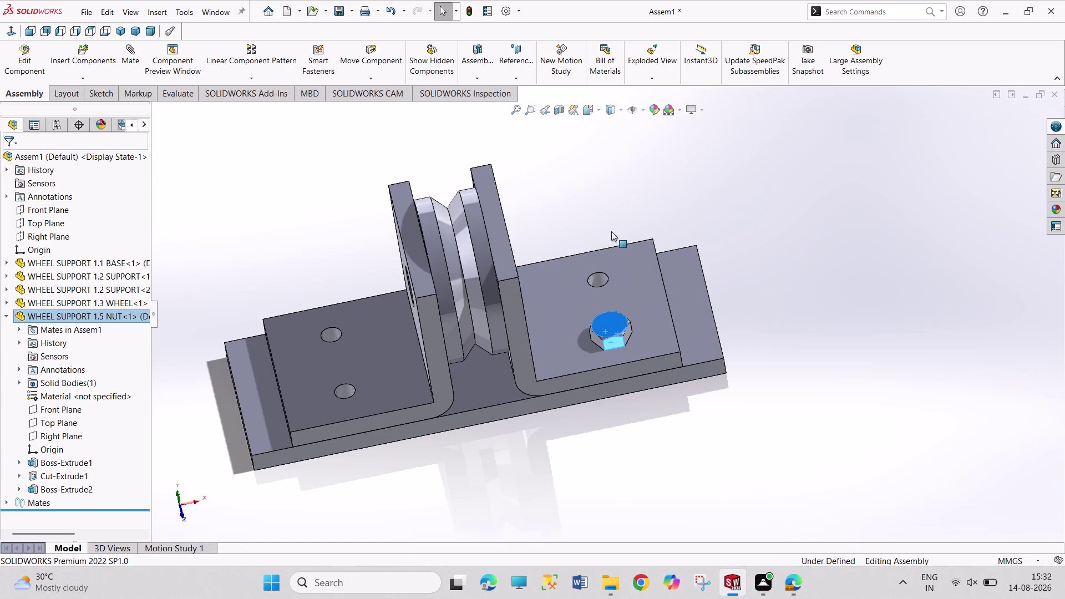
drag(611, 237, 611, 218)
click(809, 300)
scroll(up, 3)
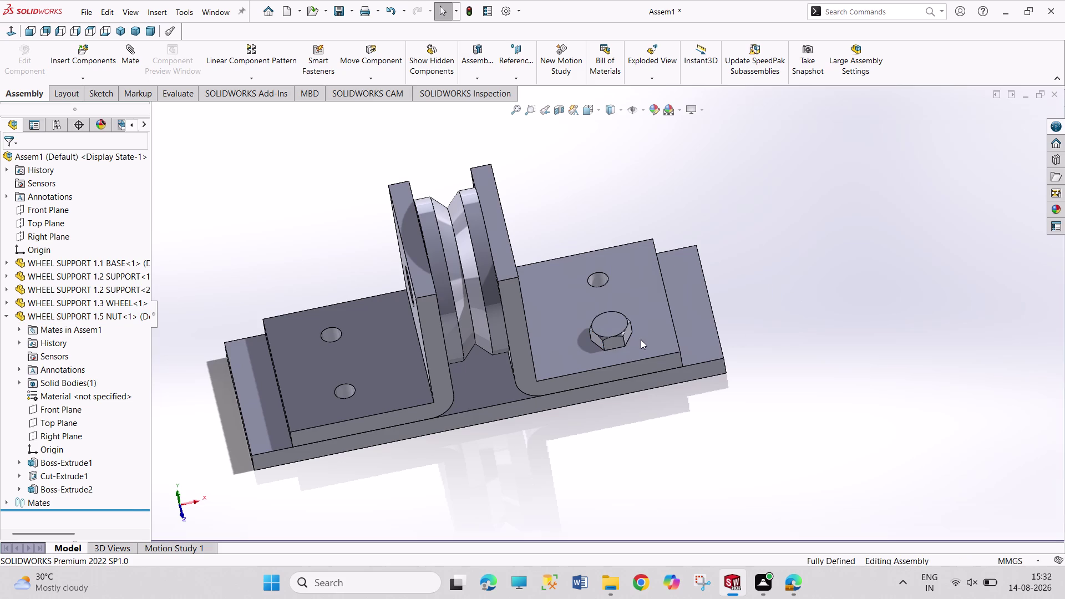
Drag the first nut to confirm it is locked, zooming and rotating around it.
scroll(down, 3)
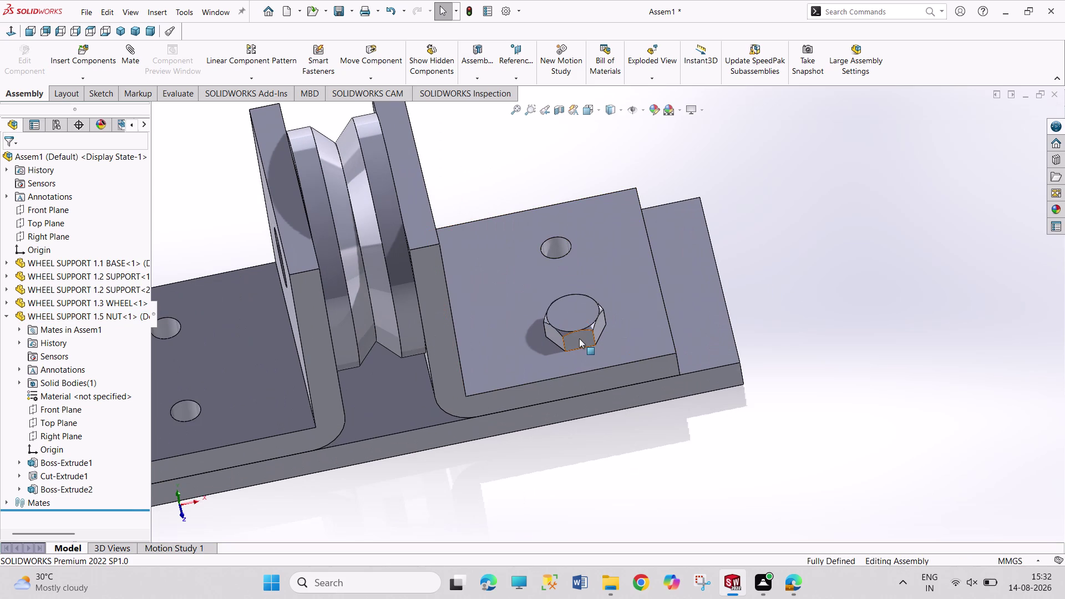
drag(580, 338, 598, 233)
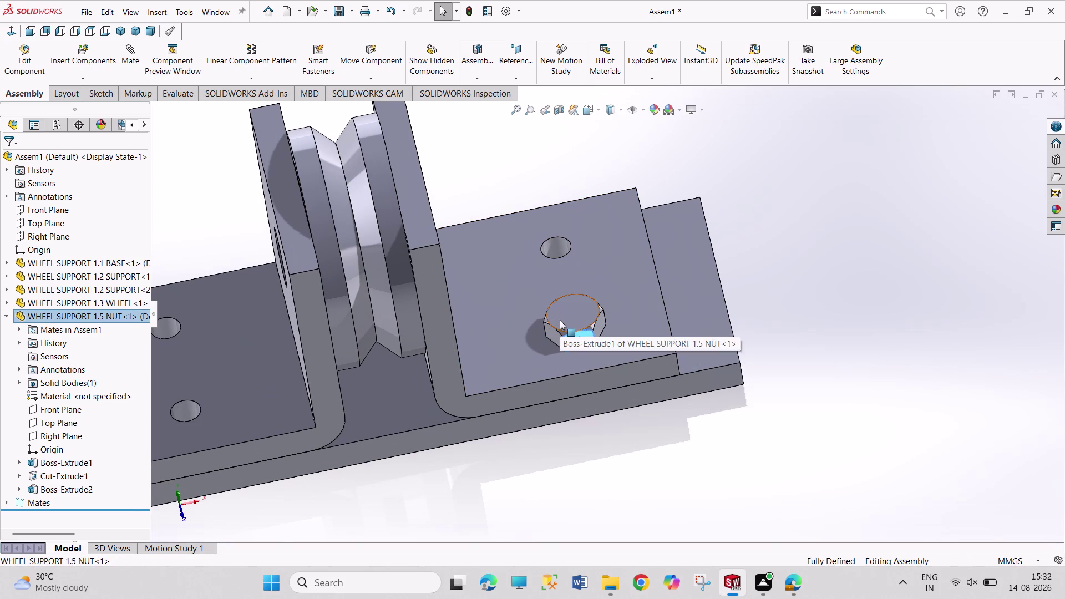
middle_drag(560, 320, 567, 264)
scroll(down, 3)
scroll(up, 3)
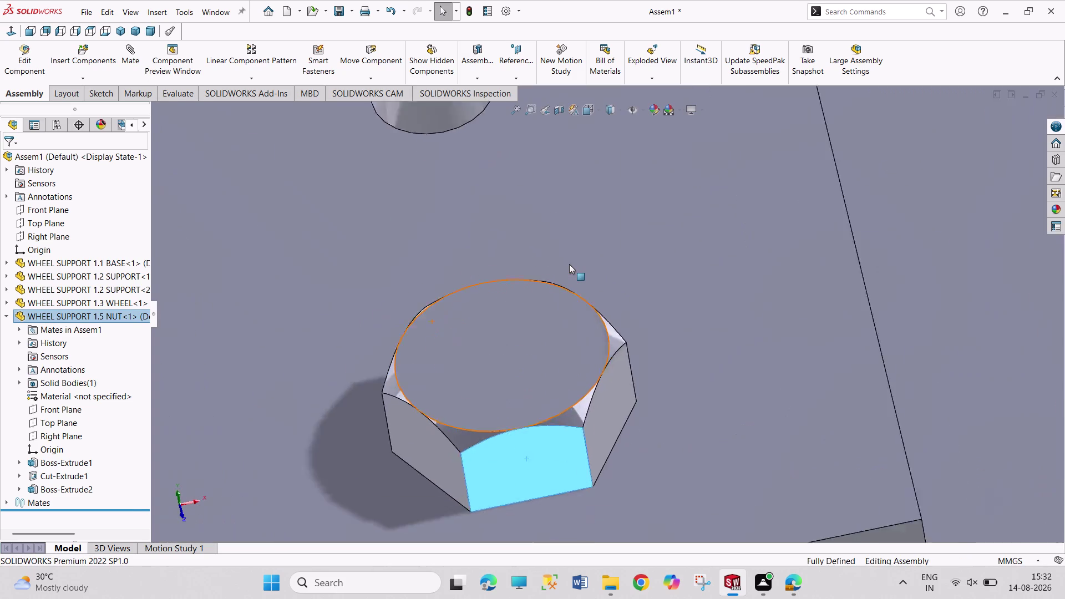
scroll(up, 3)
scroll(up, 3)
scroll(up, 3)
right_drag(580, 311, 580, 303)
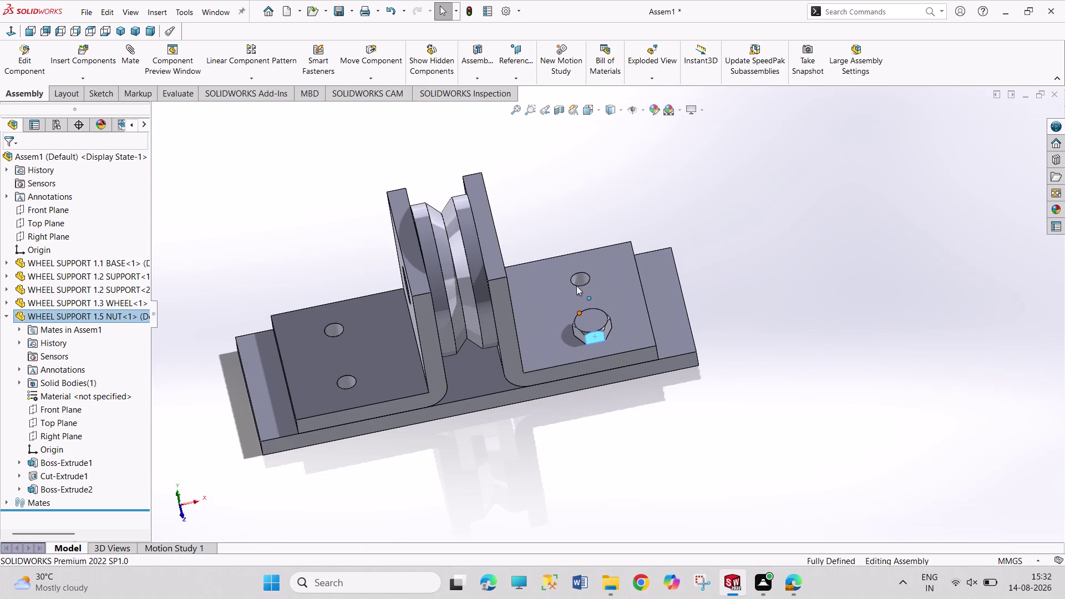
right_drag(580, 303, 578, 214)
right_drag(593, 330, 593, 215)
right_drag(593, 215, 597, 199)
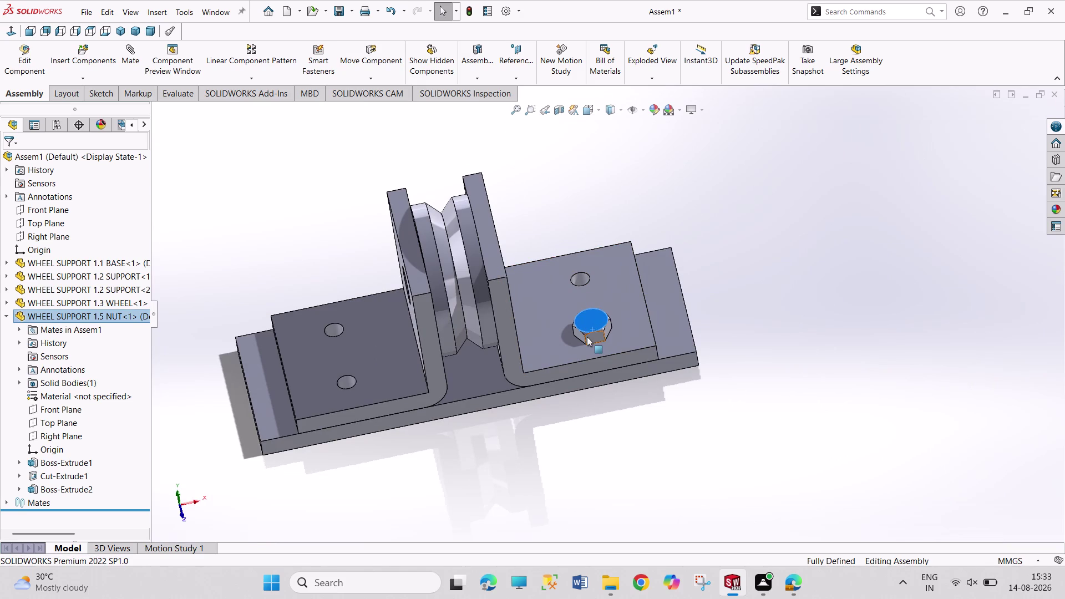
Try pulling the nut out of place to verify it returns to position.
drag(594, 336, 596, 335)
drag(597, 334, 596, 221)
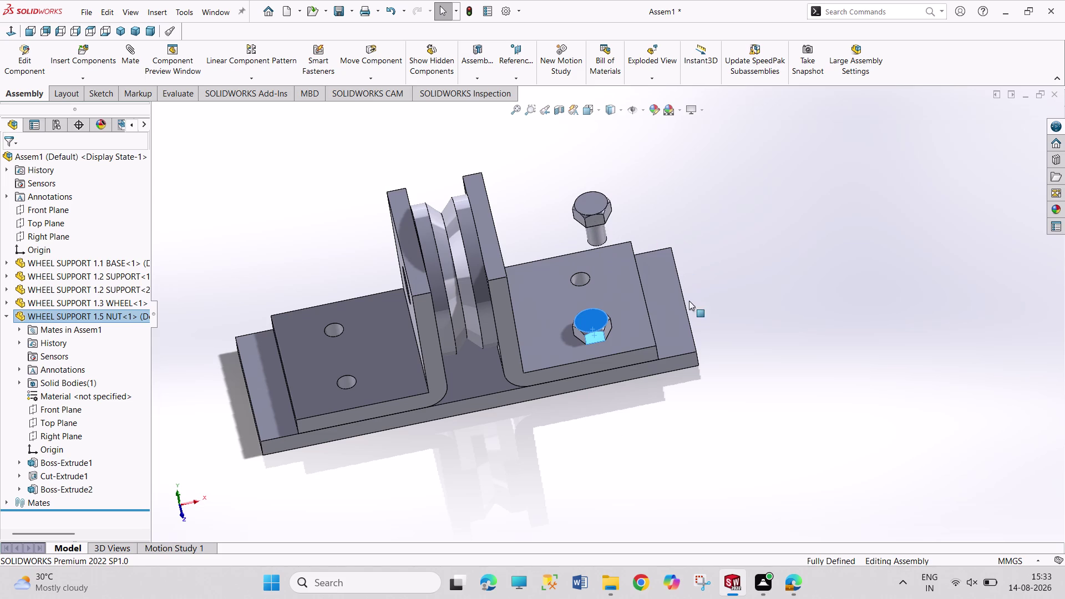
drag(595, 336, 597, 324)
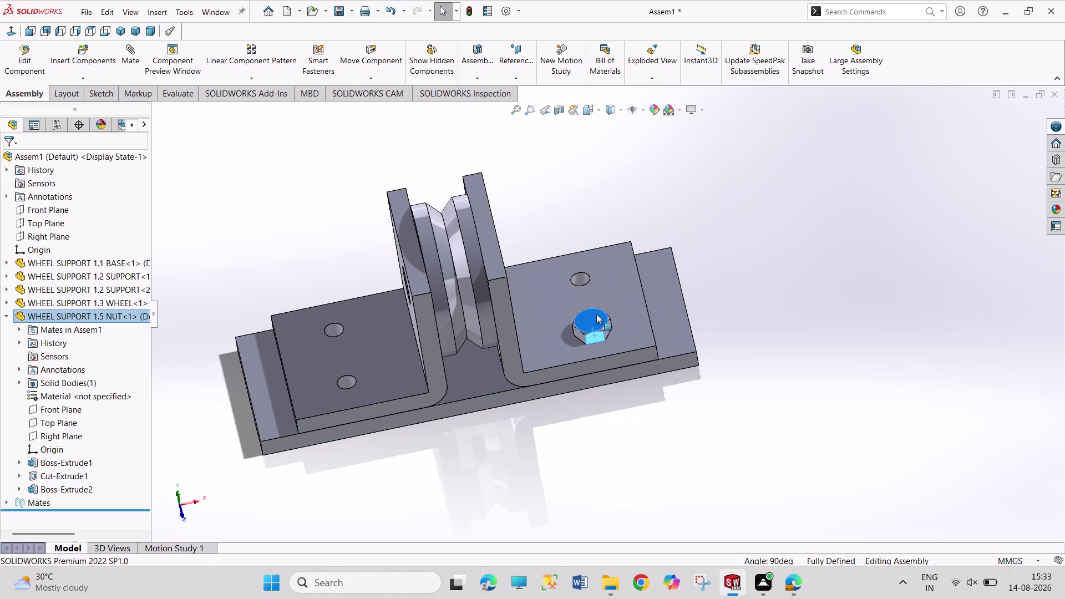
drag(596, 323, 605, 207)
middle_drag(483, 460, 468, 453)
click(9, 317)
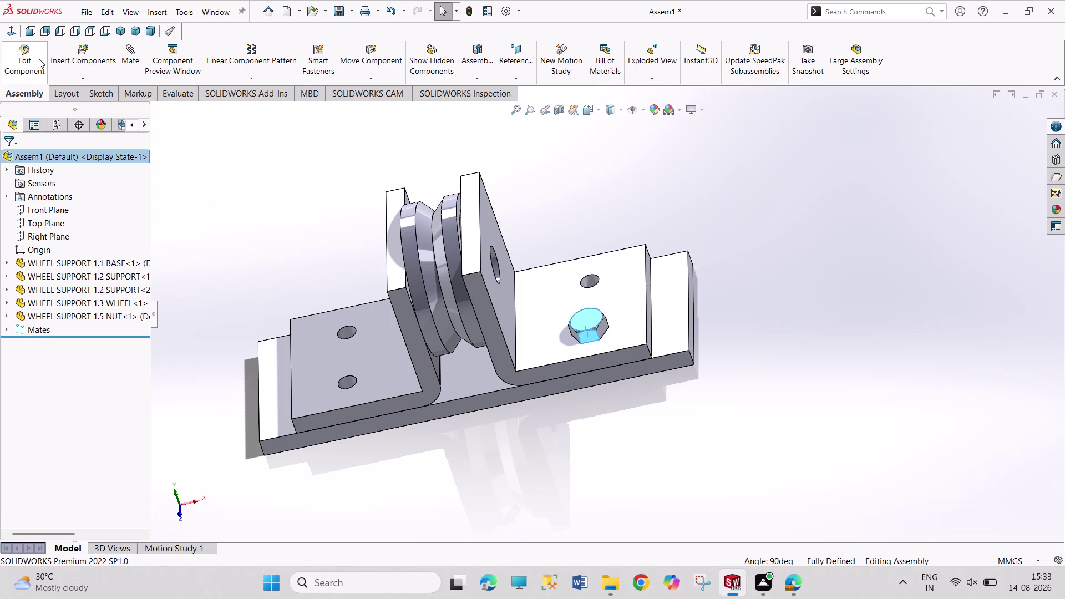
Insert a second WHEEL SUPPORT 1.5 NUT from open documents and place it in the model.
click(68, 69)
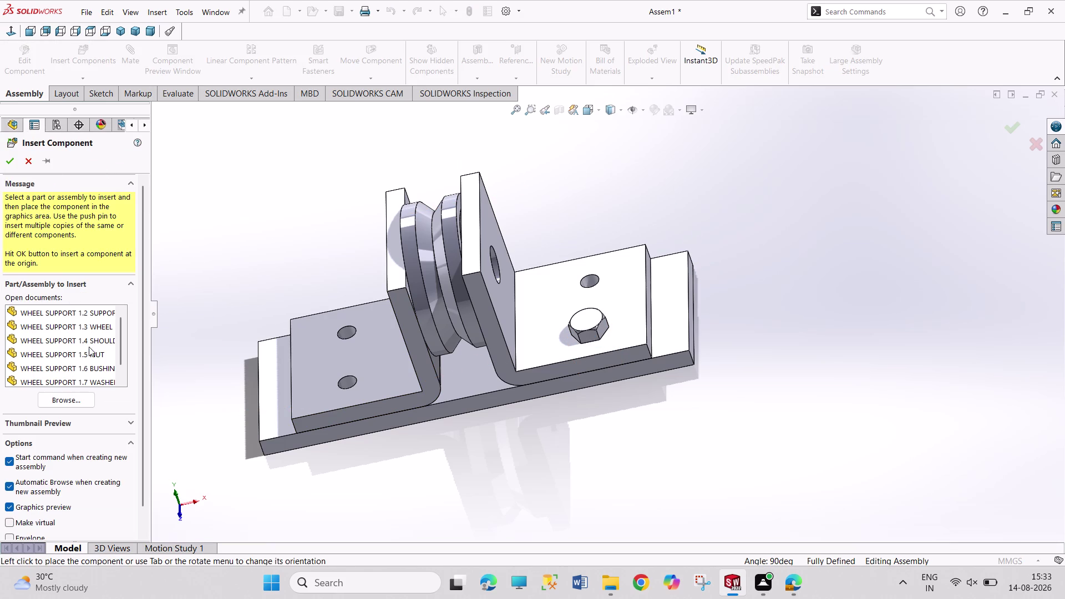
double_click(103, 355)
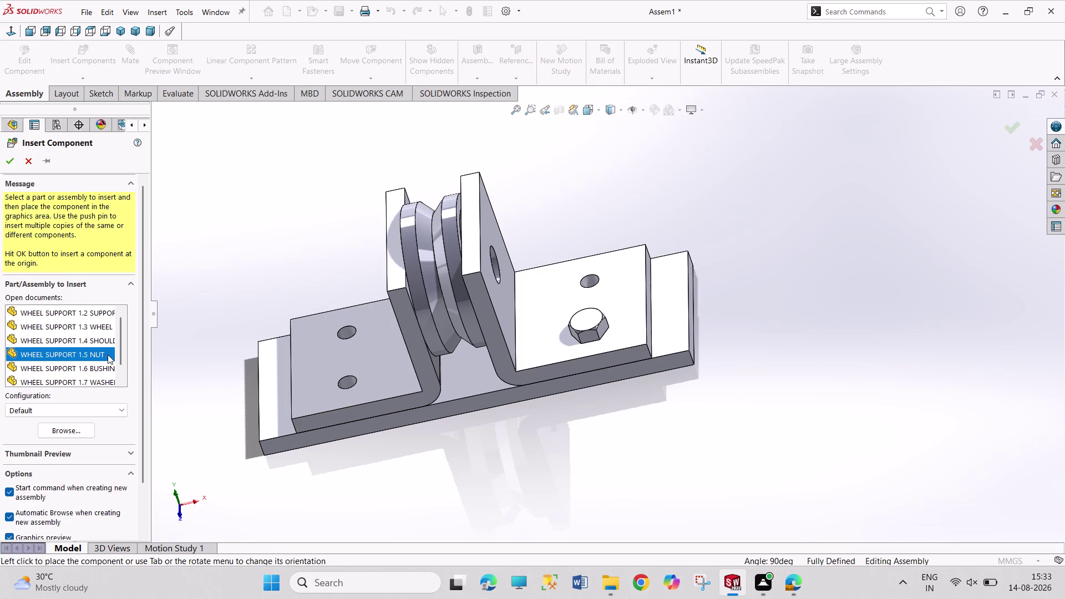
click(616, 219)
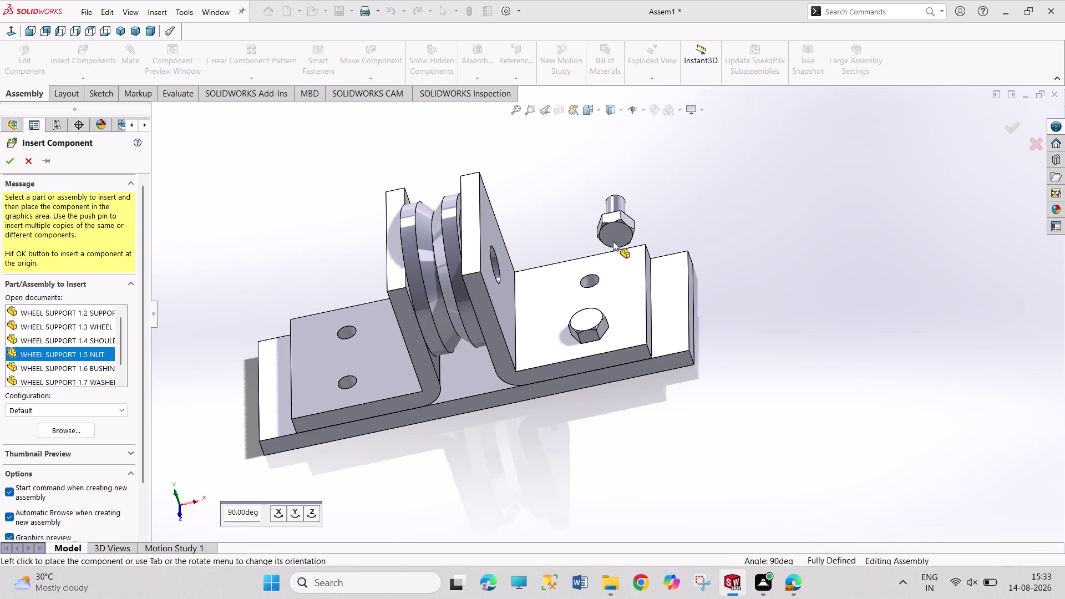
middle_drag(590, 411, 542, 434)
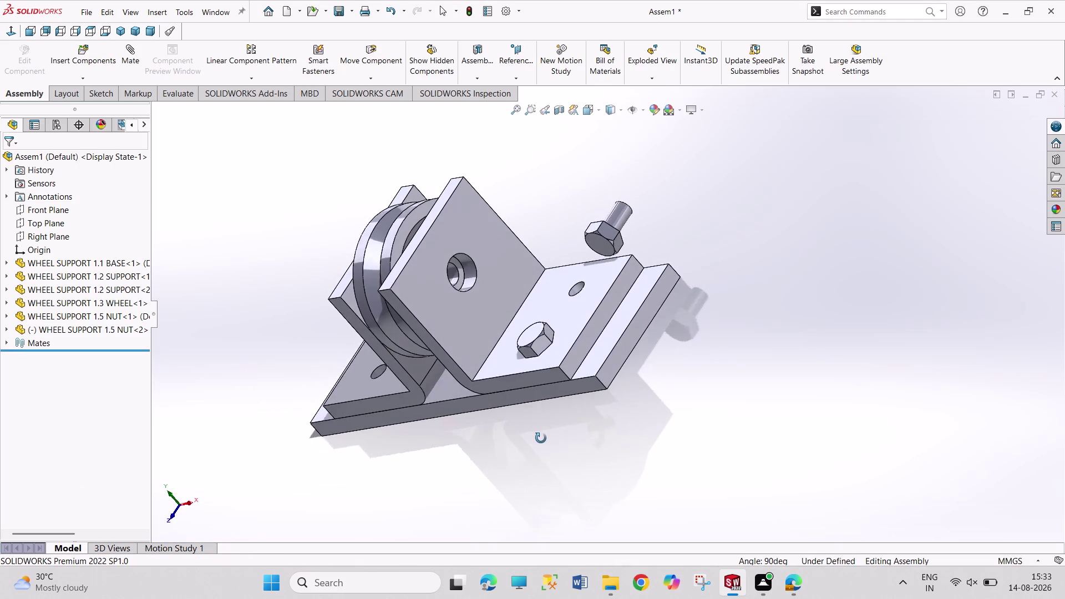
Make the second nut's shank concentric with a base-plate hole and check it slides along it.
middle_drag(543, 434, 450, 526)
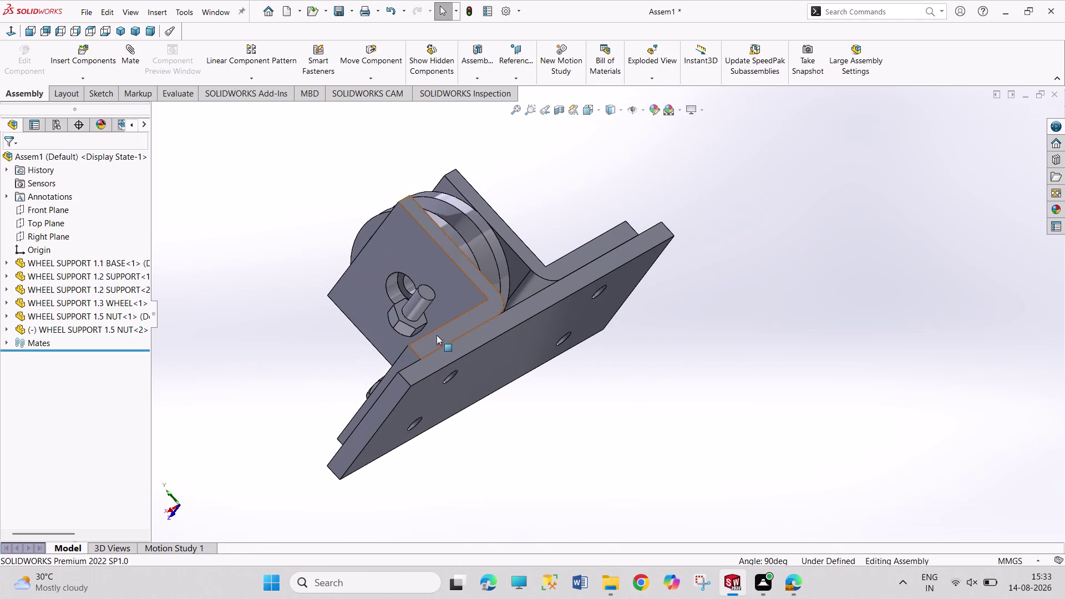
click(434, 298)
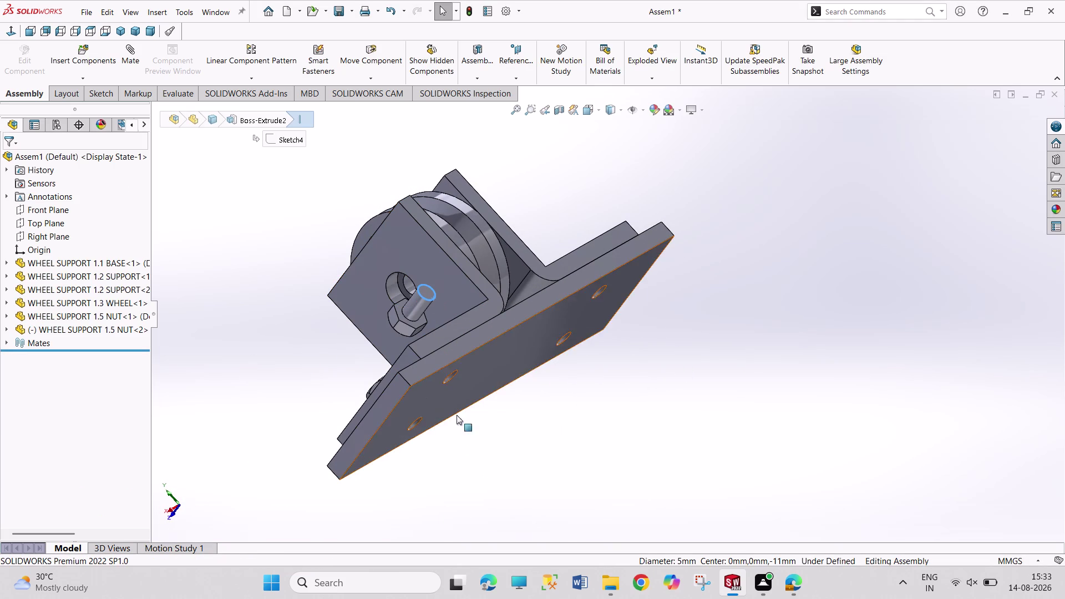
click(446, 385)
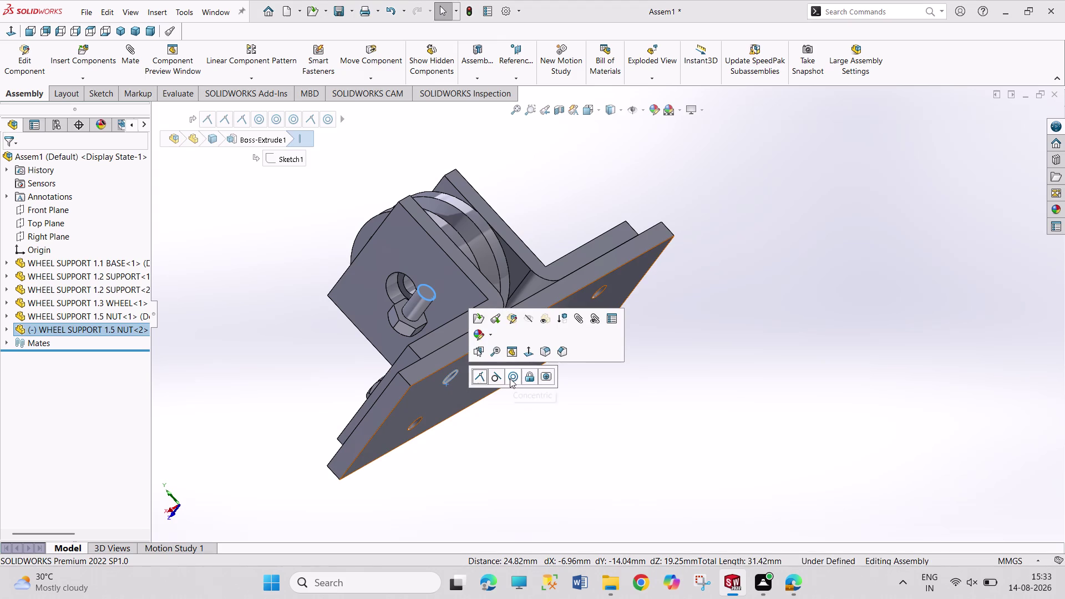
click(510, 379)
middle_drag(288, 410, 288, 411)
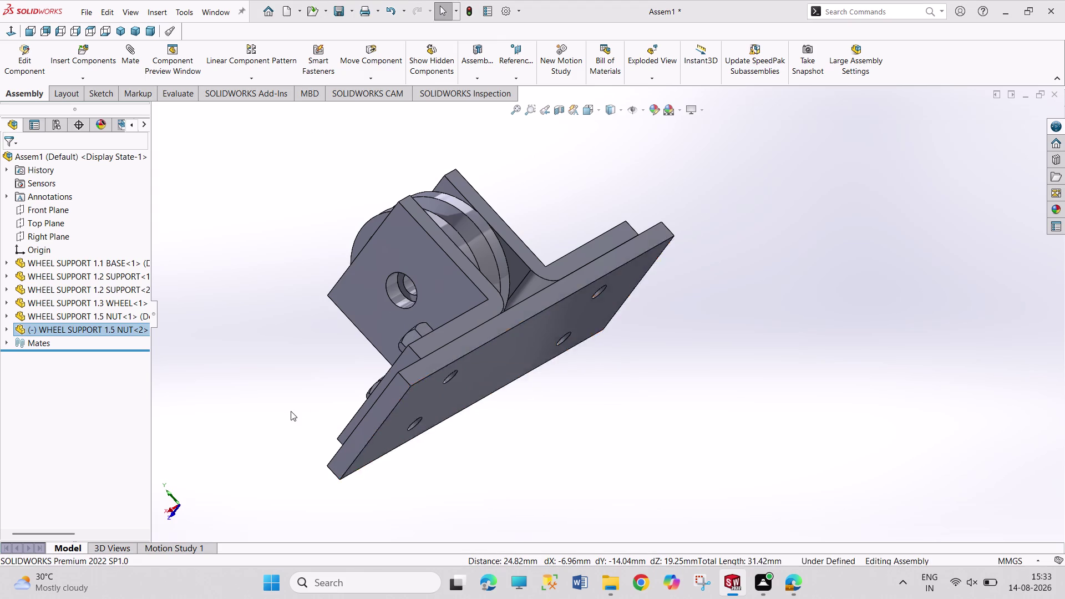
middle_drag(288, 411, 325, 427)
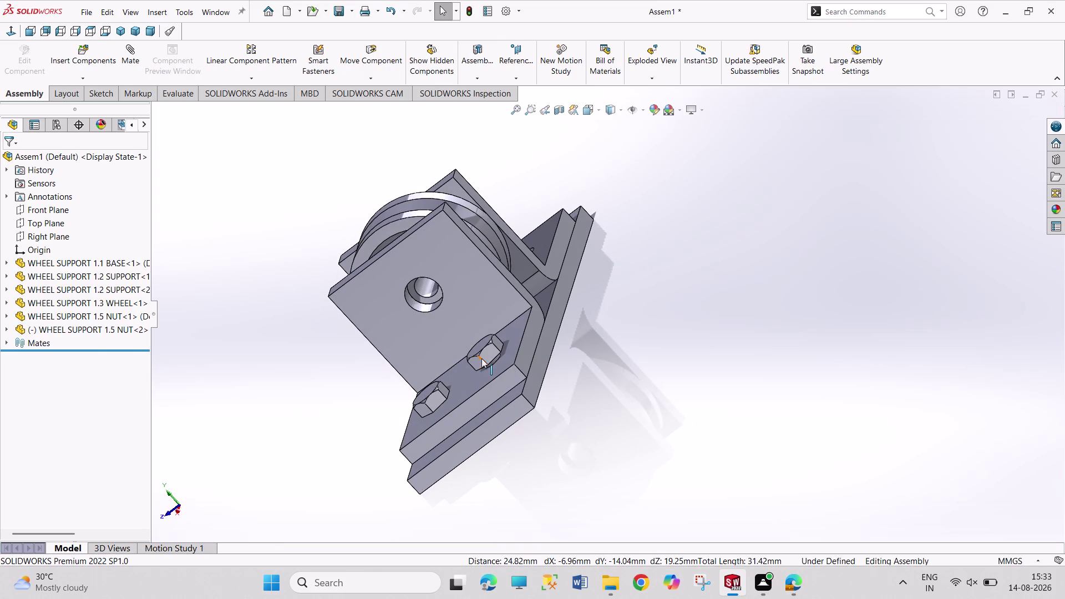
drag(482, 359, 464, 328)
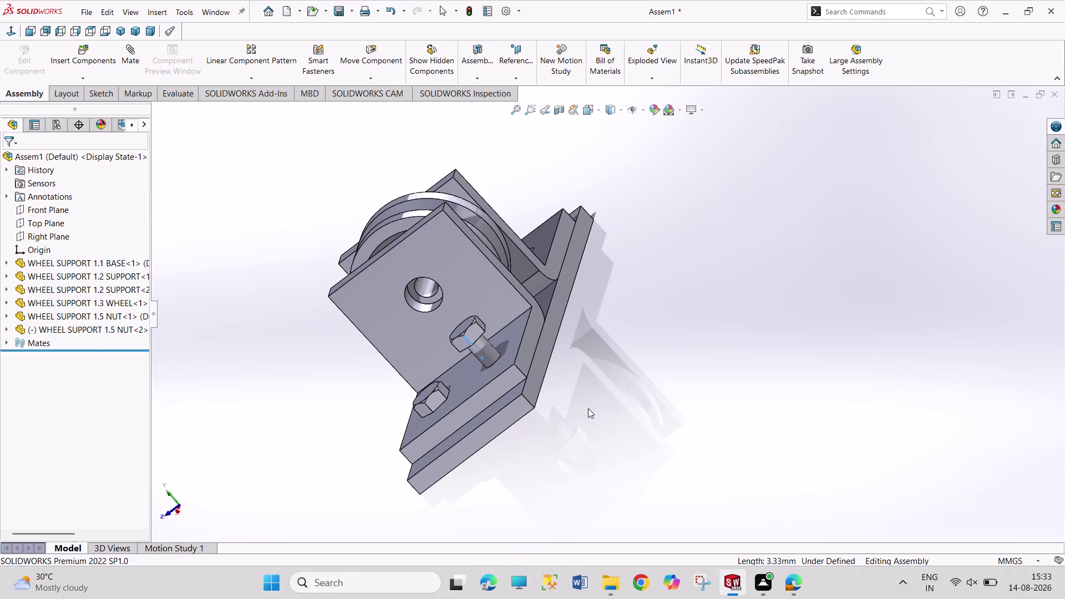
middle_drag(586, 409, 556, 390)
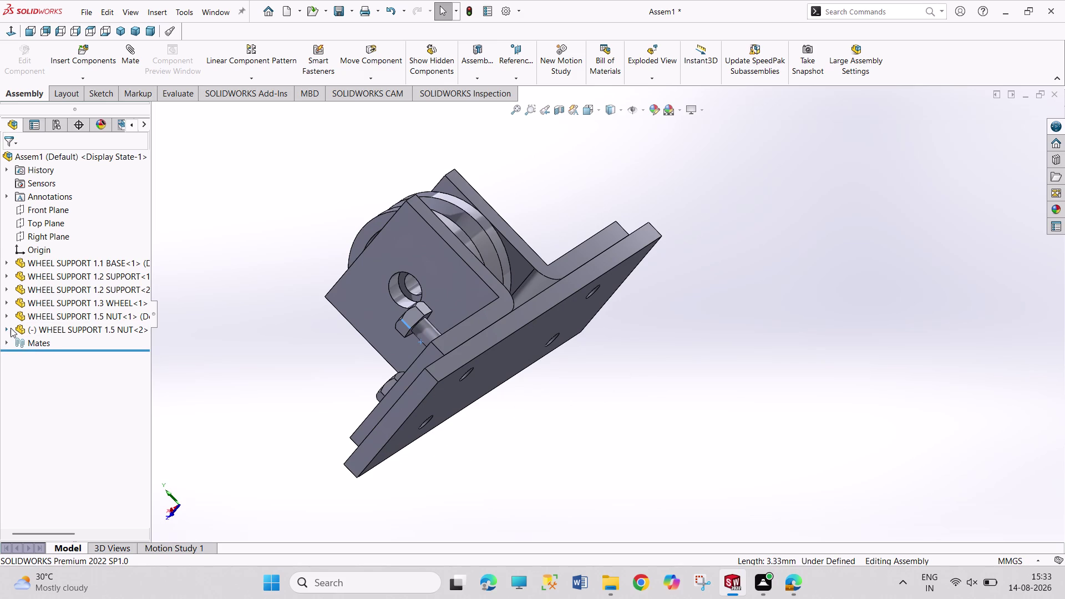
Try a 0° angle mate between the nut's and assembly's Top Planes, dismissing the failure warning.
click(5, 329)
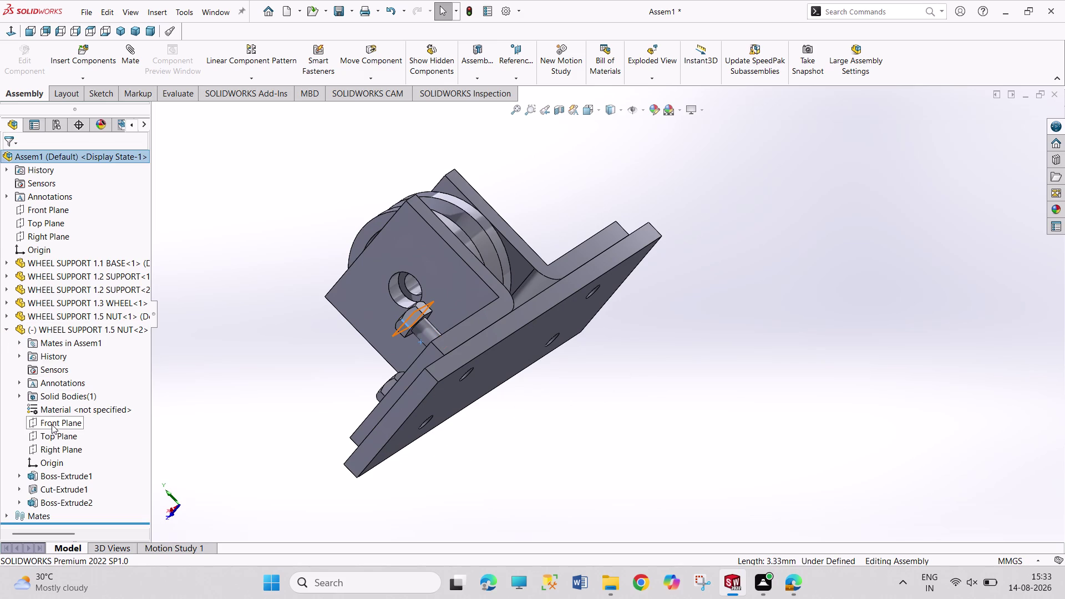
click(54, 449)
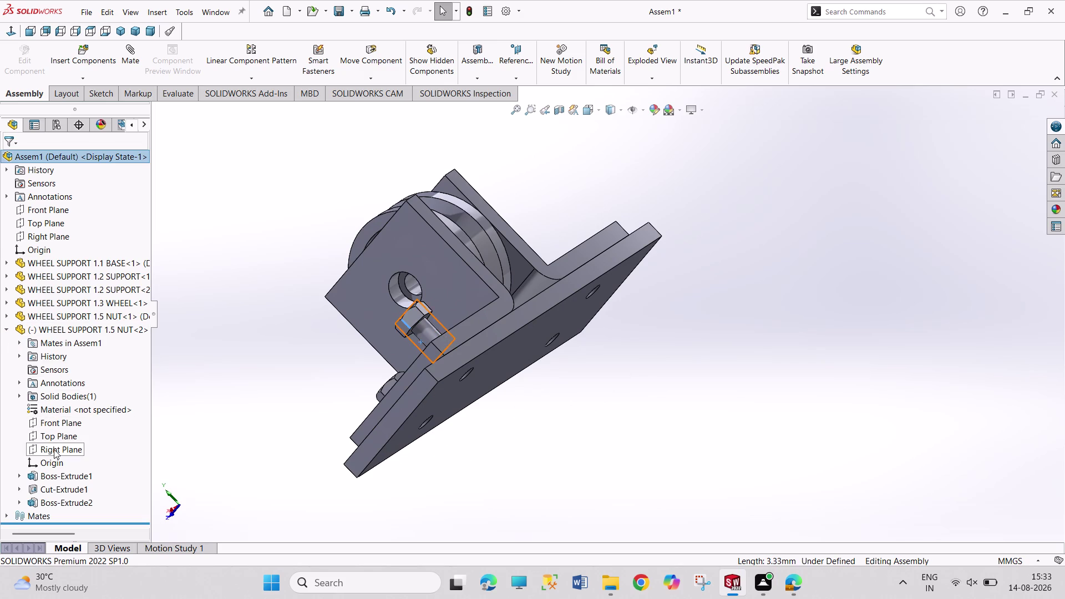
click(206, 435)
click(67, 434)
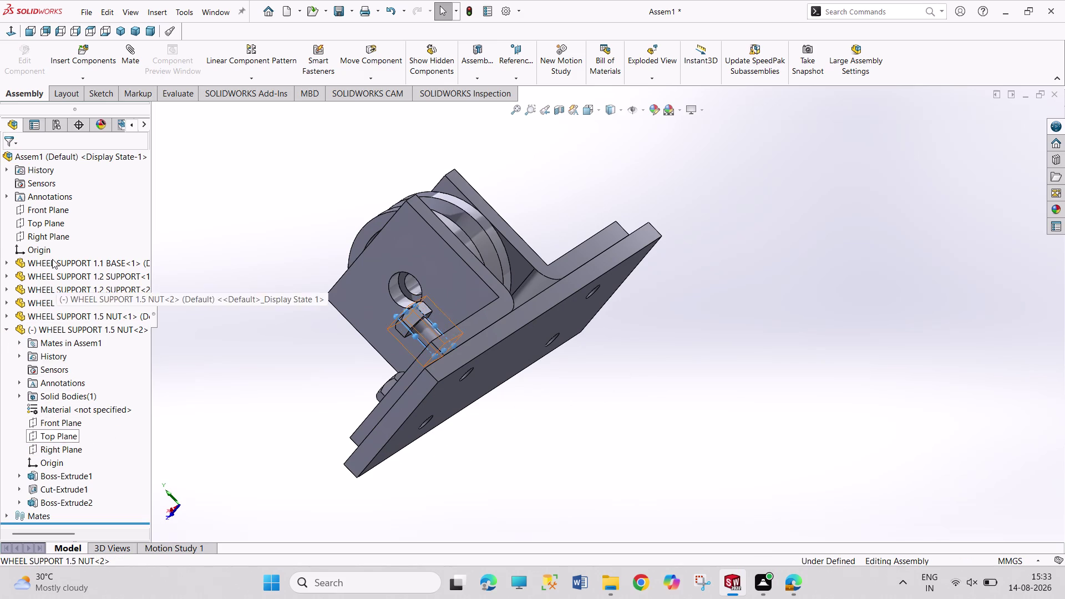
click(55, 222)
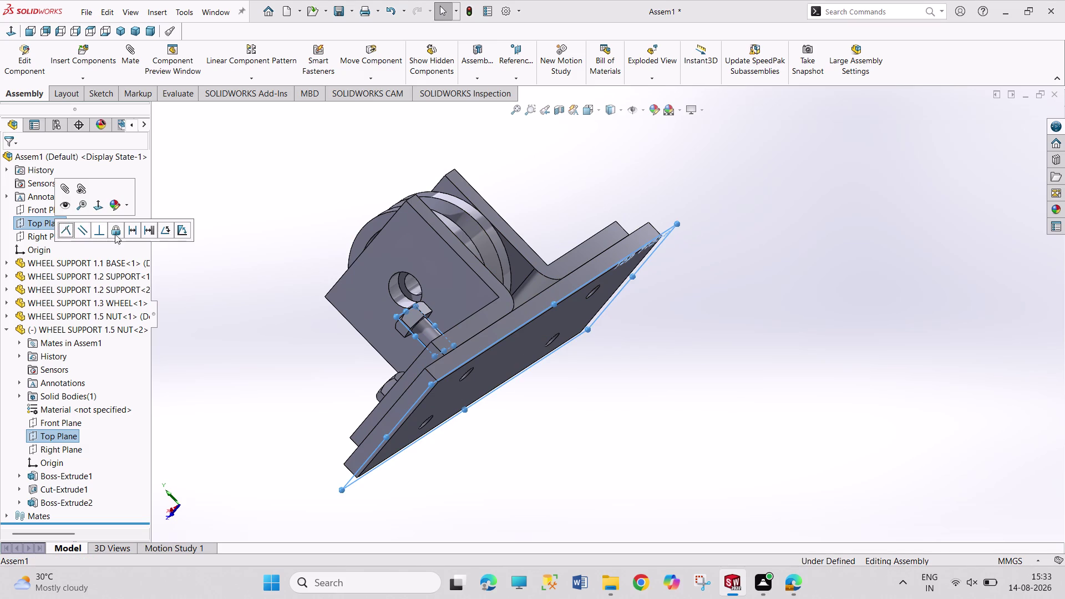
click(160, 233)
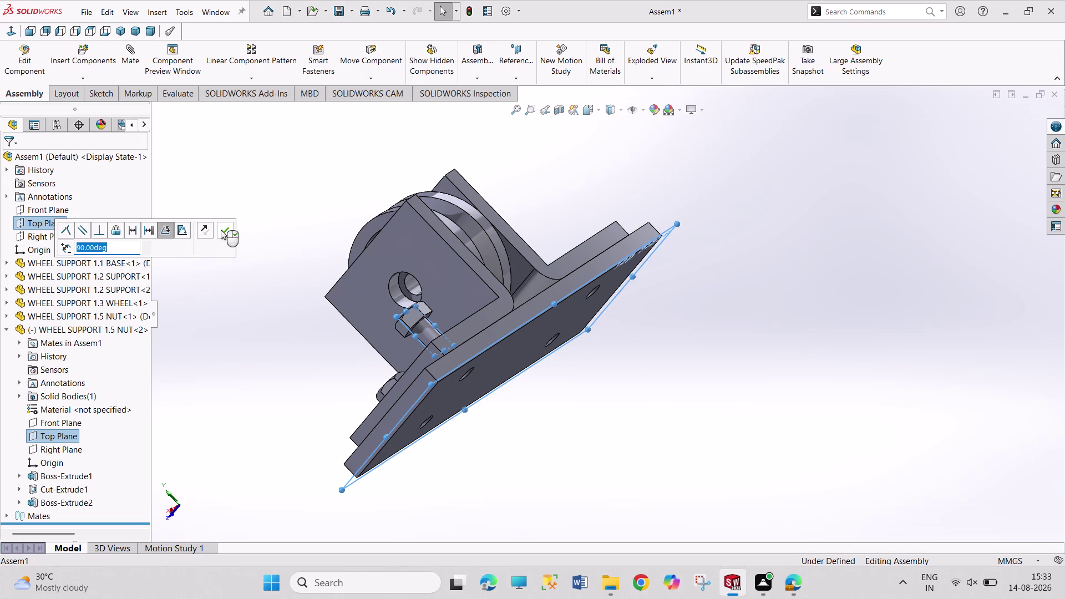
key(0)
key(Return)
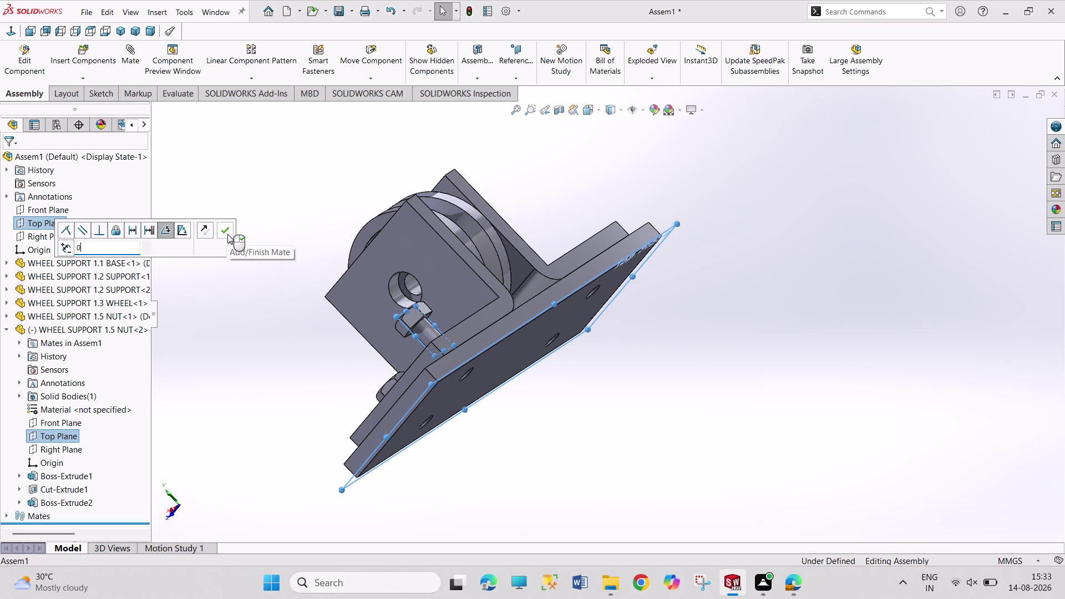
click(224, 227)
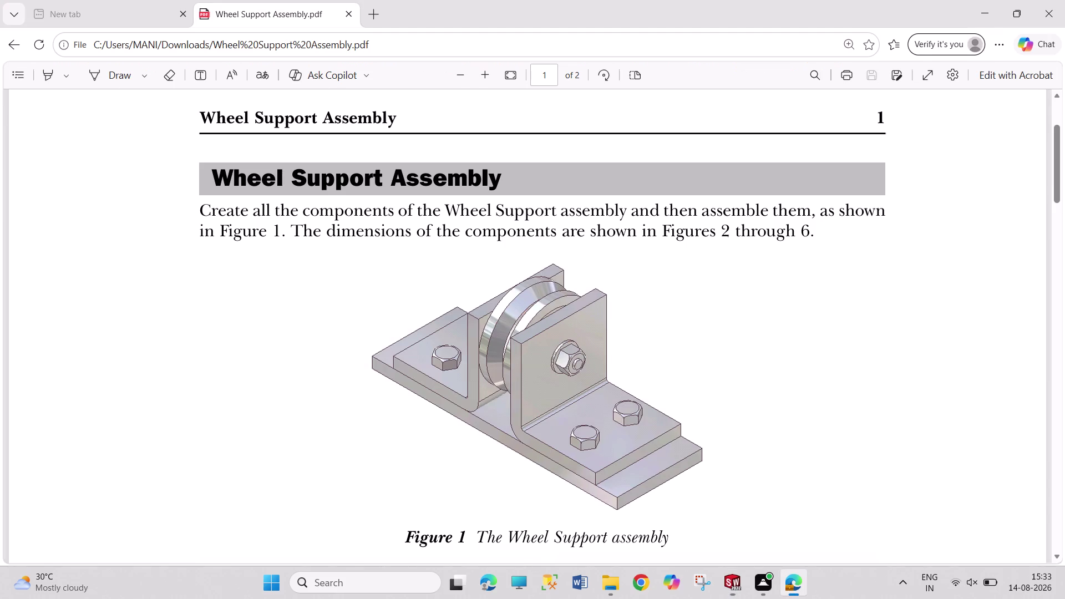
click(645, 168)
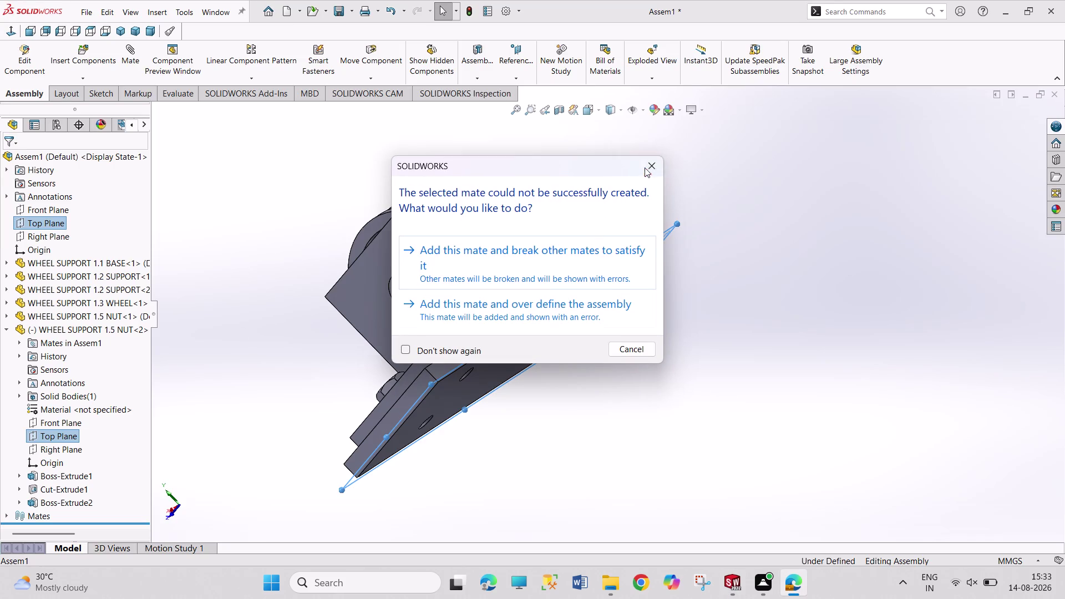
click(237, 322)
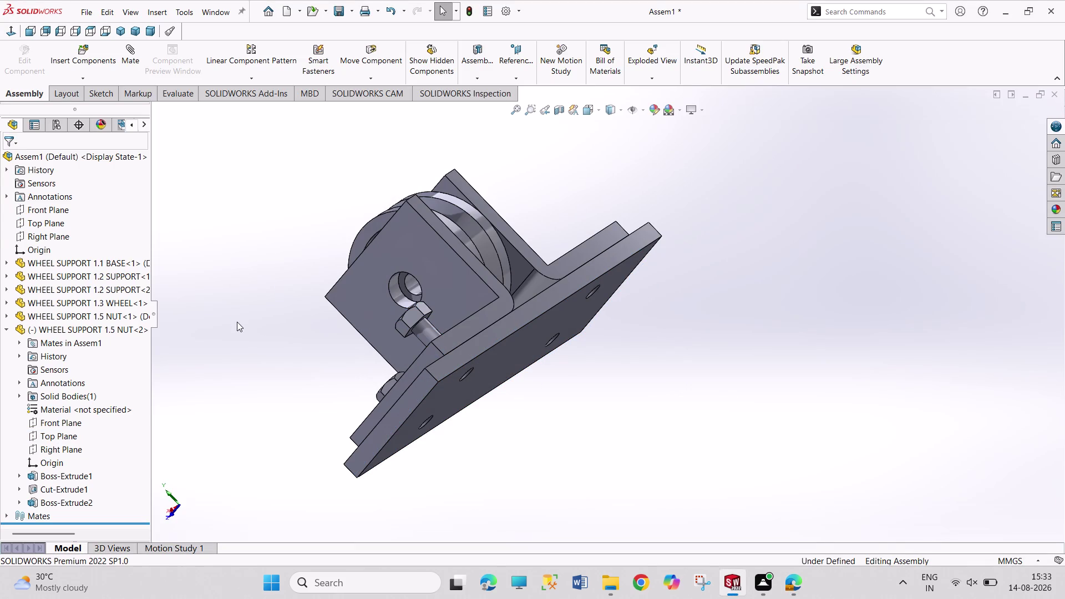
Attempt 90° Top Plane and Front Plane angle mates, undoing each over-defining one.
click(70, 435)
click(57, 224)
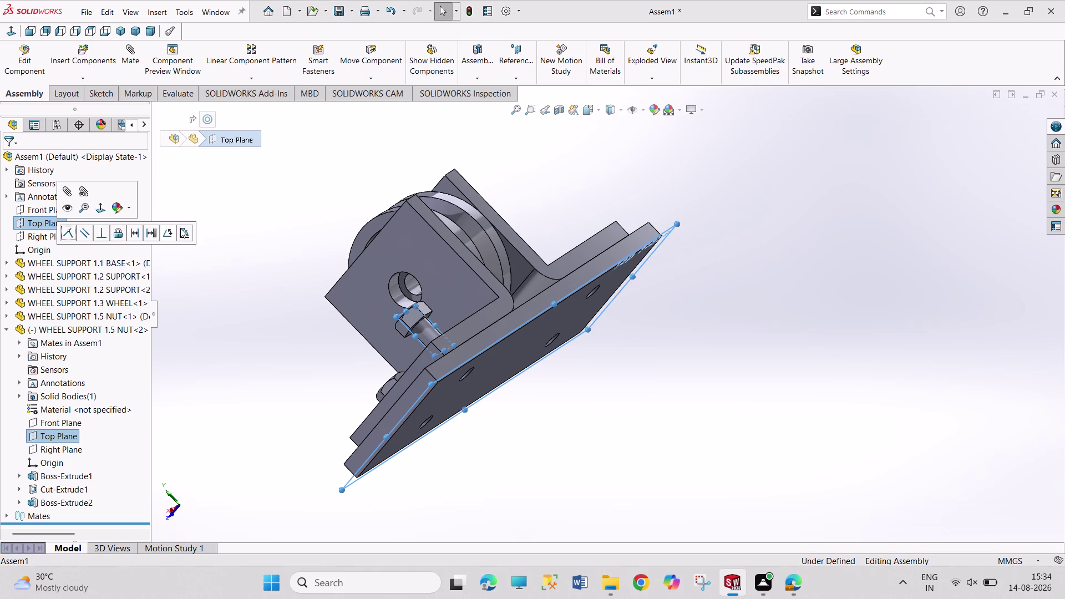
click(170, 231)
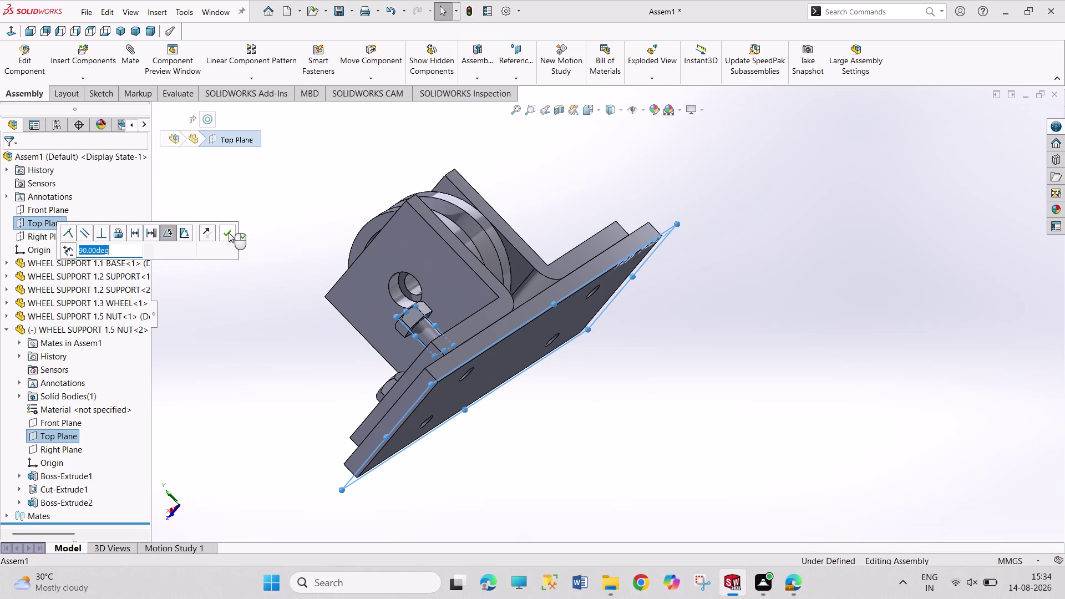
click(229, 233)
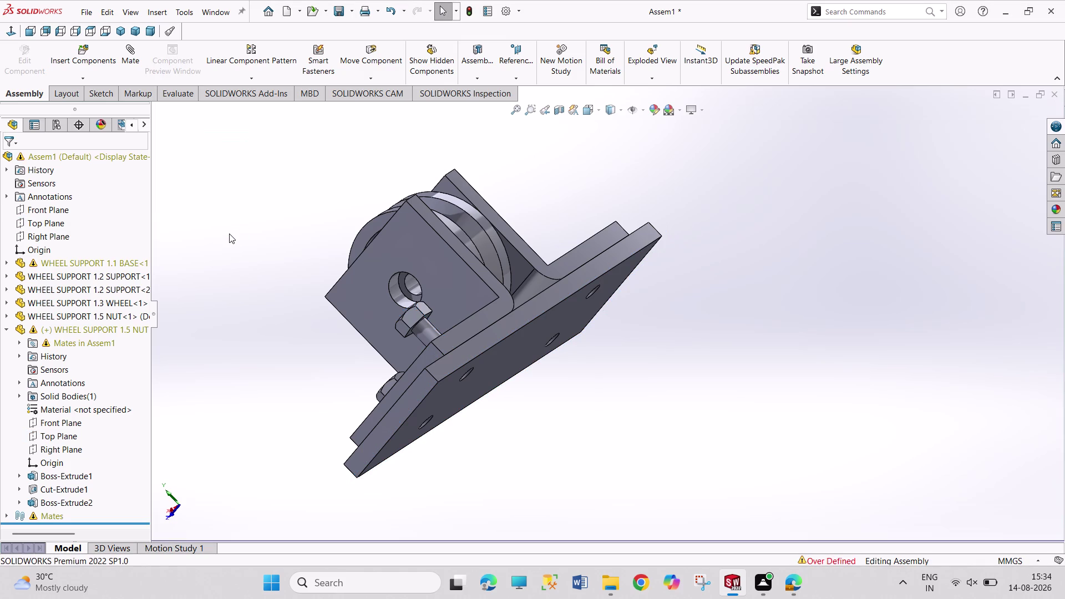
key(ctrl+z)
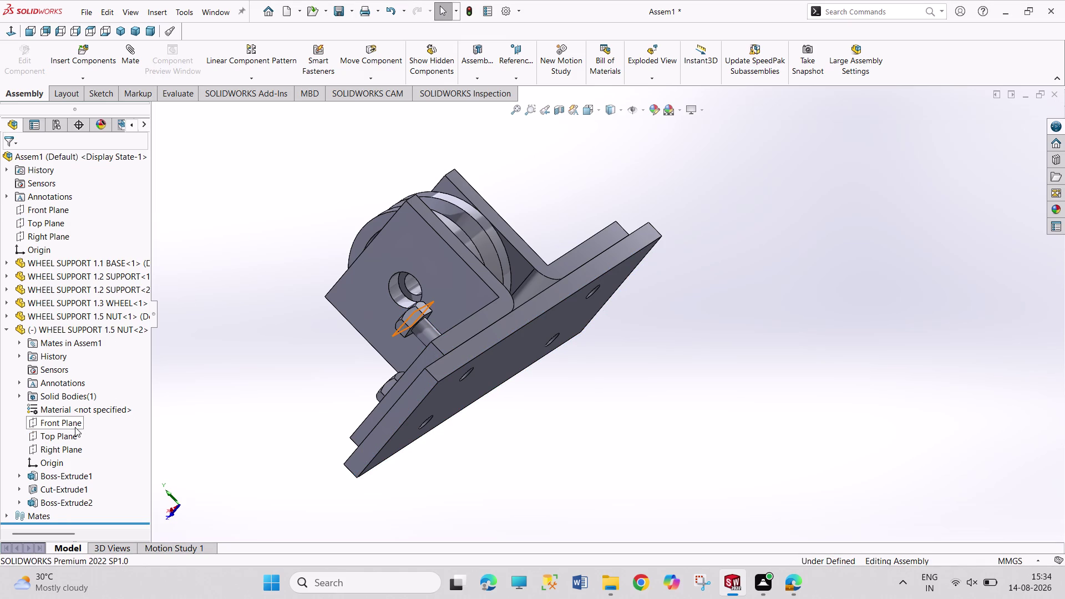
click(75, 427)
click(59, 212)
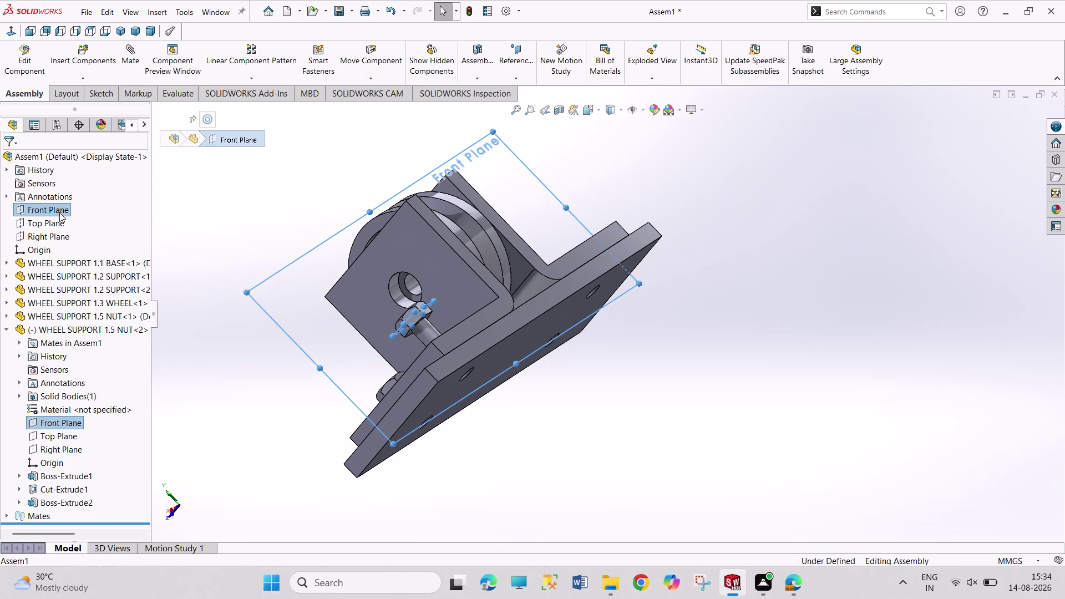
click(175, 225)
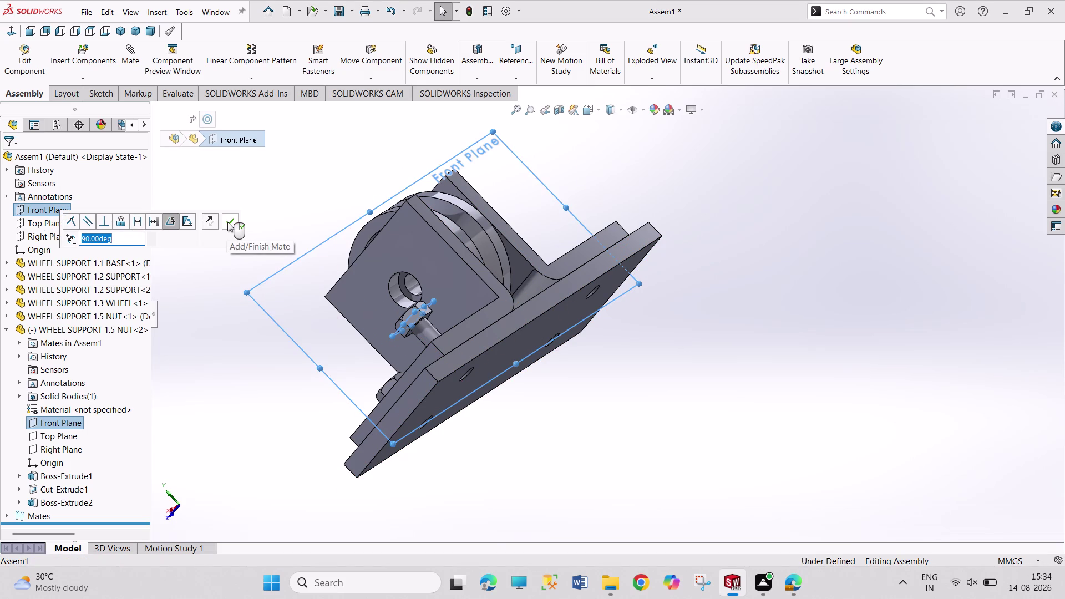
click(228, 222)
key(ctrl+z)
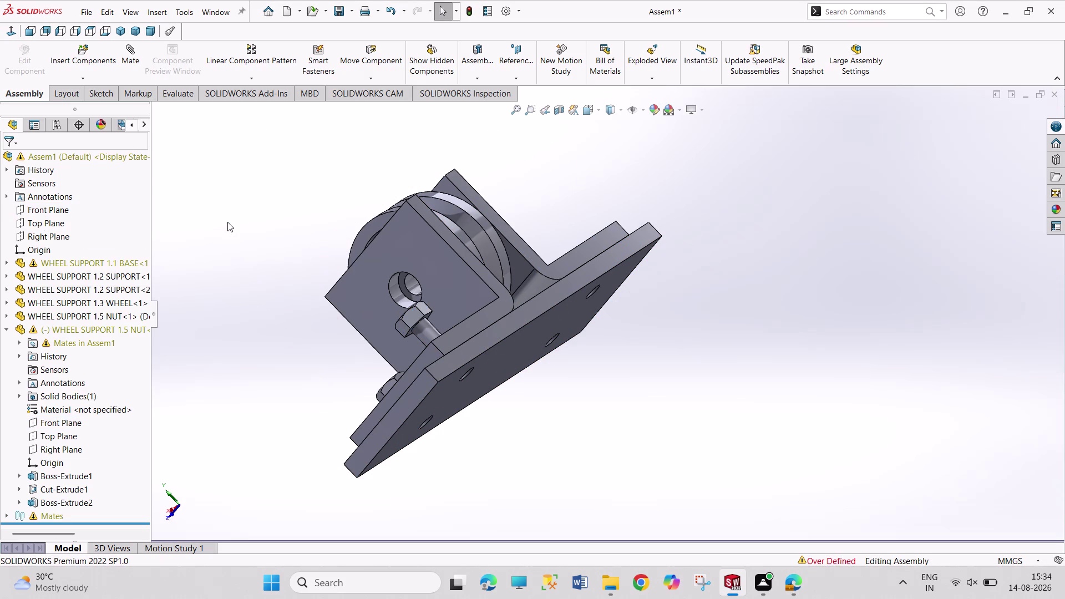
Add a 0° angle mate between the nut's Right Plane and the assembly Right Plane.
click(77, 451)
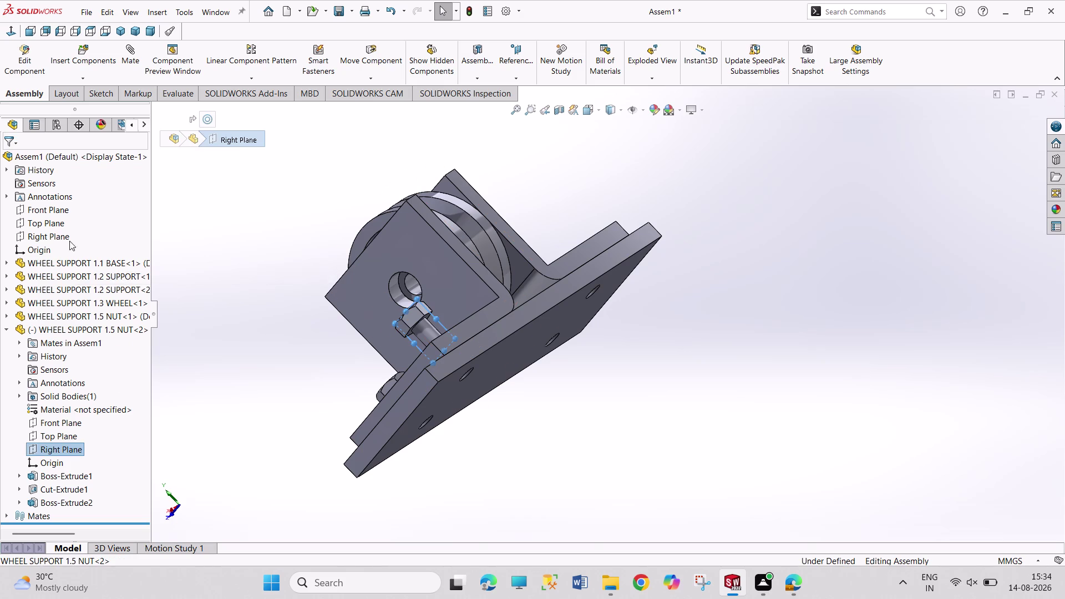
click(65, 238)
click(175, 250)
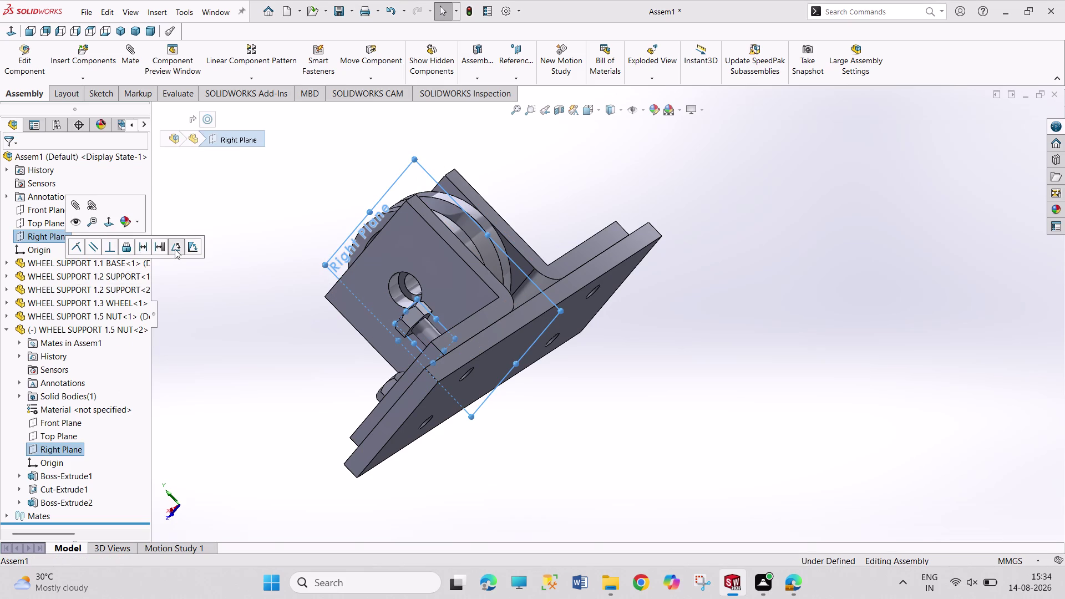
key(0)
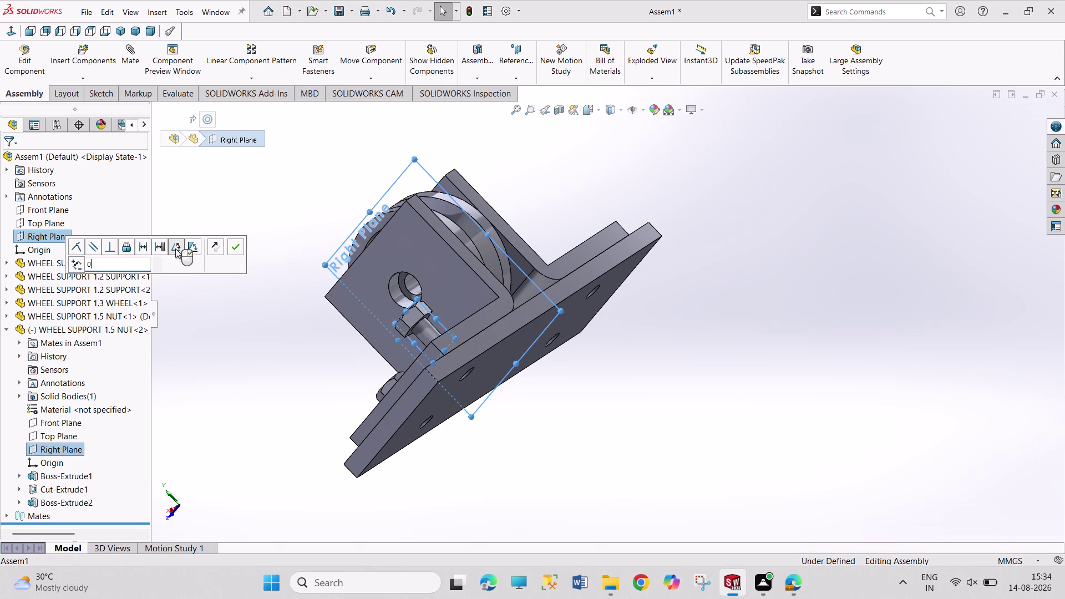
key(Return)
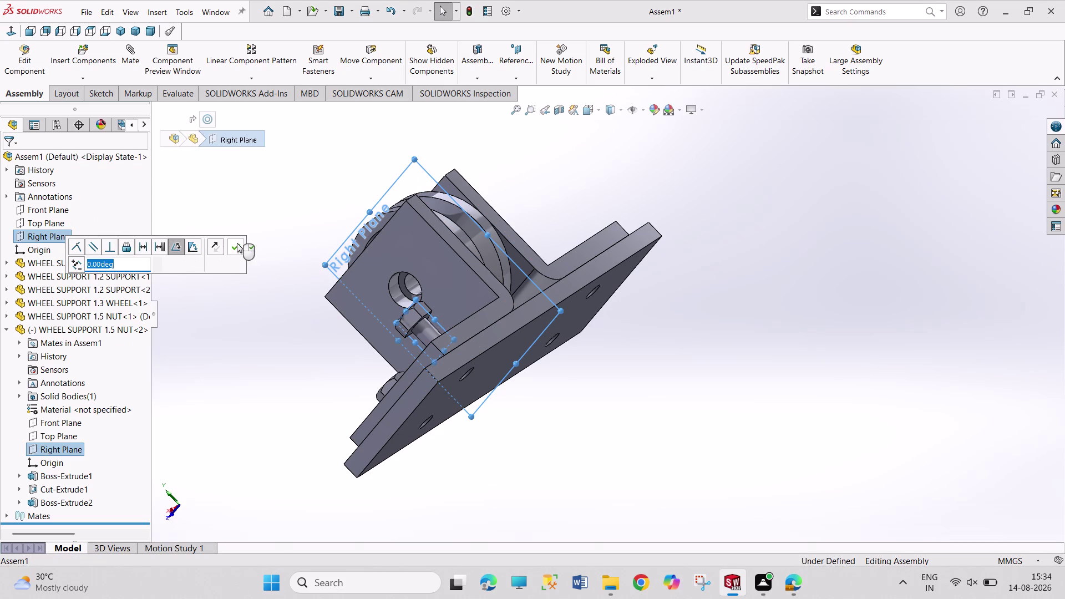
click(238, 243)
Mate the second nut's outer face coincident with the base face.
middle_drag(234, 283, 255, 293)
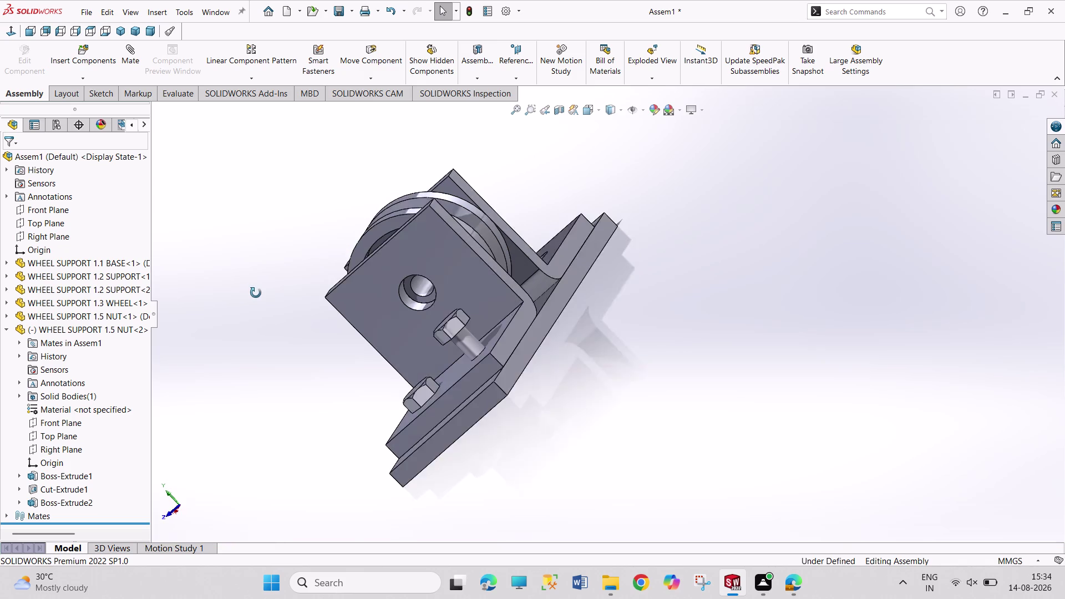
middle_drag(255, 293, 235, 266)
scroll(up, 3)
scroll(down, 3)
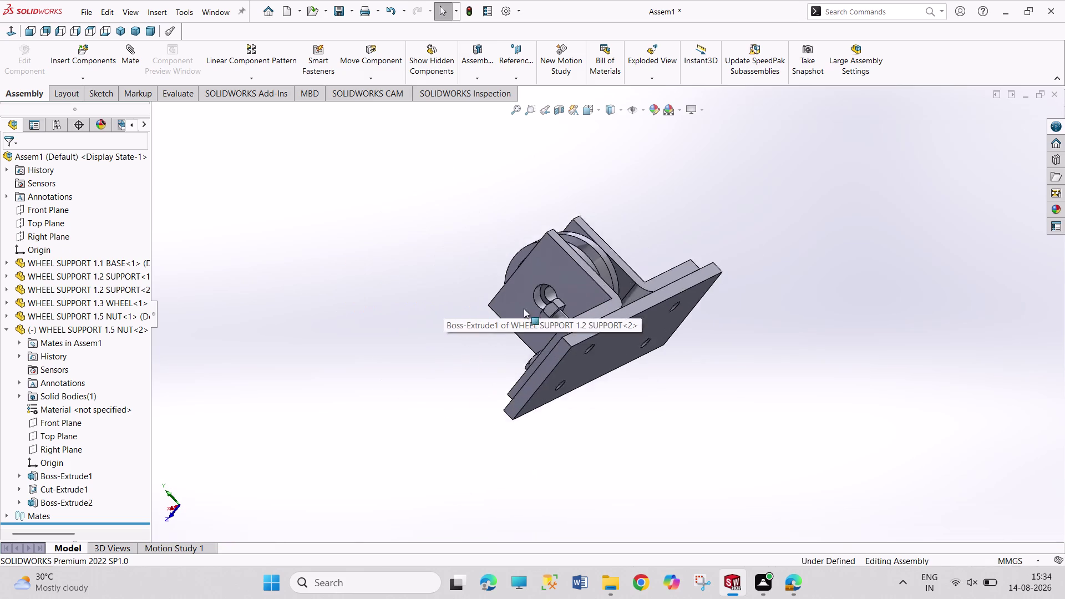
scroll(down, 3)
scroll(down, 3)
scroll(down, 3)
scroll(down, 3)
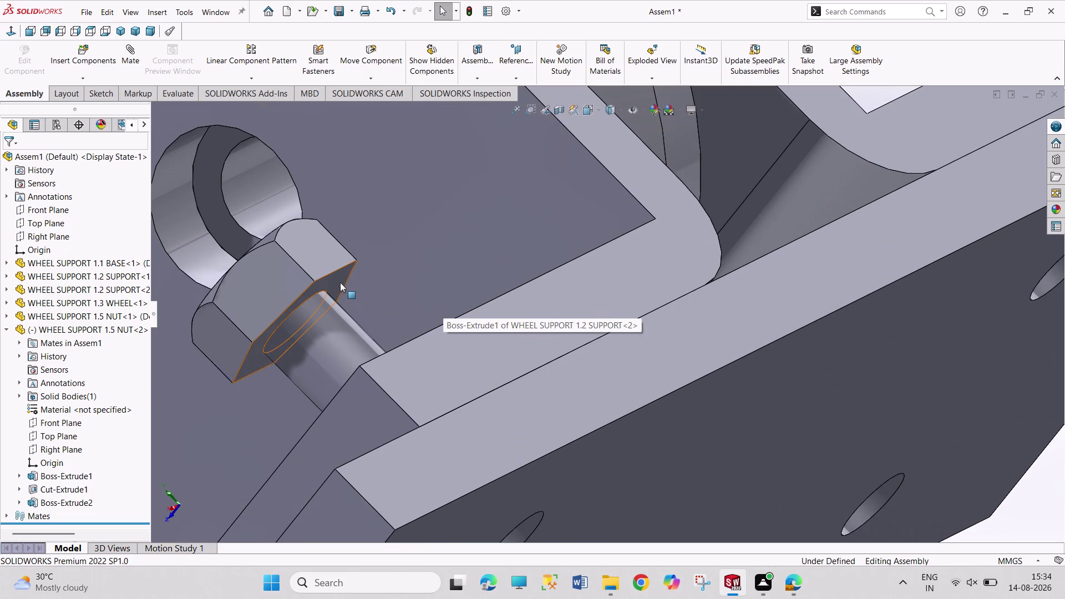
click(340, 283)
scroll(down, 3)
middle_drag(399, 274, 470, 345)
scroll(up, 3)
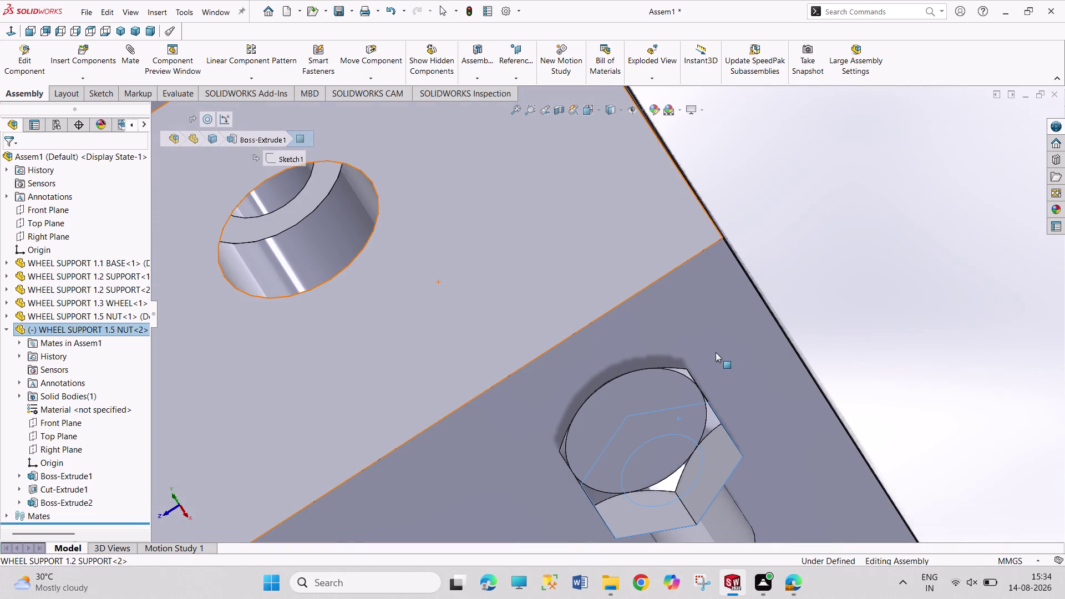
click(716, 353)
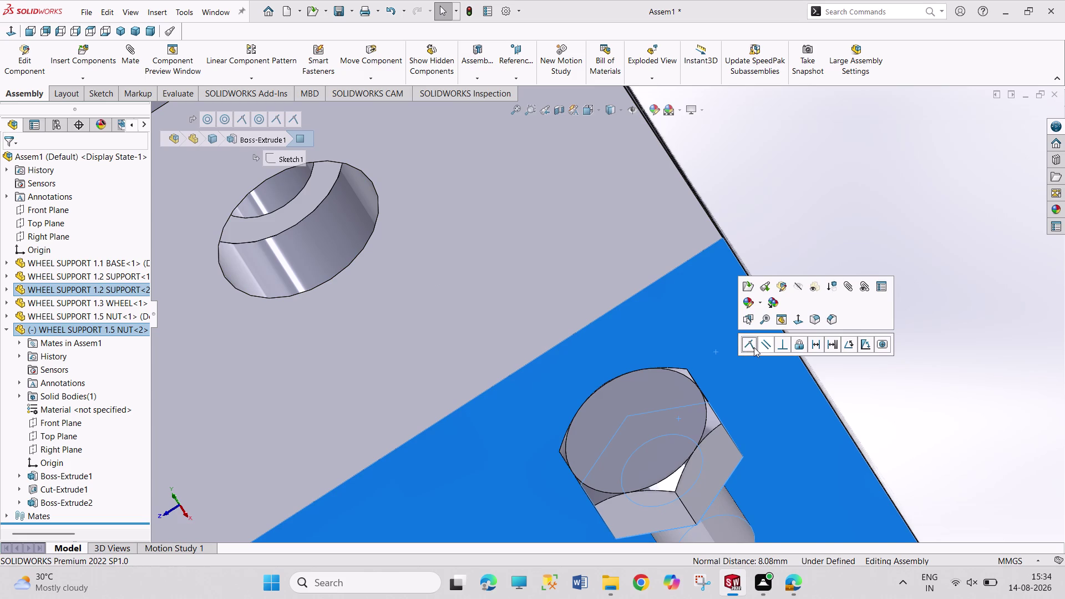
click(754, 347)
Zoom out to the whole assembly and collapse NUT<2> in the FeatureManager tree.
scroll(up, 3)
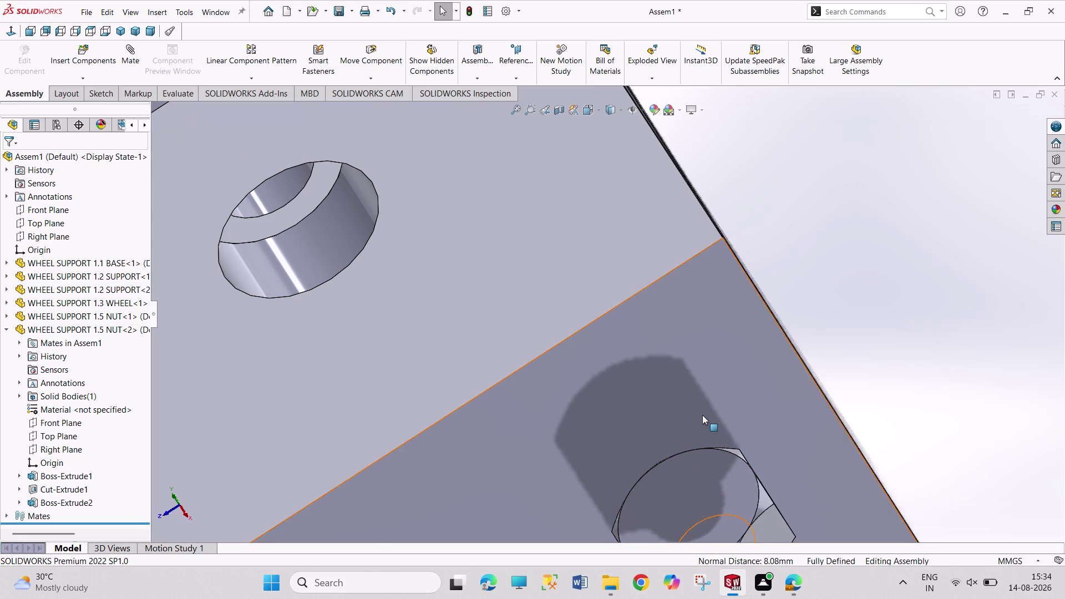
scroll(up, 3)
scroll(up, 3)
middle_drag(524, 435, 578, 396)
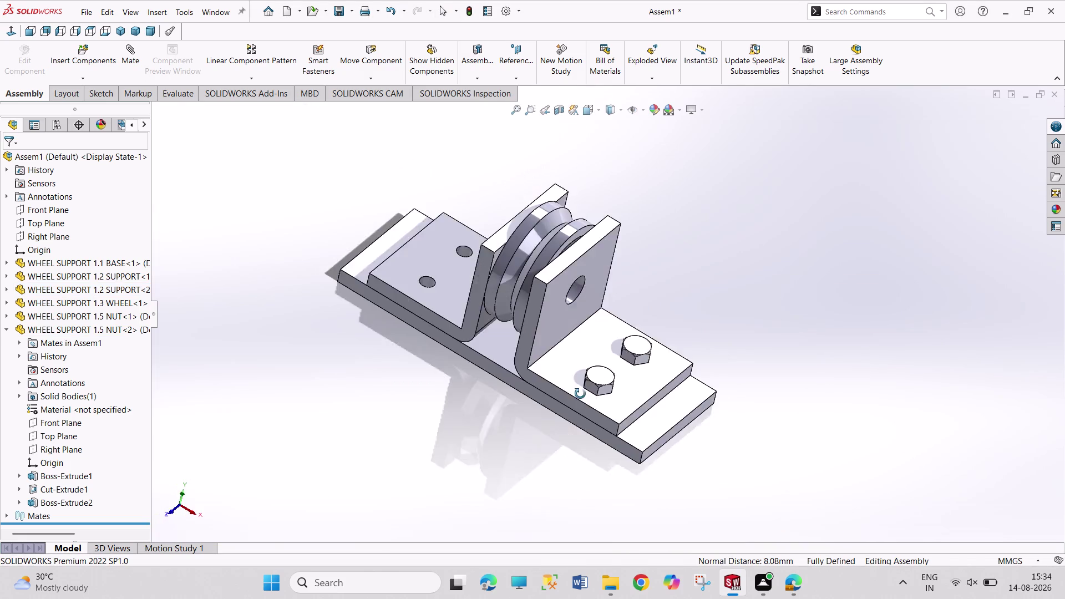
middle_drag(578, 396, 615, 346)
scroll(up, 3)
scroll(down, 3)
scroll(down, 3)
scroll(down, 3)
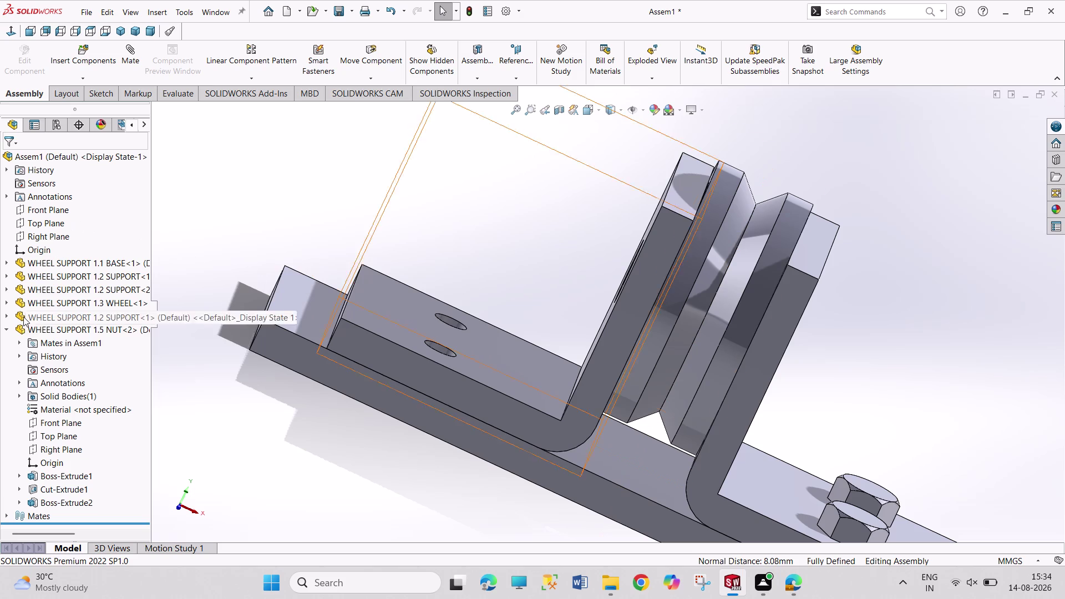
click(4, 332)
click(7, 330)
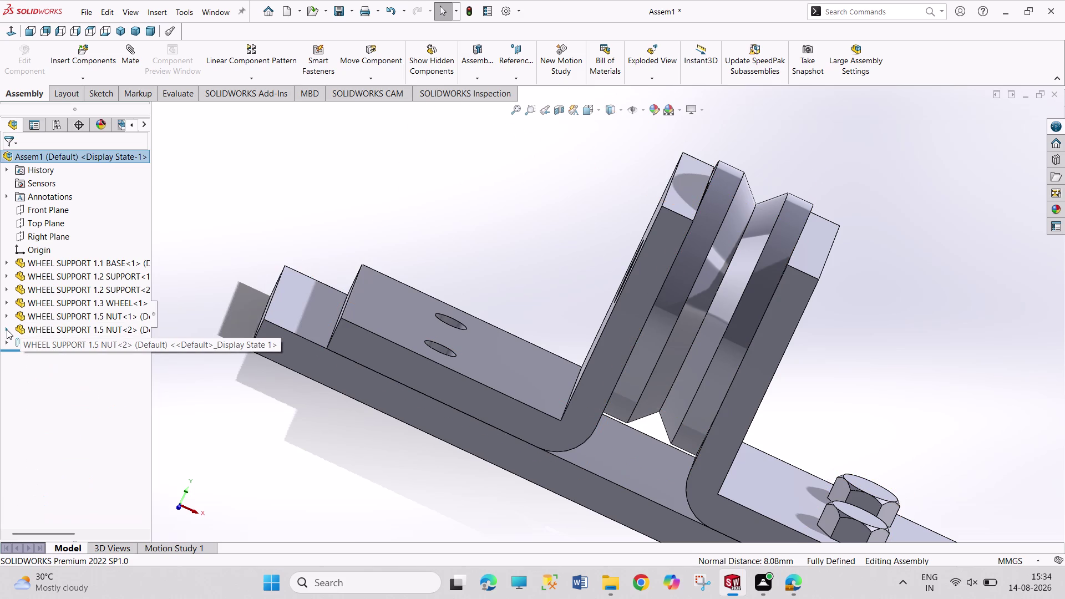
click(72, 59)
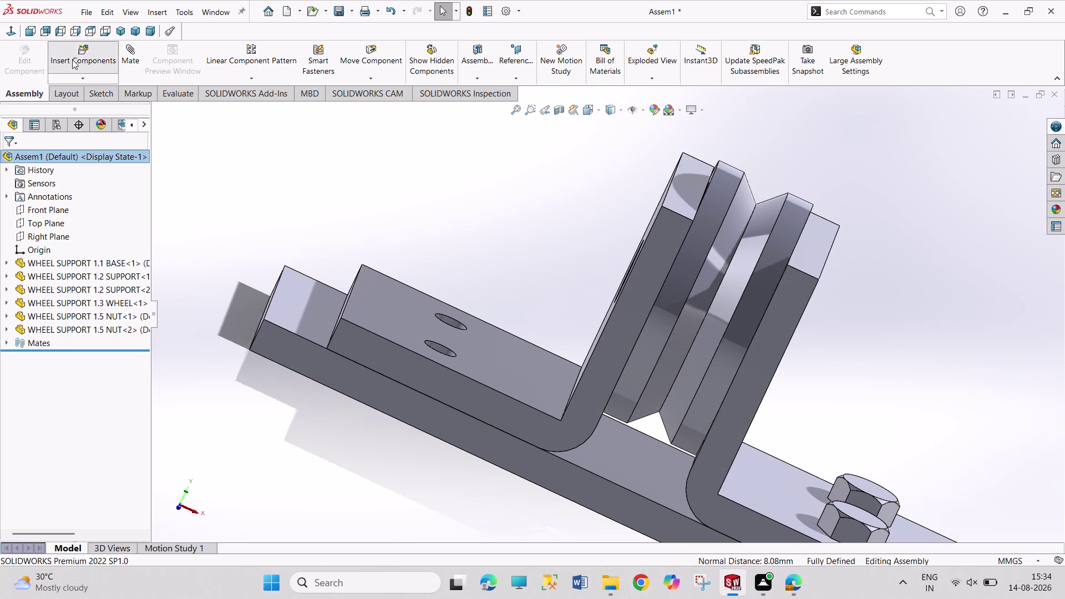
Insert a third WHEEL SUPPORT 1.5 NUT and make its shank concentric with the support hole.
click(67, 358)
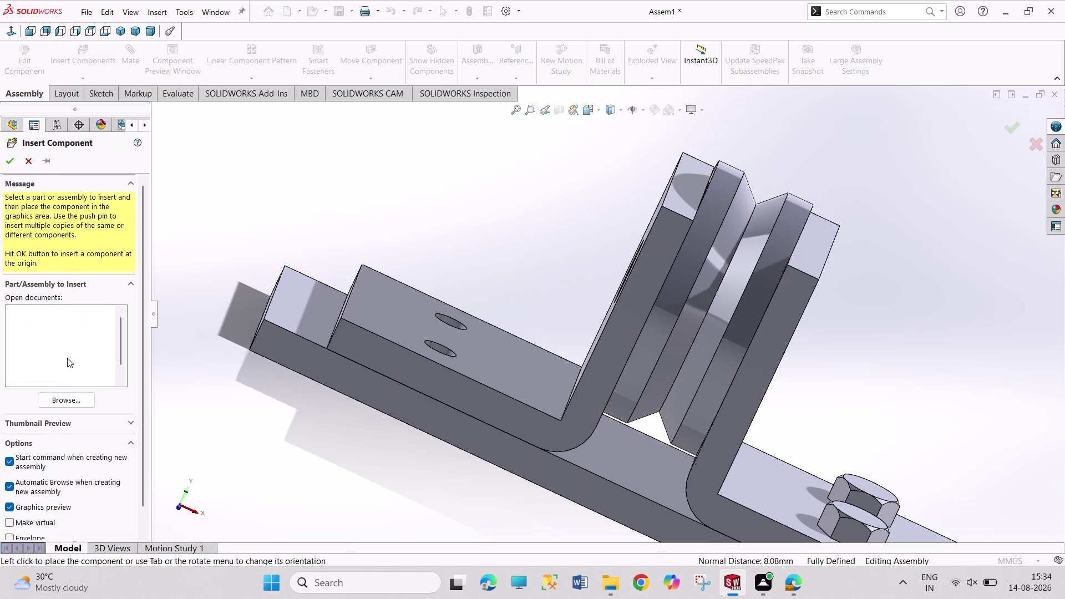
click(457, 242)
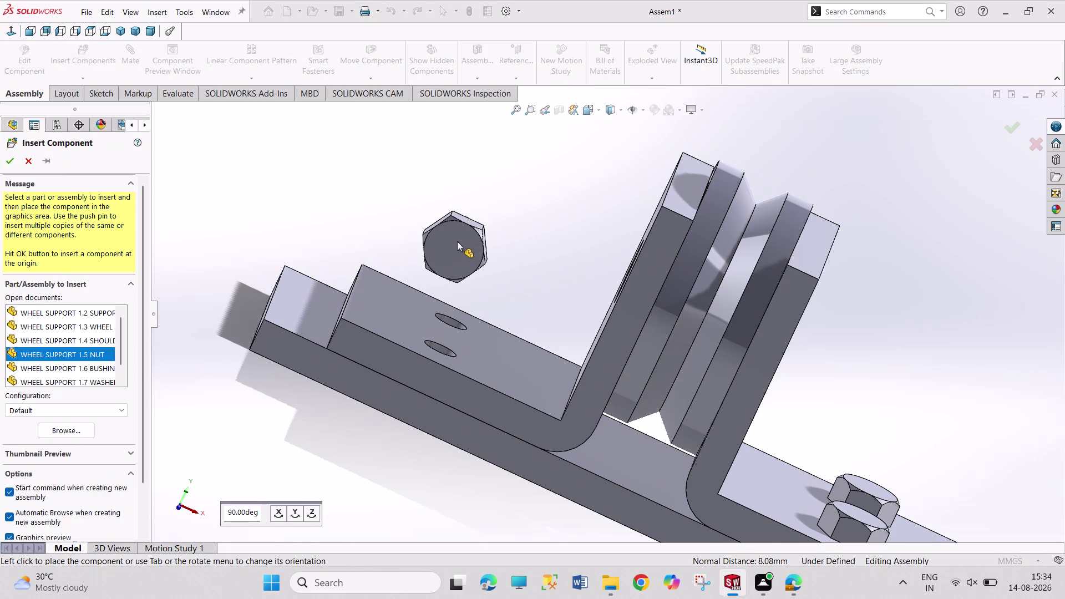
middle_drag(493, 287, 404, 292)
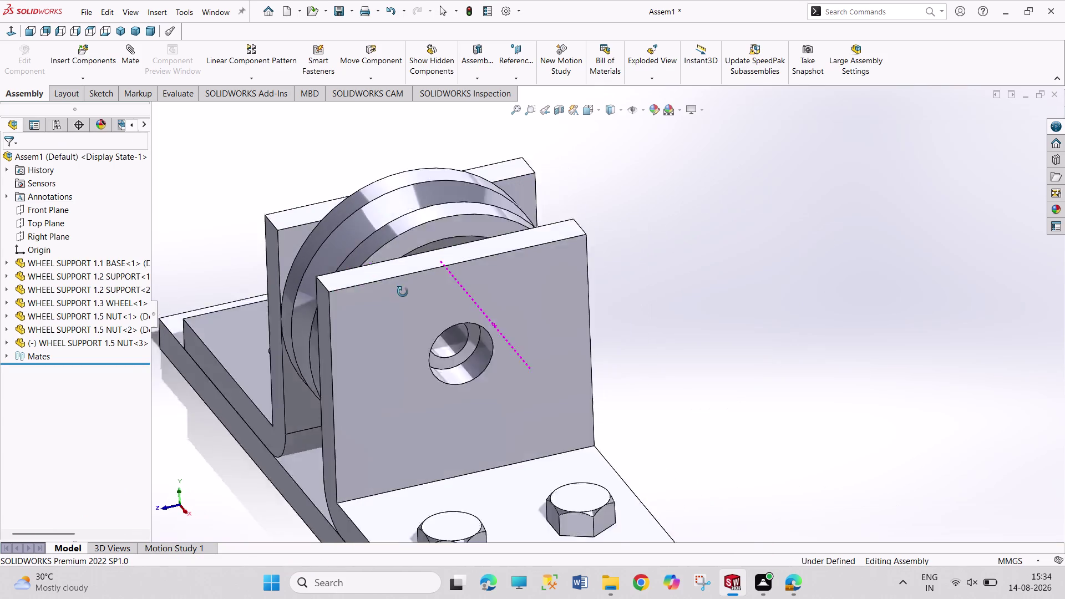
middle_drag(404, 292, 447, 343)
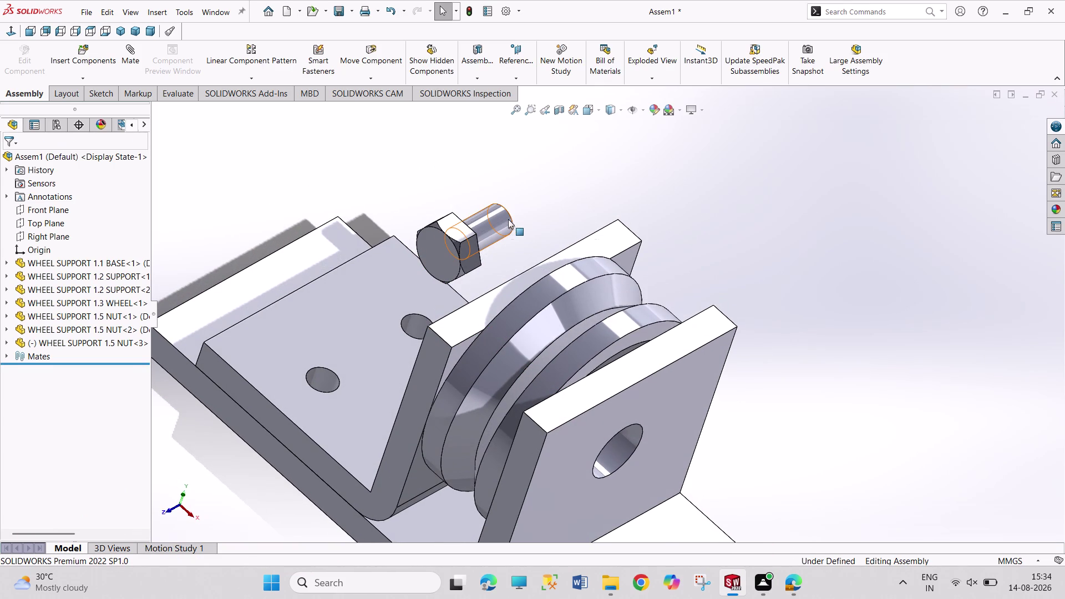
click(513, 221)
scroll(down, 3)
middle_drag(239, 476, 288, 308)
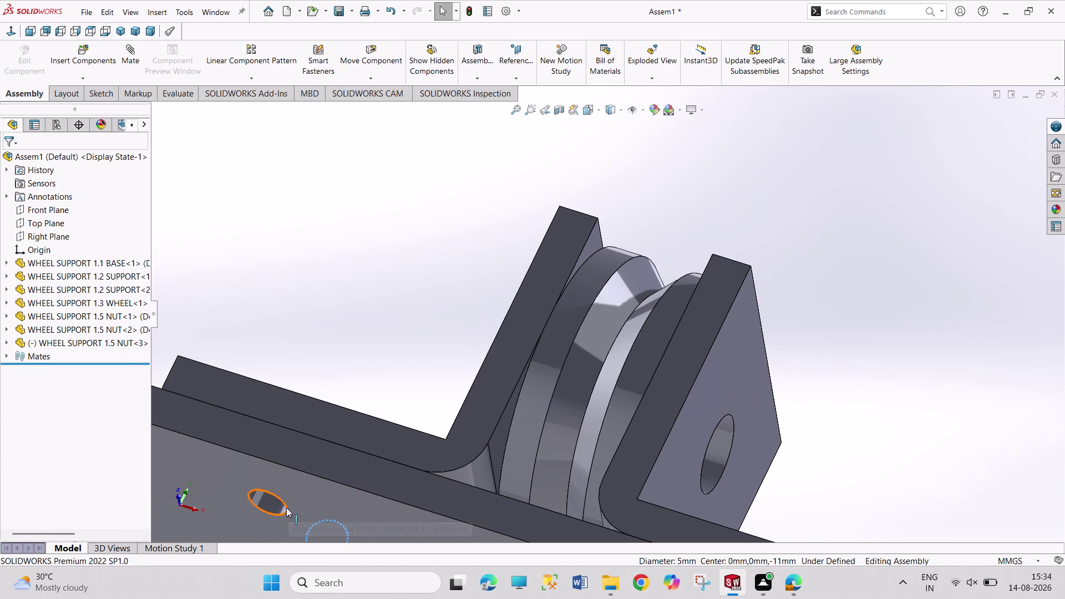
click(287, 507)
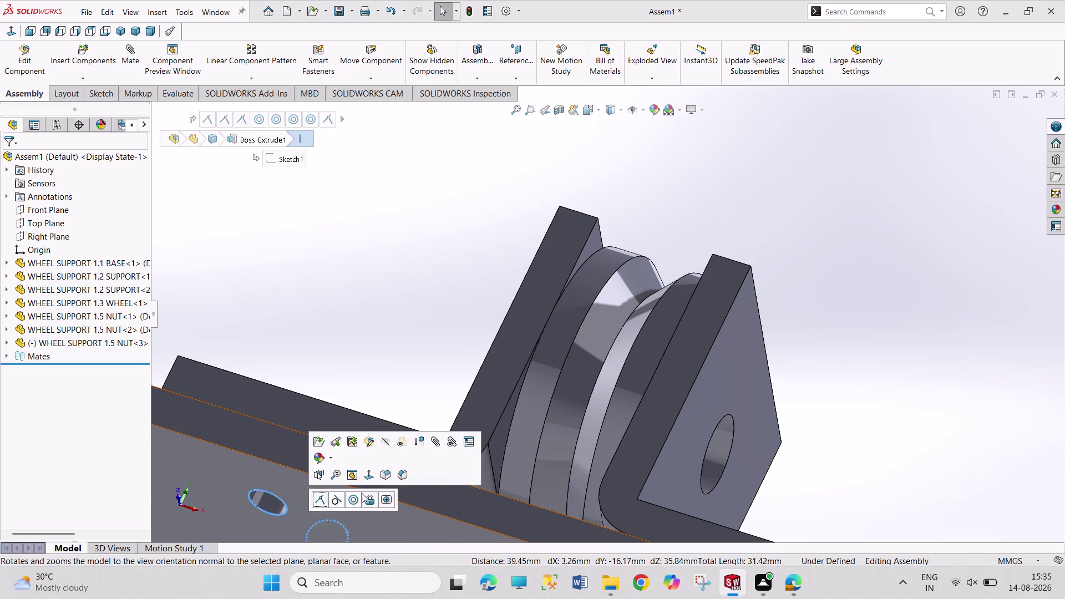
click(356, 499)
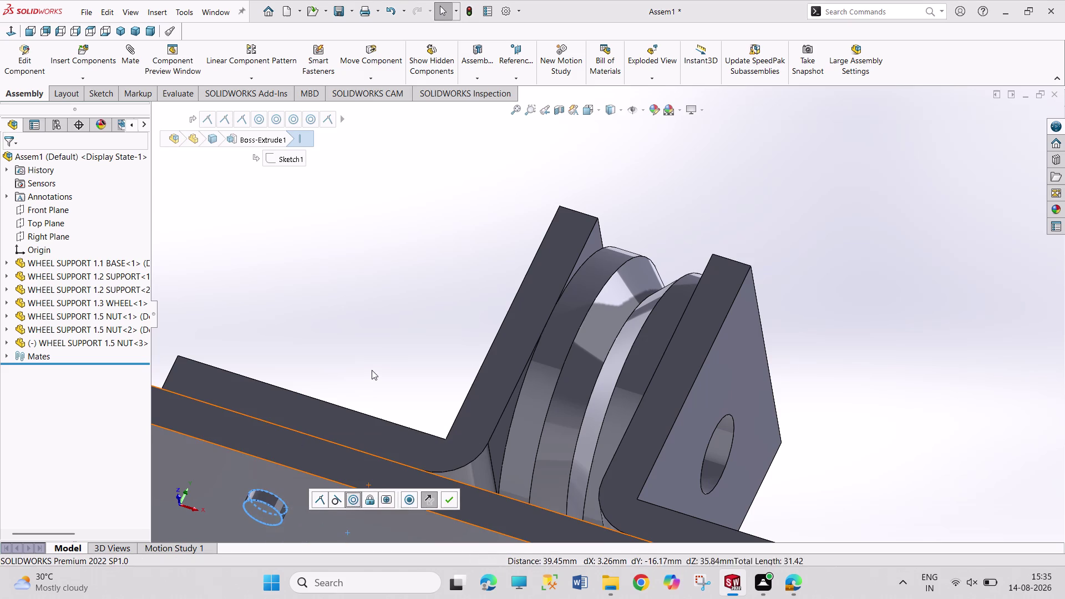
middle_drag(372, 377, 341, 471)
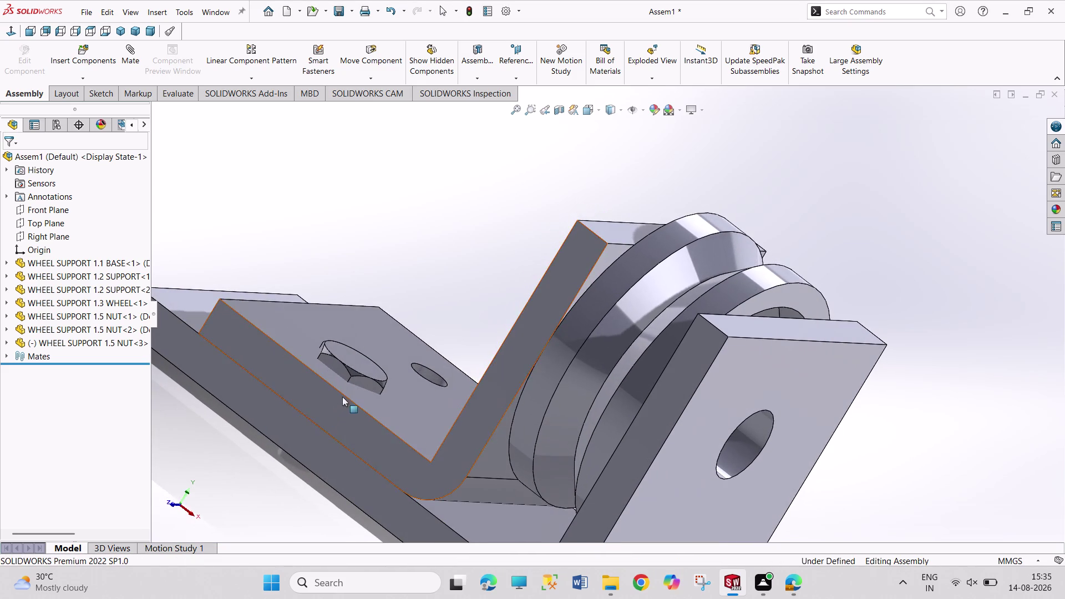
drag(347, 372, 417, 234)
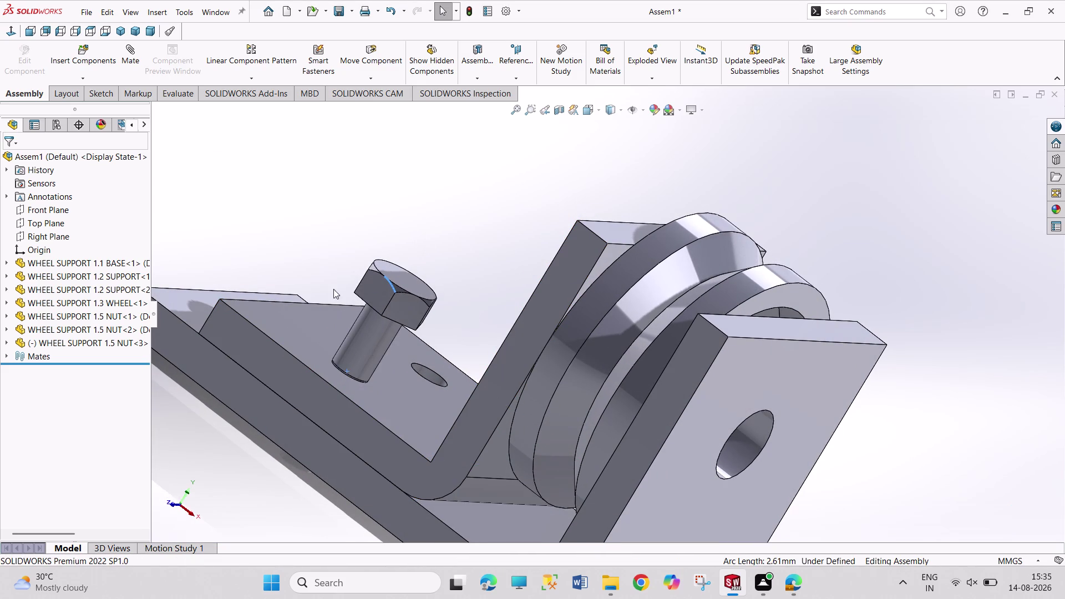
middle_drag(323, 268, 344, 200)
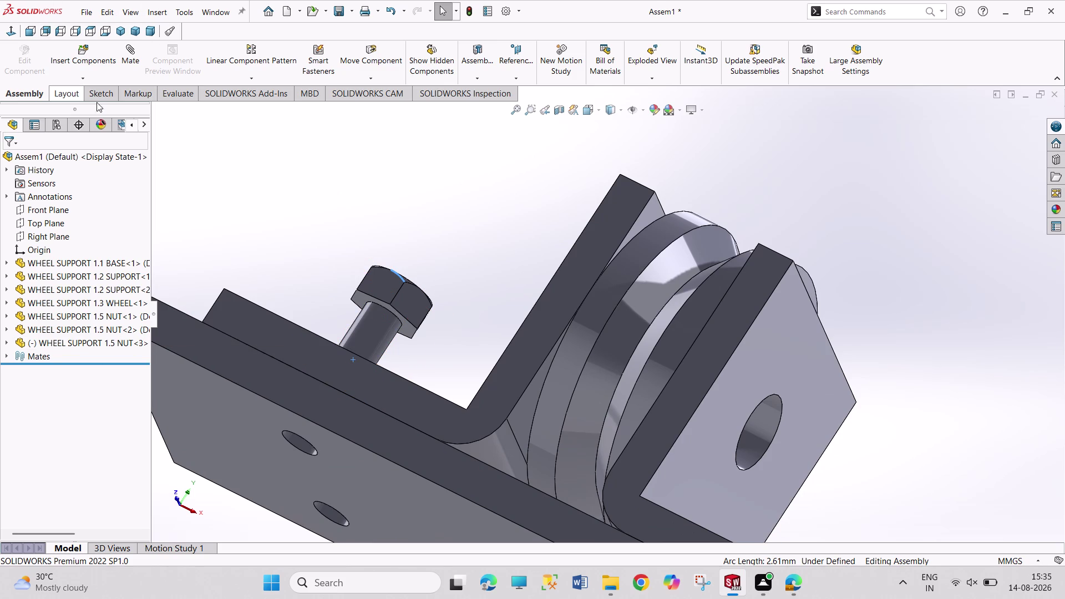
Add a 0° angle mate between the third nut's Right Plane and the assembly Right Plane.
click(7, 342)
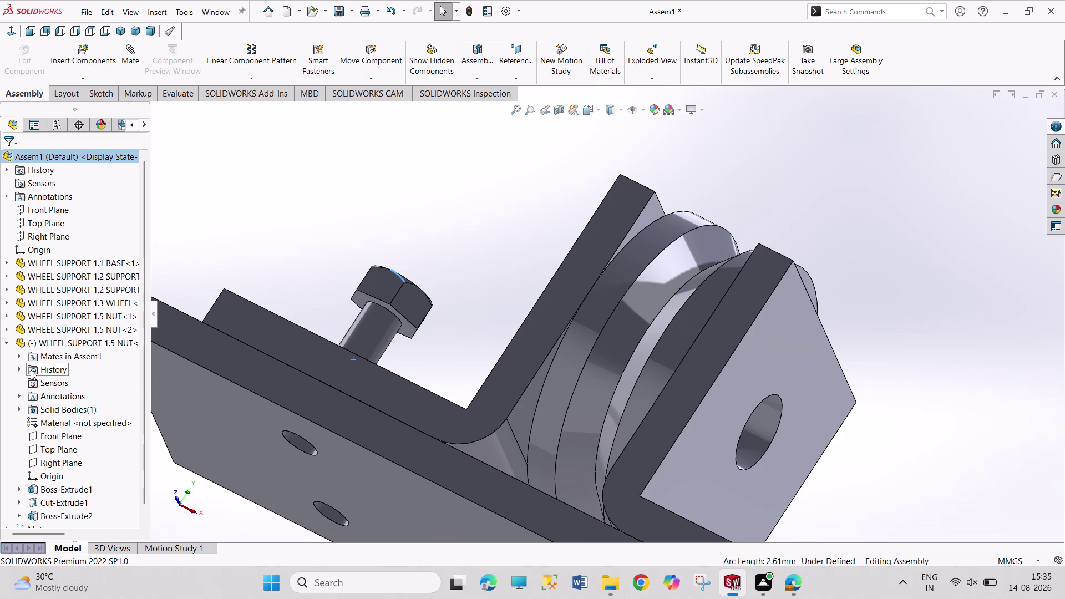
click(54, 465)
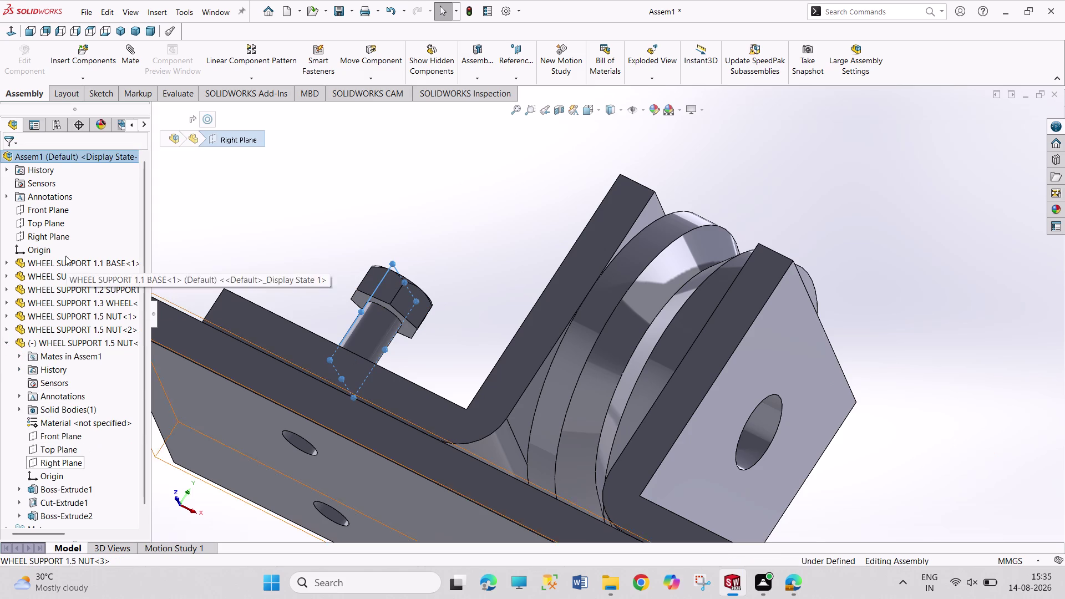
click(60, 240)
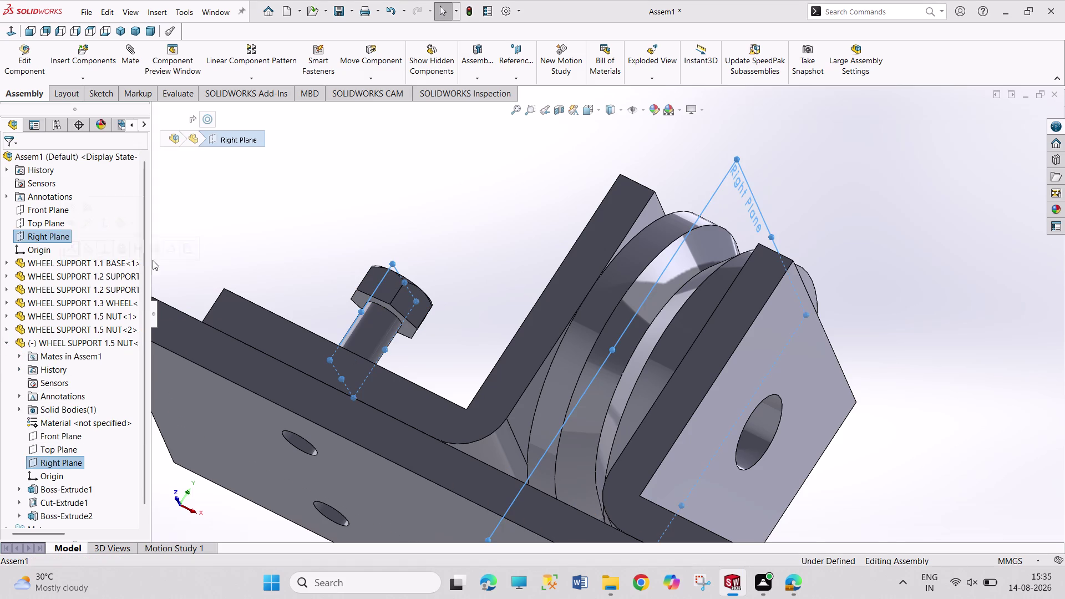
click(218, 243)
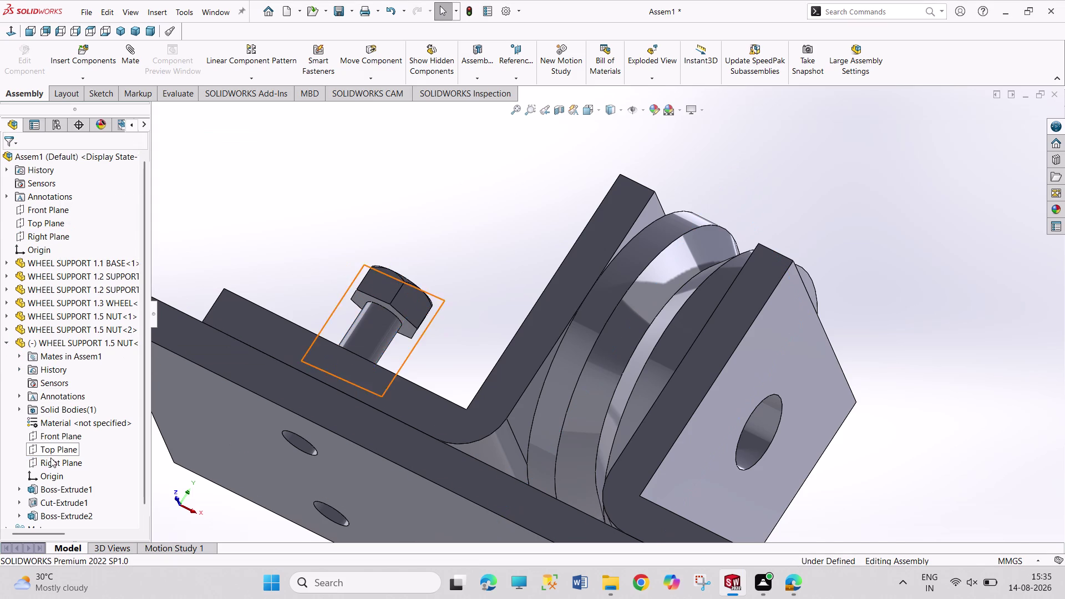
click(50, 466)
click(63, 240)
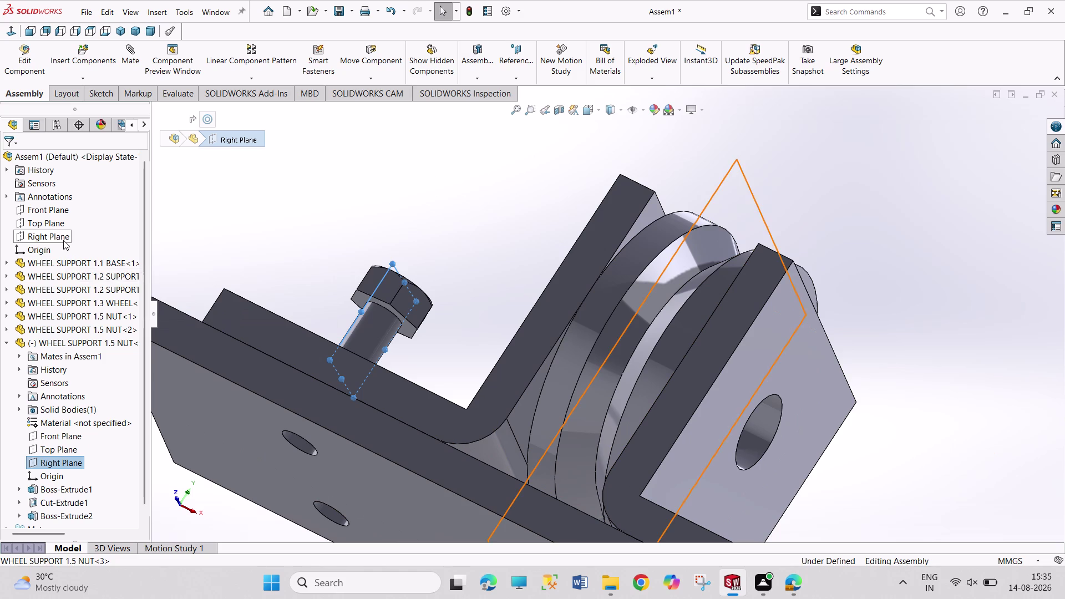
click(173, 253)
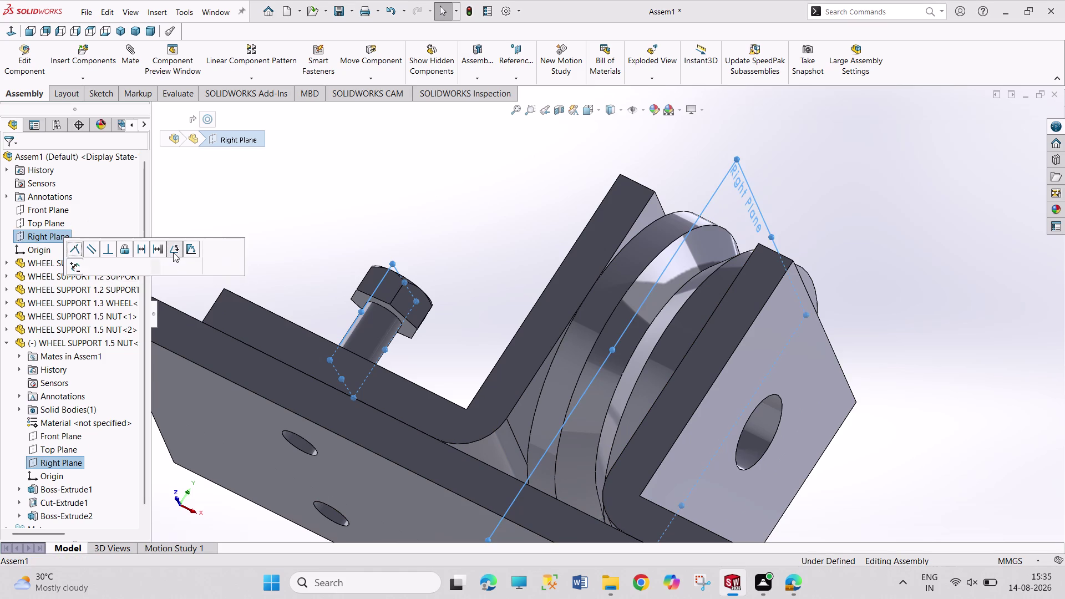
key(0)
key(Return)
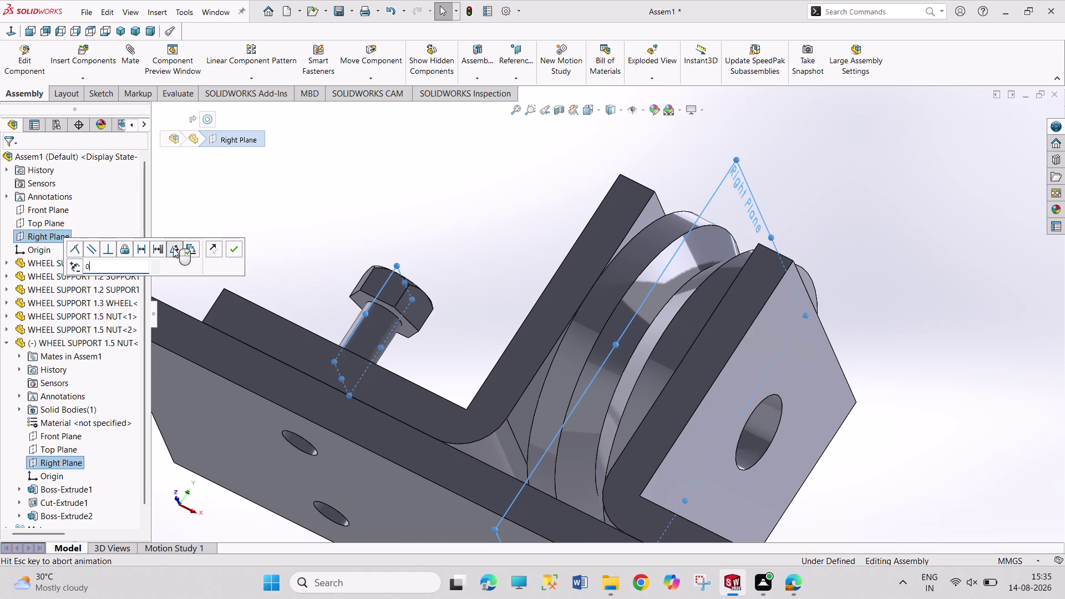
click(238, 248)
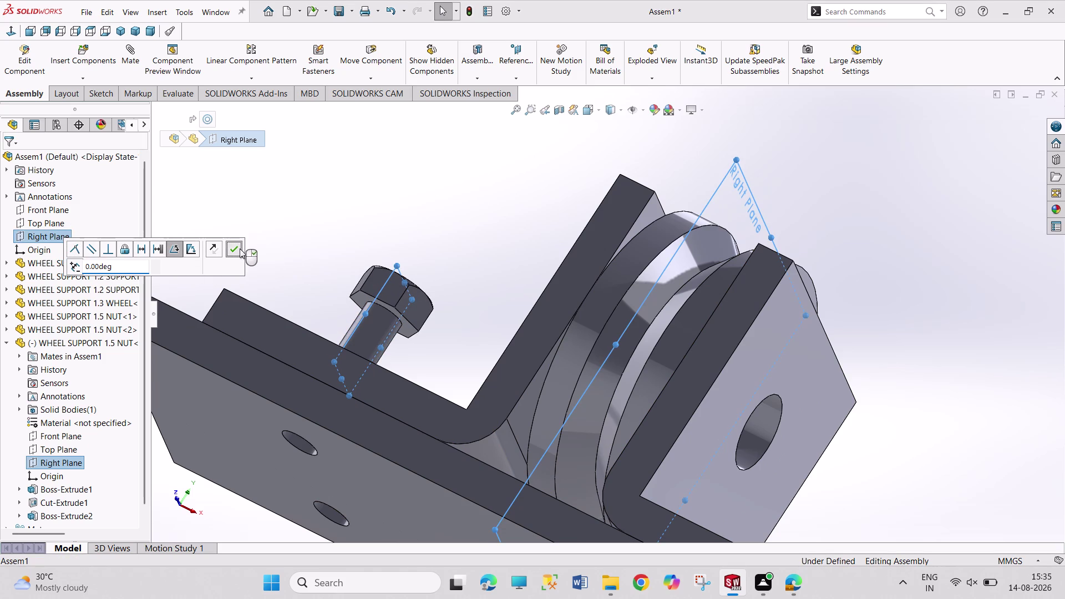
drag(409, 327, 413, 318)
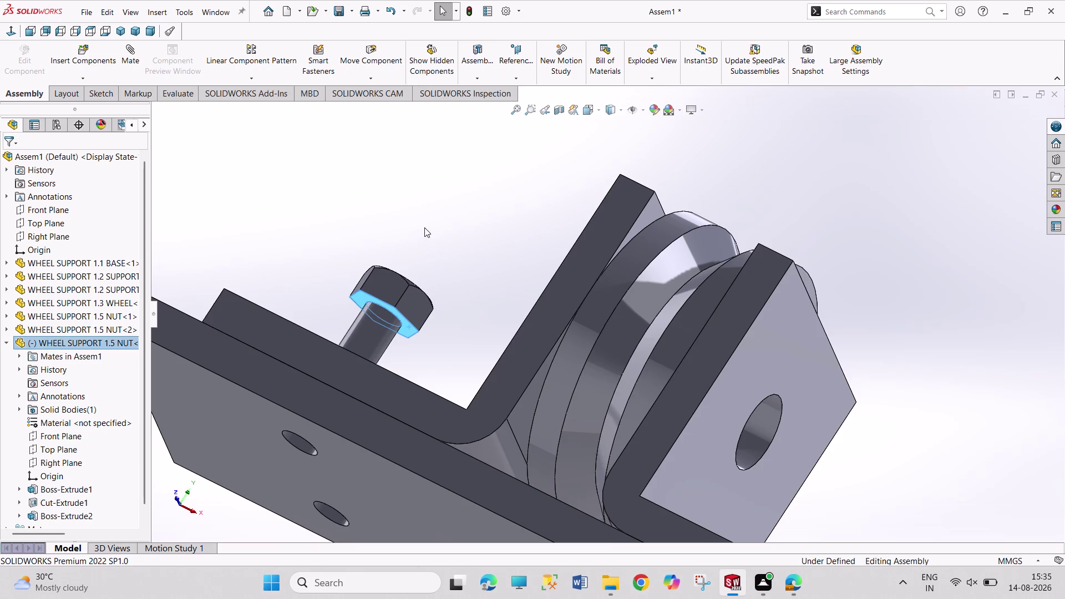
Seat the nut head's underside coincident with the support face.
middle_drag(425, 227, 400, 306)
click(411, 331)
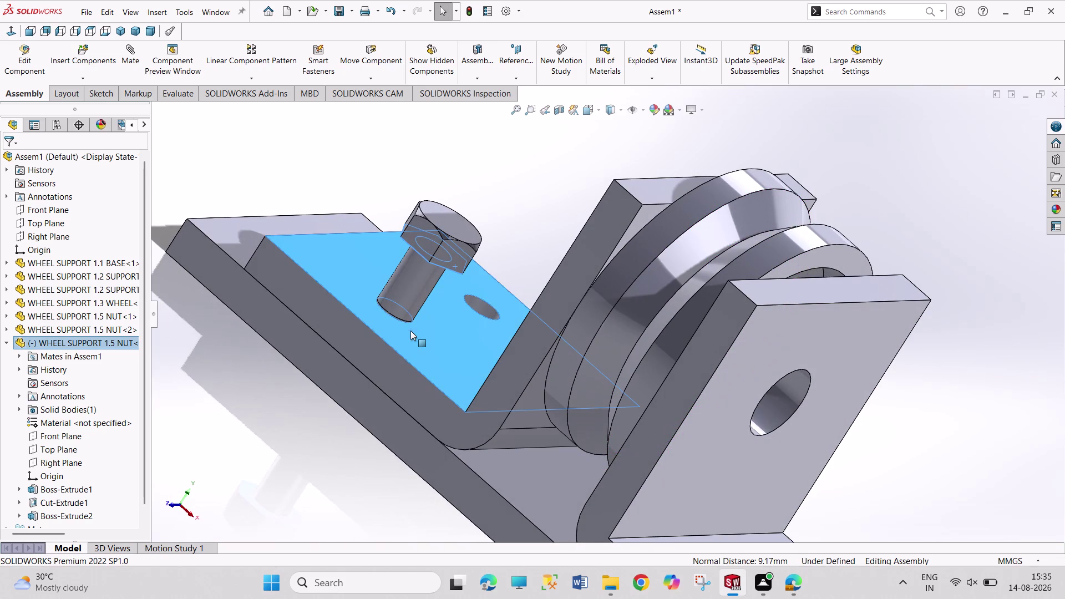
click(446, 324)
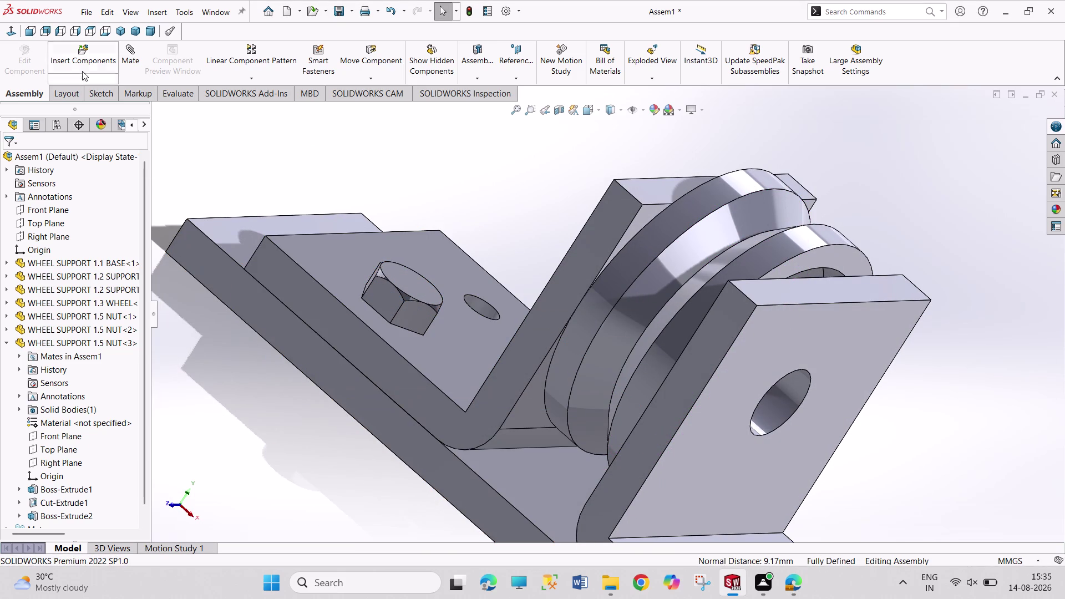
Insert a fourth WHEEL SUPPORT 1.5 NUT into the assembly.
click(77, 60)
double_click(68, 354)
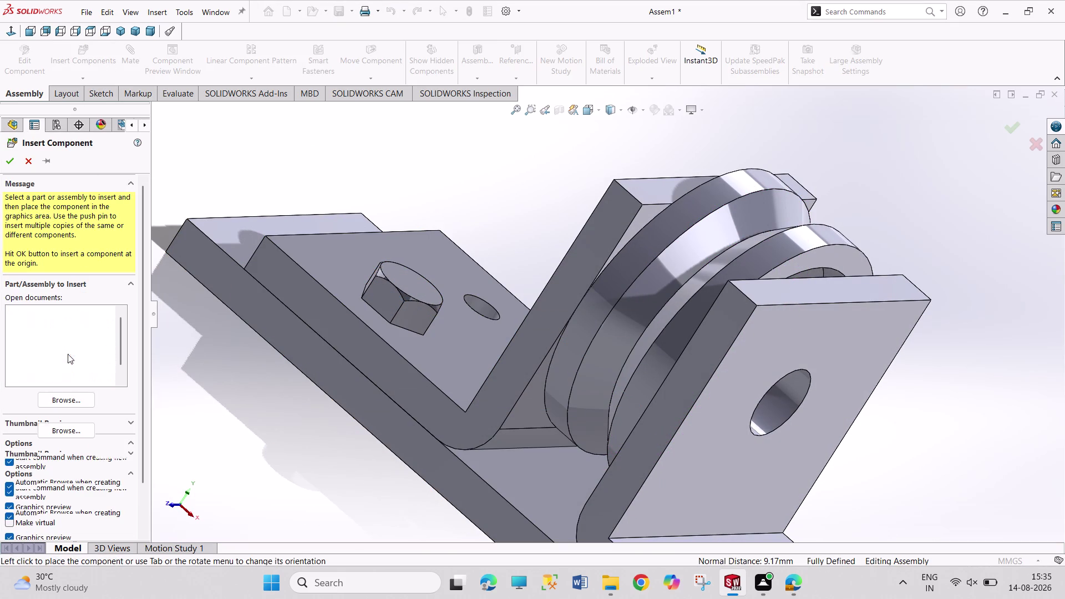
click(492, 233)
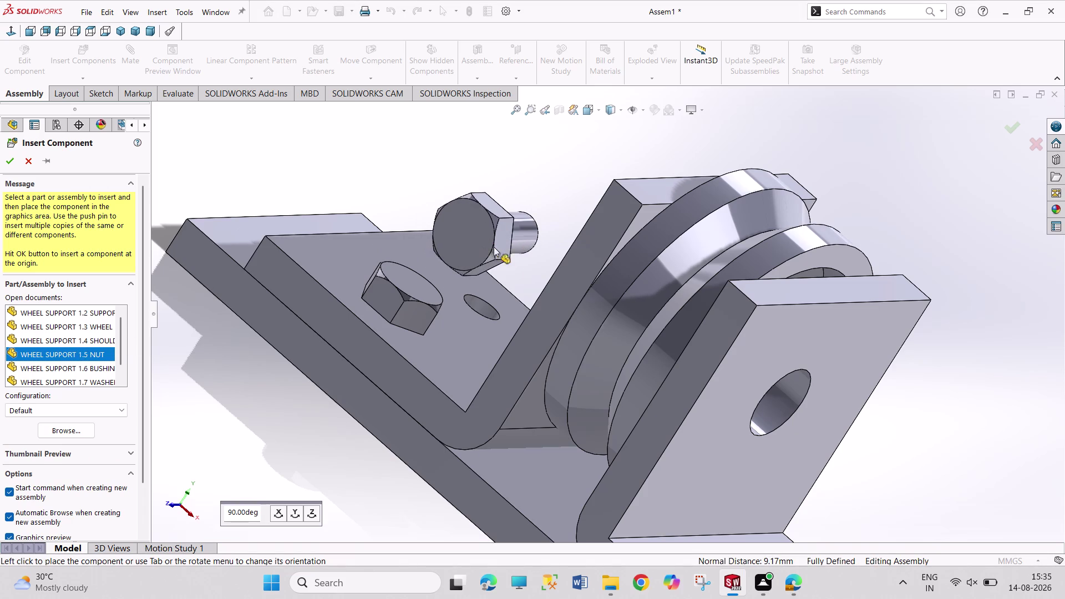
click(539, 241)
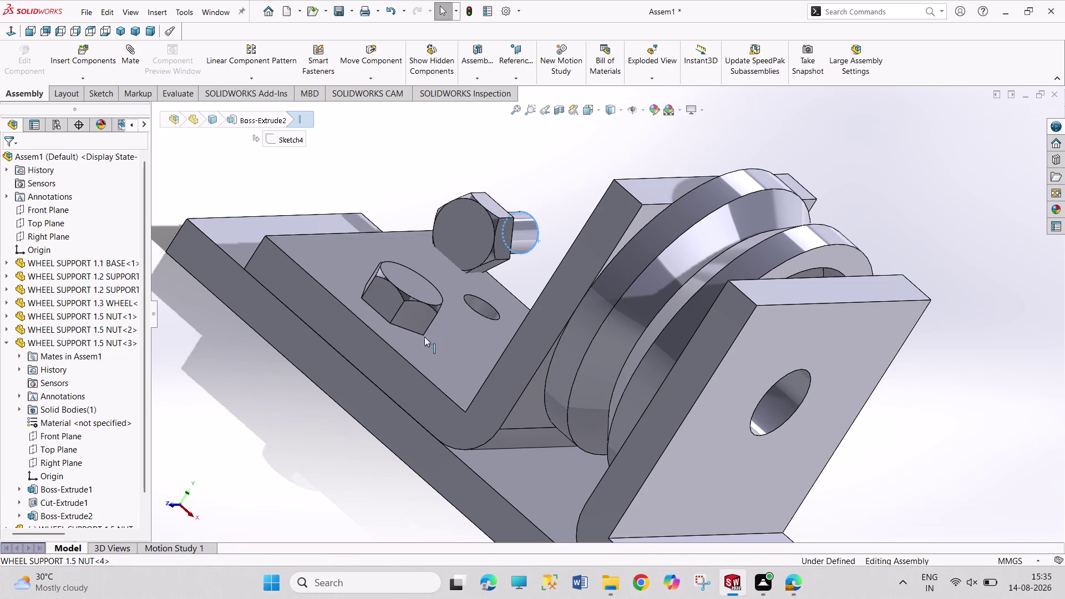
Orbit and zoom to inspect the base's underside holes and the fourth nut.
middle_drag(293, 395, 343, 316)
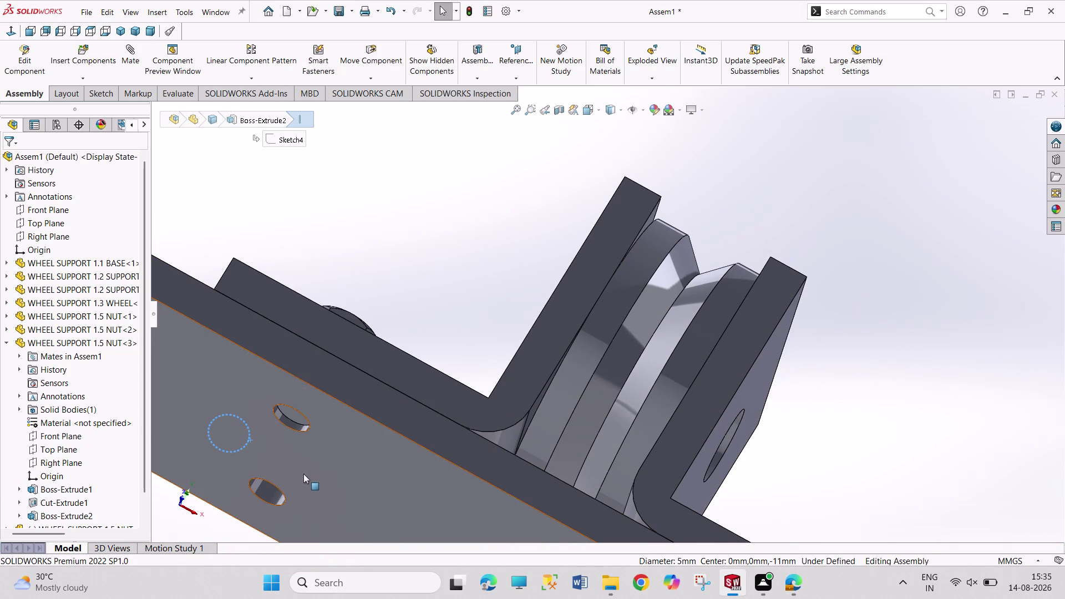
click(283, 493)
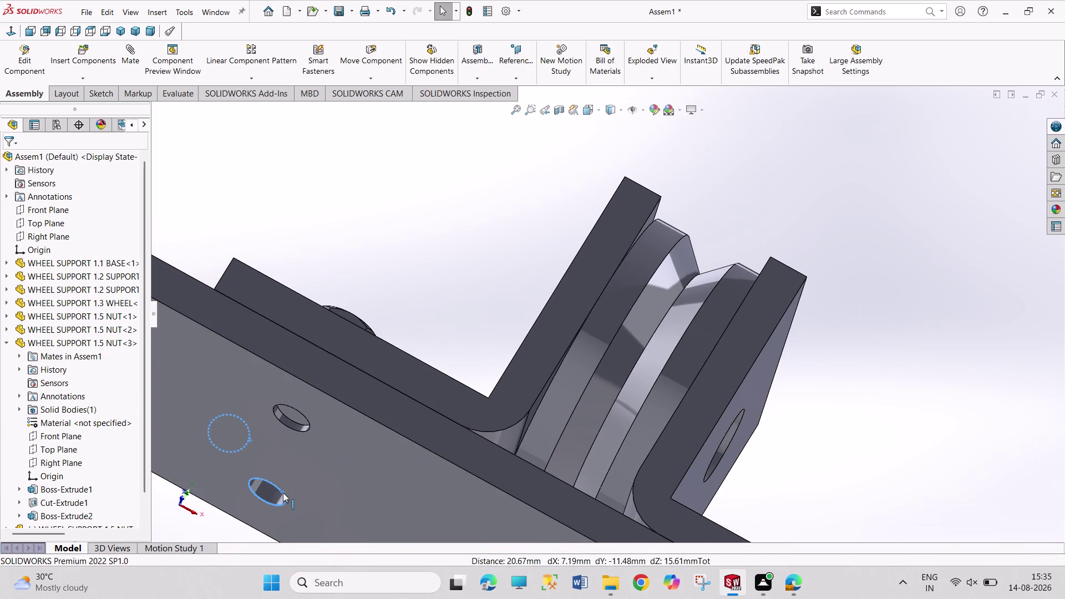
click(352, 488)
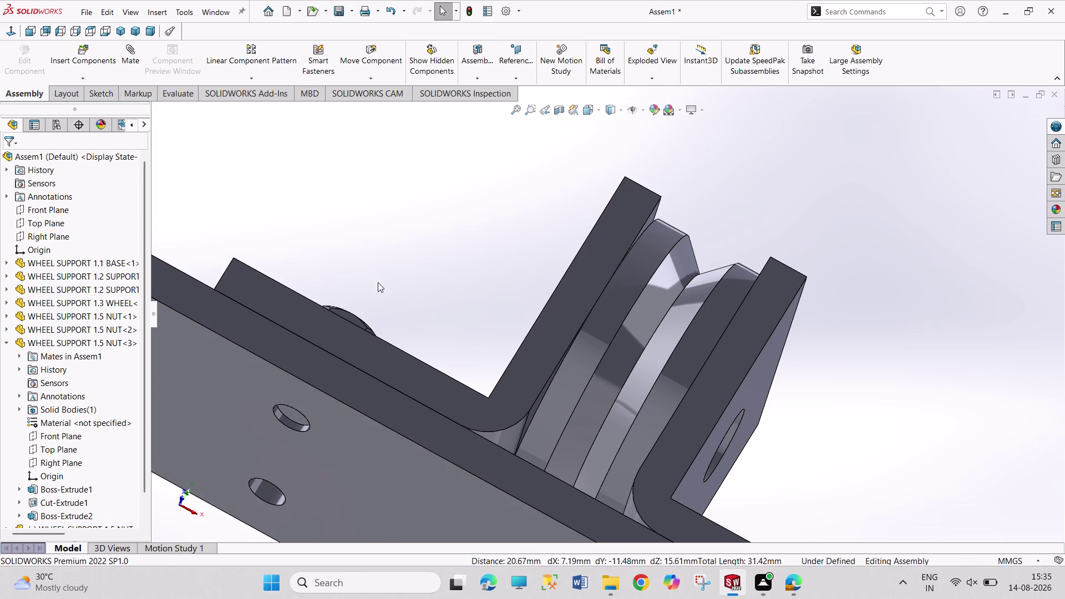
middle_drag(375, 259, 312, 340)
middle_drag(441, 257, 446, 256)
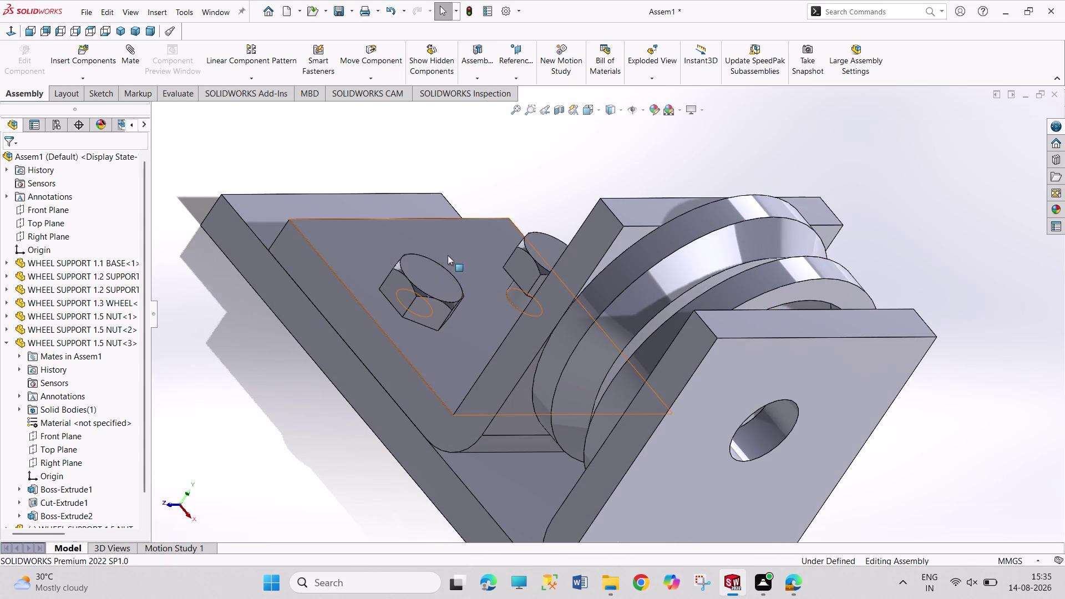
middle_drag(446, 256, 472, 229)
scroll(up, 3)
scroll(down, 3)
scroll(down, 3)
scroll(down, 3)
middle_drag(613, 289, 618, 251)
scroll(up, 3)
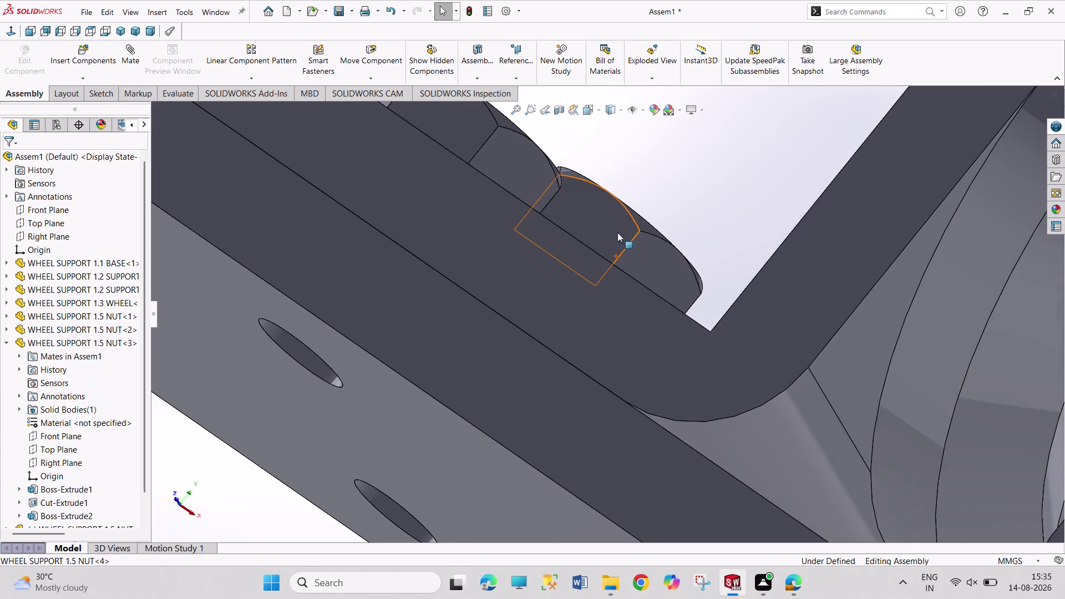
scroll(down, 3)
middle_drag(617, 230, 604, 255)
middle_drag(483, 301, 487, 283)
Select faces on the fourth nut and the support, then expand the nut's planes.
click(503, 251)
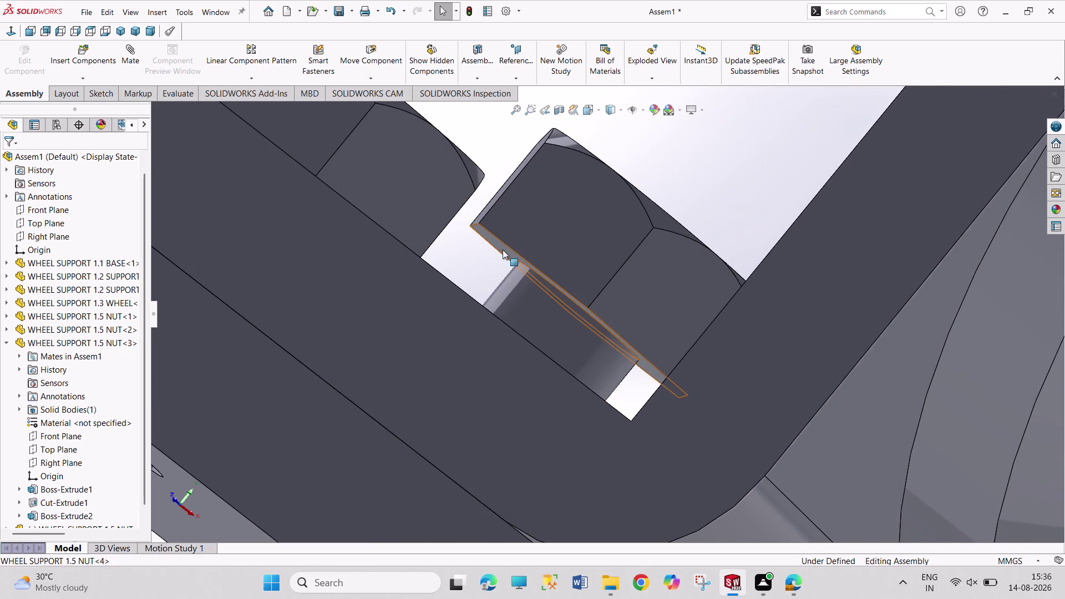
middle_drag(478, 137, 466, 196)
click(413, 200)
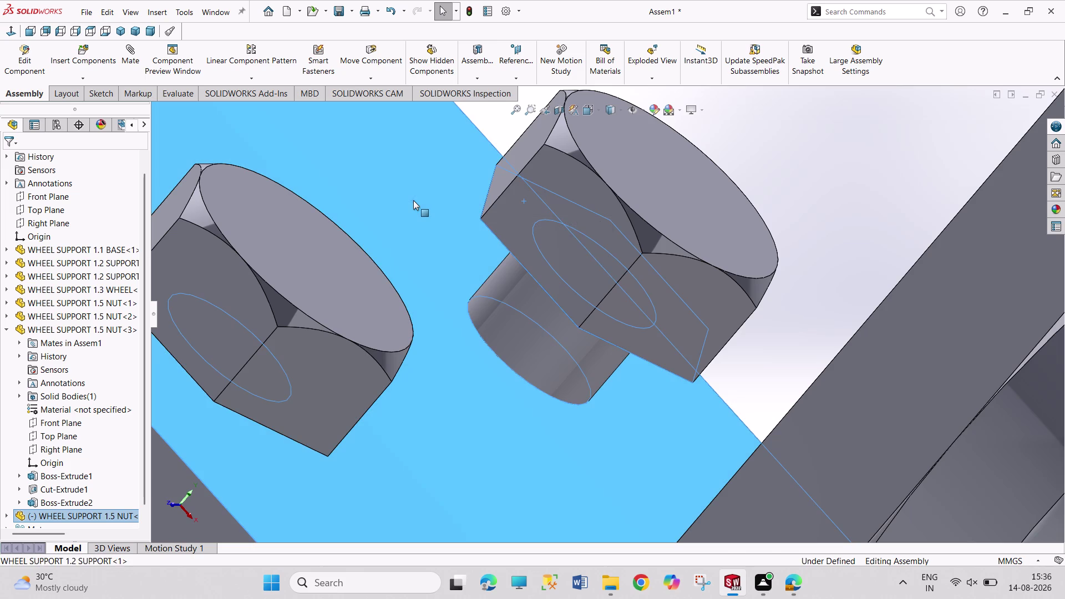
click(6, 330)
click(35, 434)
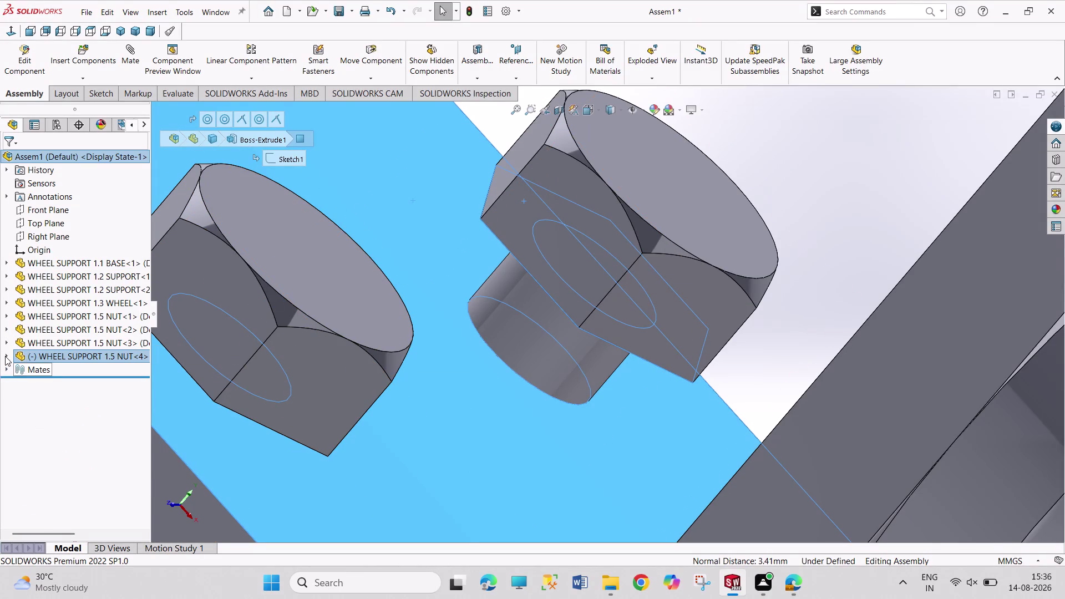
click(5, 357)
click(852, 220)
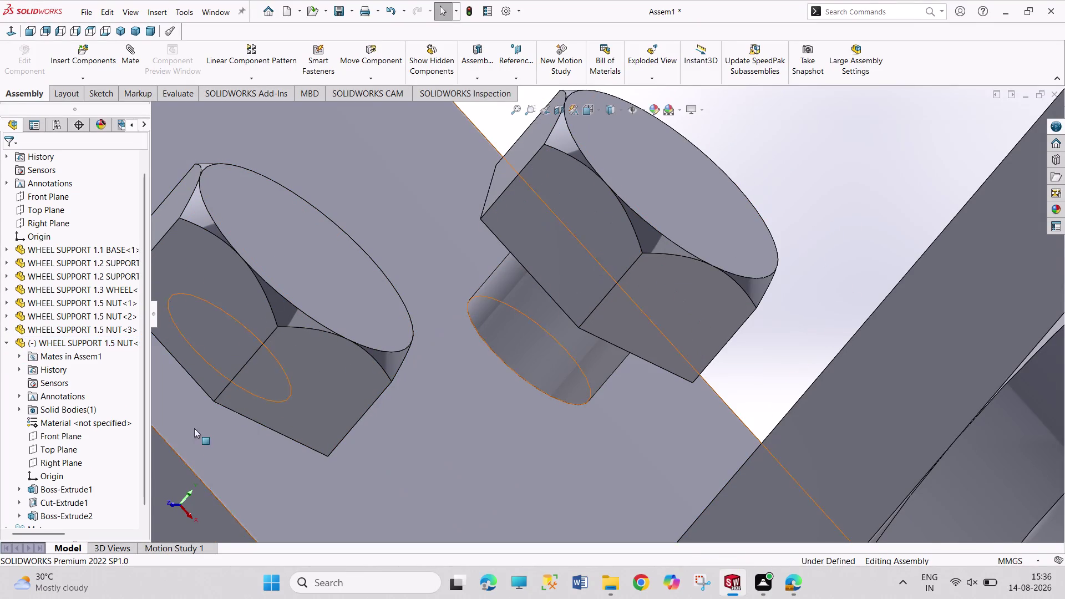
Add an Angle mate between the nut's Right Plane and the assembly Right Plane.
click(65, 468)
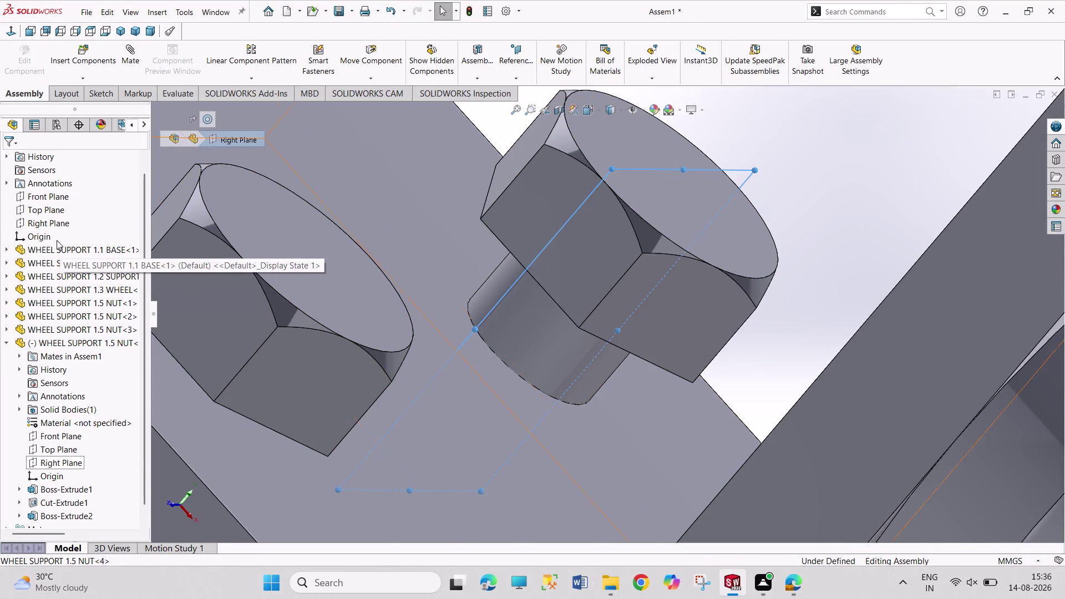
click(55, 228)
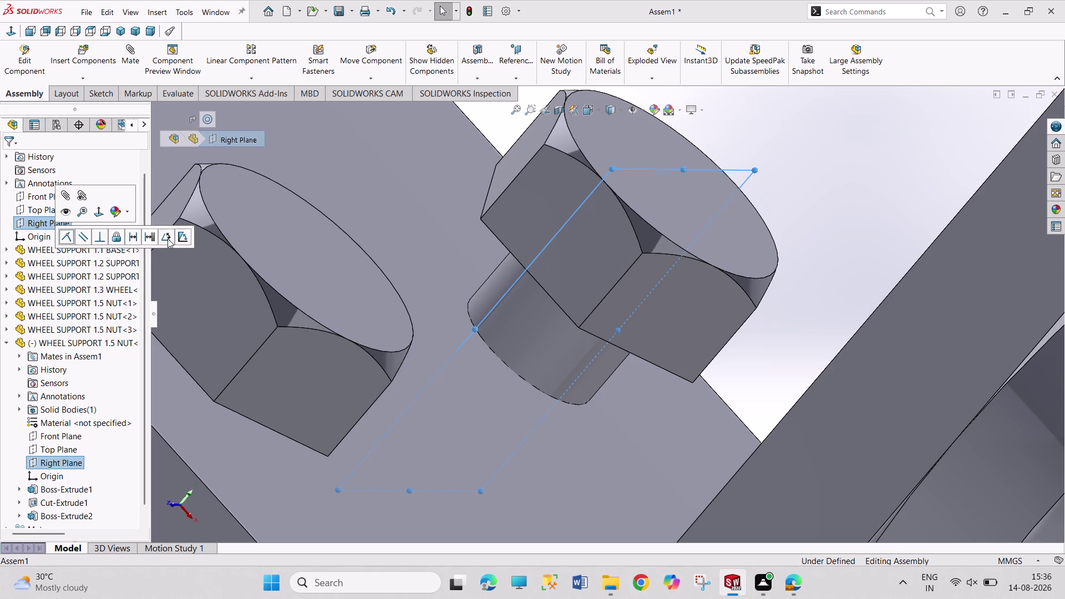
click(168, 239)
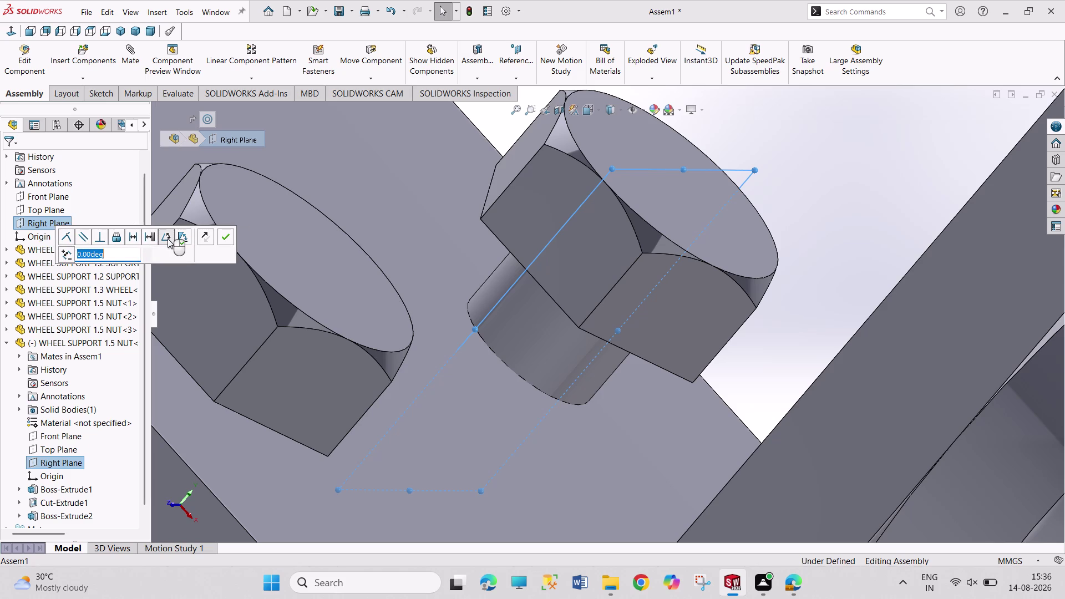
click(224, 236)
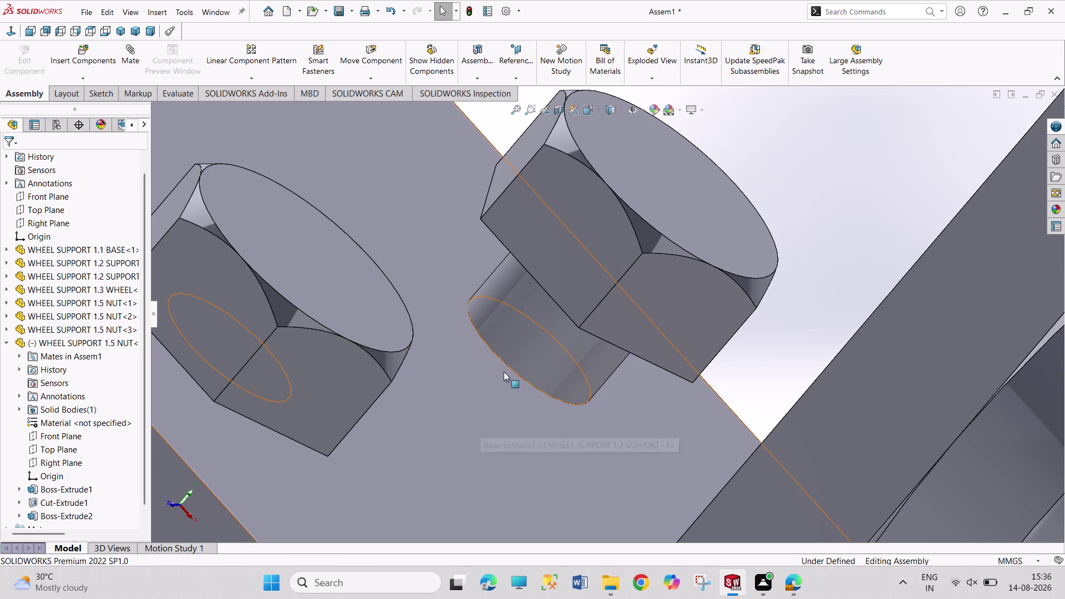
Mate the nut's contact face coincident with the support face it rests on.
middle_drag(506, 366, 518, 308)
click(513, 230)
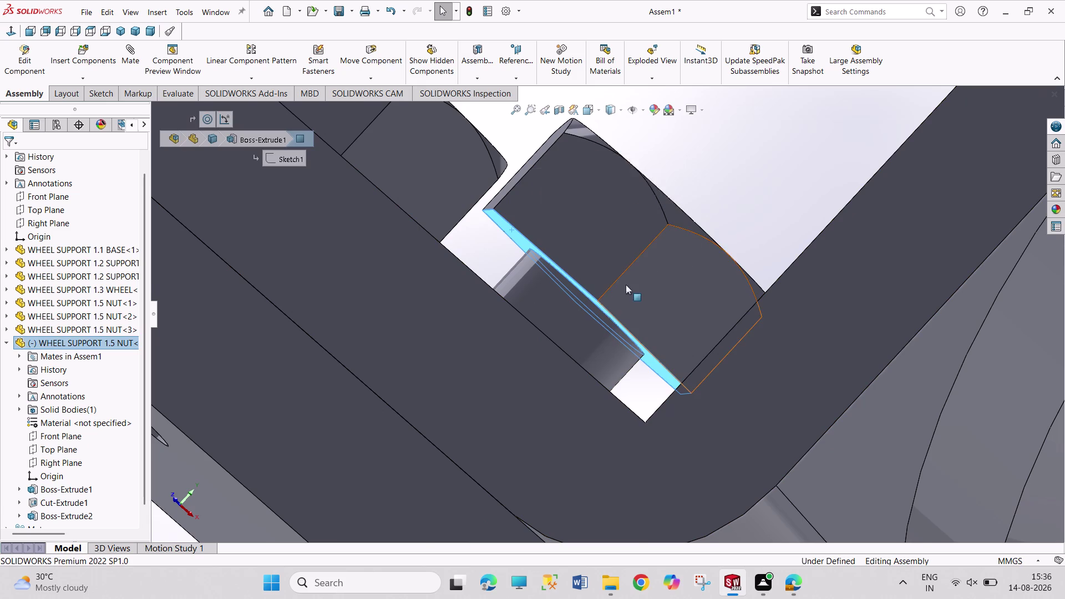
middle_drag(624, 286, 618, 289)
click(435, 312)
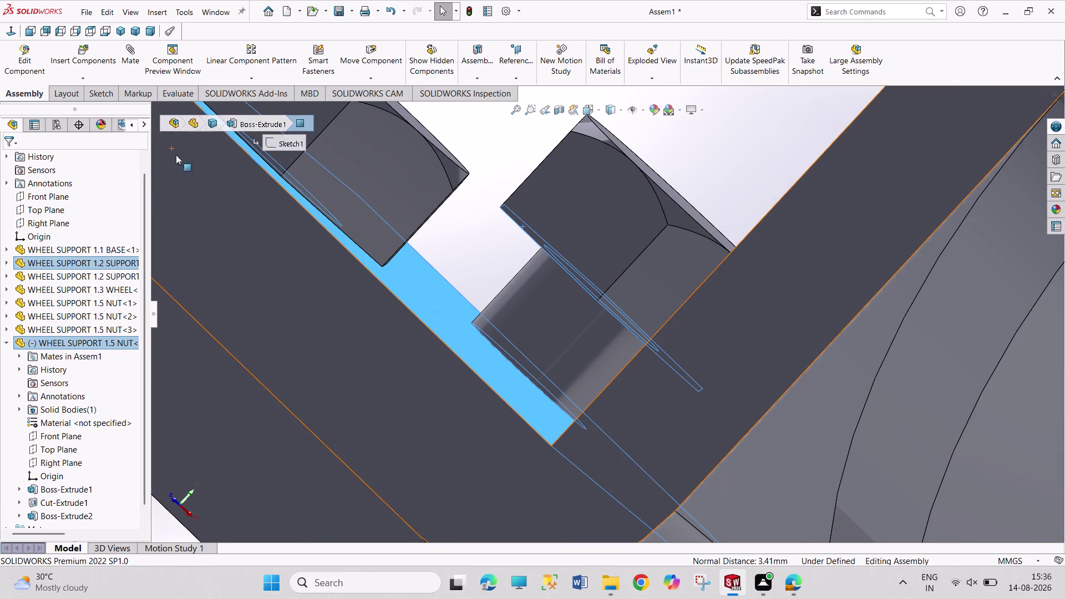
click(137, 57)
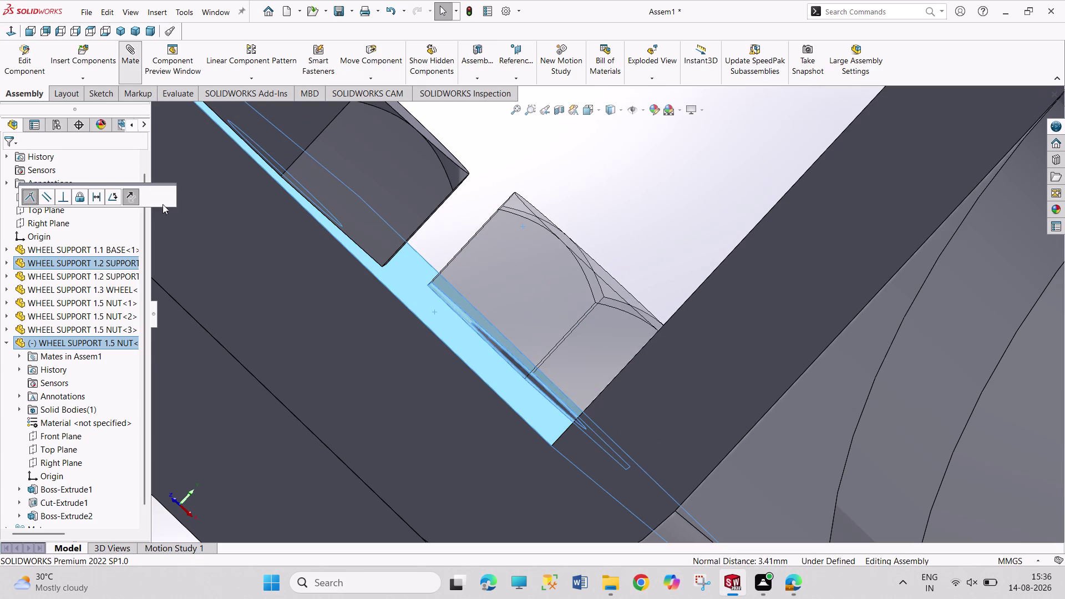
click(168, 191)
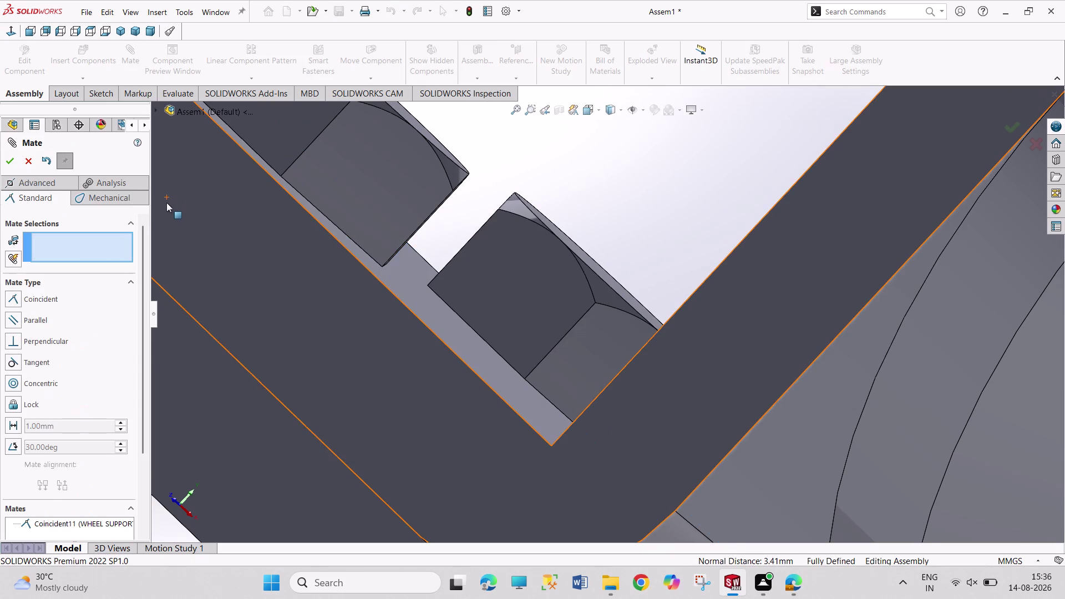
click(17, 162)
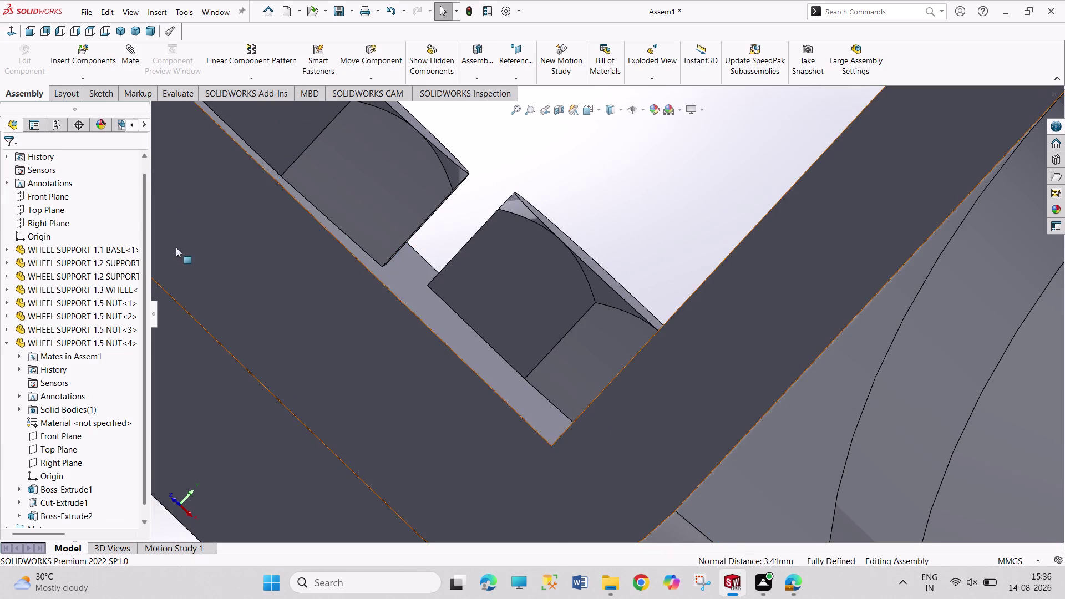
click(5, 340)
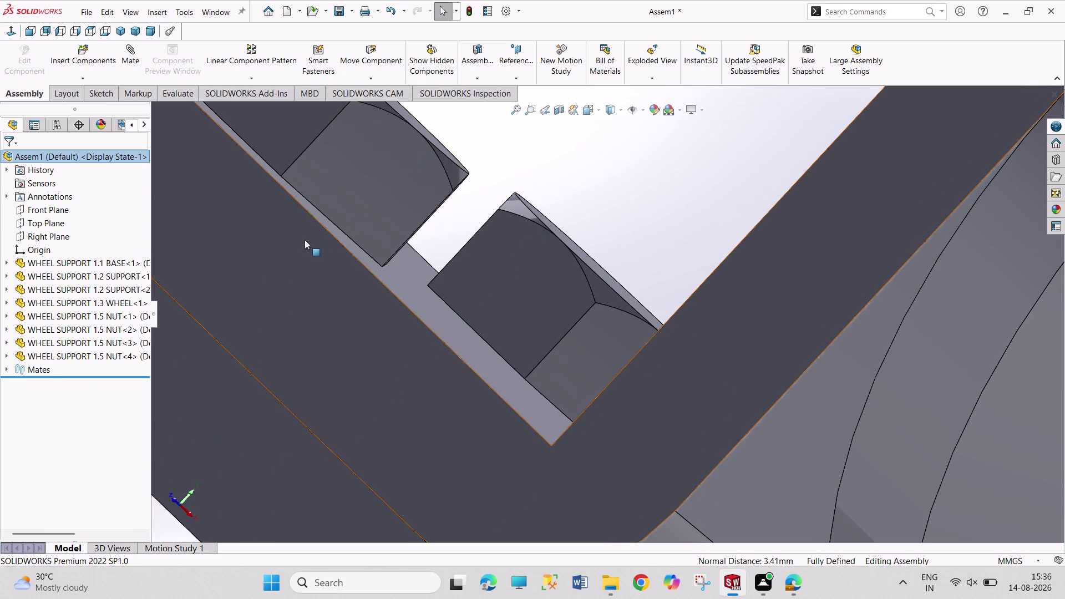
Switch to the isometric view and adjust the zoom to frame the whole assembly.
scroll(up, 3)
scroll(up, 3)
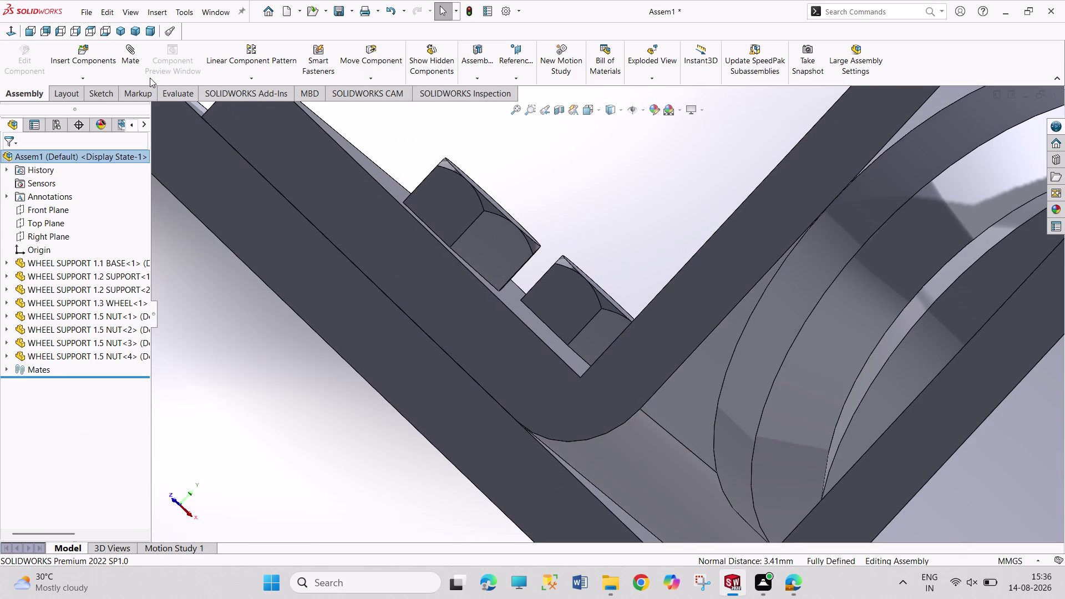
click(117, 34)
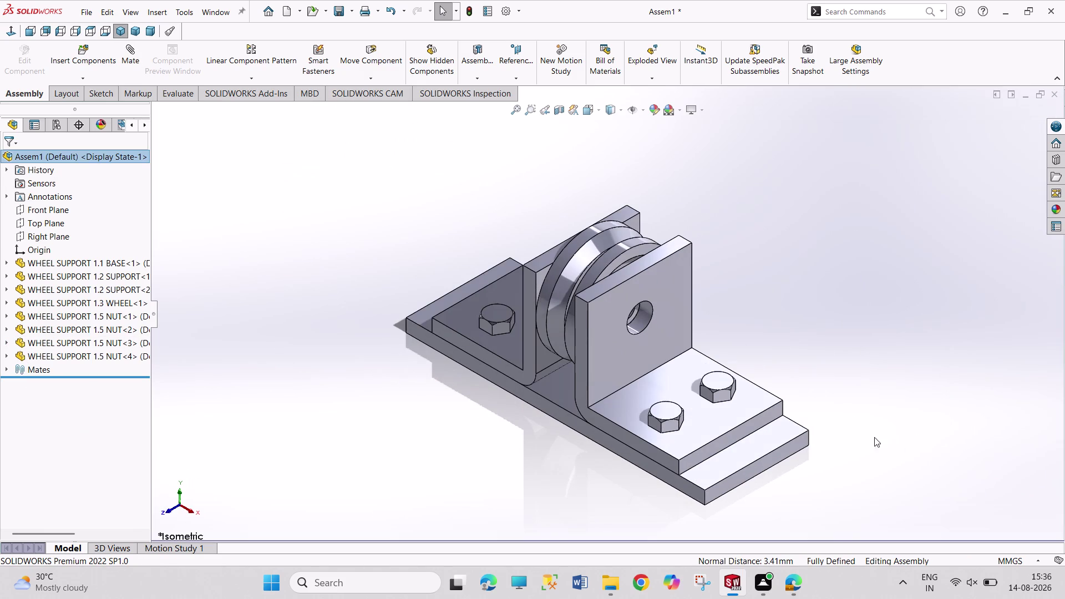
scroll(up, 3)
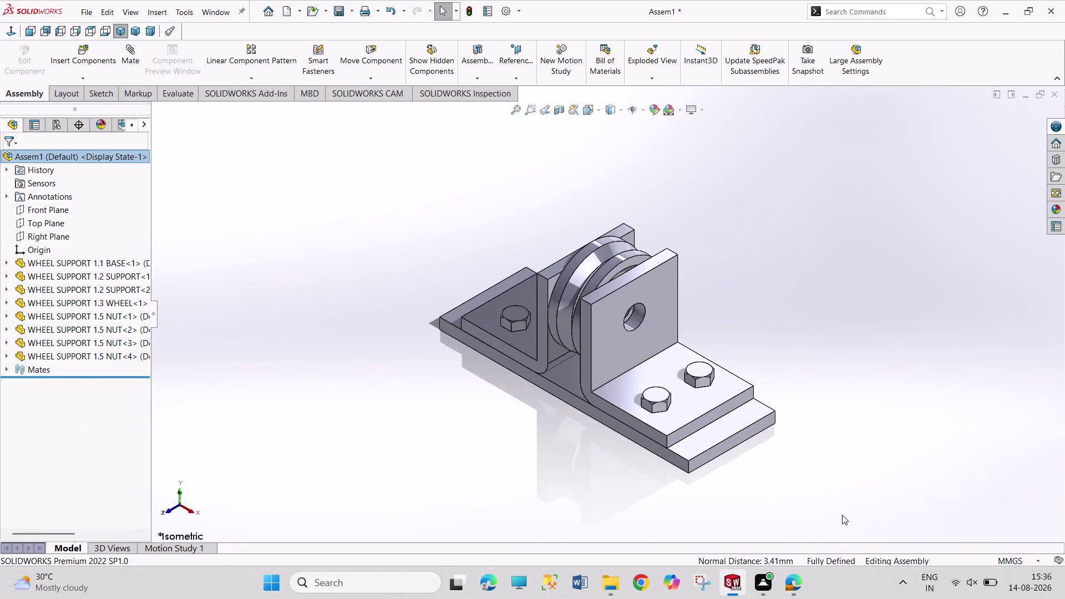
scroll(up, 3)
scroll(down, 3)
scroll(down, 3)
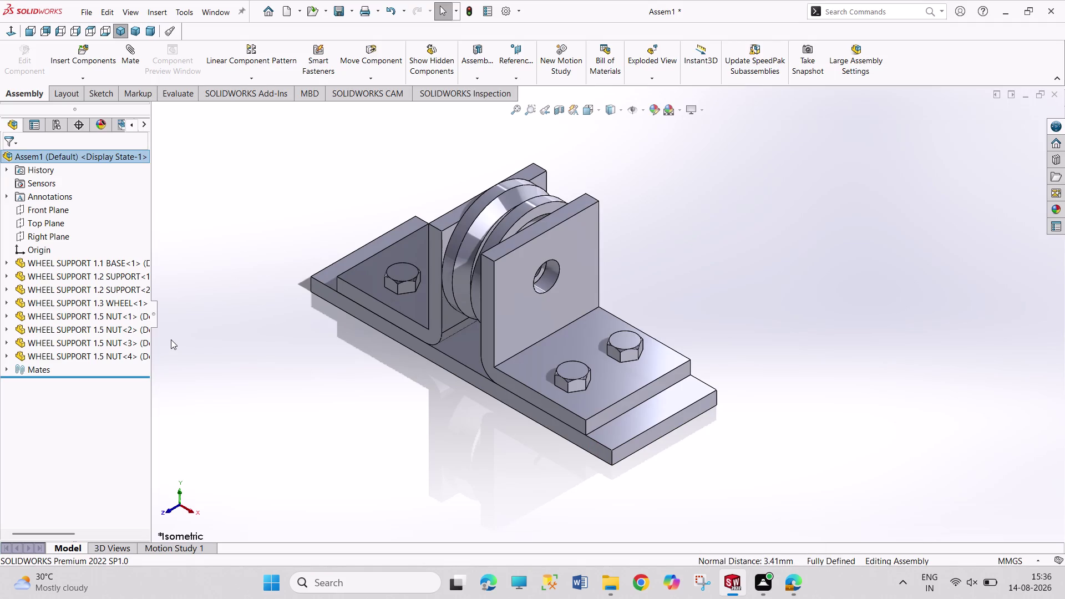
click(78, 61)
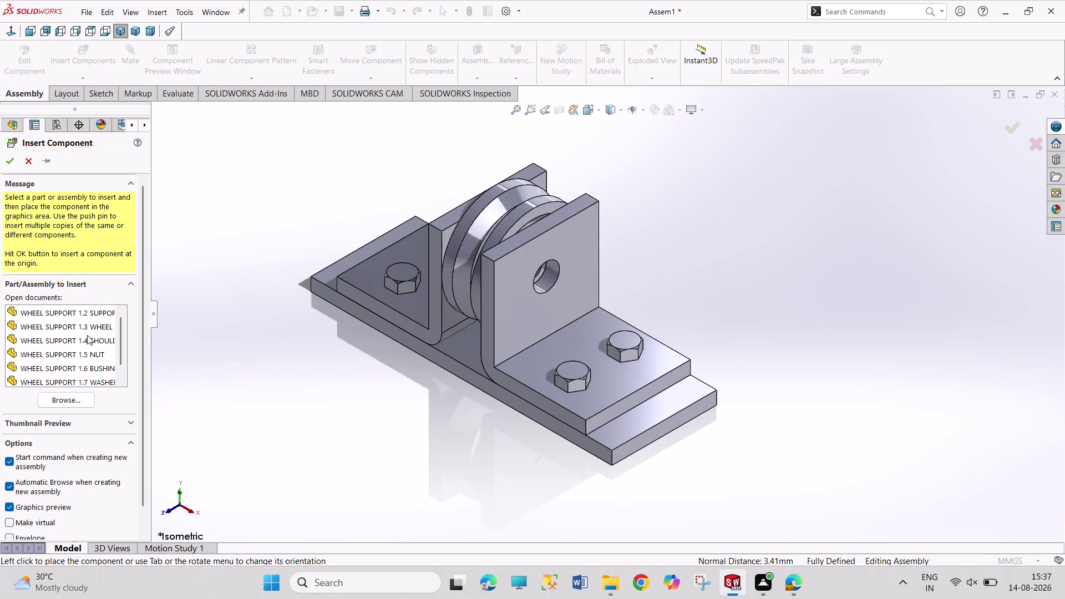
Insert WHEEL SUPPORT 1.4 SHOULDER SCREW beside the right support.
scroll(down, 3)
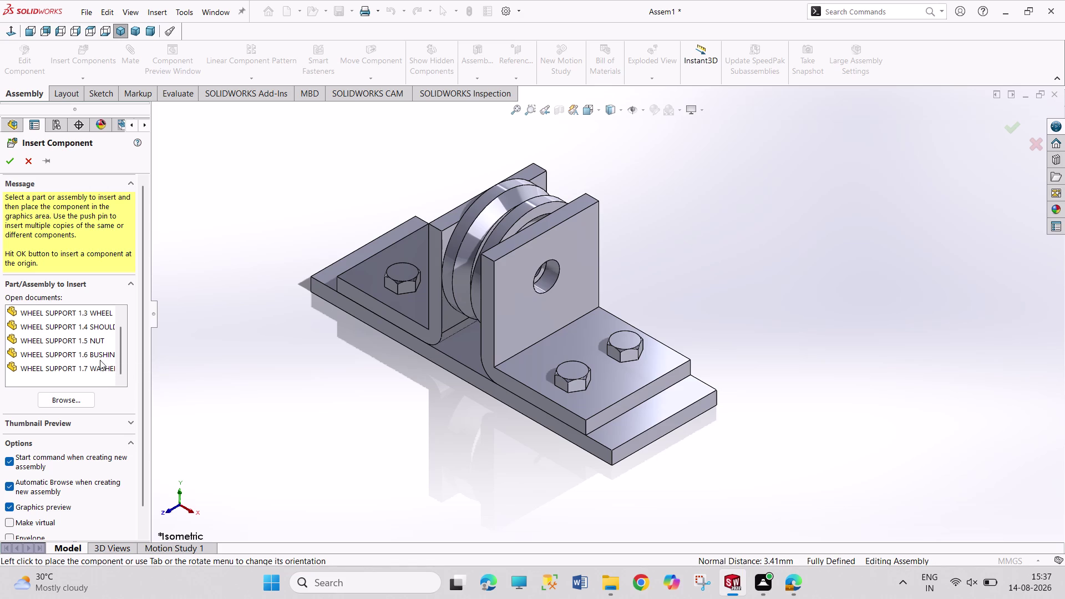
scroll(up, 3)
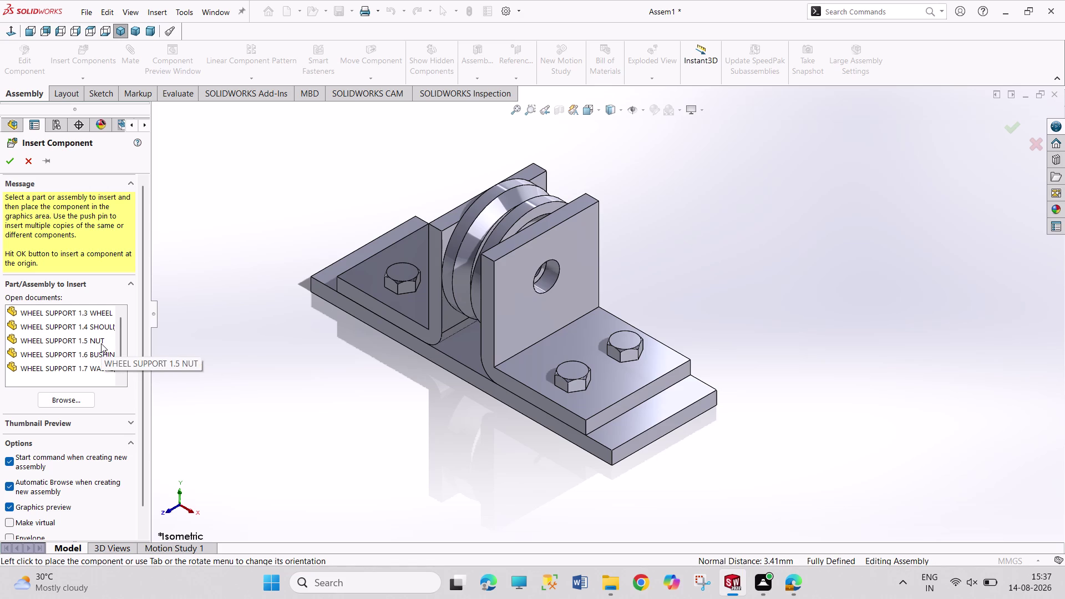
double_click(101, 344)
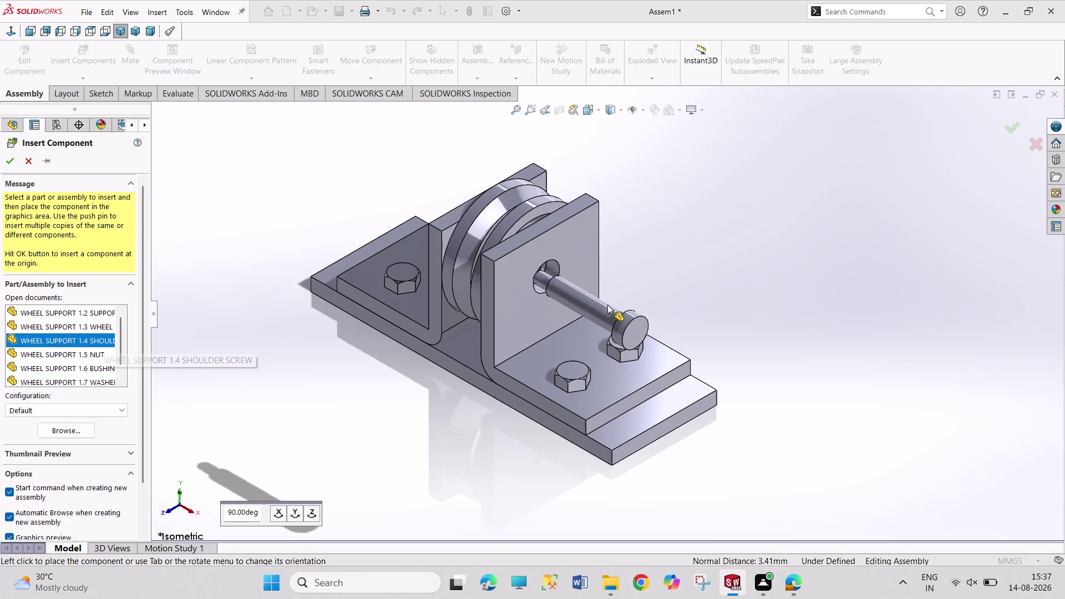
click(612, 309)
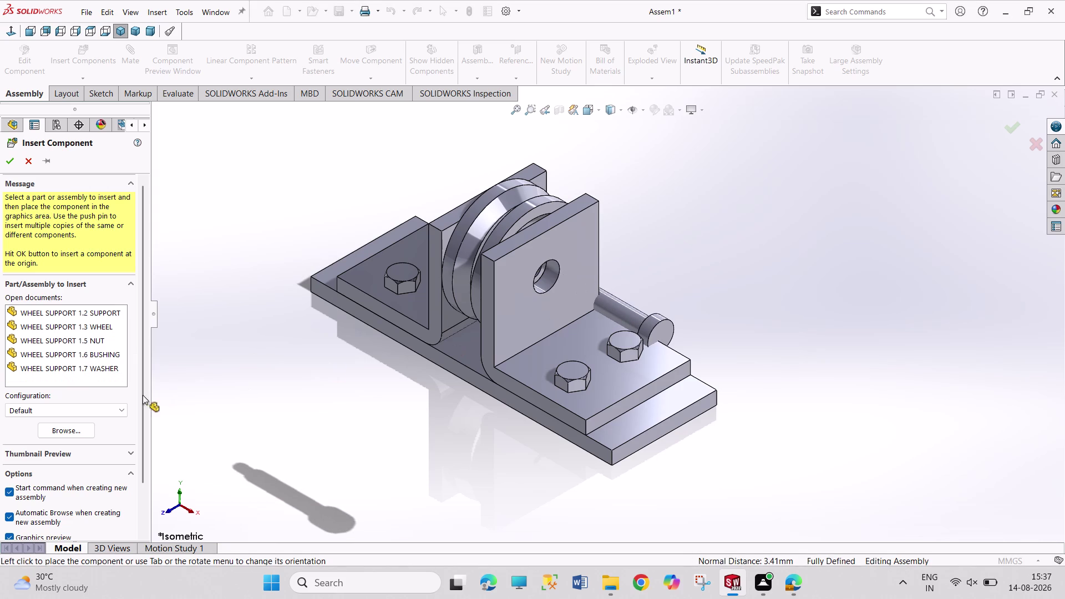
Insert WHEEL SUPPORT 1.7 WASHER near the right support's hole.
click(79, 65)
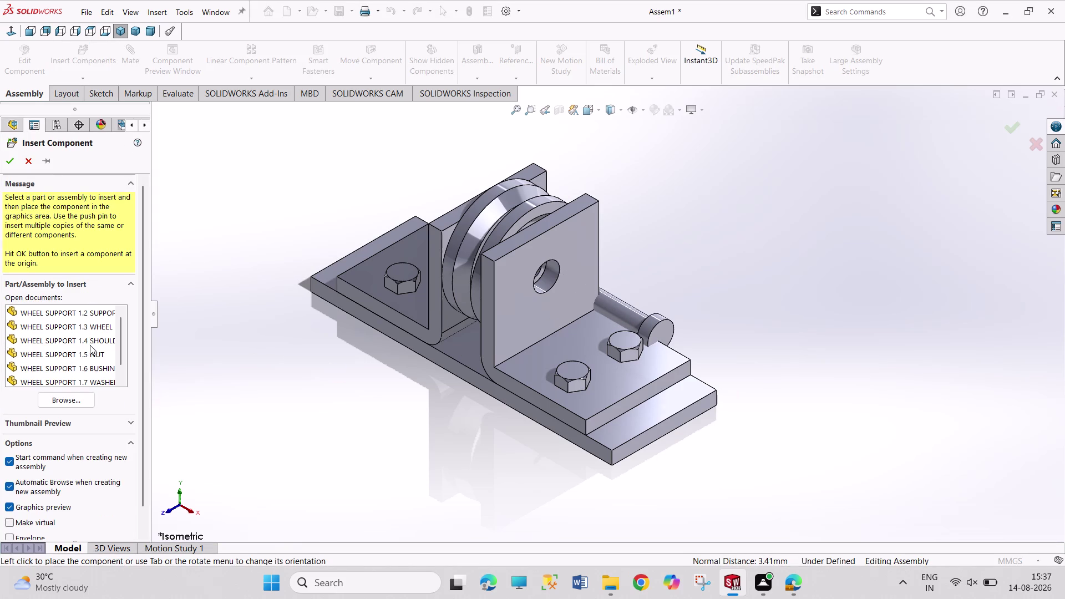
scroll(down, 3)
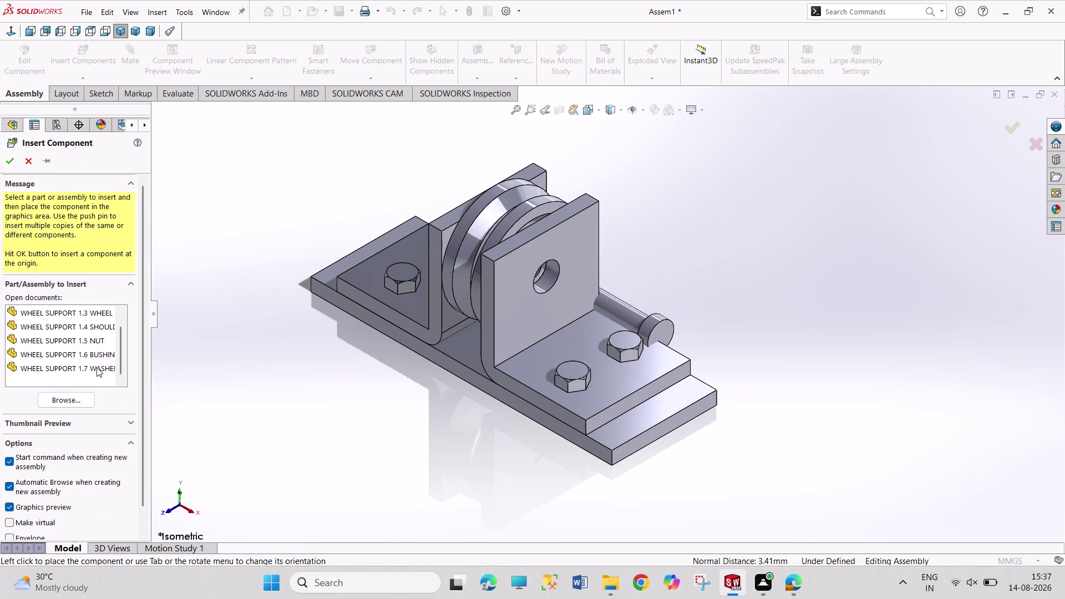
double_click(105, 367)
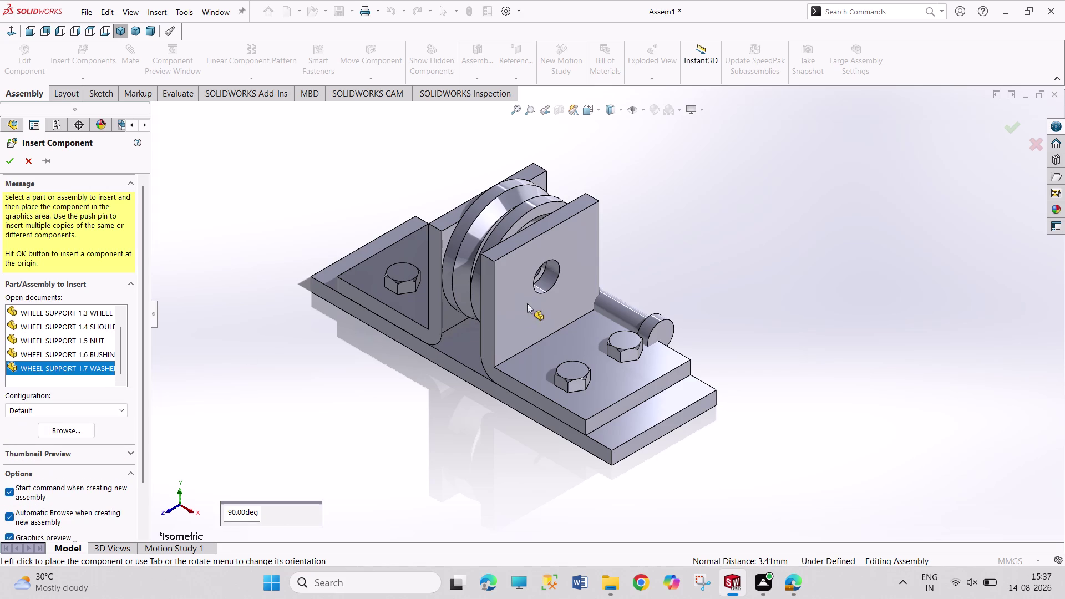
click(576, 275)
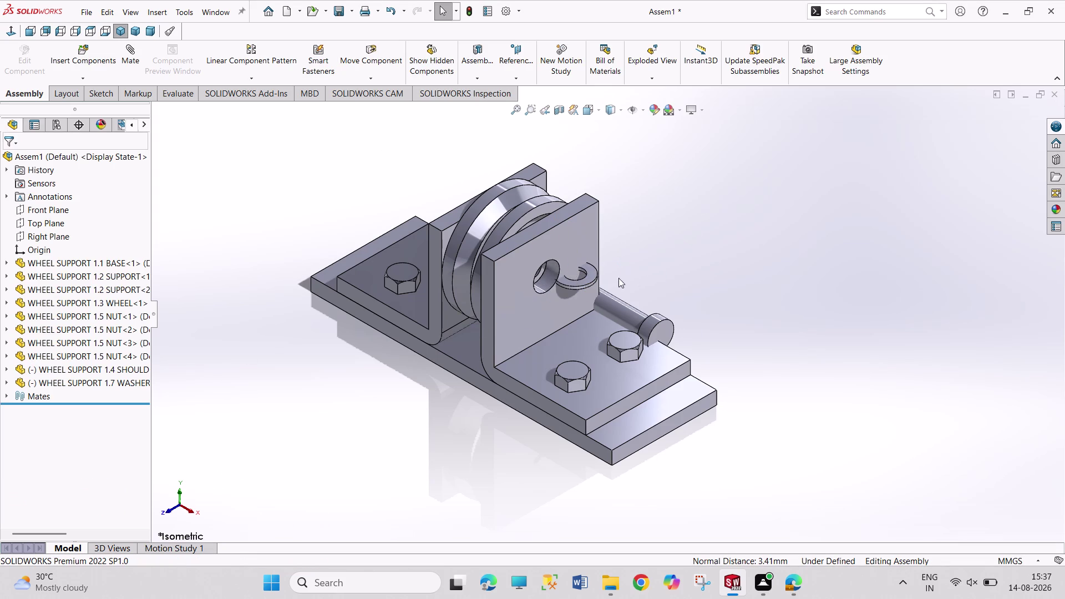
Make the washer concentric with the shaft and slide it out along the shaft.
click(586, 277)
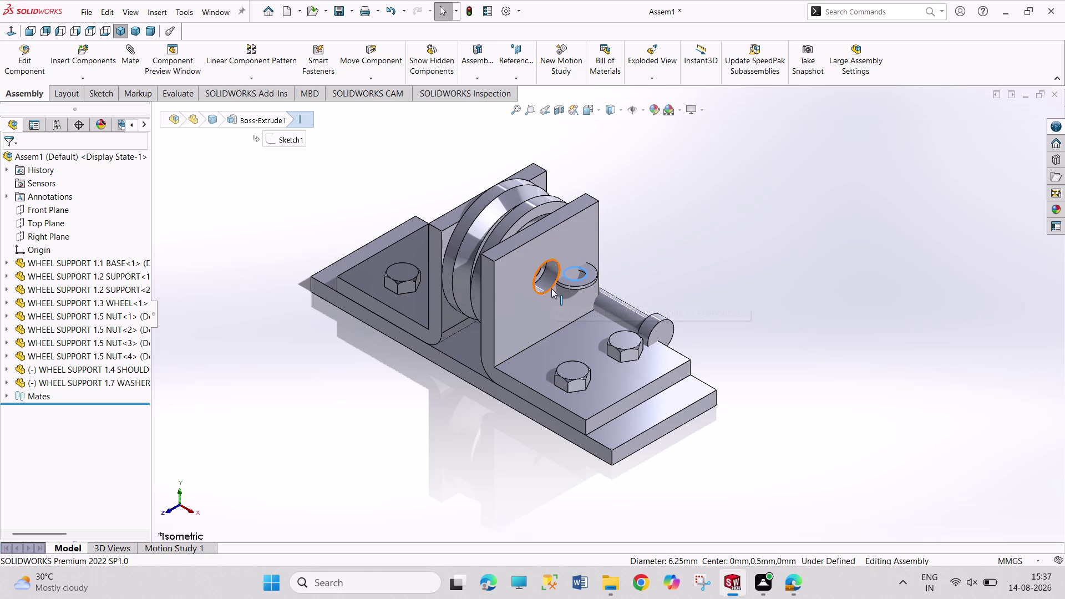
click(552, 289)
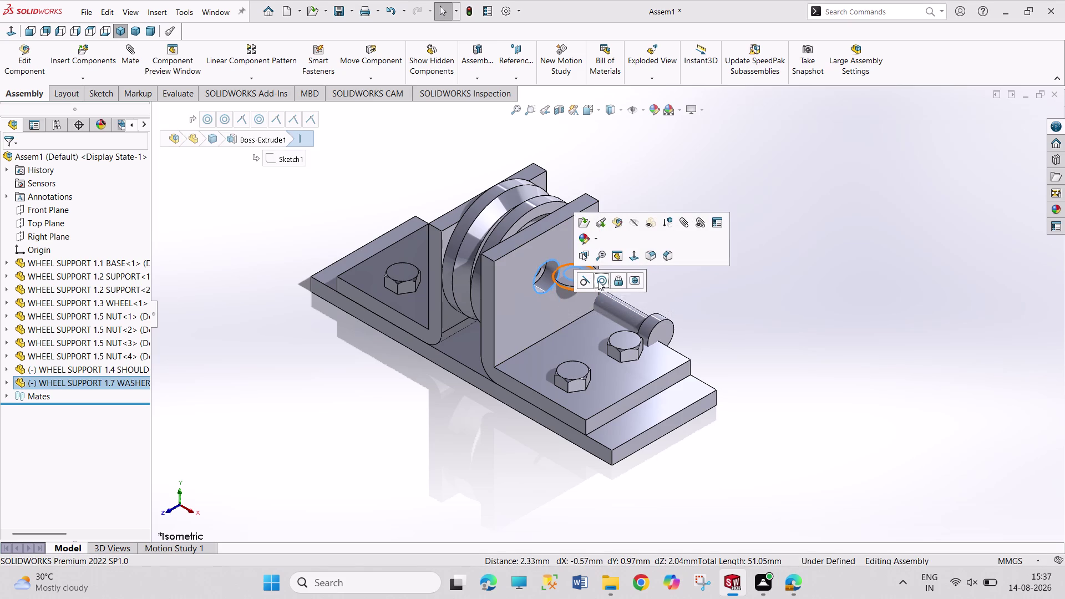
click(598, 281)
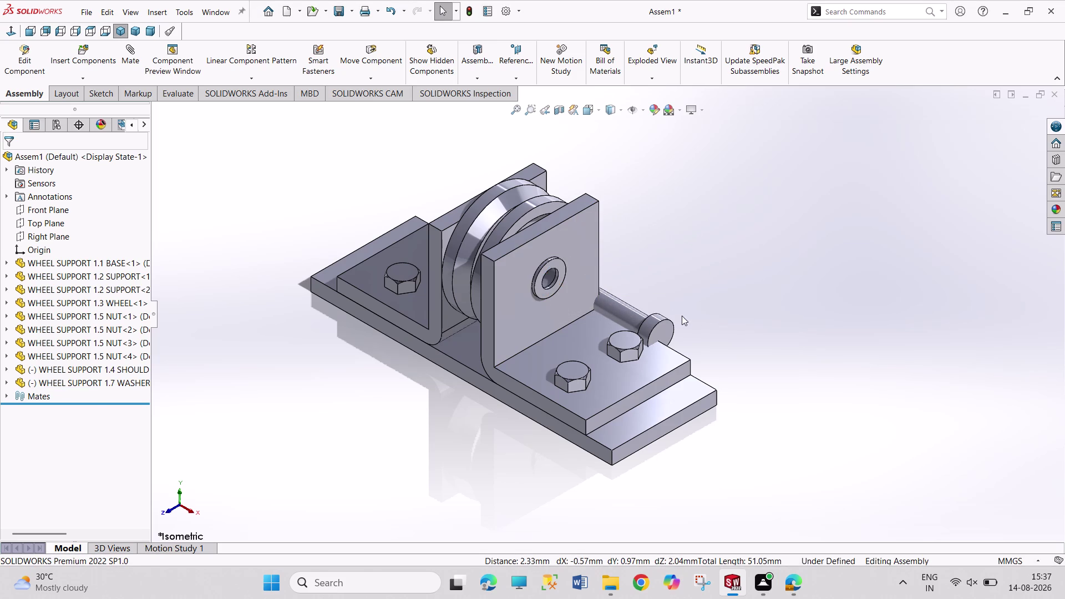
drag(562, 281, 600, 310)
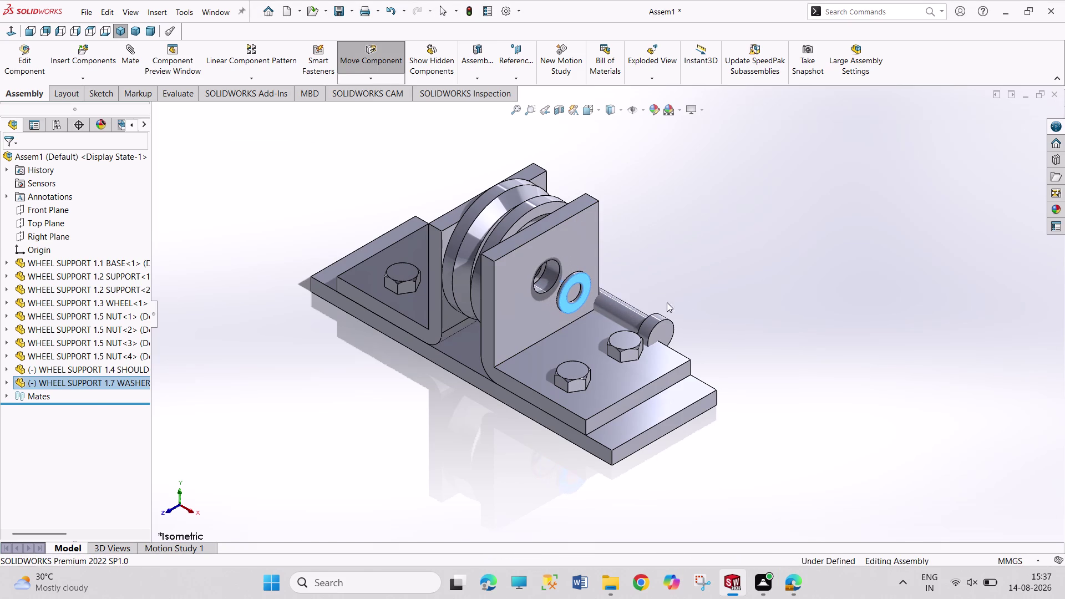
Mate the washer's flat face coincident with the support's outer face.
middle_drag(697, 289, 753, 354)
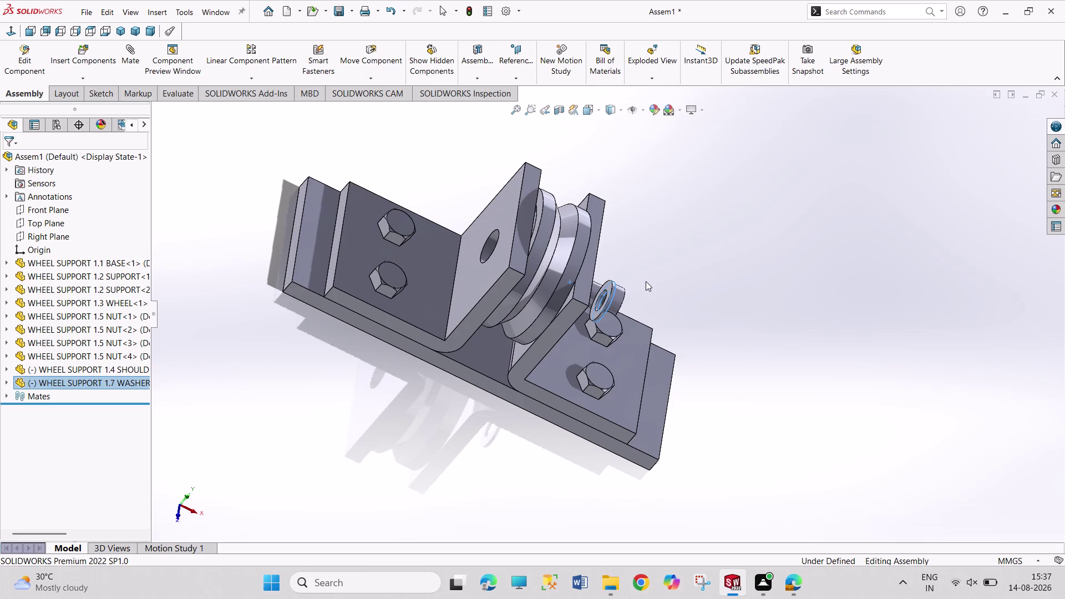
scroll(up, 3)
scroll(down, 3)
scroll(down, 3)
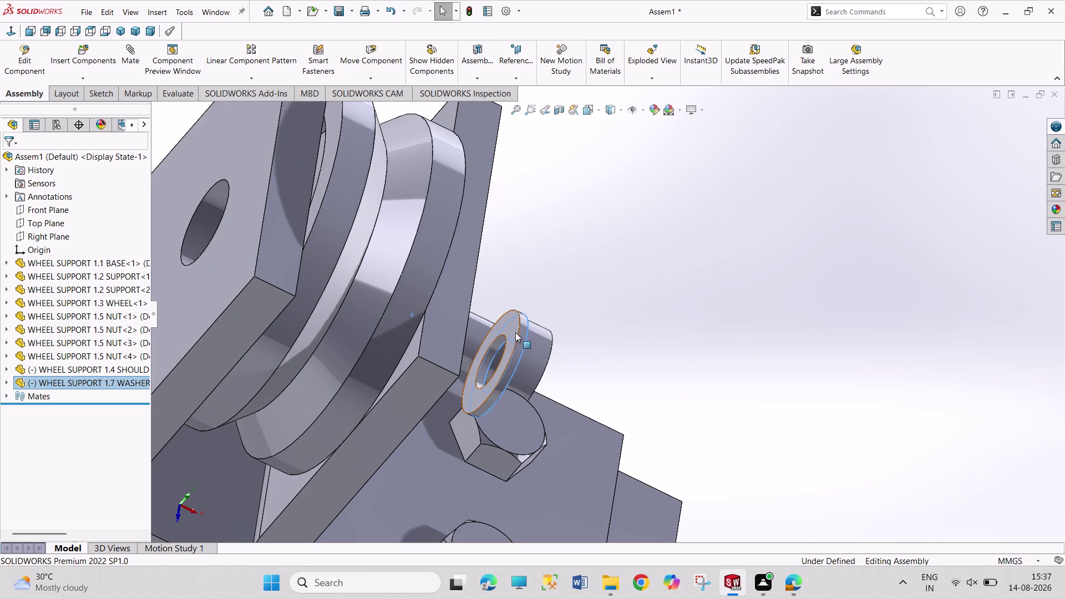
click(516, 333)
middle_drag(609, 340, 543, 308)
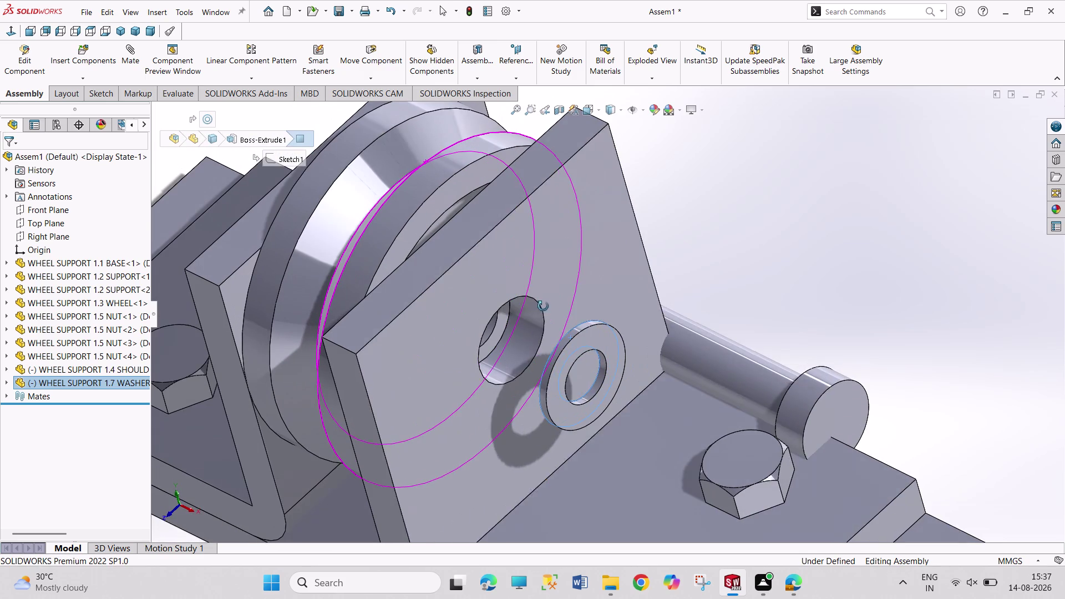
click(558, 258)
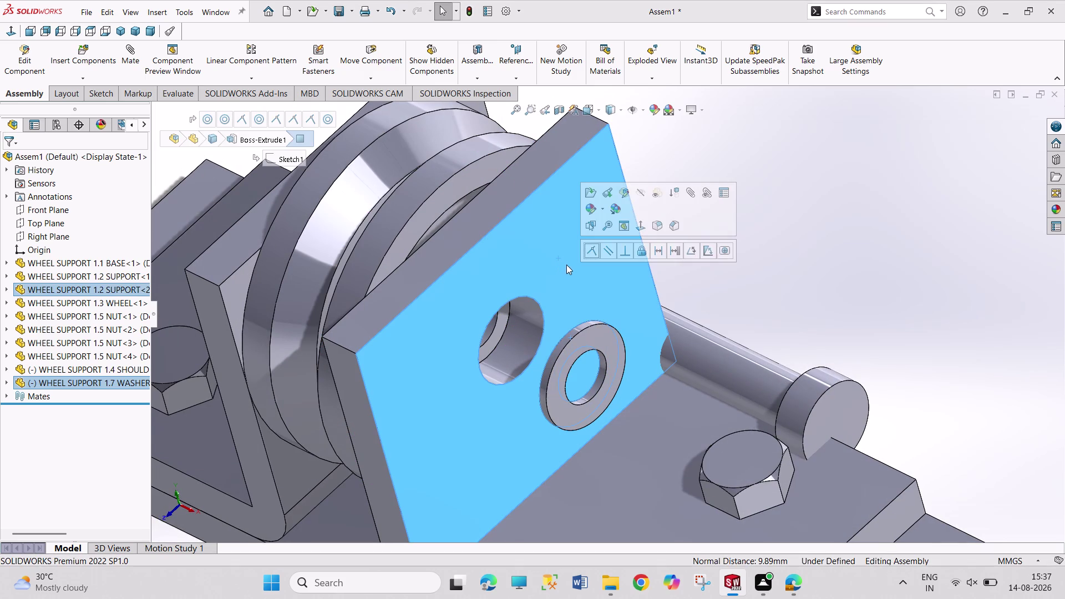
click(594, 247)
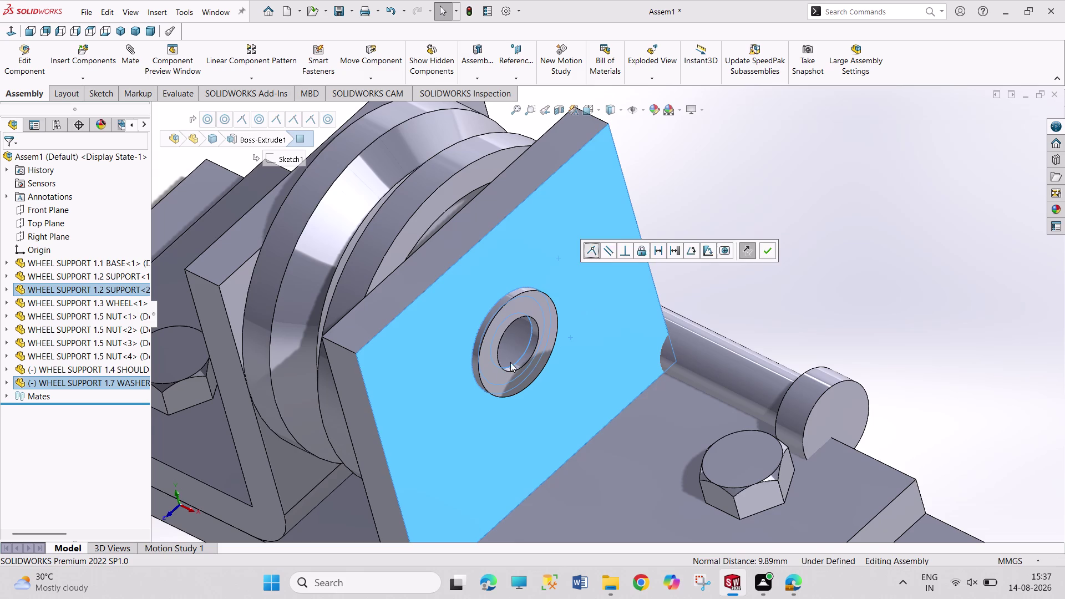
click(7, 384)
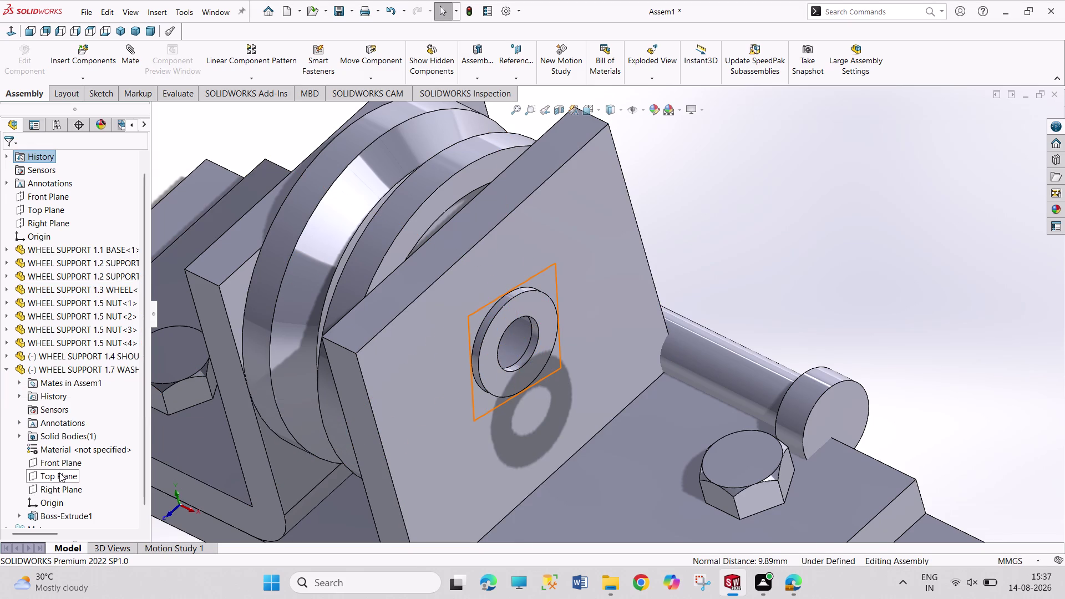
Try Right Plane and Top Plane mates on the washer, undoing both after they fail.
click(60, 486)
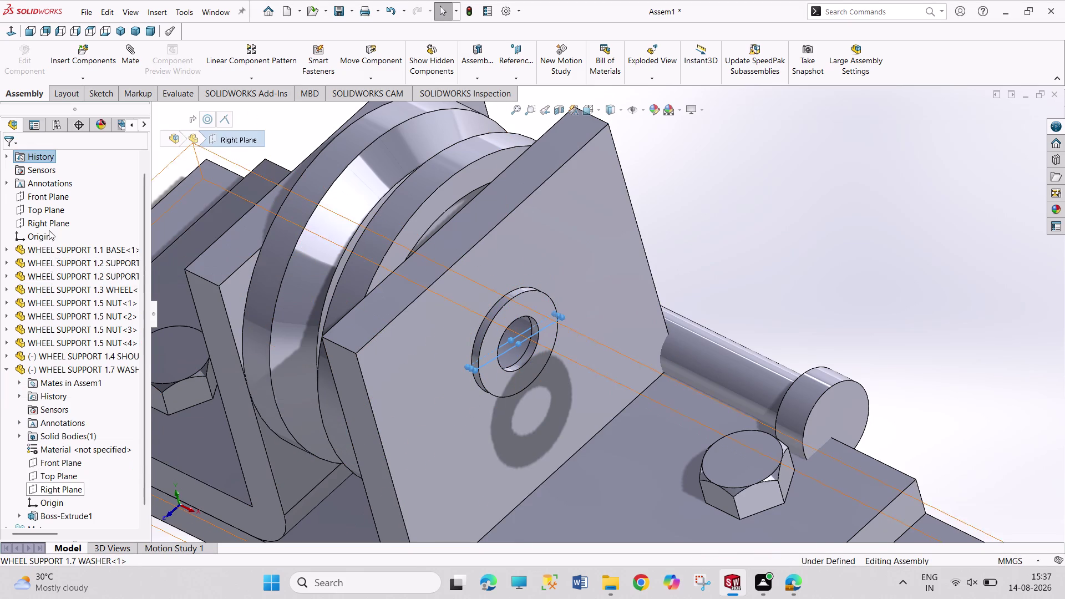
click(49, 225)
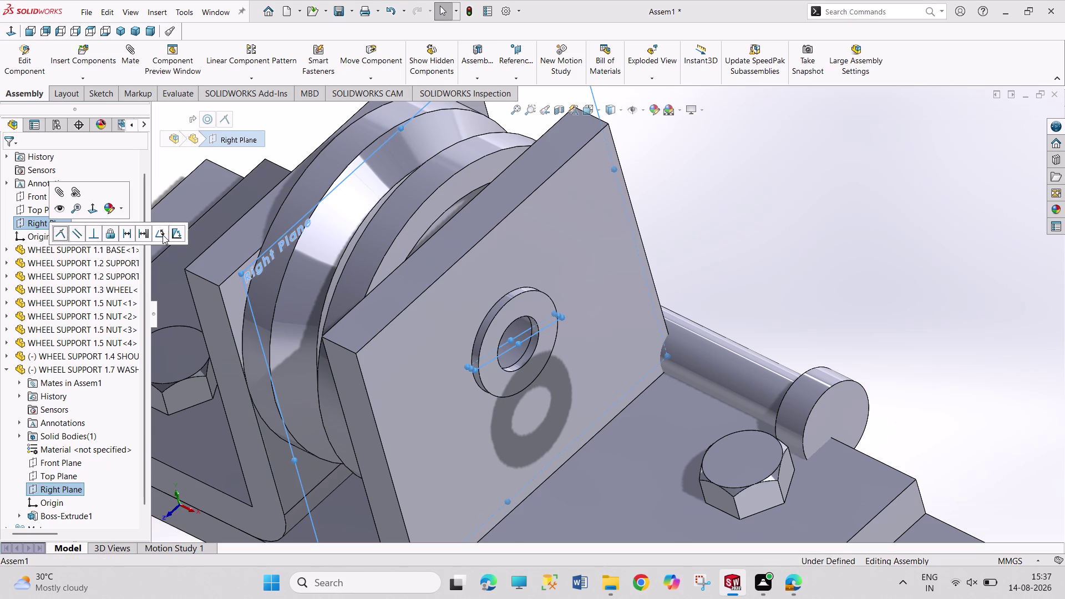
click(163, 235)
click(214, 232)
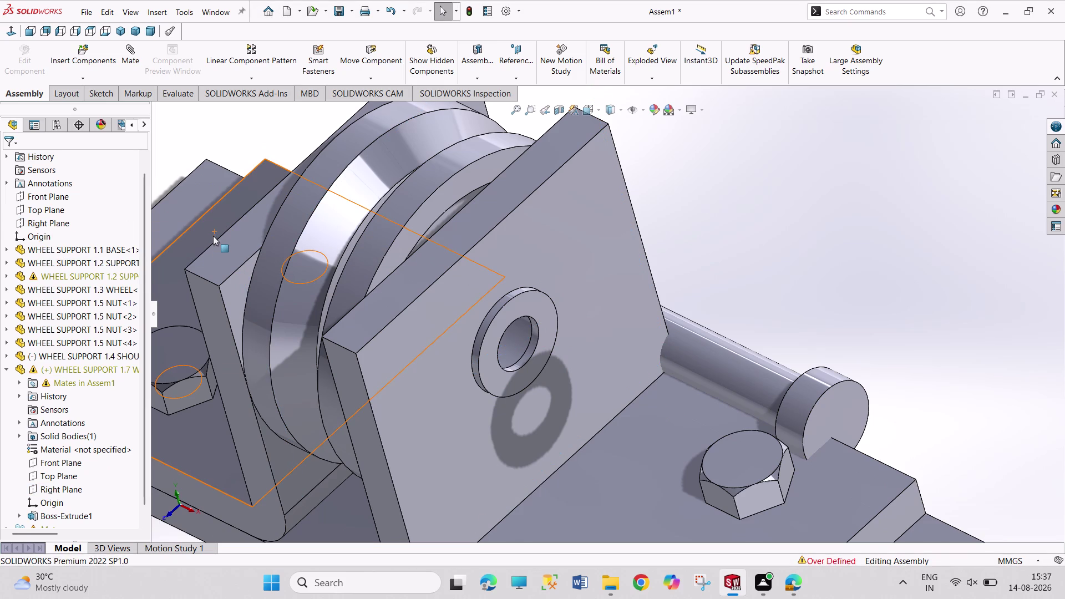
key(ctrl+z)
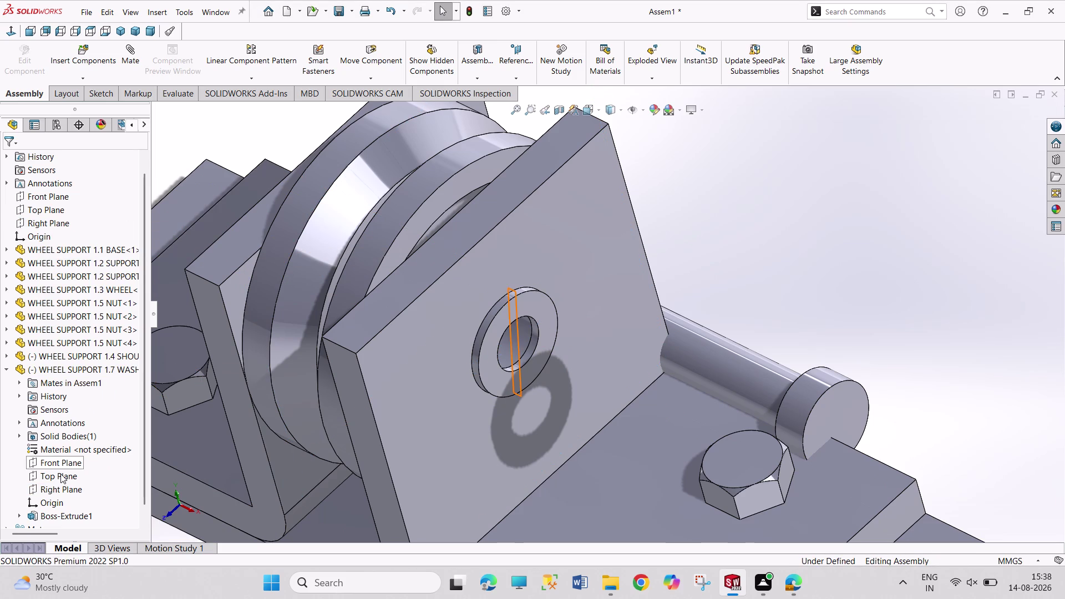
click(59, 477)
click(57, 210)
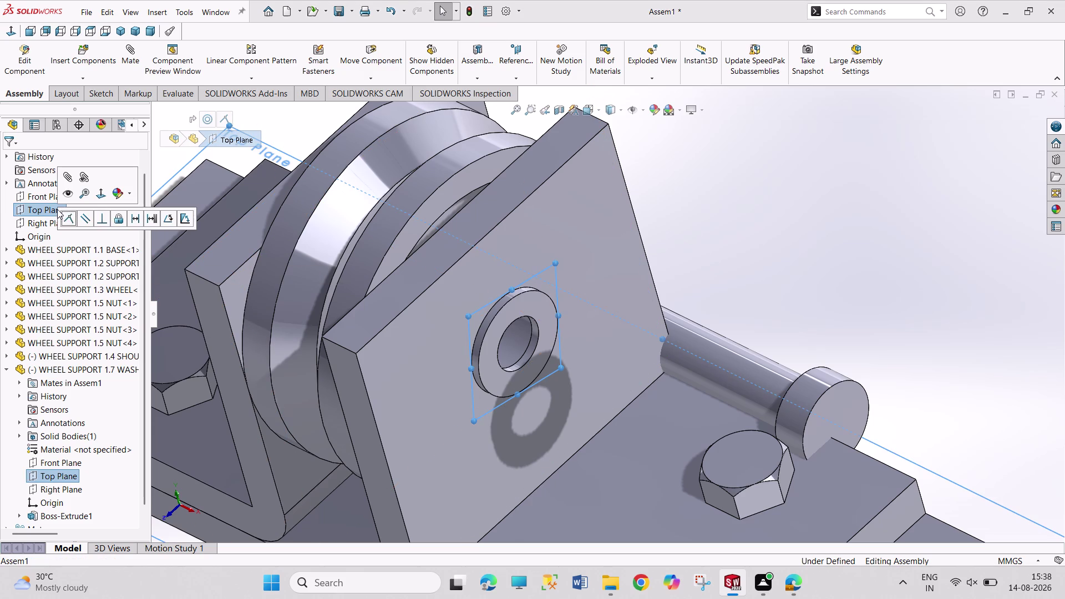
click(169, 219)
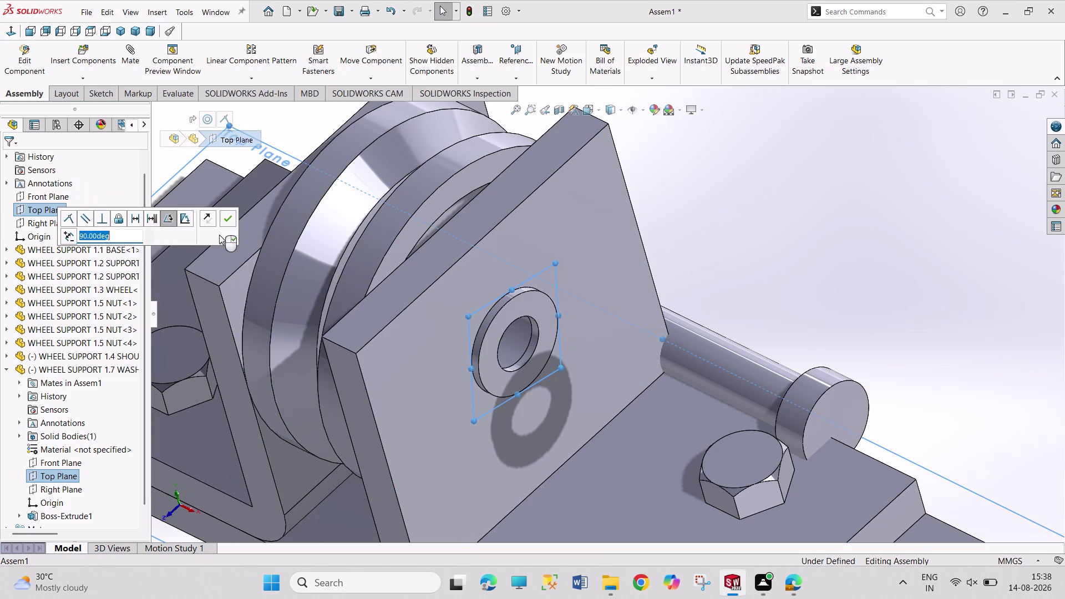
click(220, 221)
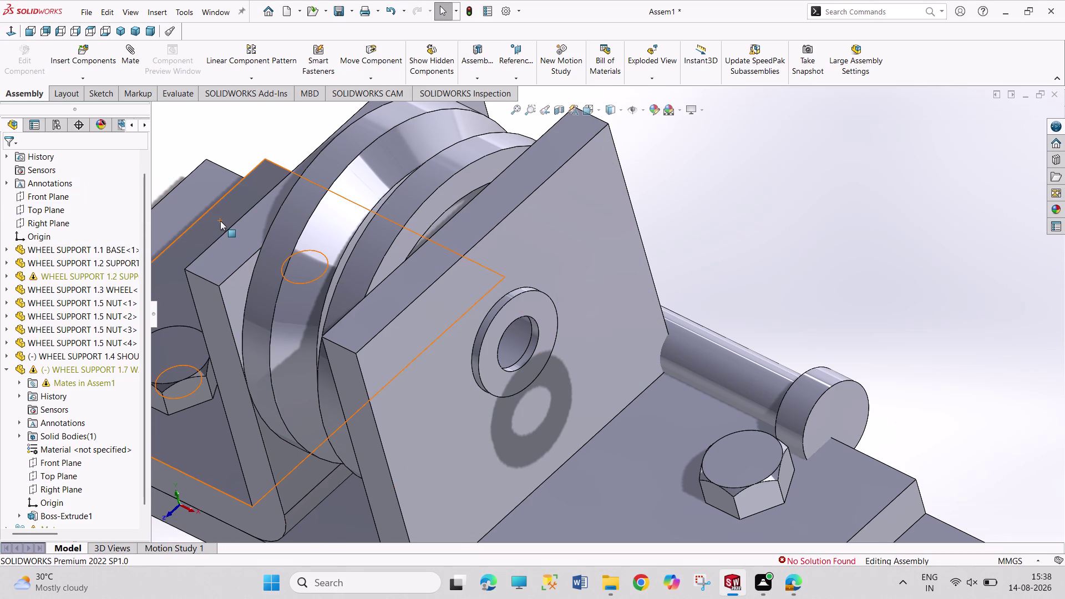
key(z)
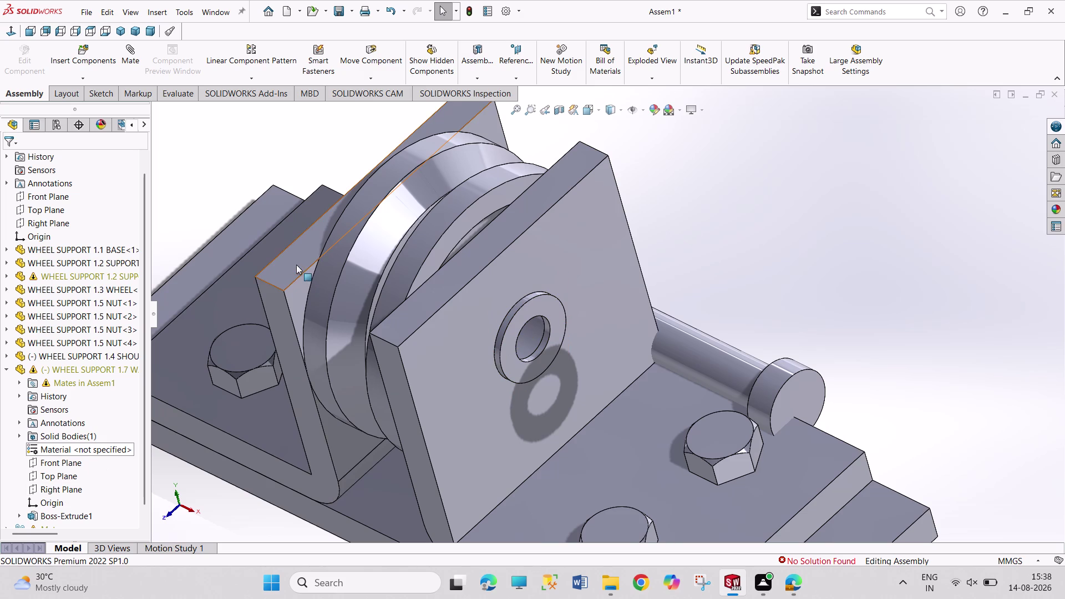
key(ctrl+z)
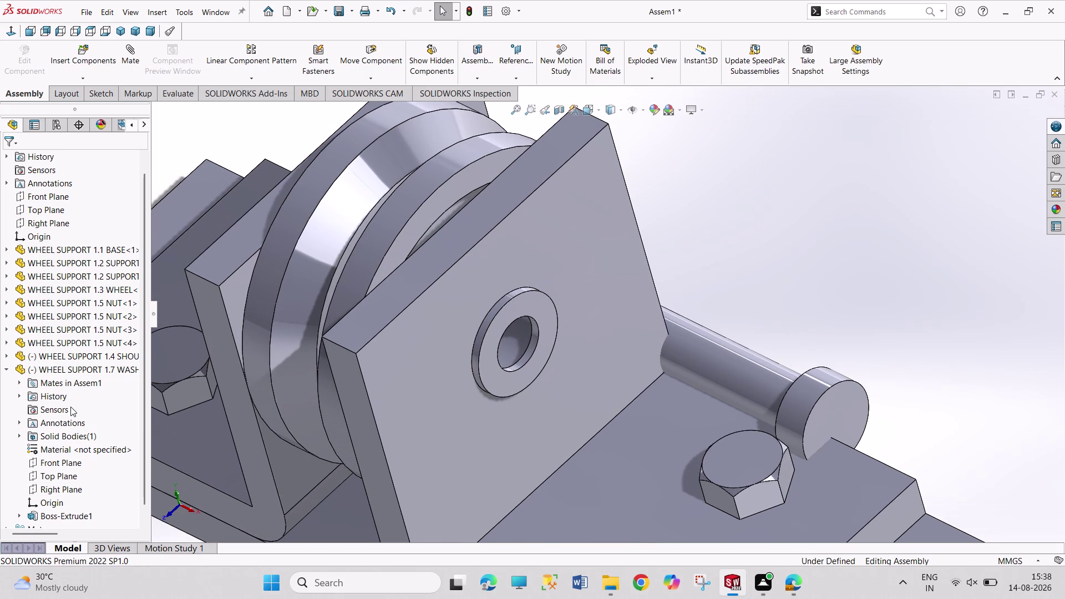
Add a 90° Angle mate between the washer's Front Plane and the assembly Front Plane.
click(61, 464)
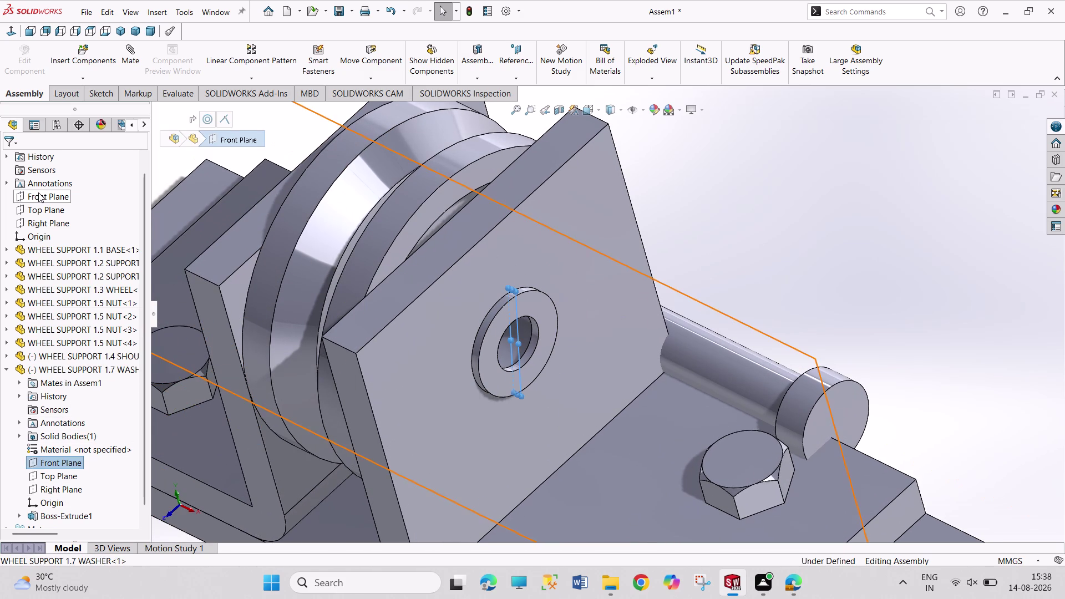
click(41, 195)
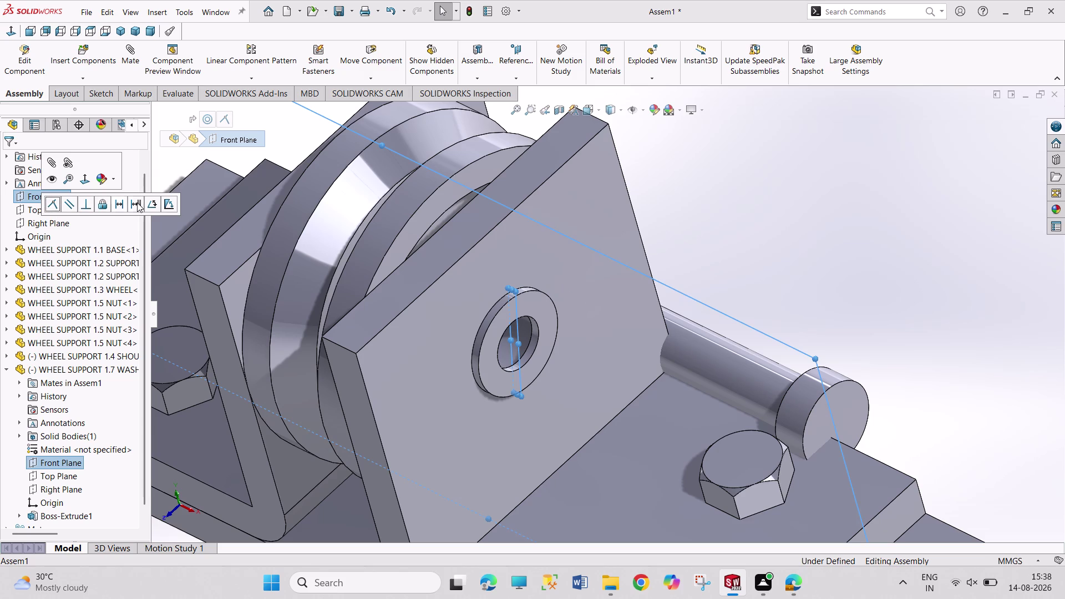
click(157, 205)
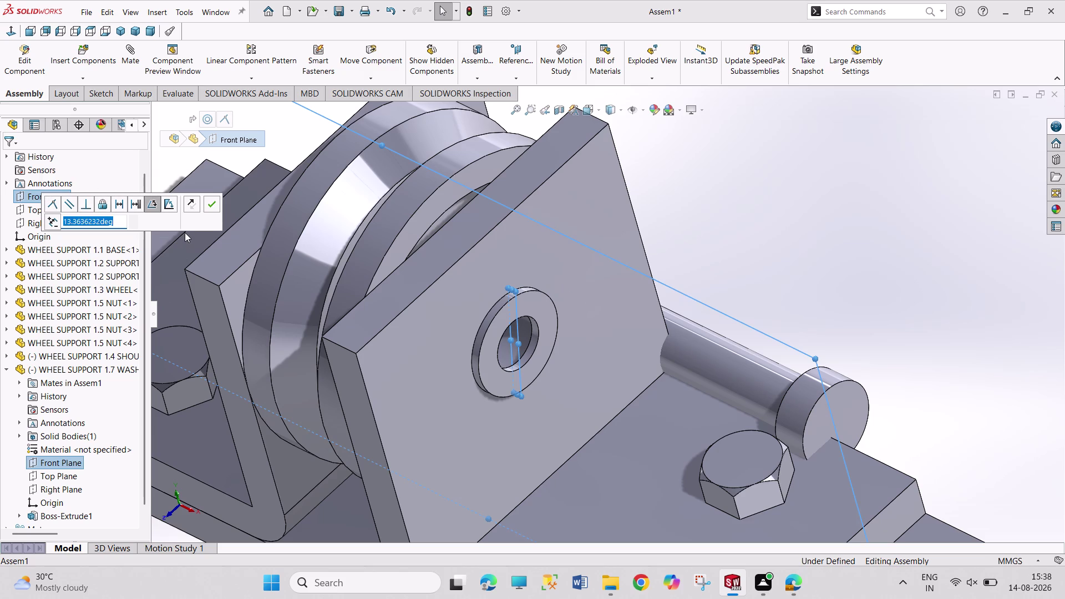
text(90)
key(Return)
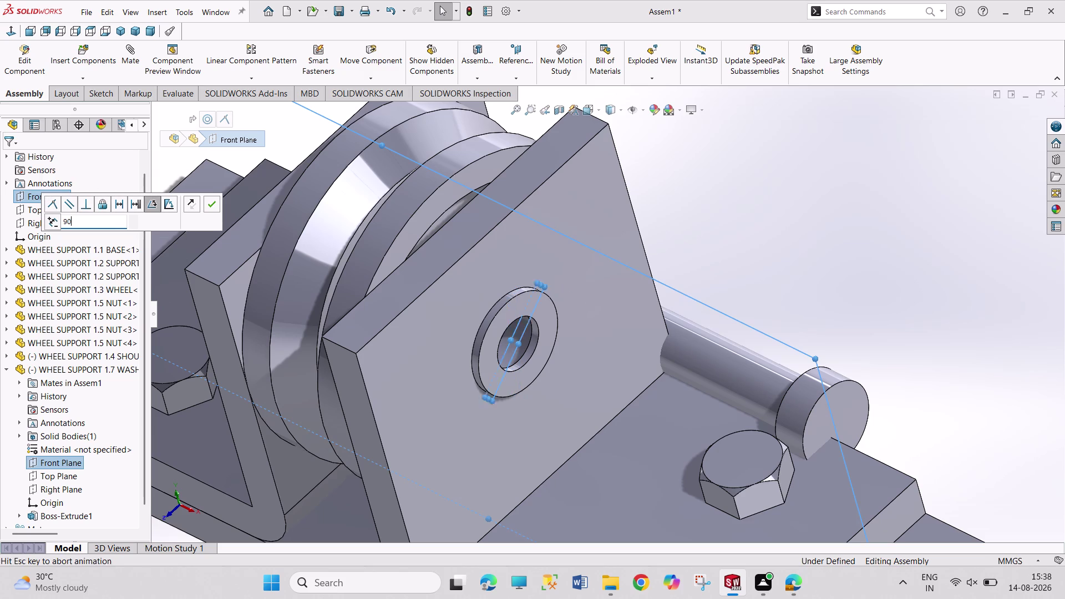
click(212, 200)
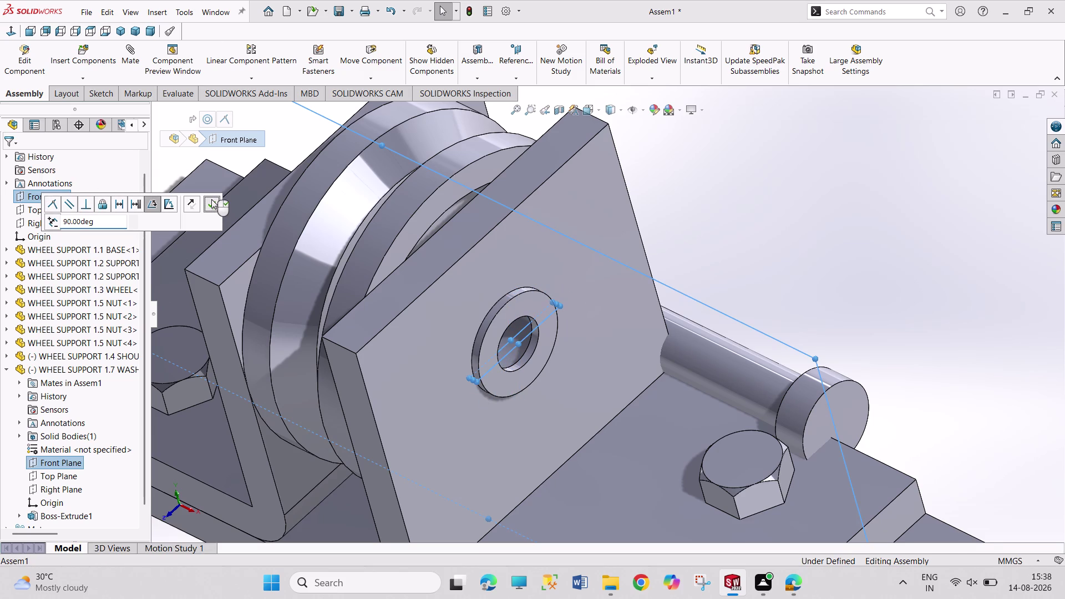
scroll(down, 3)
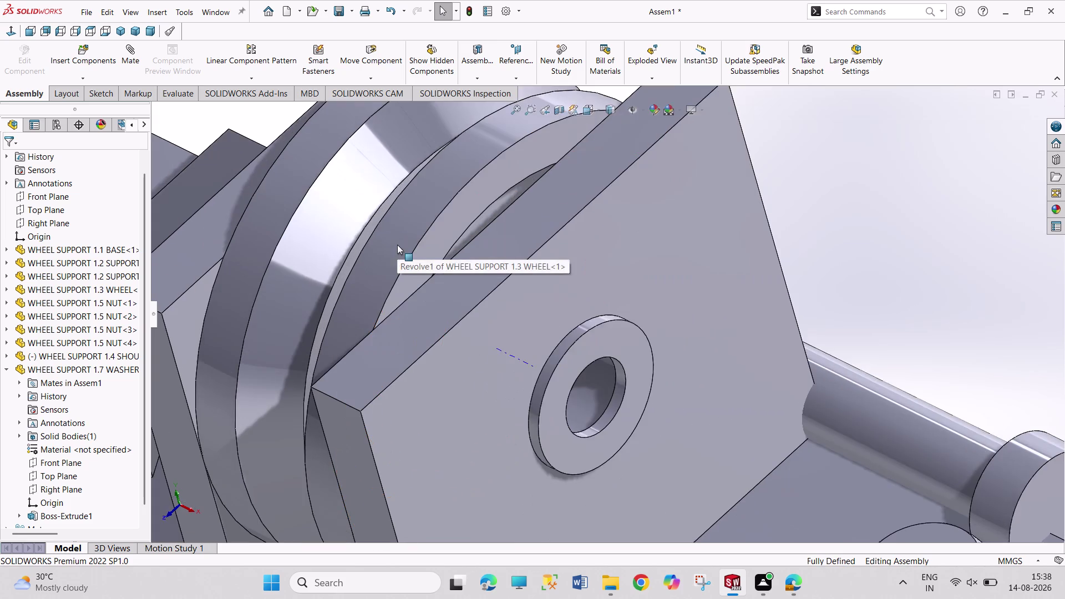
scroll(up, 3)
scroll(up, 3)
scroll(up, 3)
scroll(down, 3)
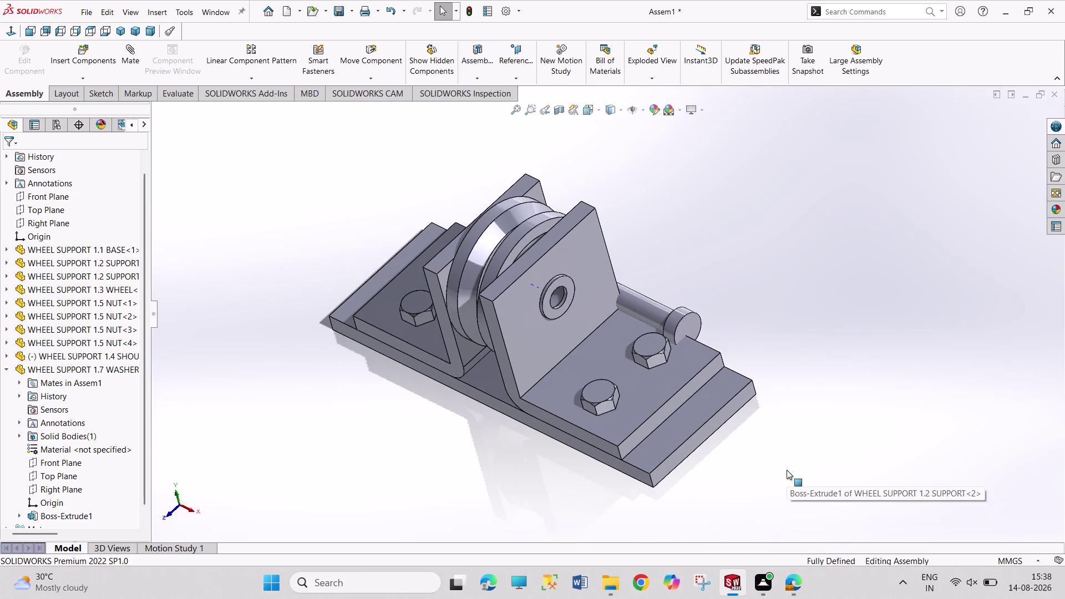
scroll(down, 3)
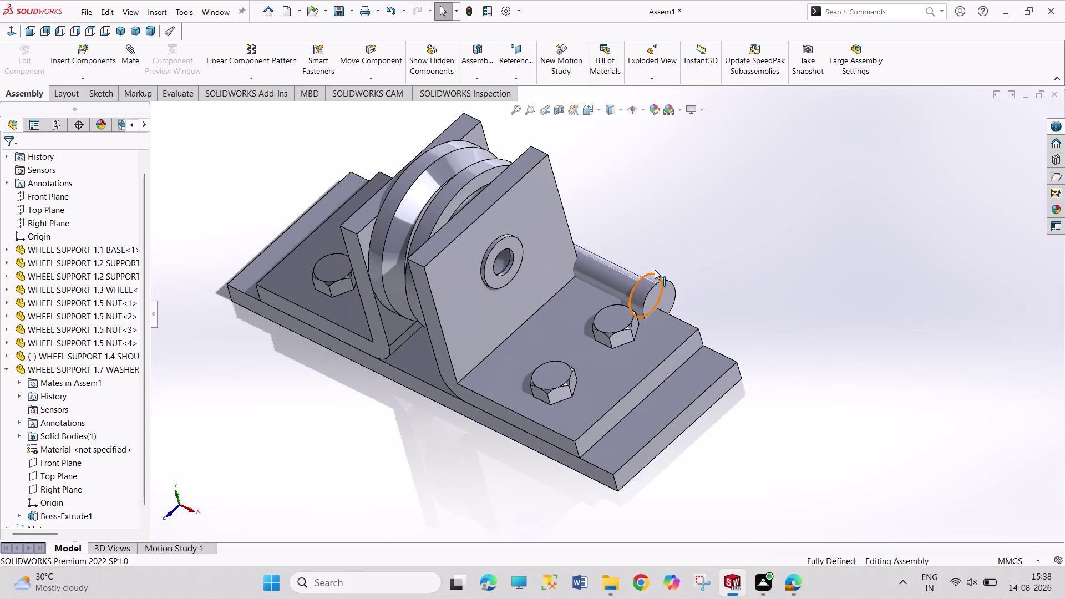
middle_drag(669, 260, 703, 356)
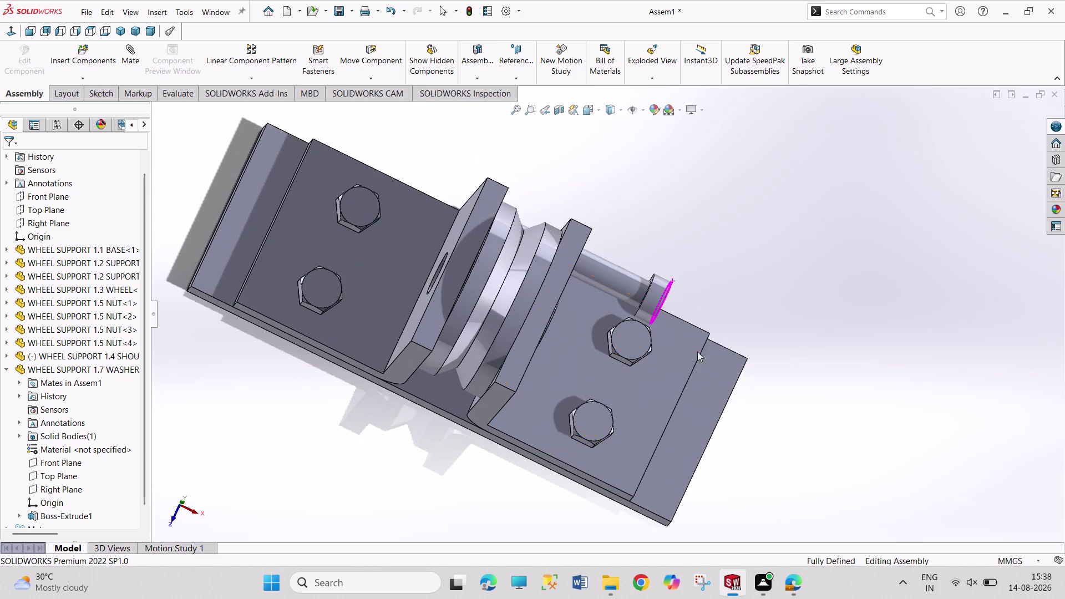
scroll(down, 3)
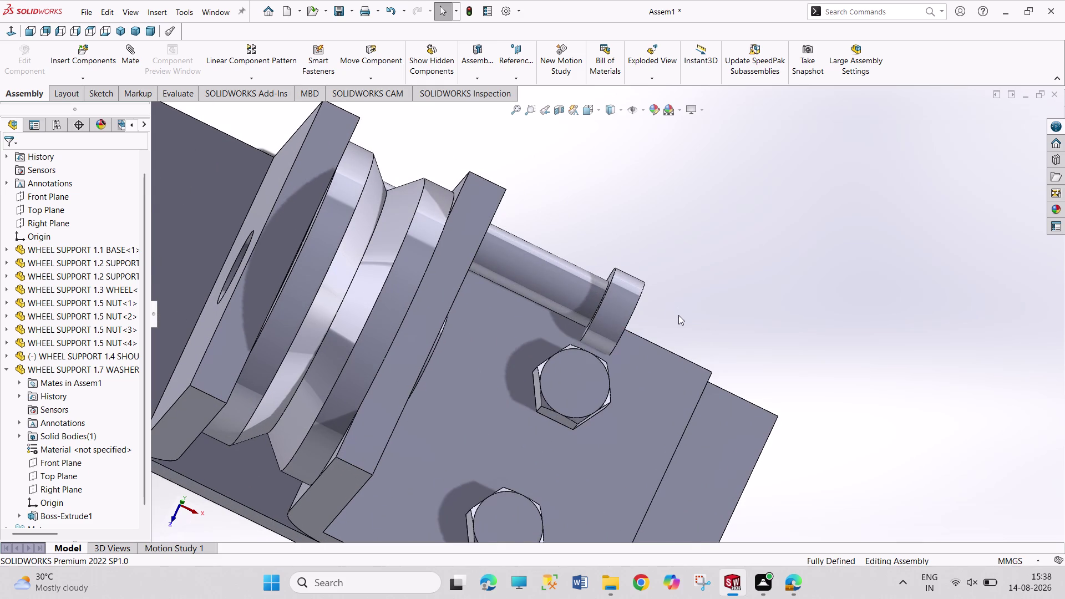
middle_drag(676, 312, 695, 318)
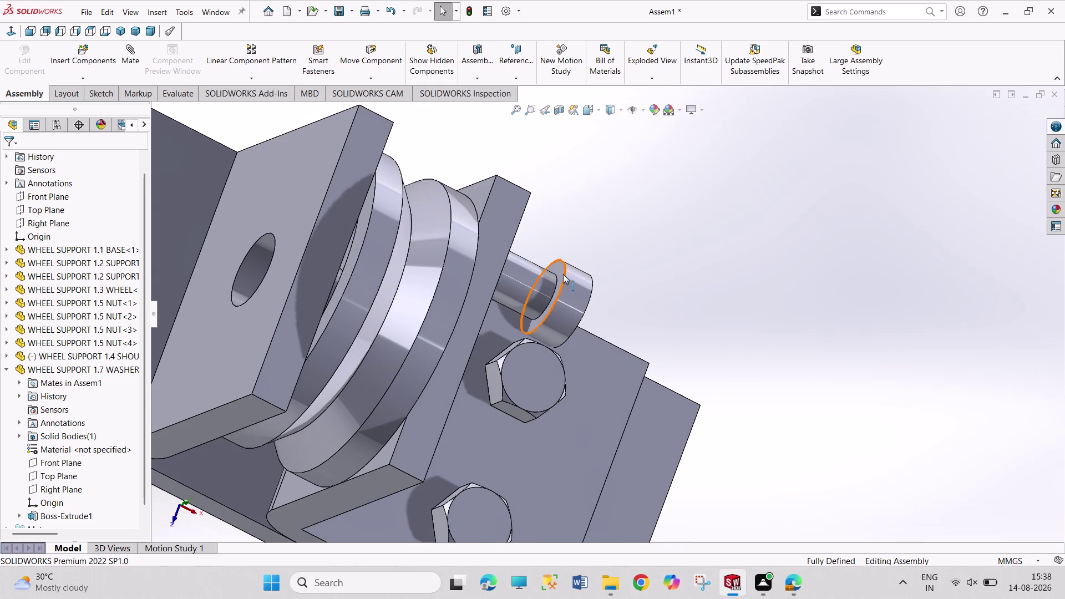
click(564, 277)
scroll(down, 3)
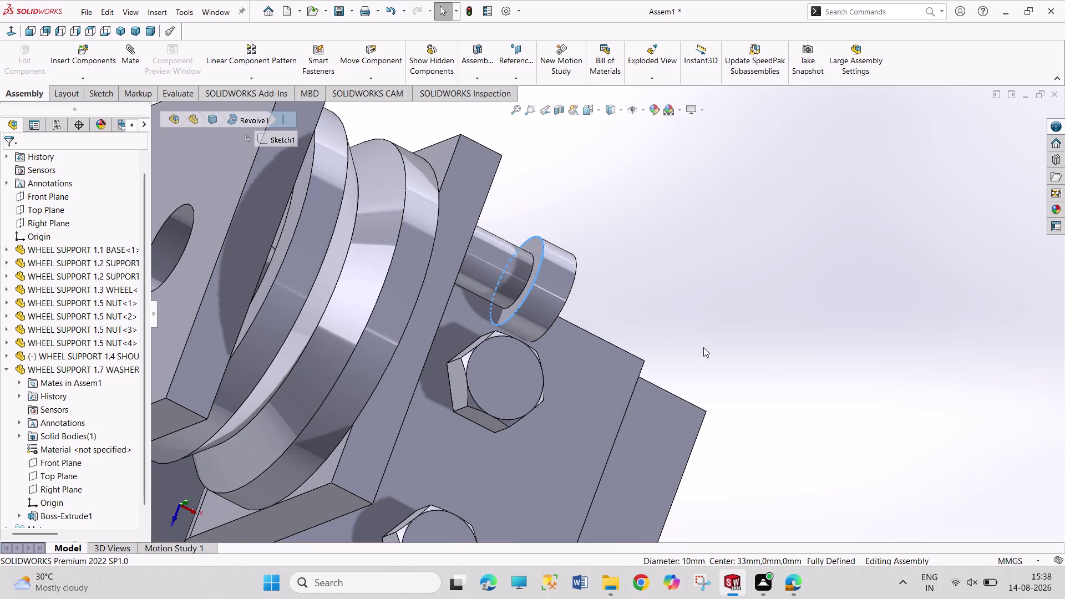
middle_drag(704, 347, 647, 275)
scroll(up, 3)
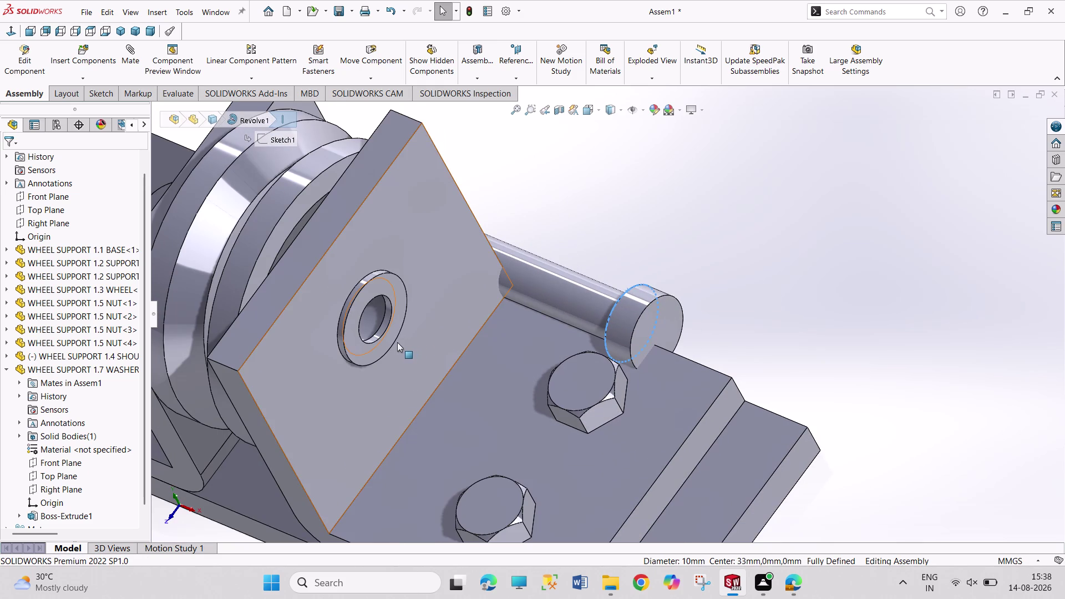
click(385, 334)
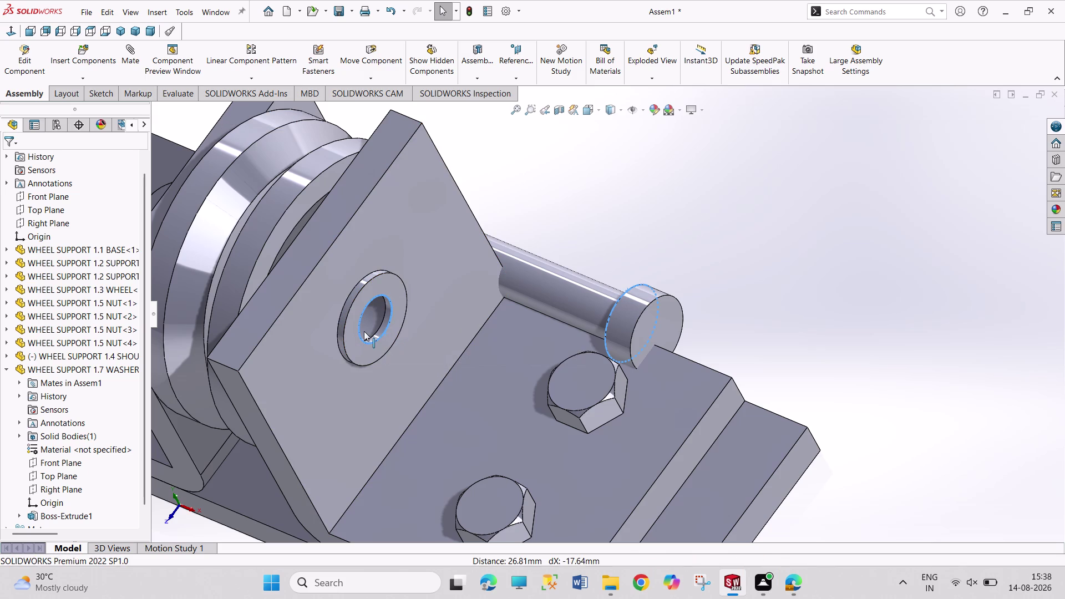
click(435, 326)
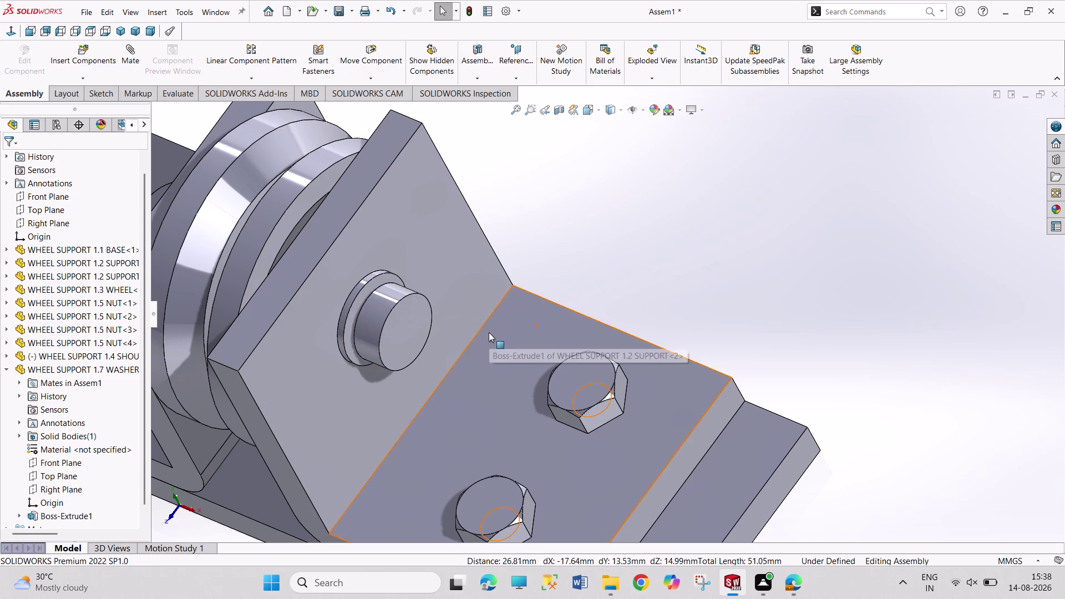
scroll(down, 3)
scroll(up, 3)
scroll(up, 3)
middle_drag(334, 429, 343, 425)
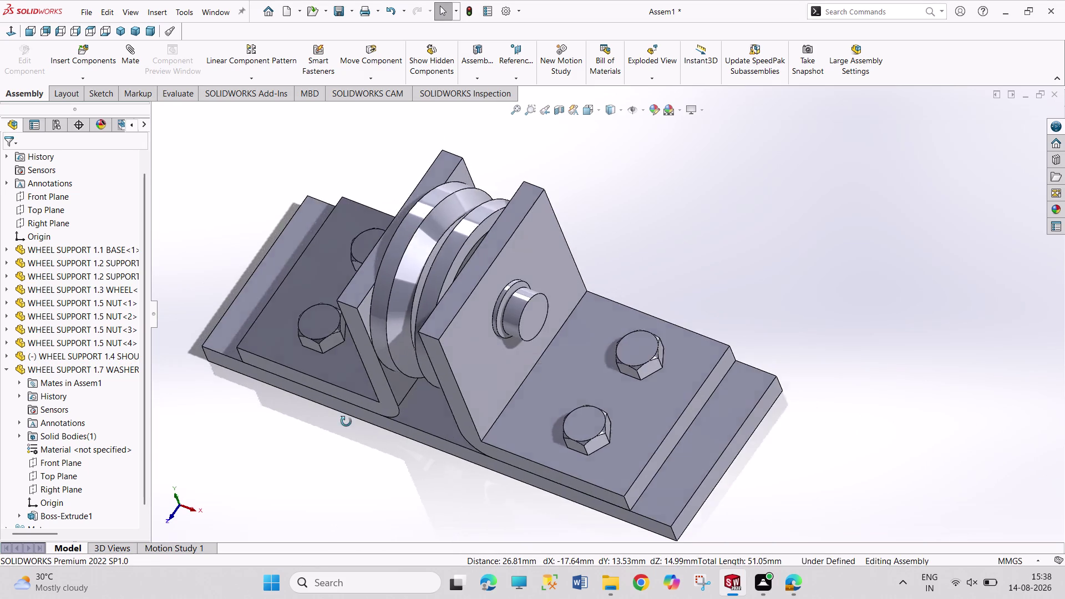
middle_drag(343, 425, 382, 409)
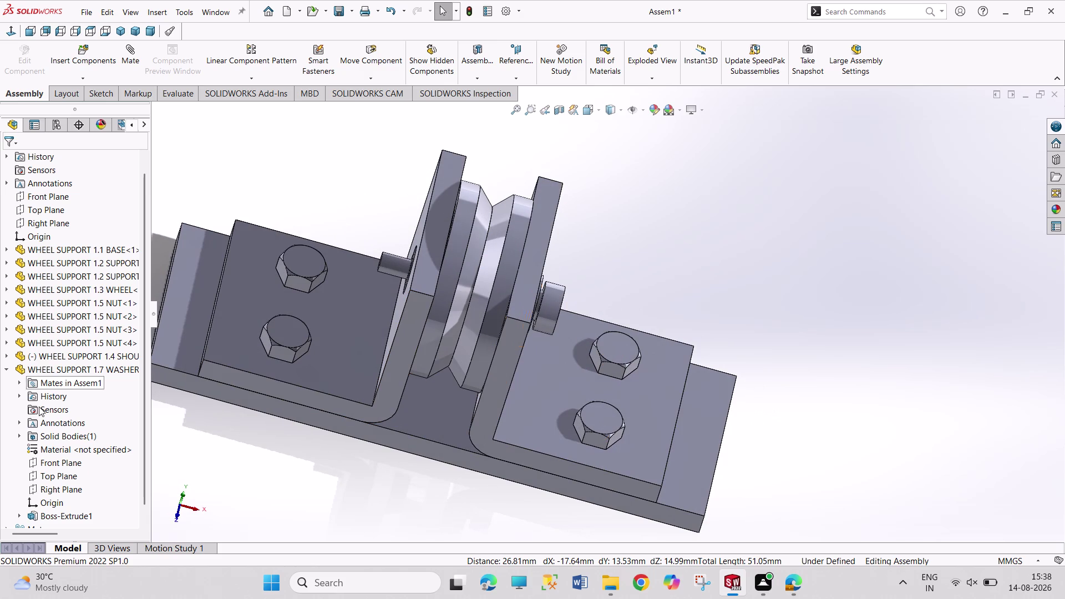
Add an Angle mate between the shoulder screw's Front Plane and the assembly Front Plane.
click(7, 357)
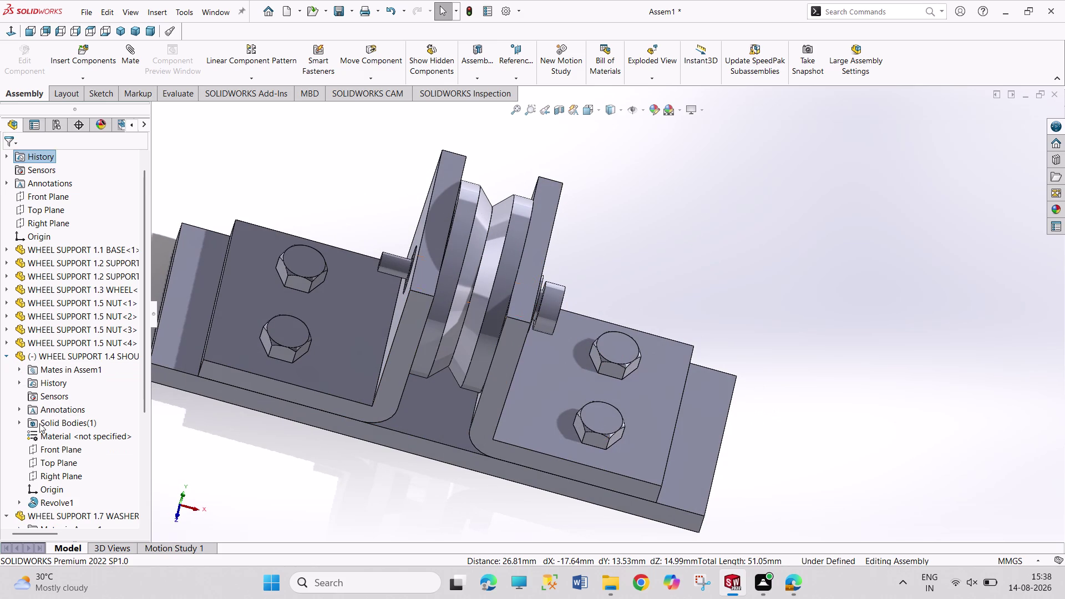
click(58, 446)
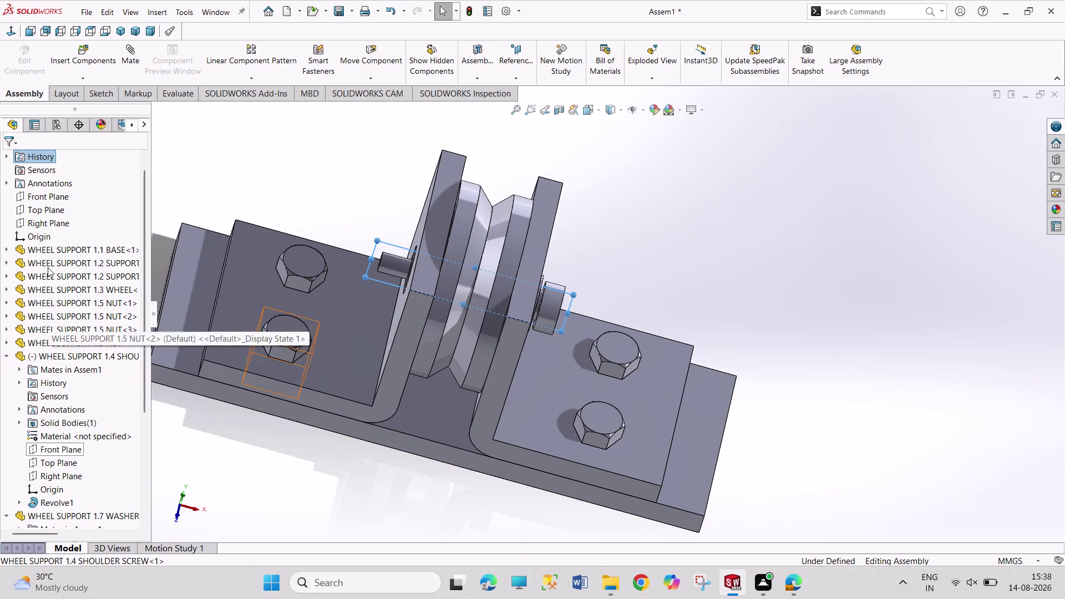
click(55, 199)
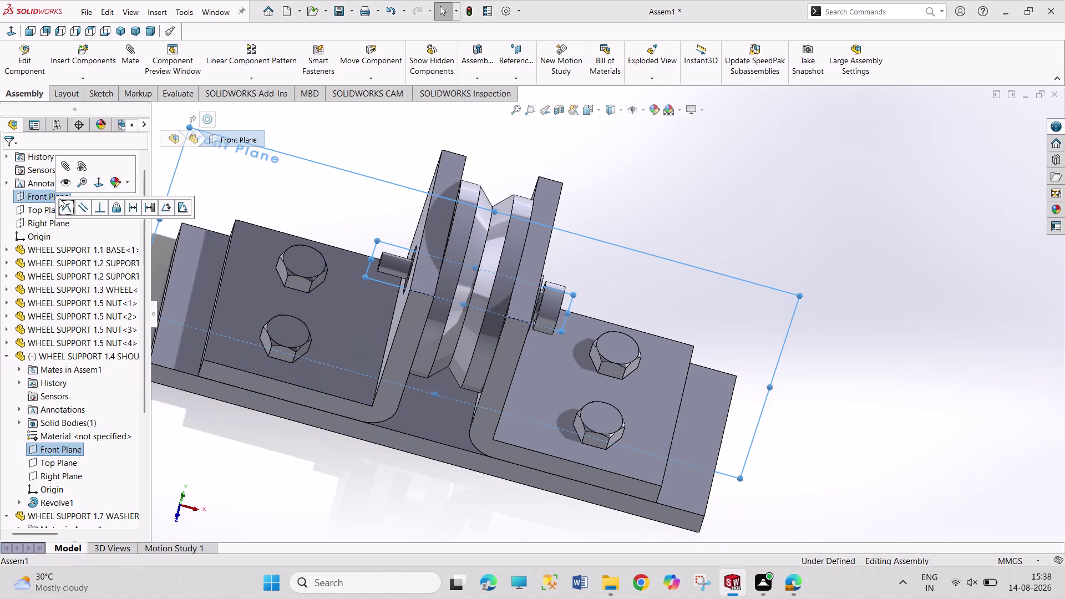
click(166, 209)
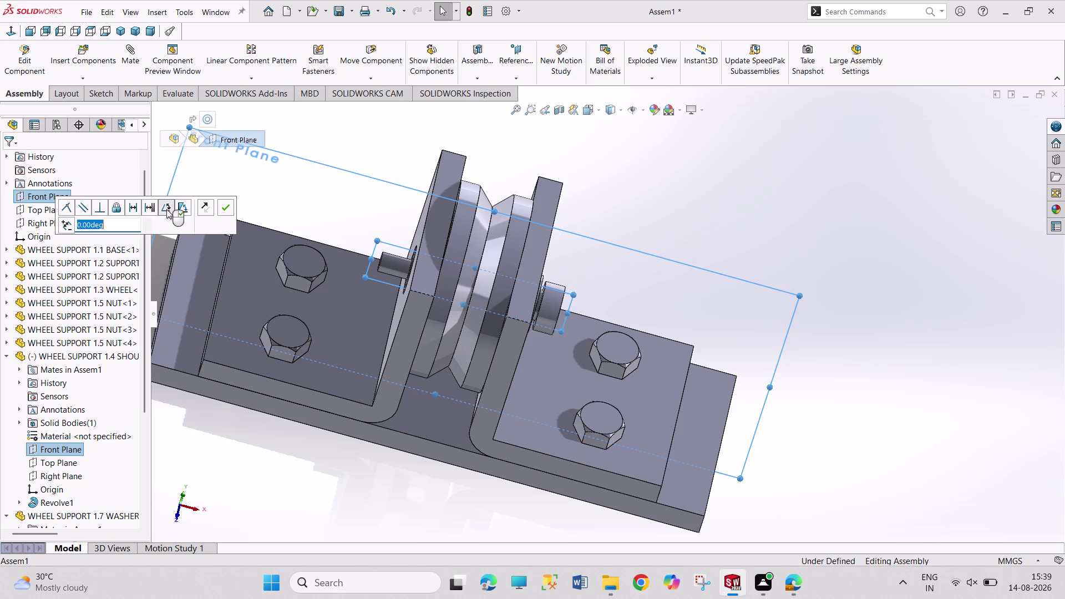
click(227, 203)
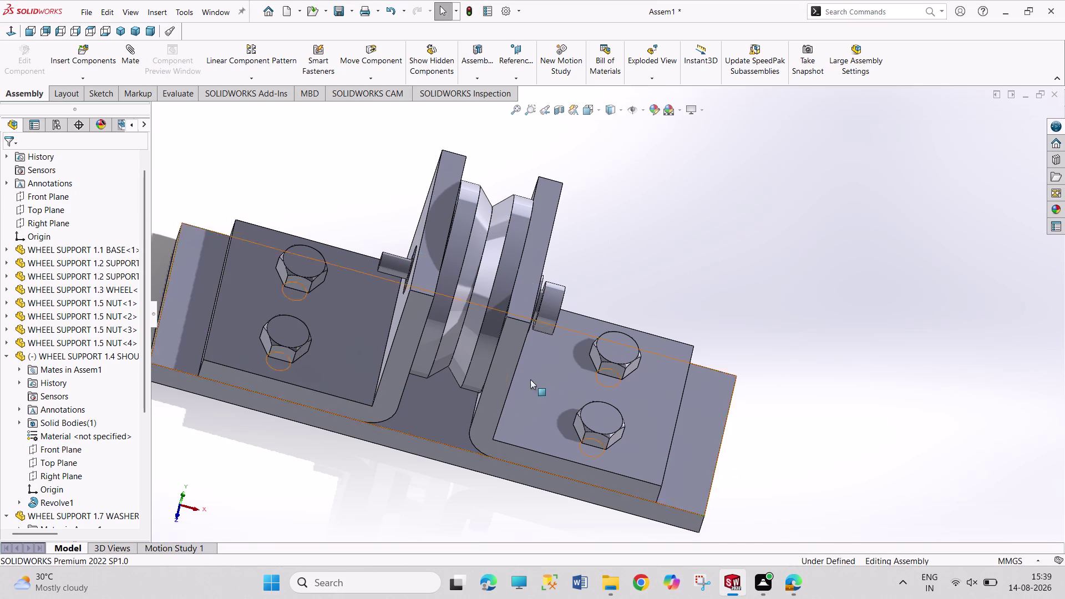
Make the shoulder screw's shoulder face coincident with the support face around the hole.
drag(542, 307, 648, 327)
middle_drag(616, 259, 639, 284)
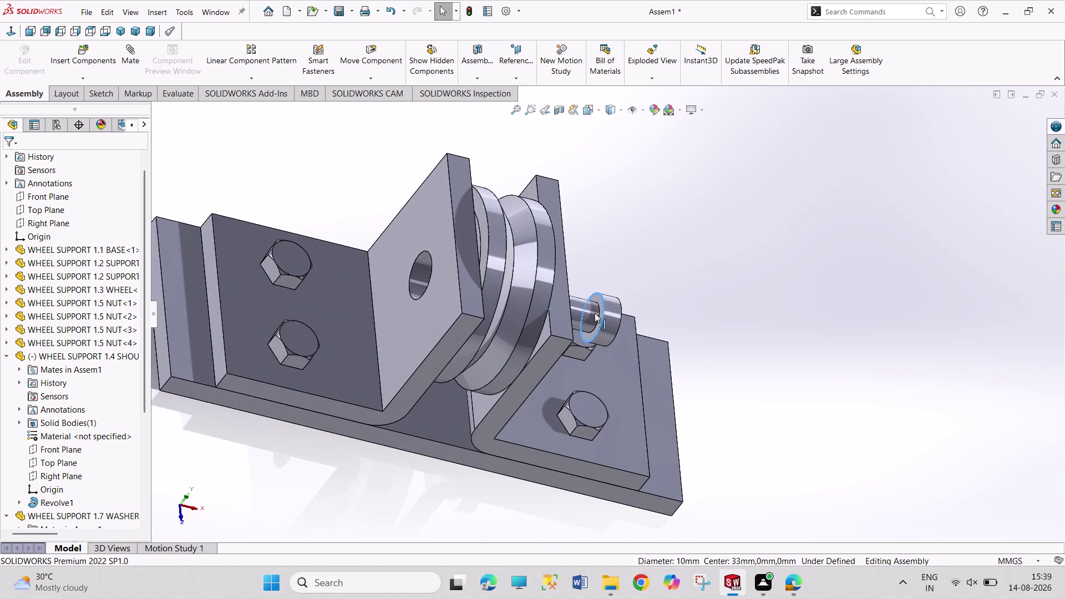
click(600, 302)
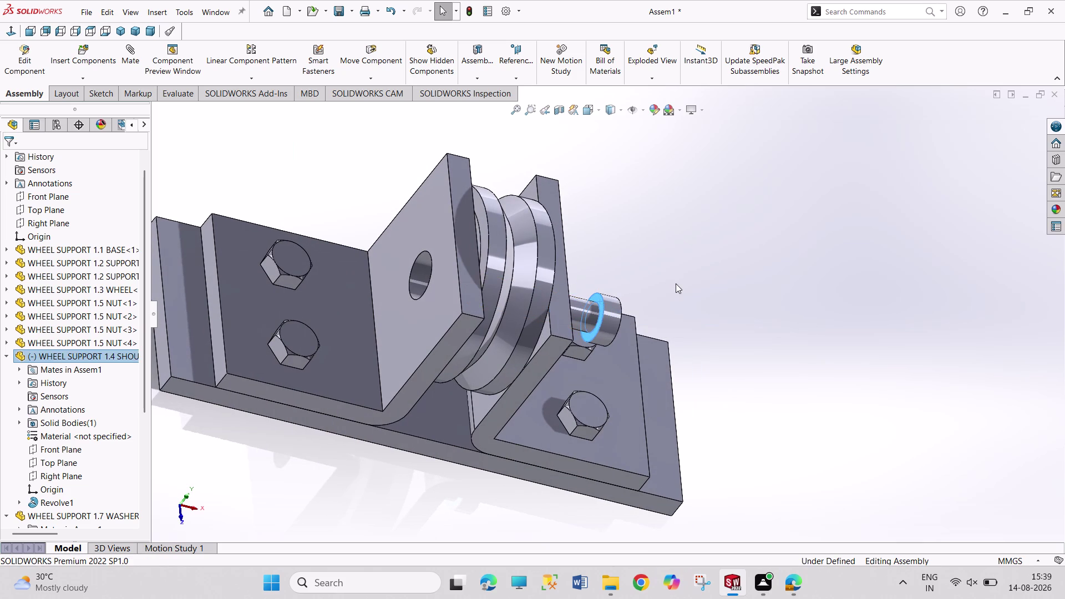
middle_drag(680, 288, 599, 265)
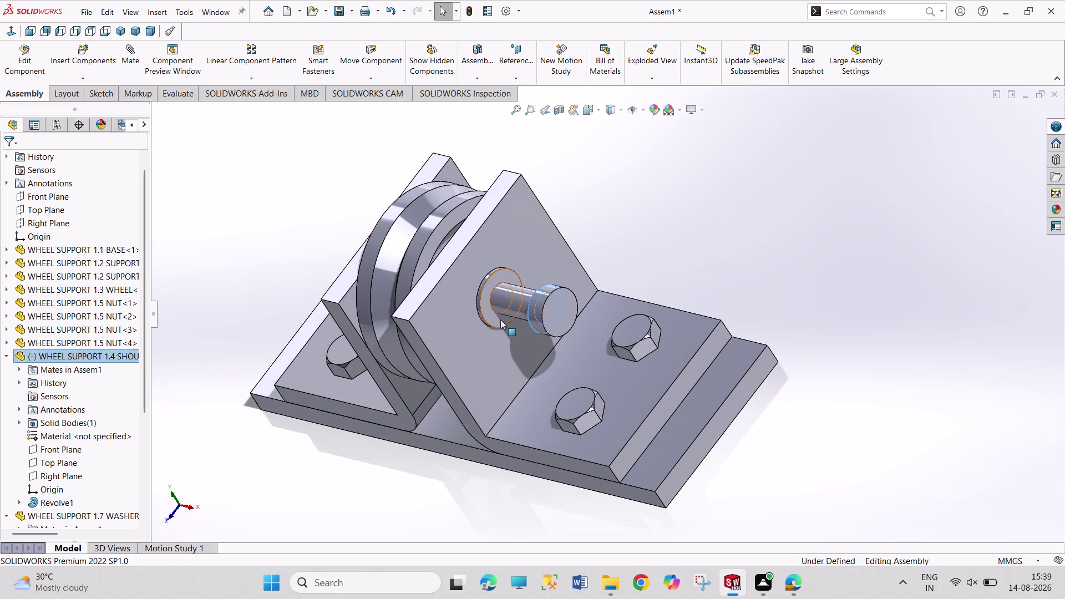
click(501, 319)
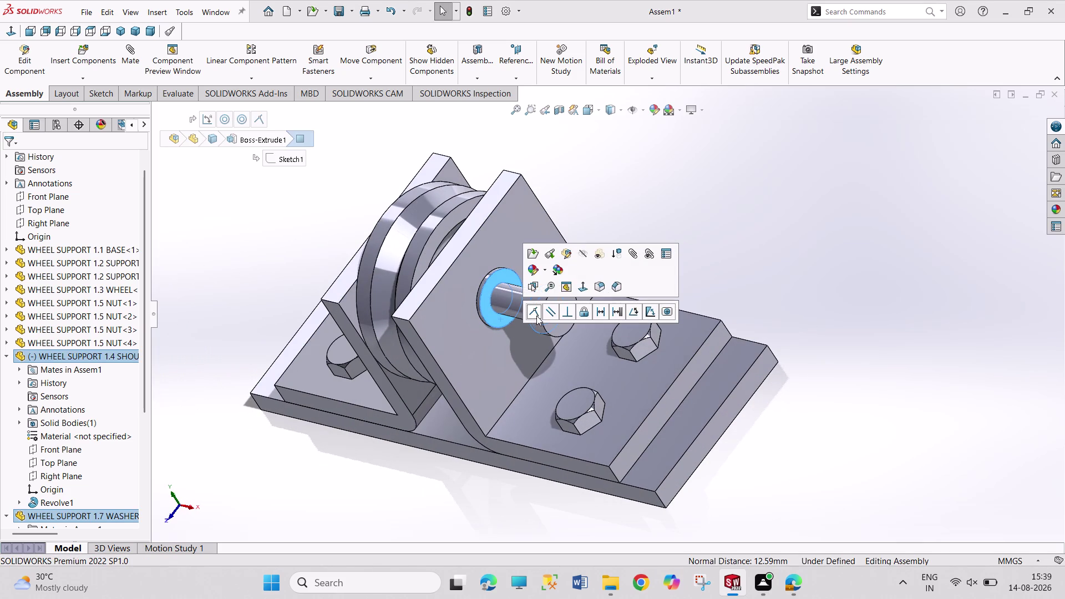
click(537, 316)
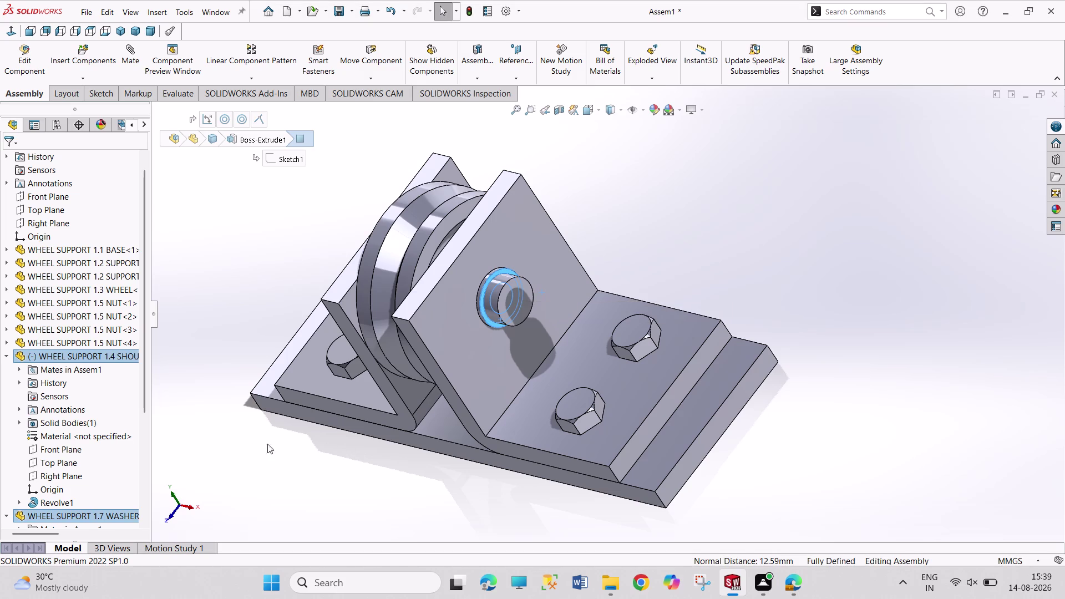
click(8, 356)
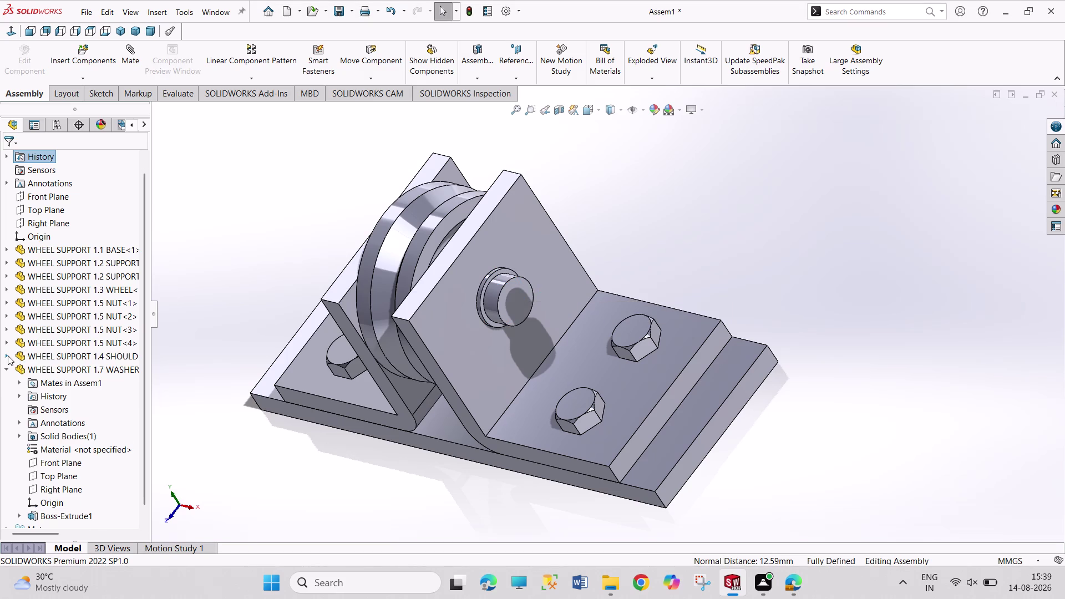
click(6, 368)
click(93, 61)
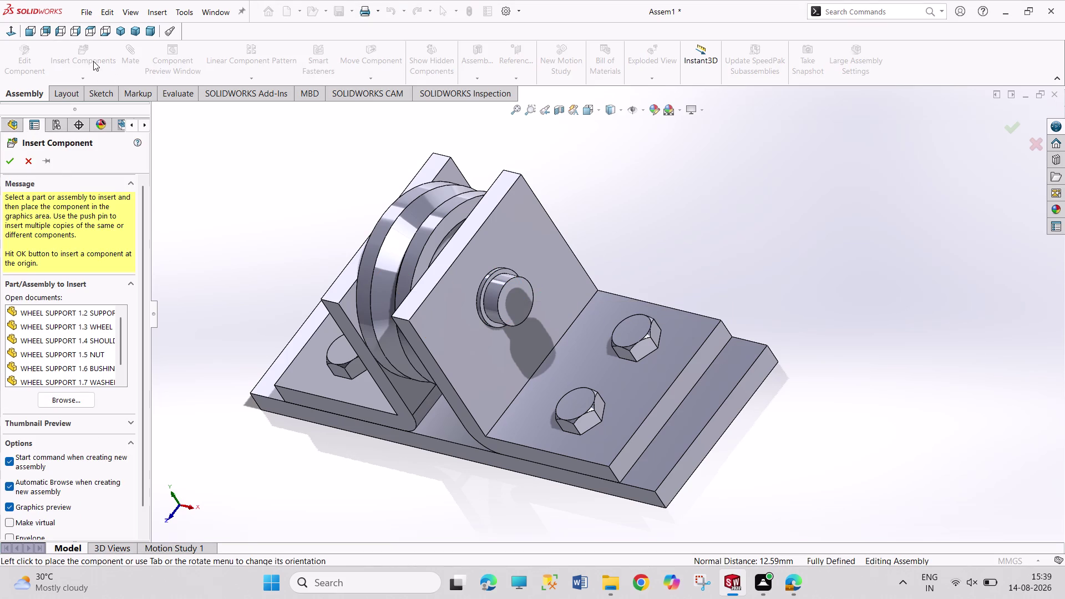
Insert WHEEL SUPPORT 1.6 BUSHING into the assembly.
double_click(101, 367)
click(273, 266)
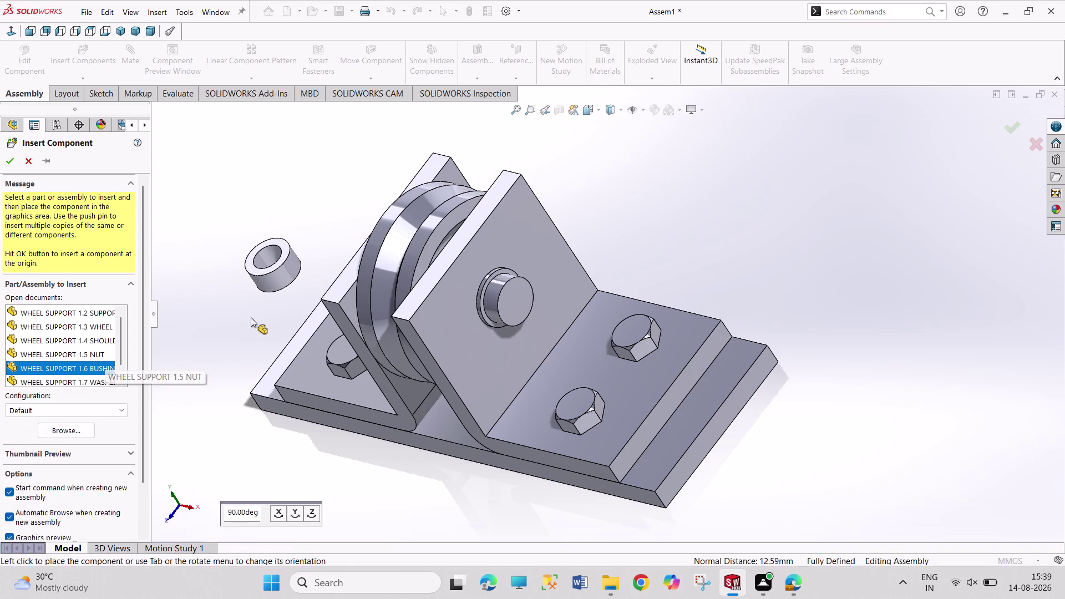
middle_drag(244, 329, 343, 339)
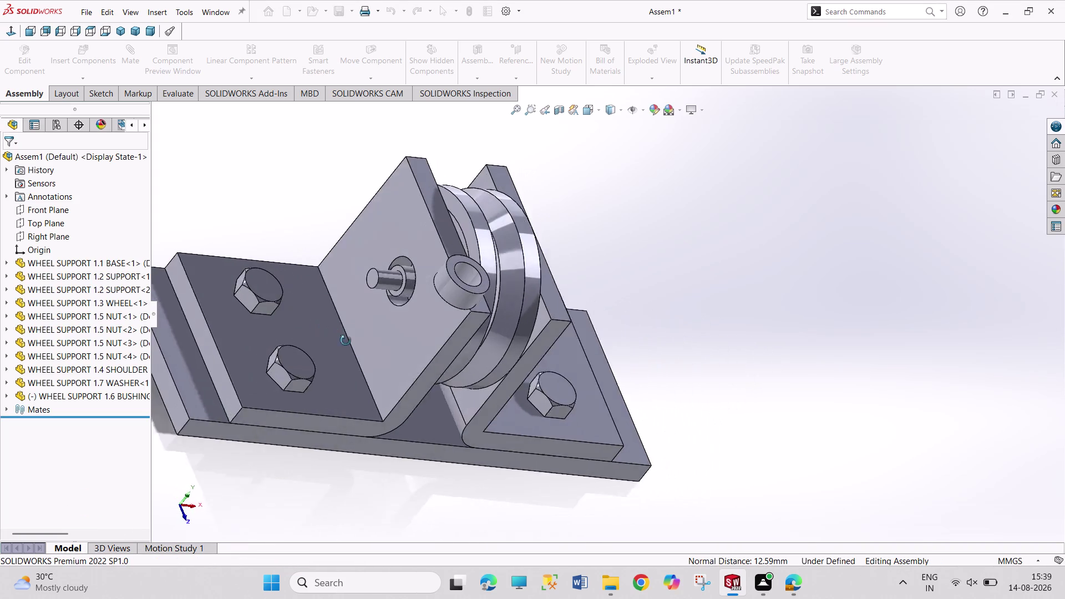
middle_drag(343, 339, 354, 349)
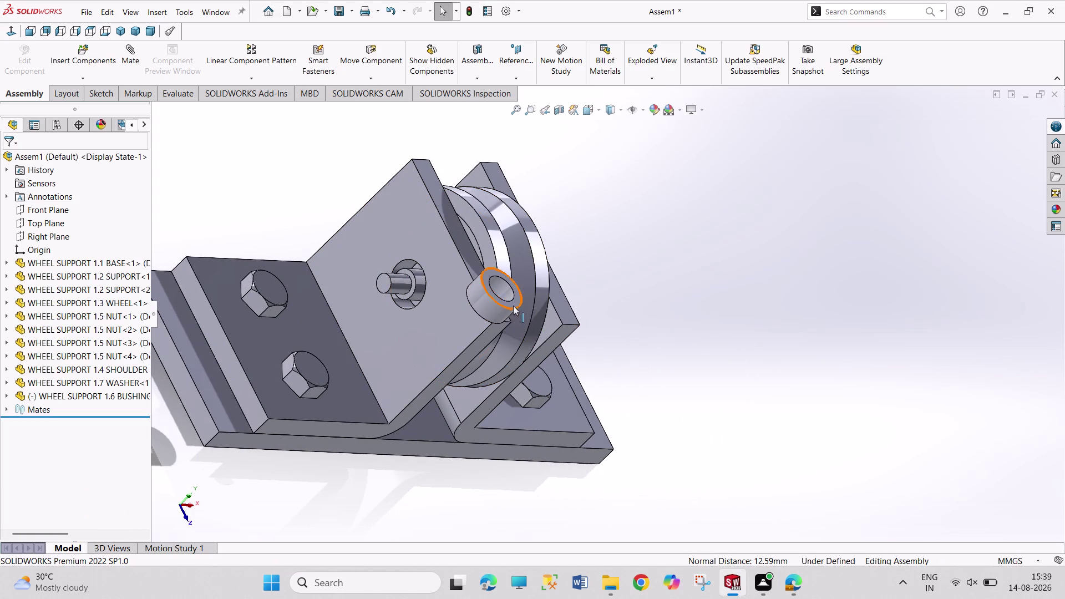
Make the bushing concentric with the shoulder screw shaft and slide it along the shaft.
click(512, 308)
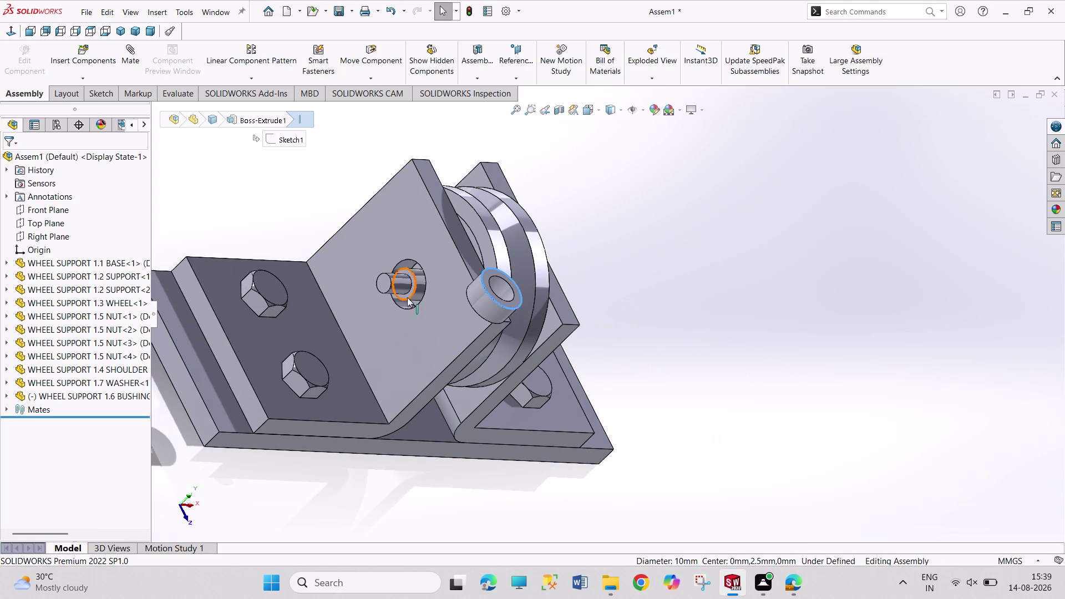
scroll(up, 3)
scroll(down, 3)
scroll(down, 3)
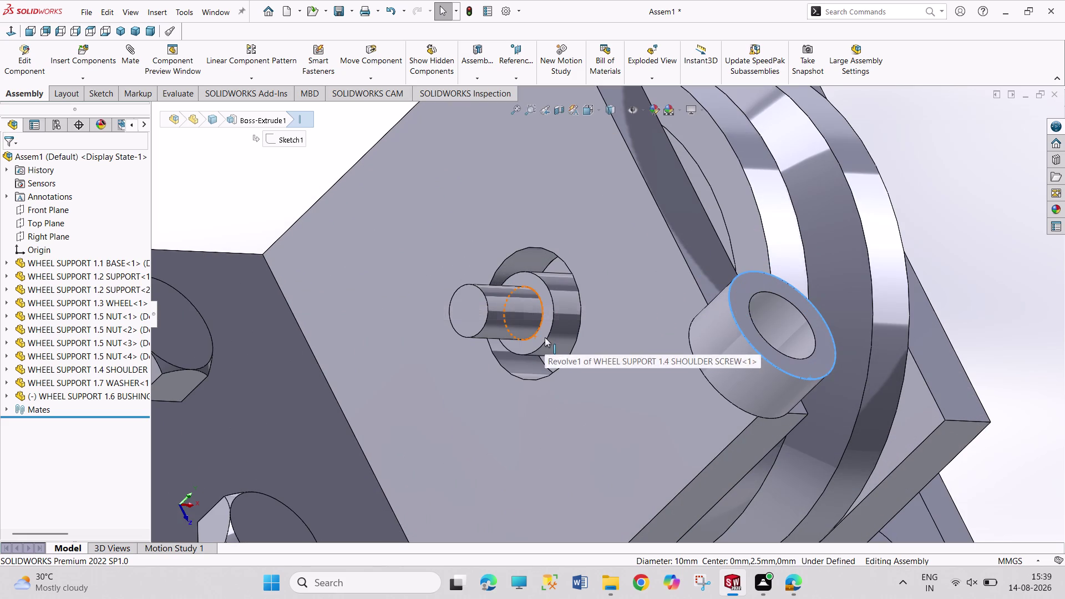
click(549, 338)
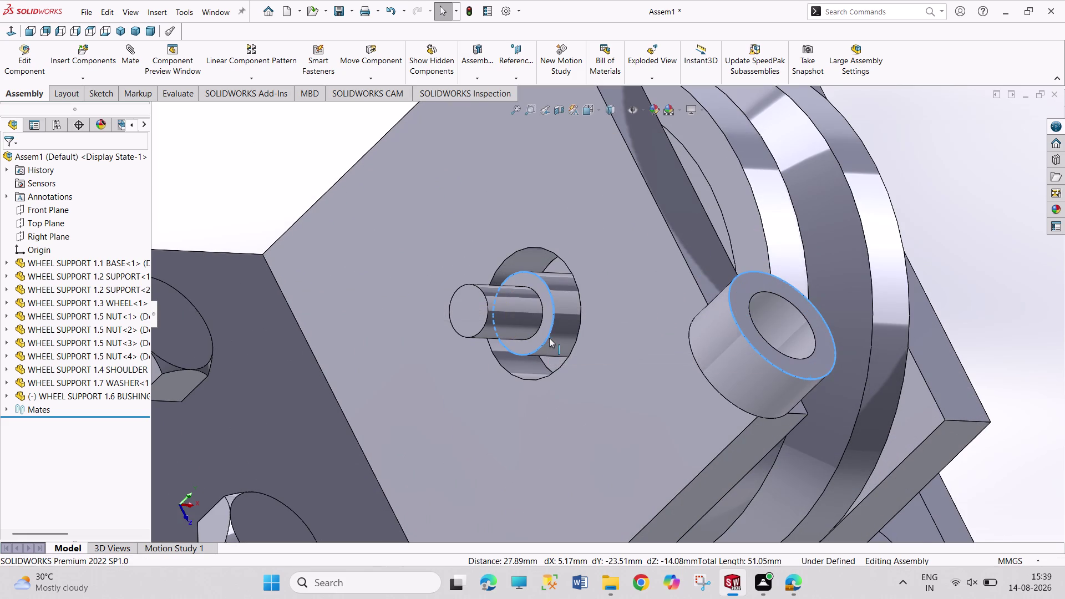
click(598, 335)
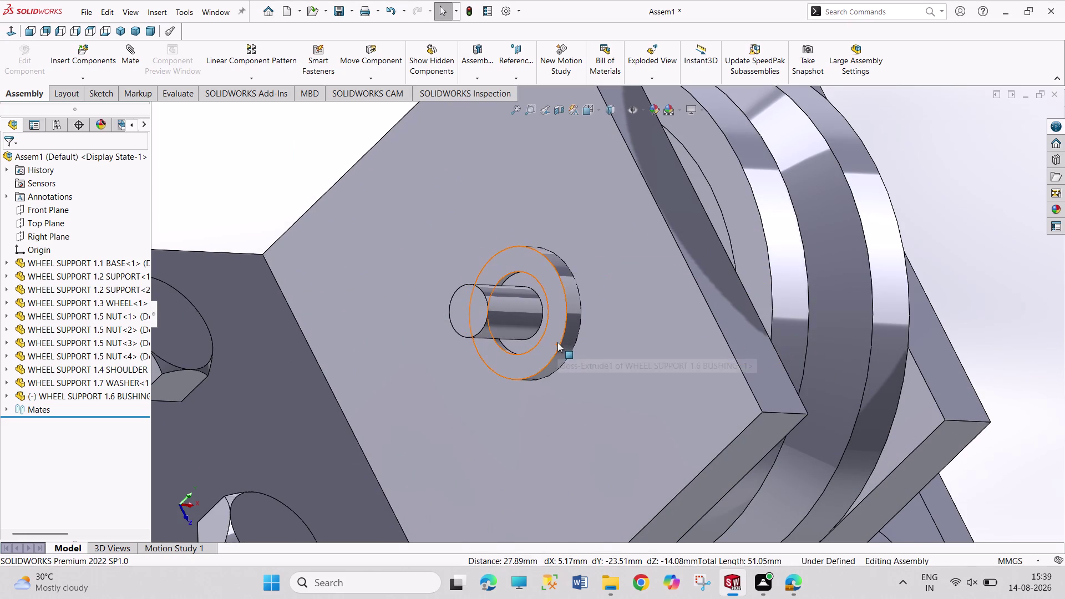
drag(558, 342, 380, 366)
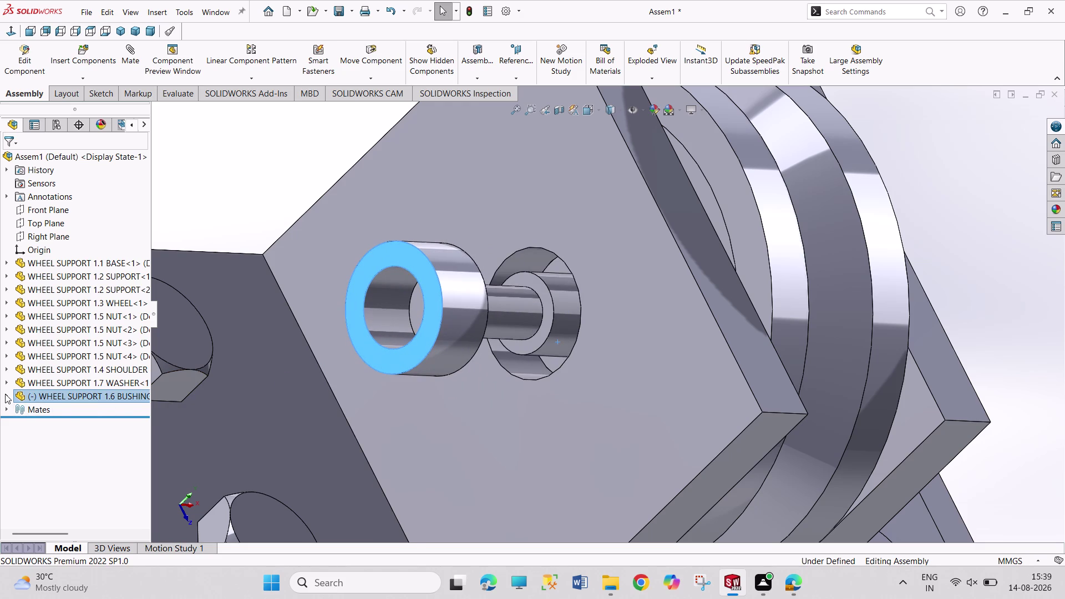
click(6, 395)
Add a 90° Angle mate between the bushing's Front Plane and the assembly Front Plane.
click(58, 464)
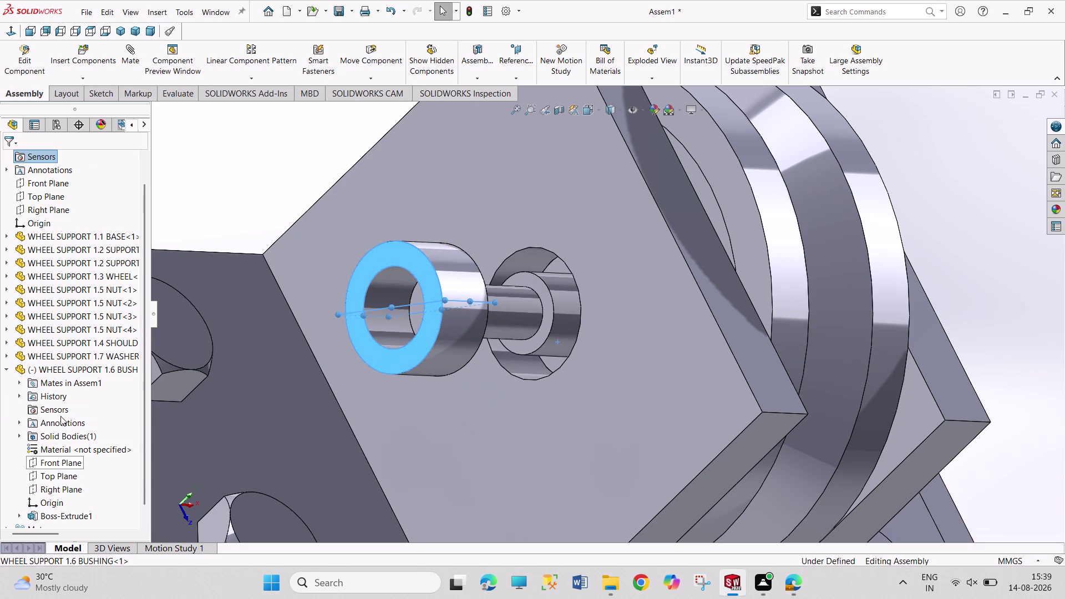
click(63, 185)
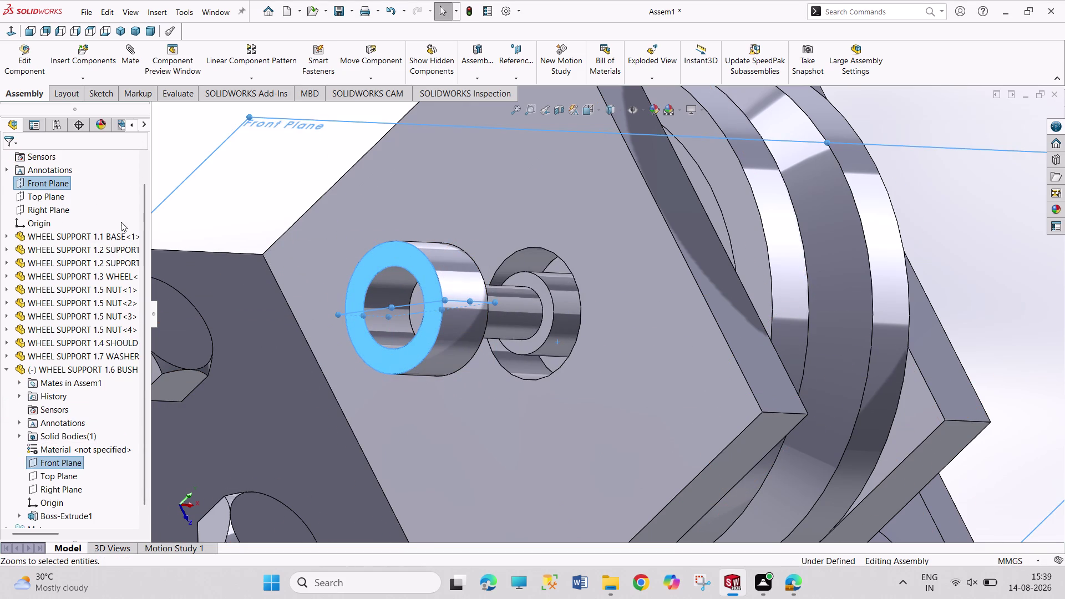
scroll(up, 3)
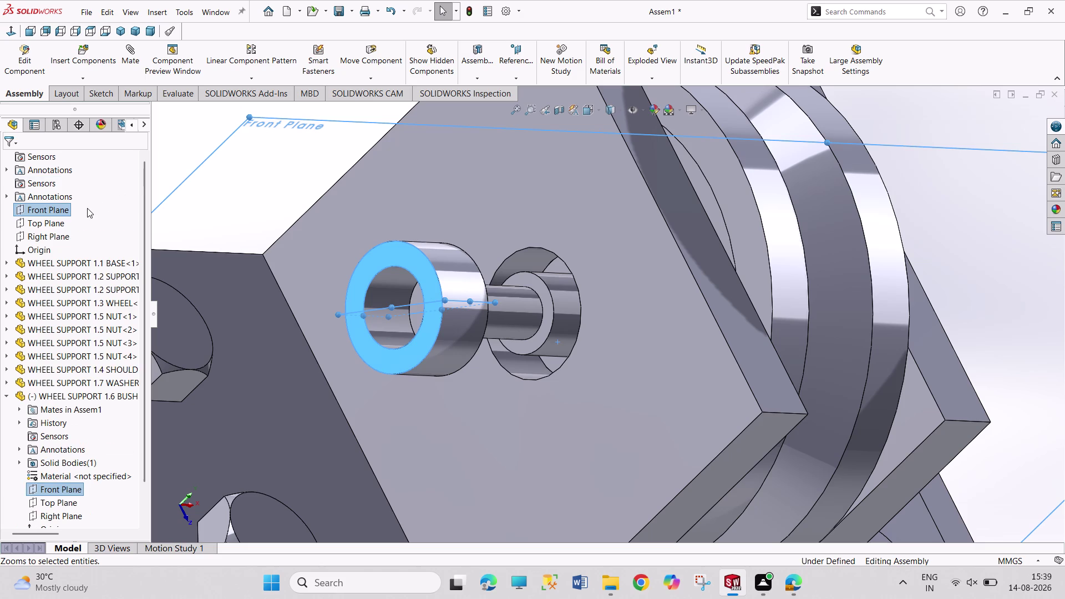
click(171, 168)
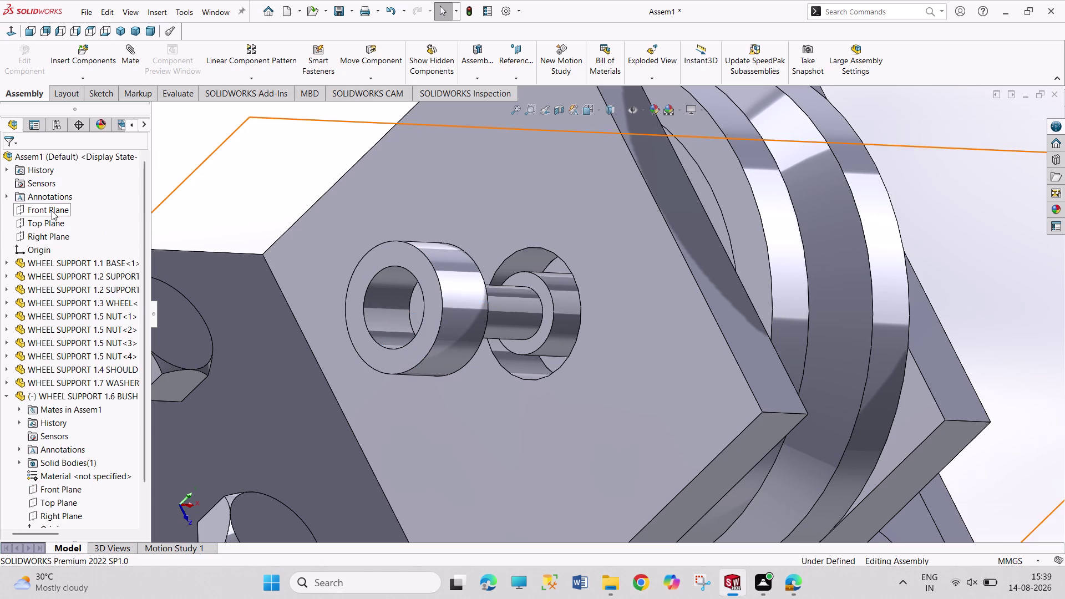
click(52, 211)
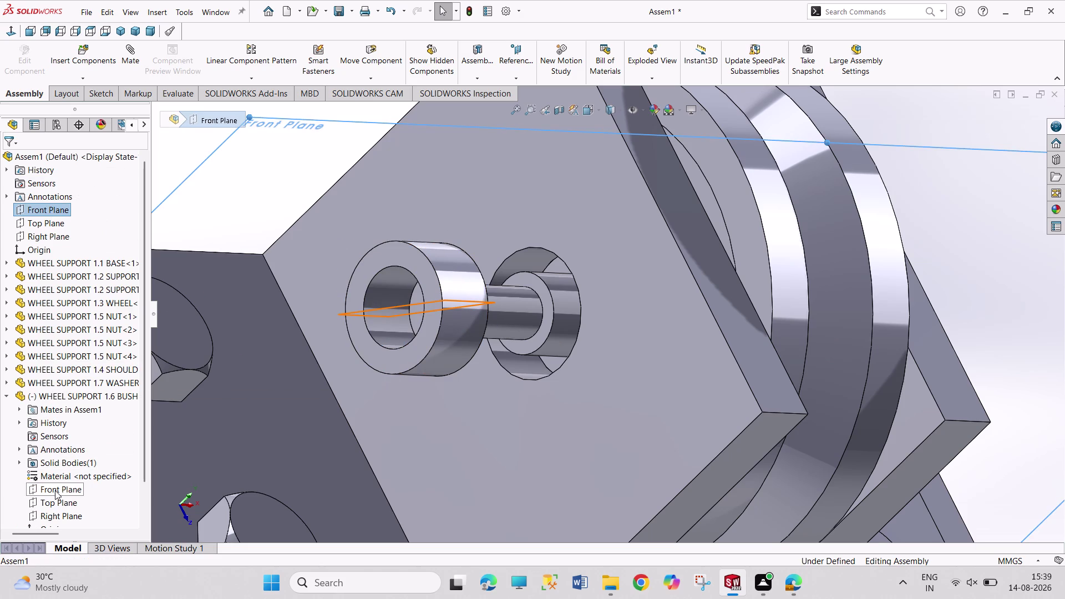
click(55, 491)
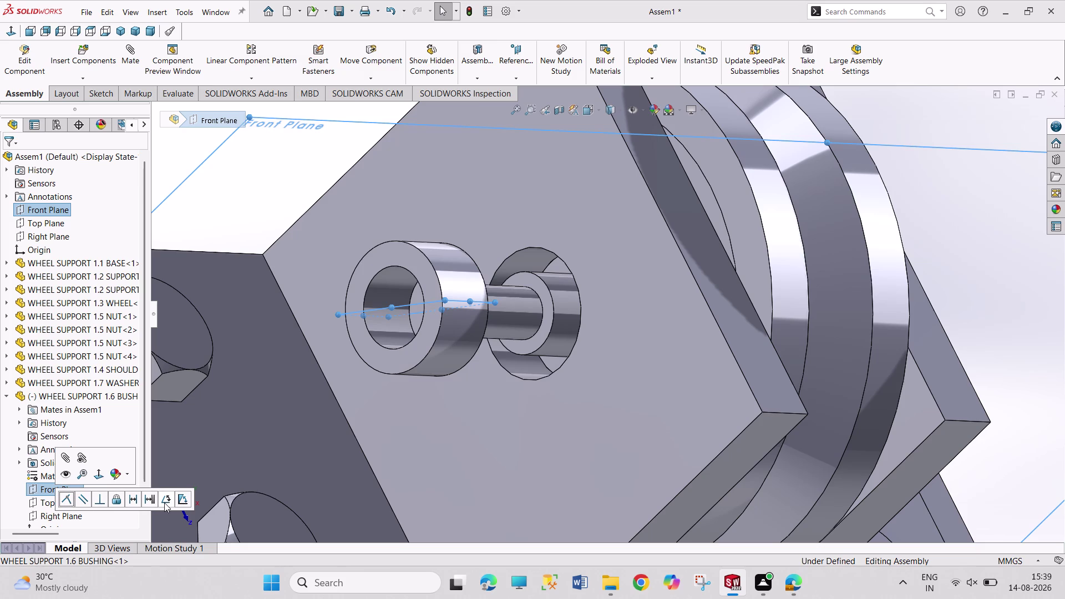
click(164, 503)
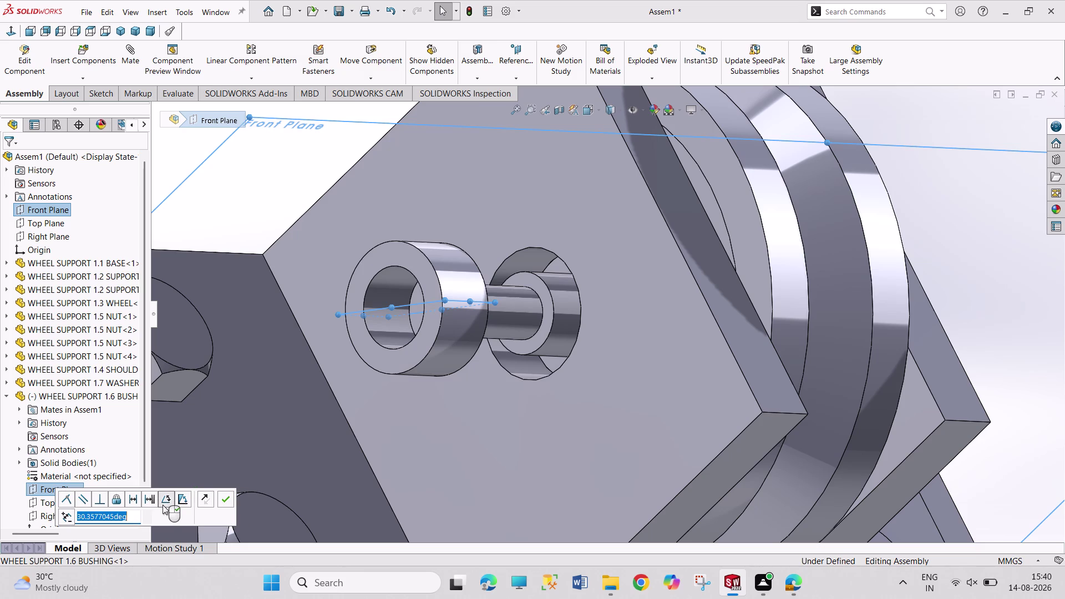
text(90)
key(Return)
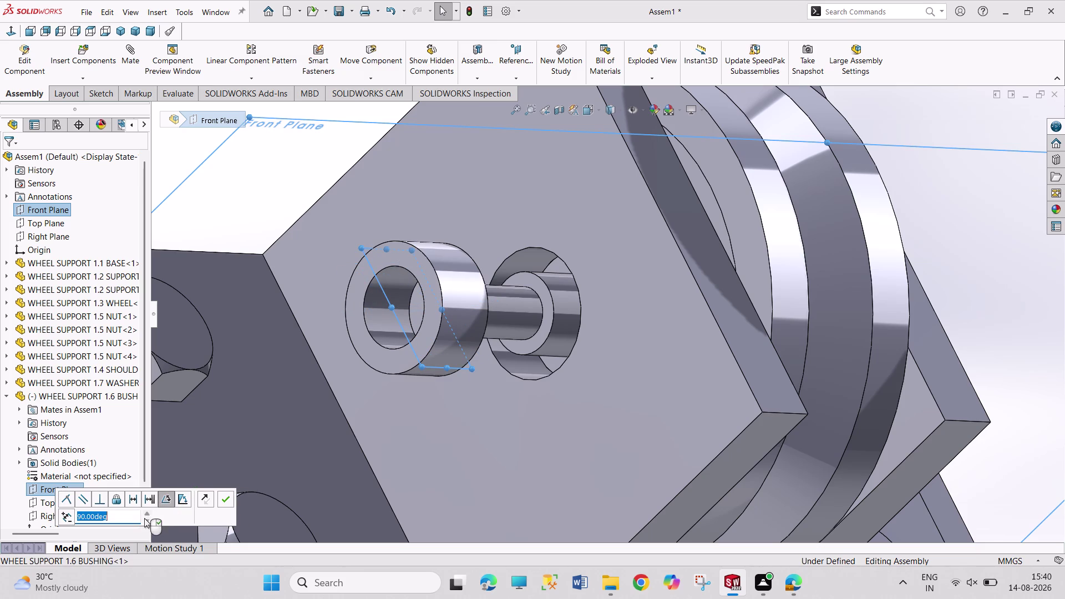
click(227, 504)
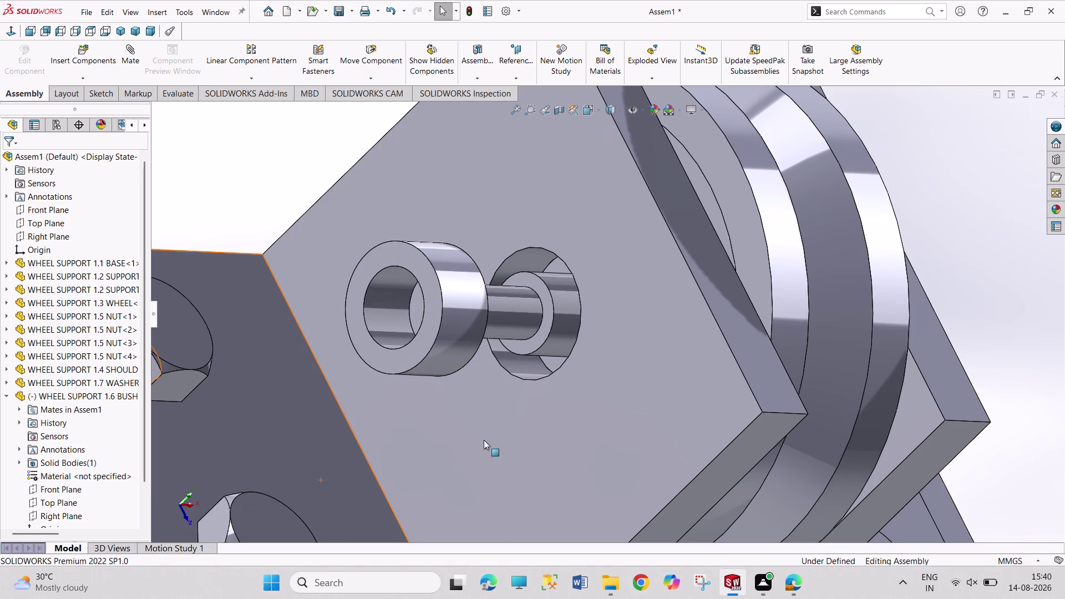
Mate the bushing's end face coincident with the support face.
click(558, 268)
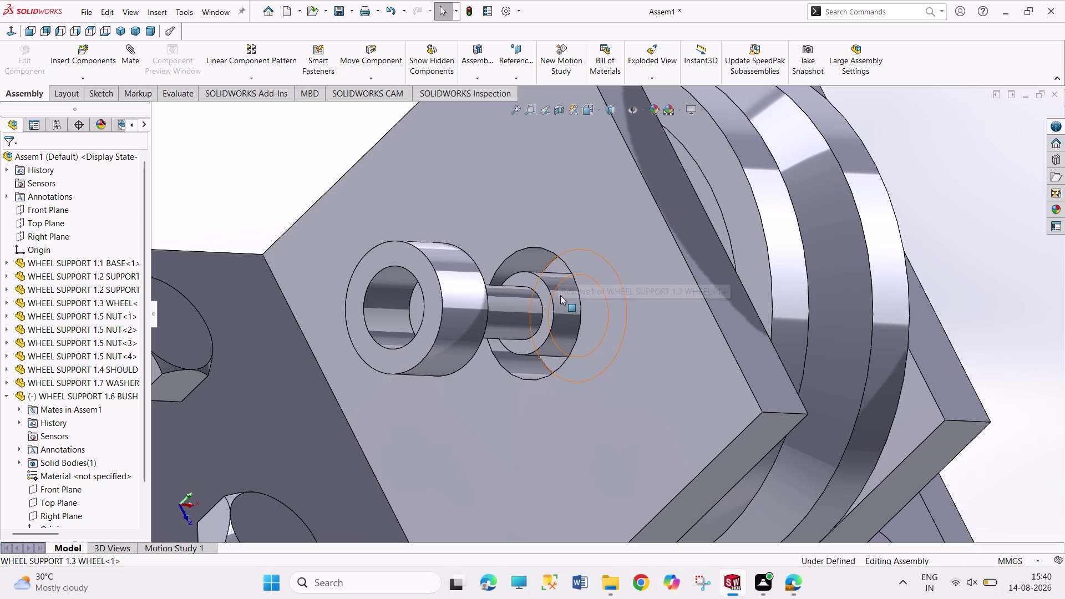
middle_drag(576, 341, 490, 342)
middle_click(488, 342)
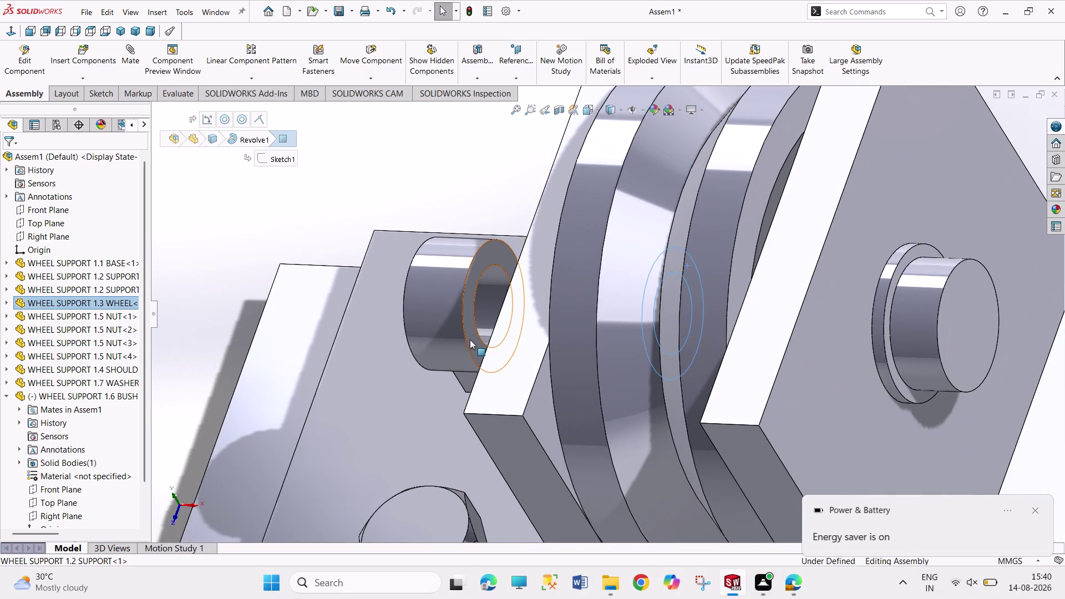
click(471, 318)
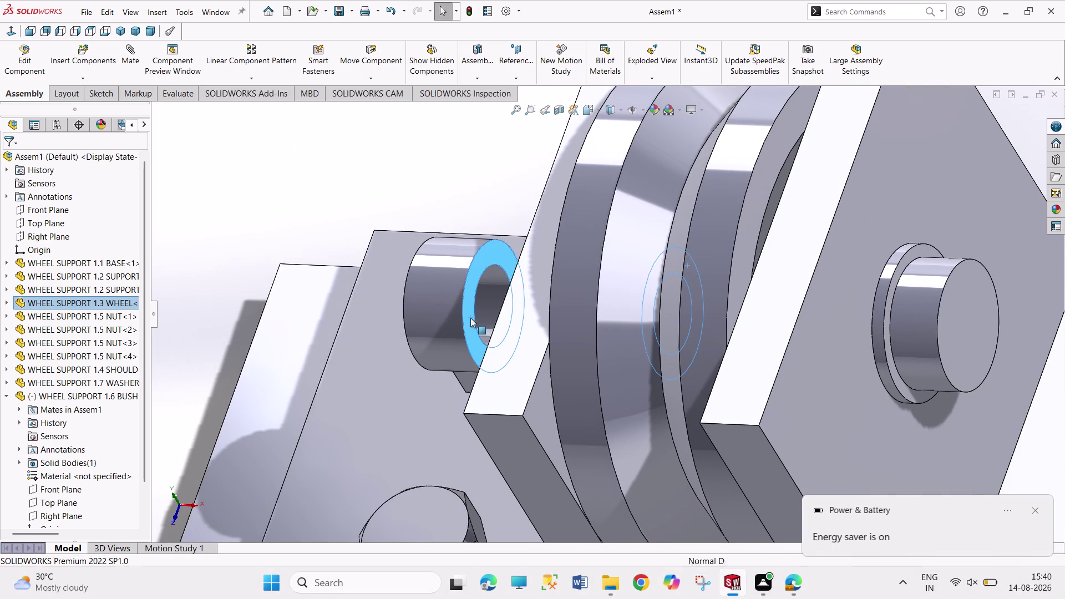
click(503, 312)
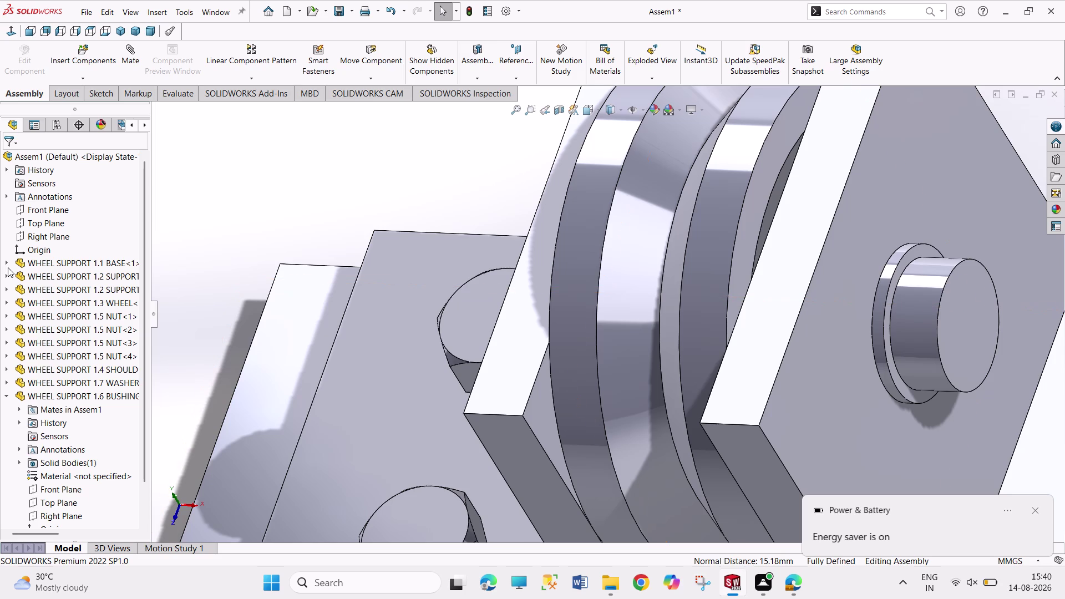
click(8, 397)
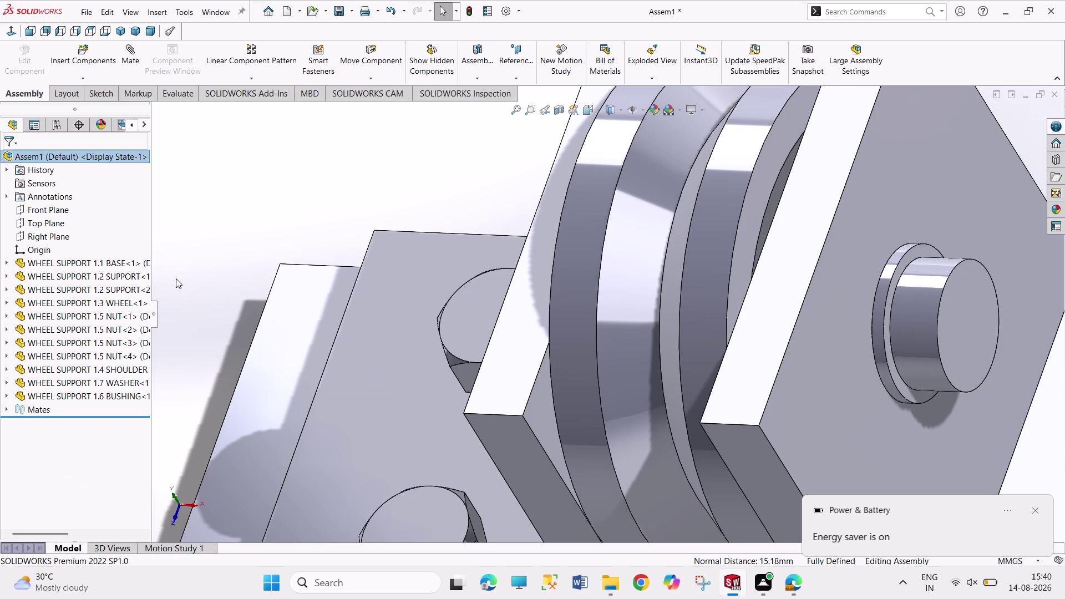
Orbit and zoom to check the bushing, and dismiss the energy saver notification.
middle_drag(182, 280, 251, 294)
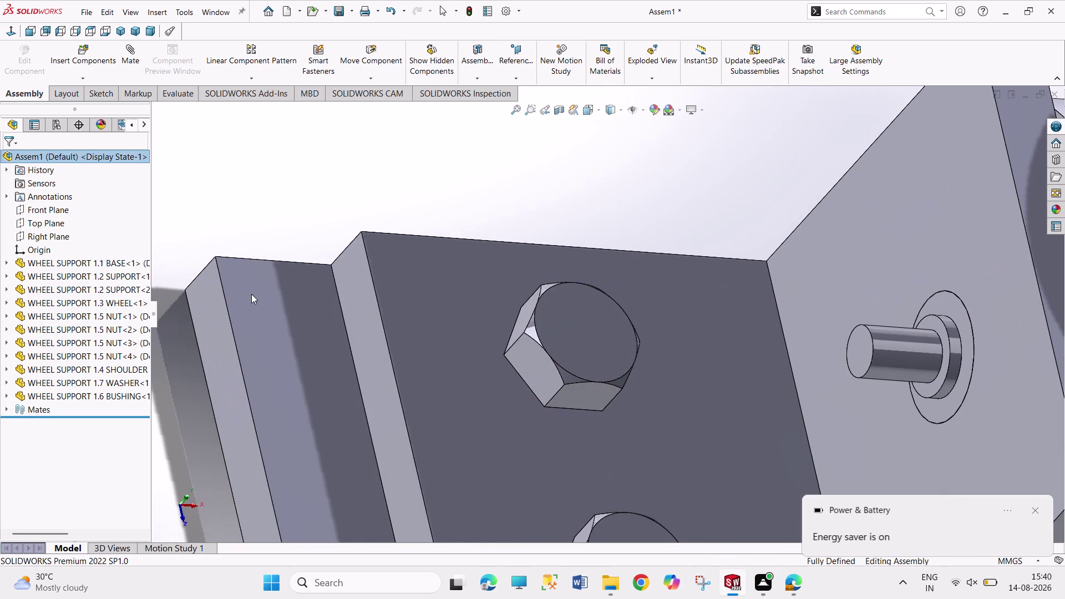
scroll(down, 3)
scroll(up, 3)
scroll(up, 3)
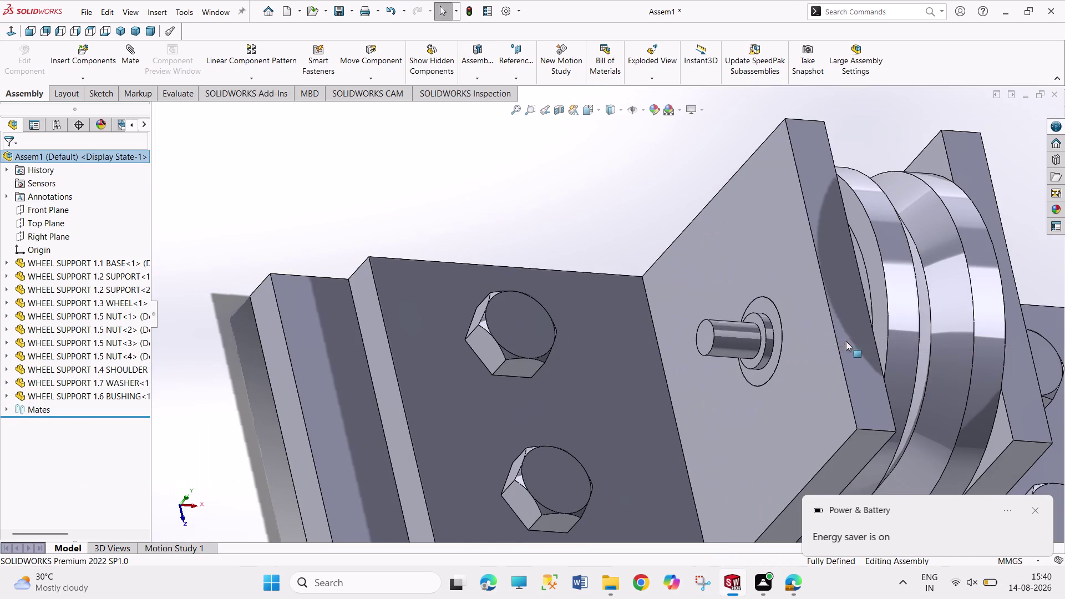
scroll(up, 3)
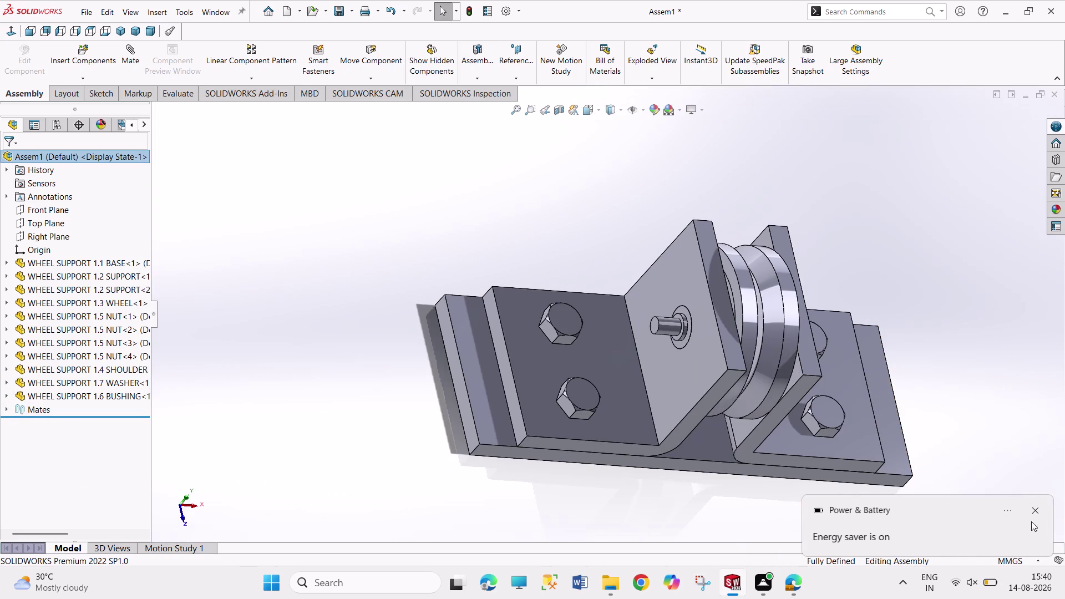
click(1035, 510)
scroll(down, 3)
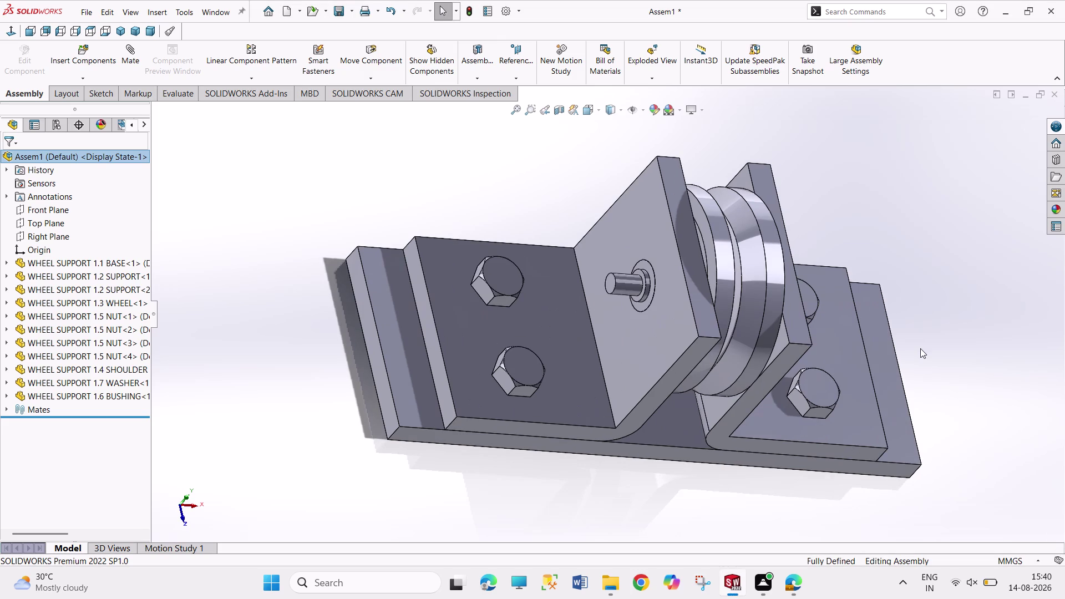
scroll(down, 3)
click(86, 62)
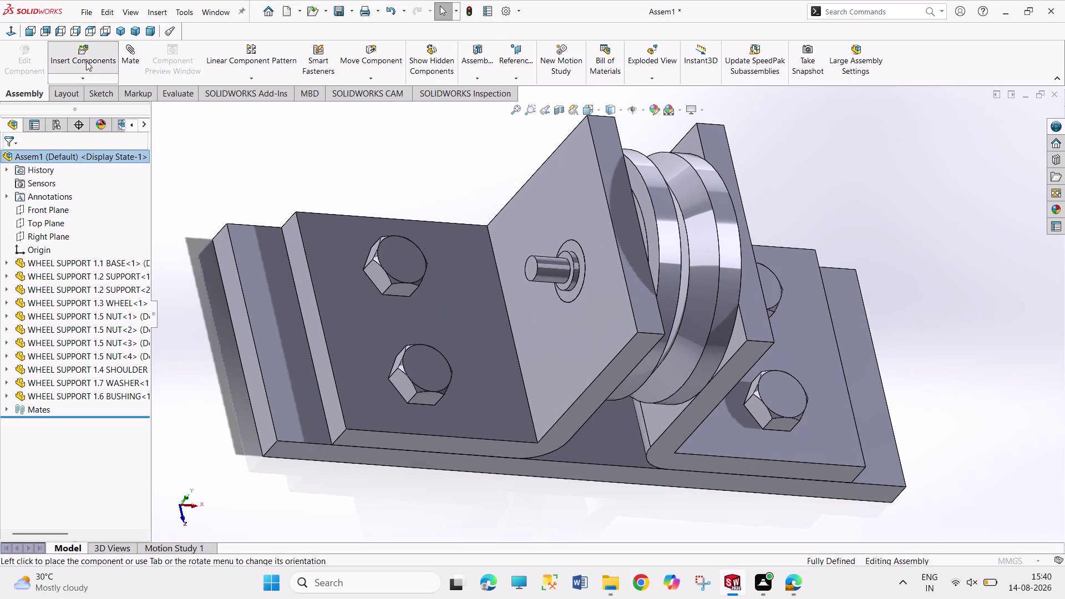
Insert another WHEEL SUPPORT 1.7 WASHER and drop it loose above the support.
scroll(down, 3)
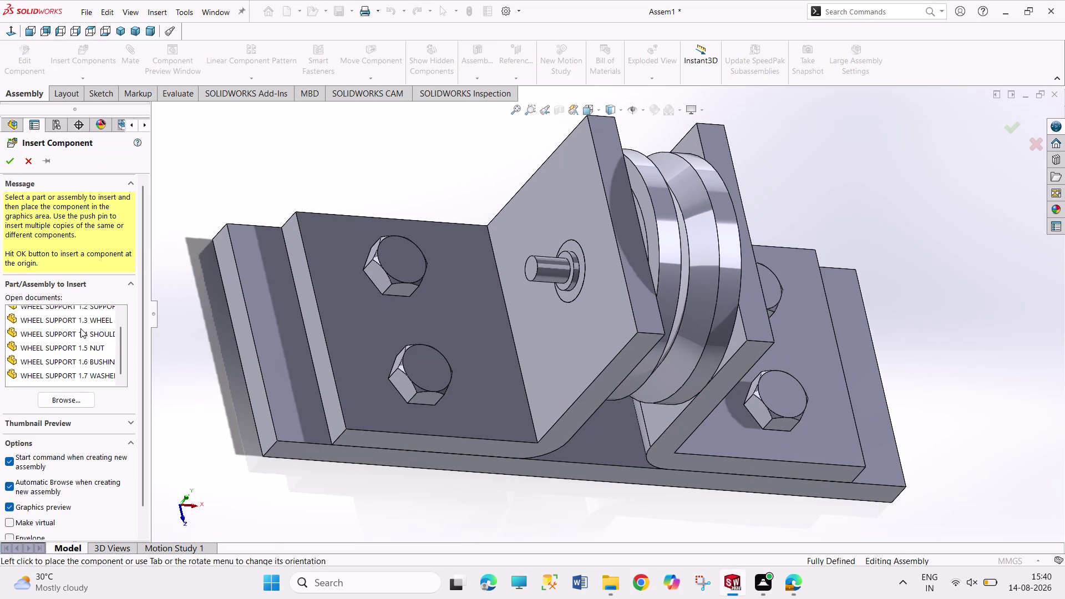
scroll(down, 3)
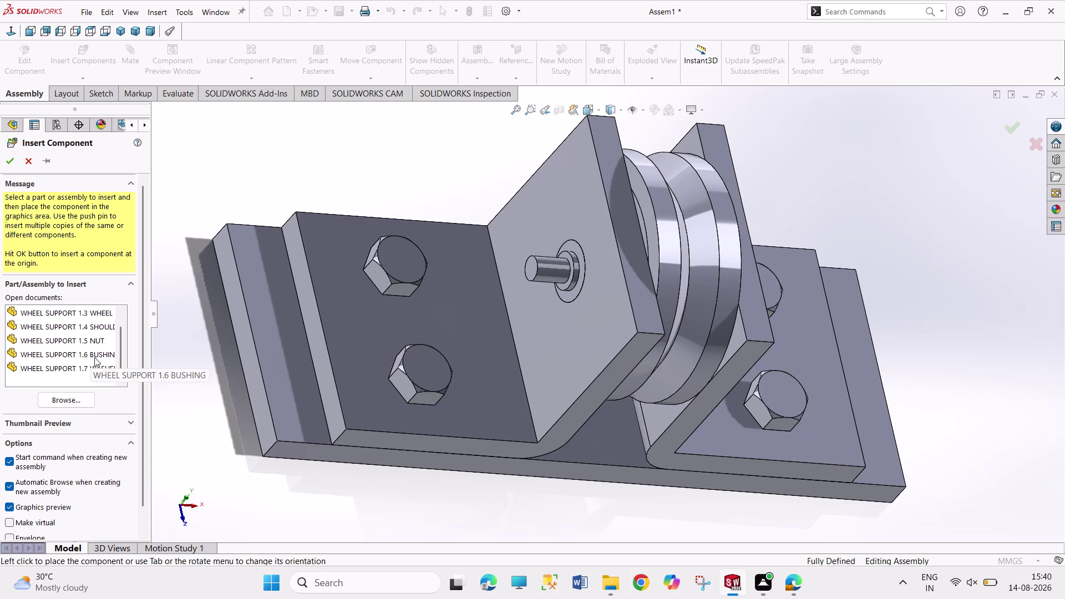
double_click(97, 371)
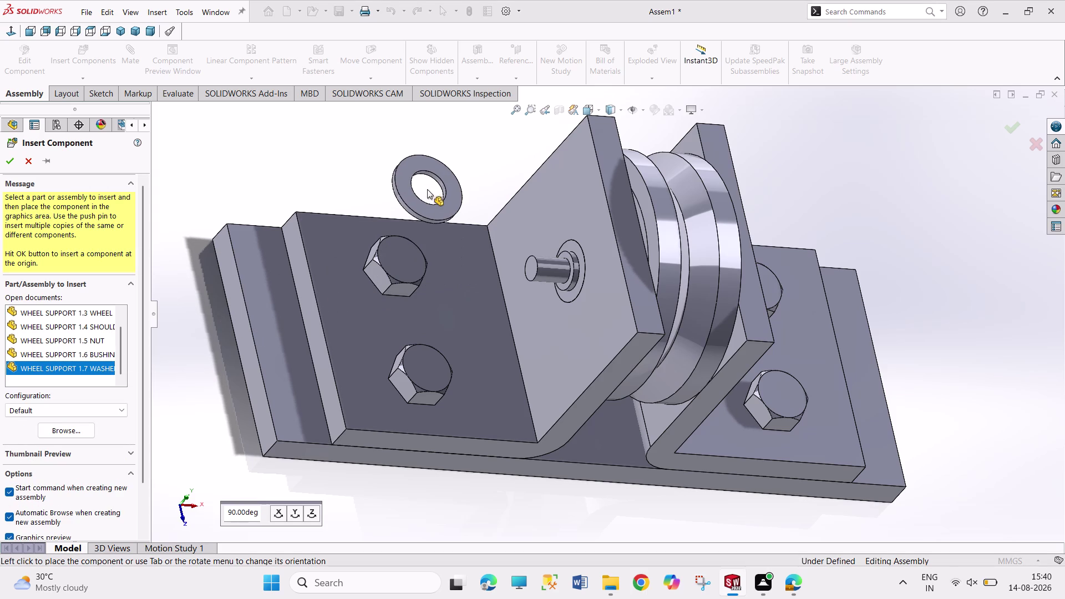
click(428, 189)
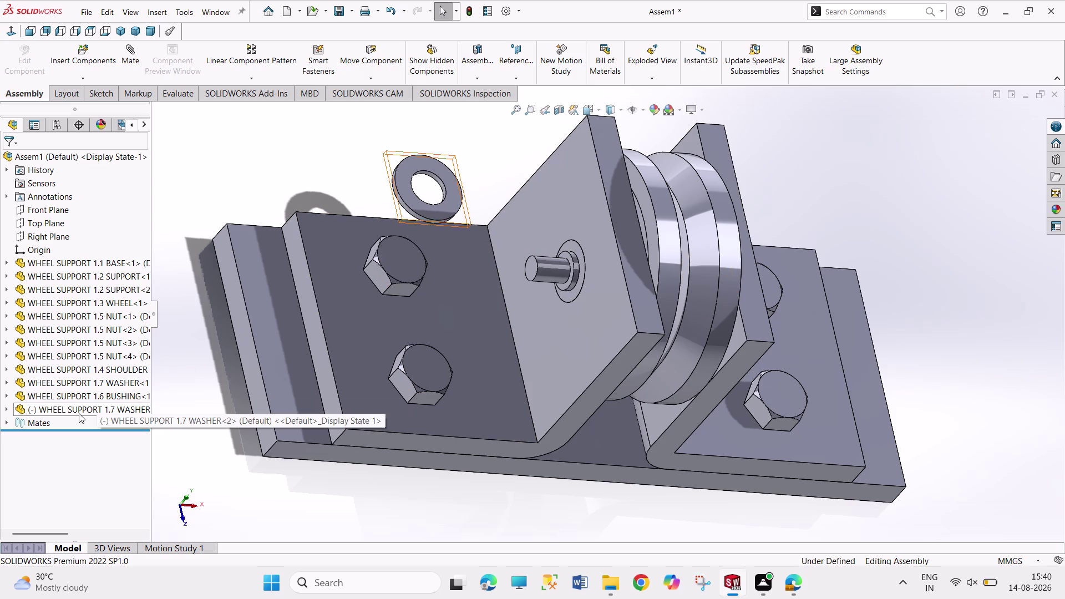
Check the new washer's tree entry, then select its hole for centering.
click(6, 409)
scroll(down, 3)
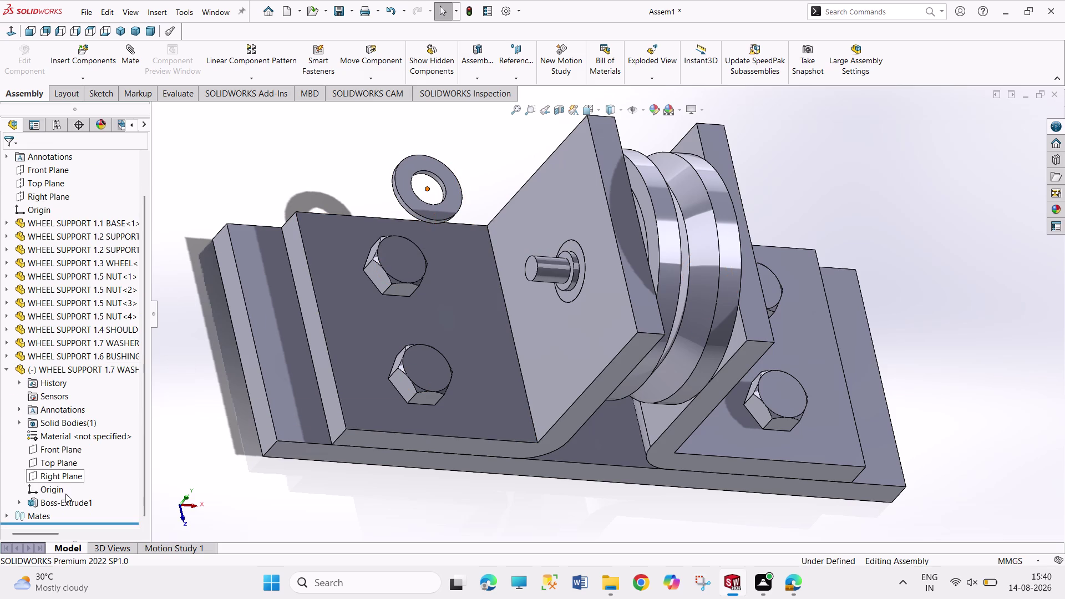
scroll(down, 3)
scroll(down, 3)
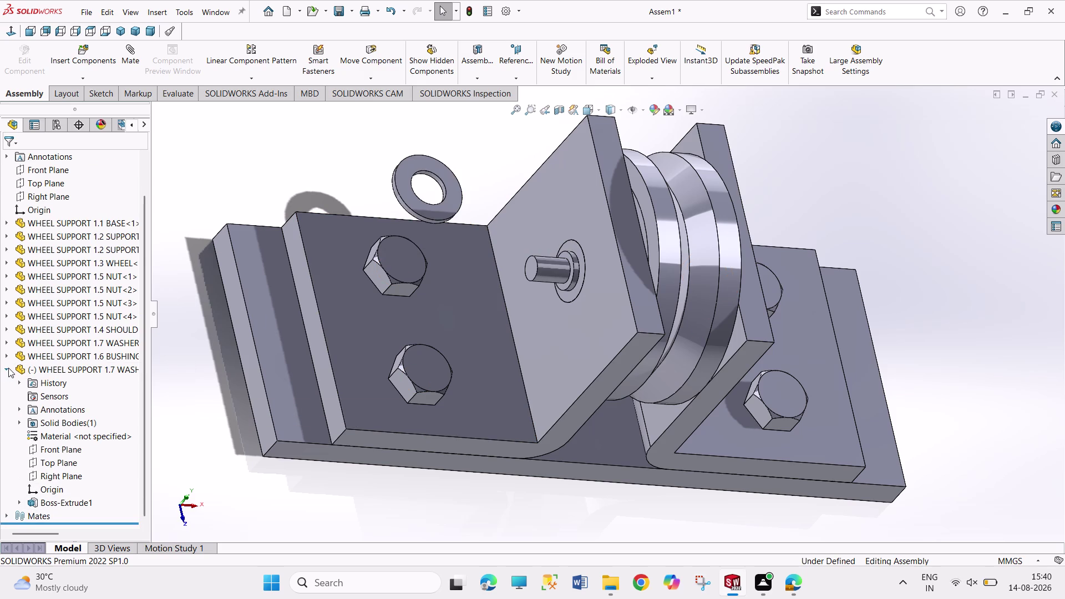
click(8, 368)
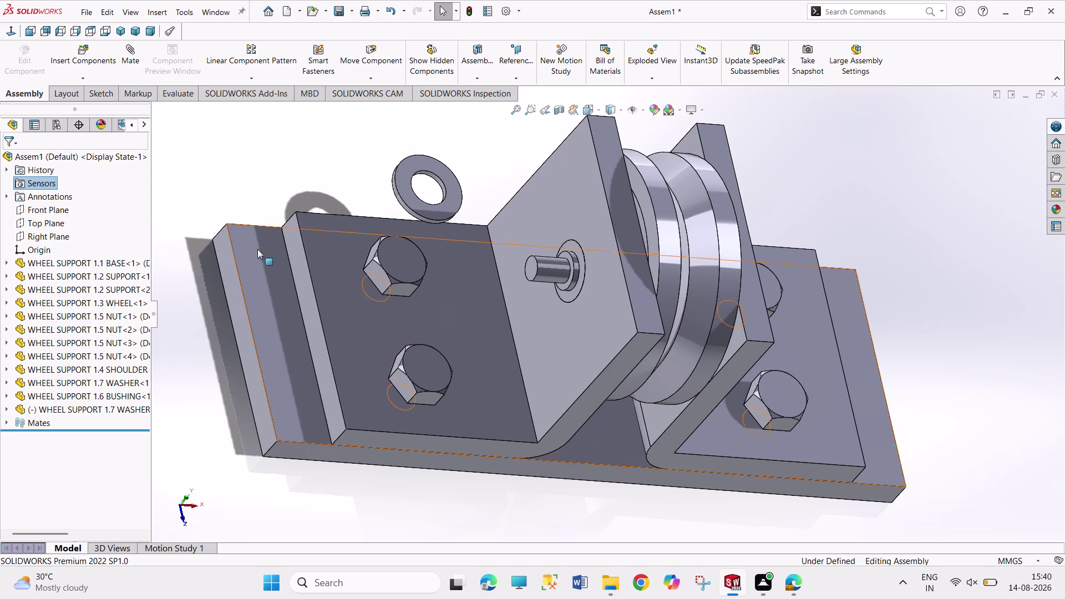
click(441, 201)
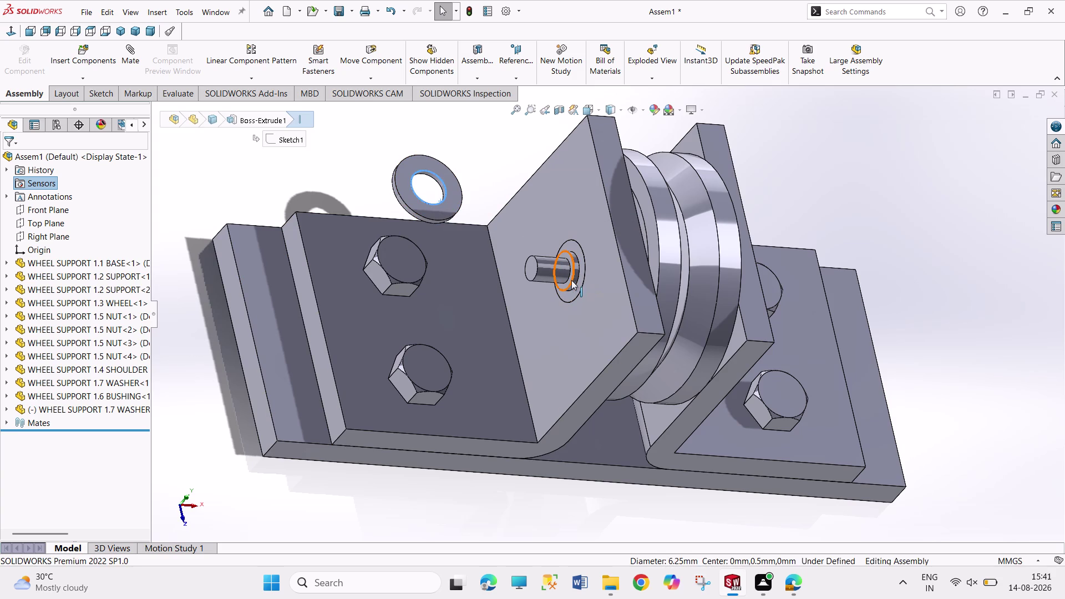
Mate the washer hole concentric with the shoulder shaft edge.
click(572, 282)
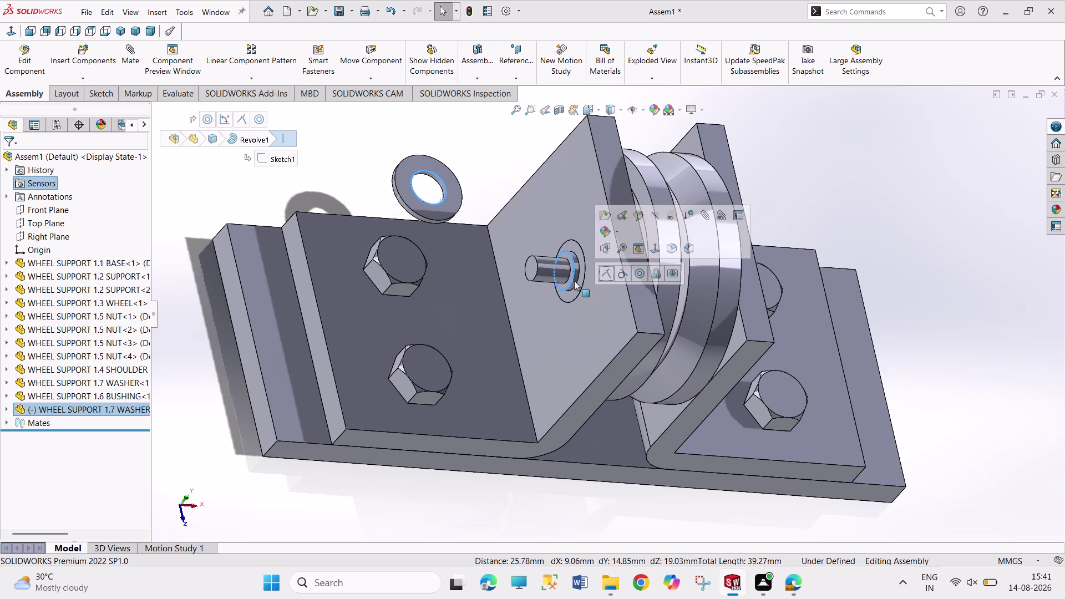
click(640, 274)
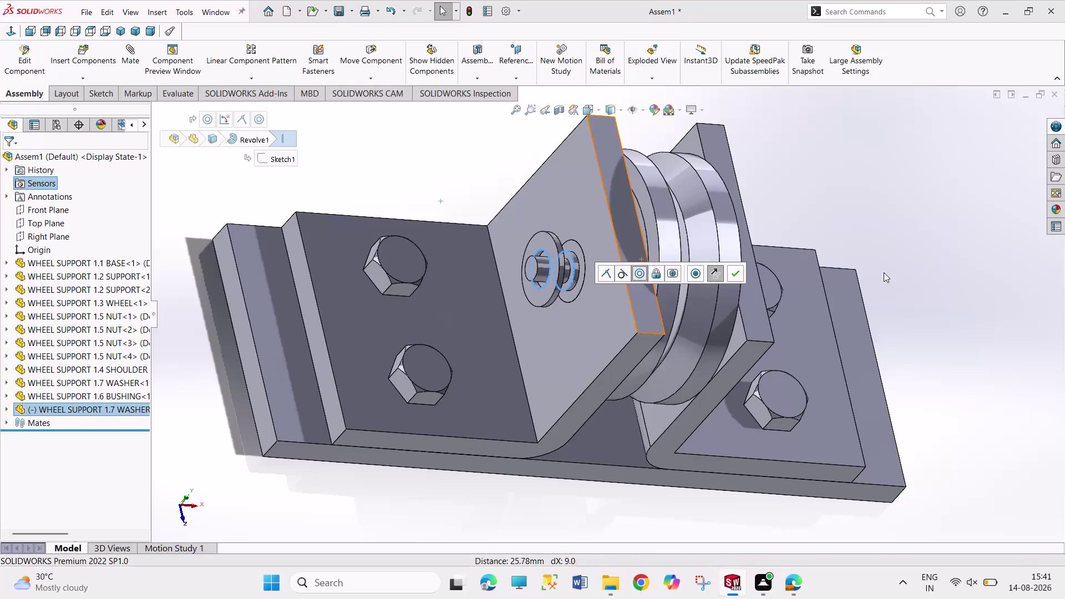
middle_drag(847, 227, 802, 228)
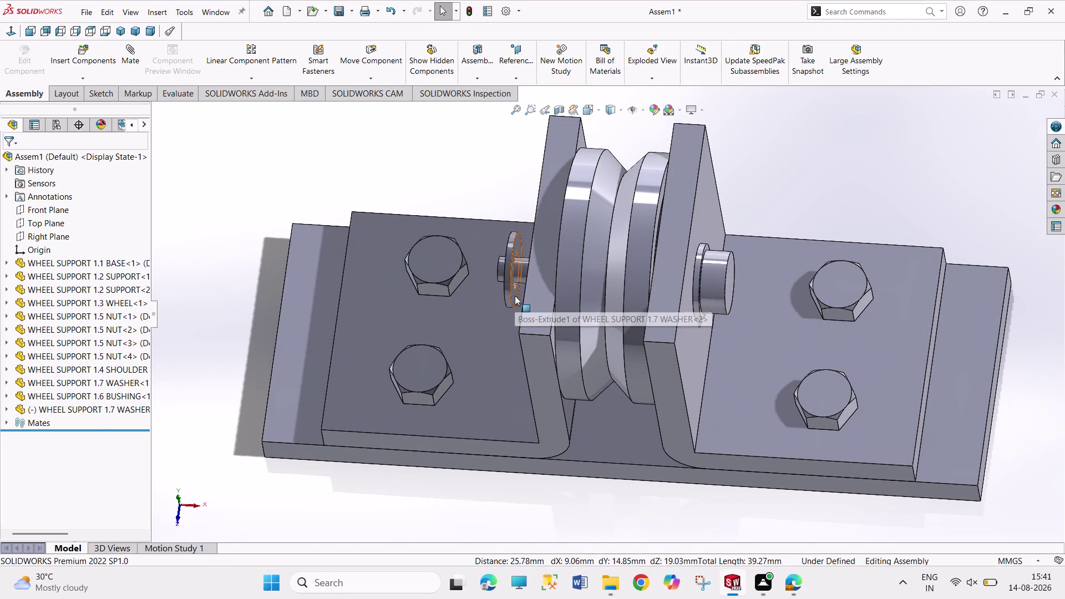
Add a 0° Angle mate between the washer Front Plane and assembly Front Plane.
click(9, 409)
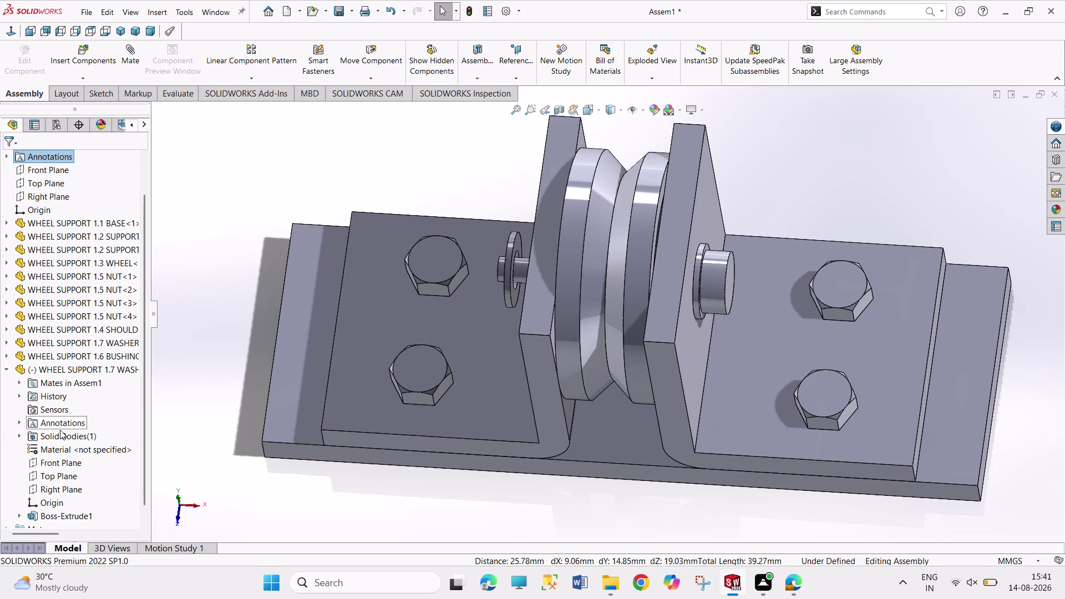
click(69, 460)
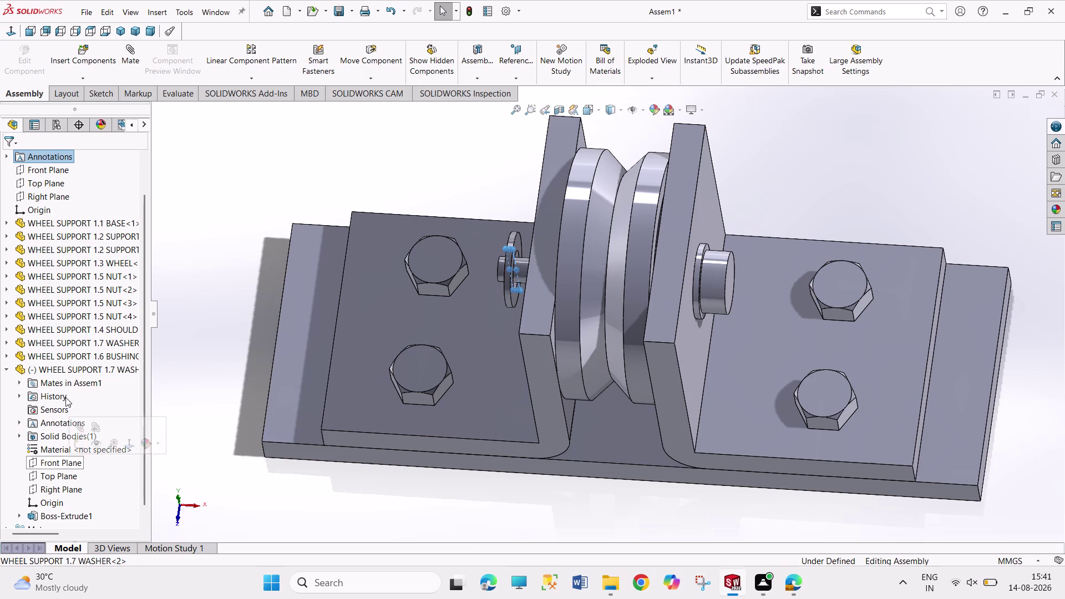
click(56, 166)
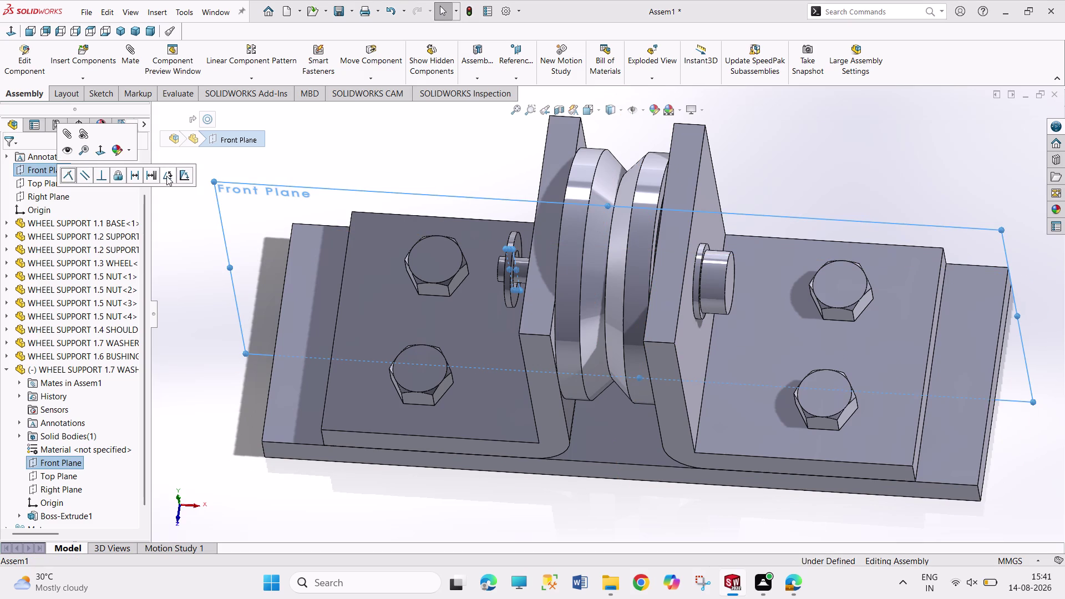
click(166, 176)
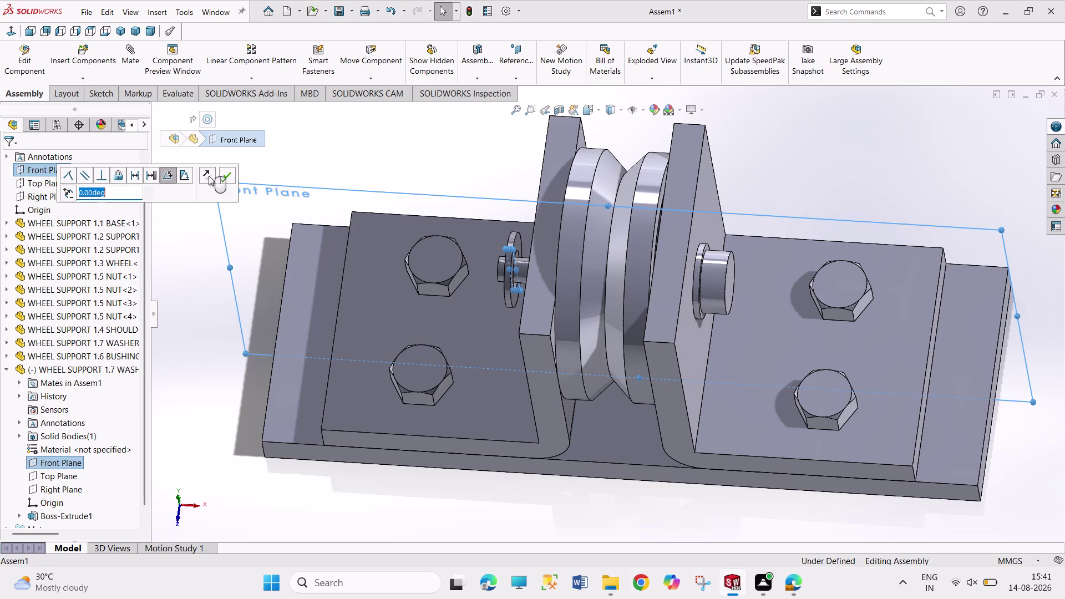
click(225, 181)
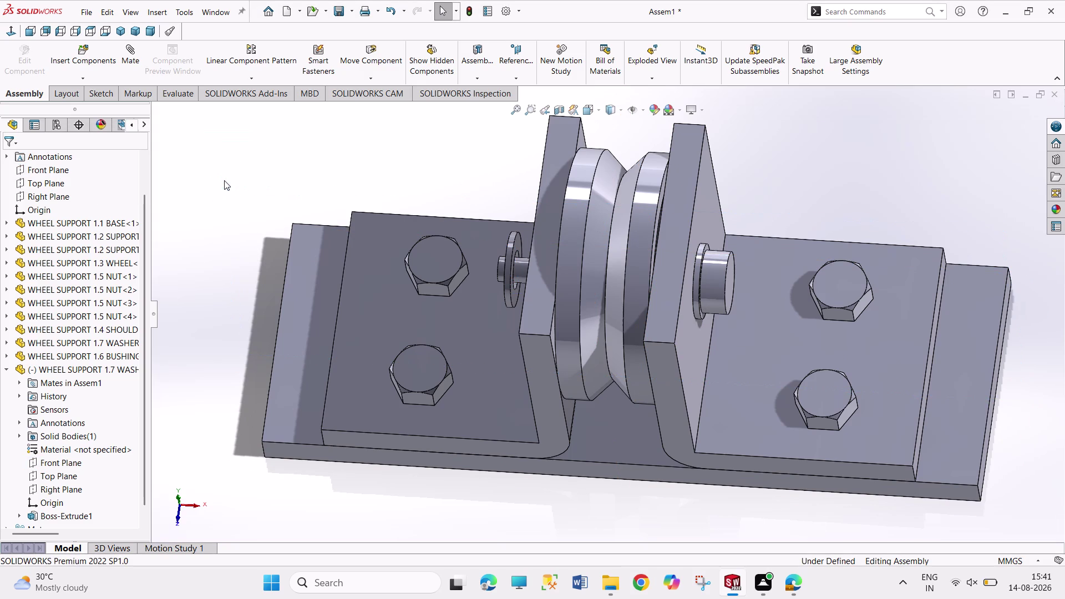
click(516, 294)
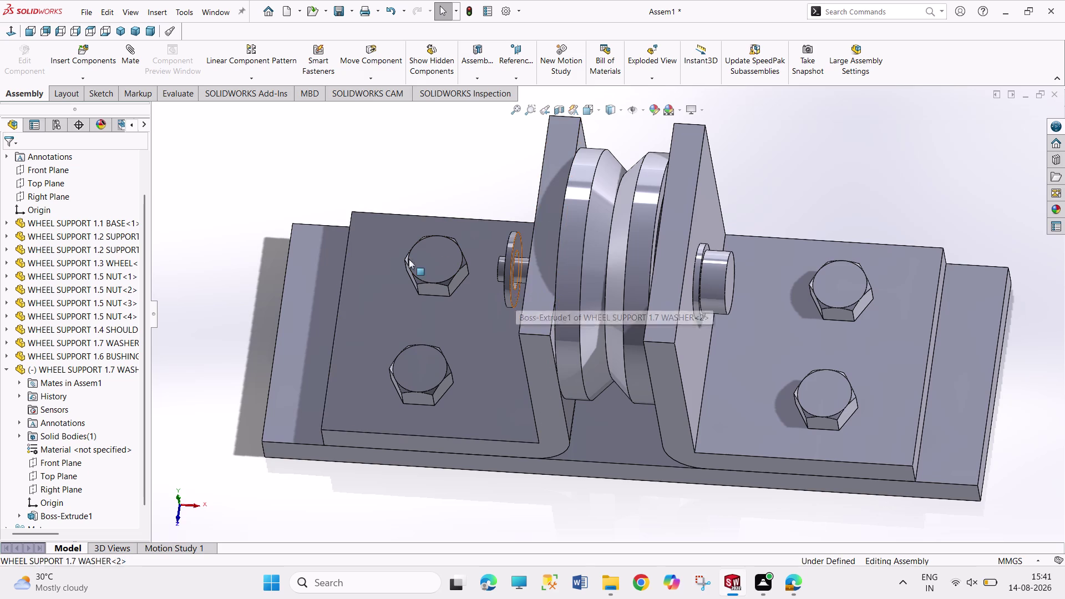
Mate the second washer's face flush against the support.
middle_drag(388, 244, 471, 278)
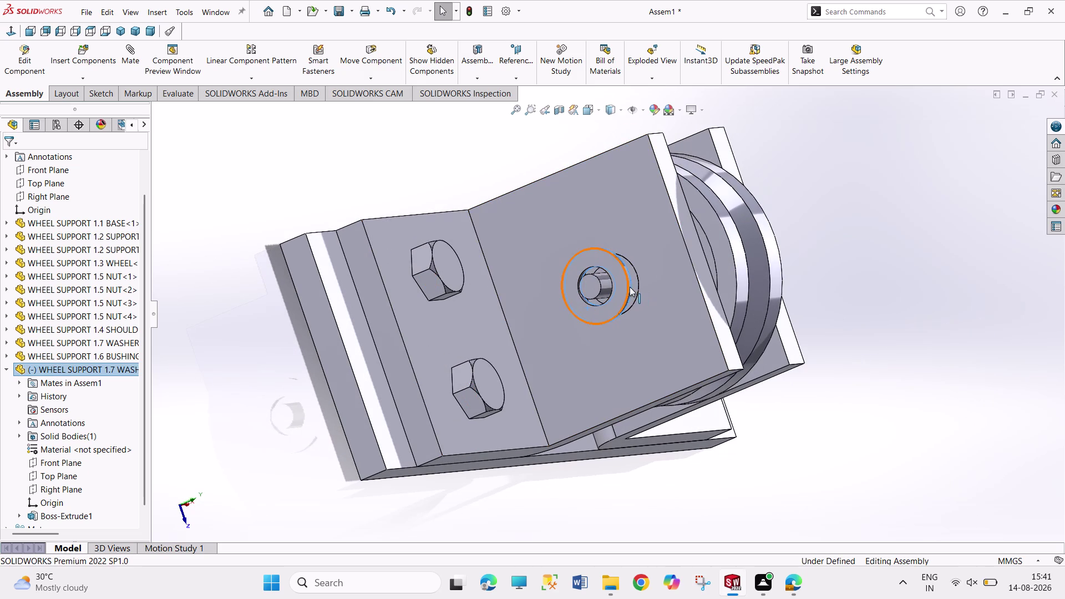
click(636, 288)
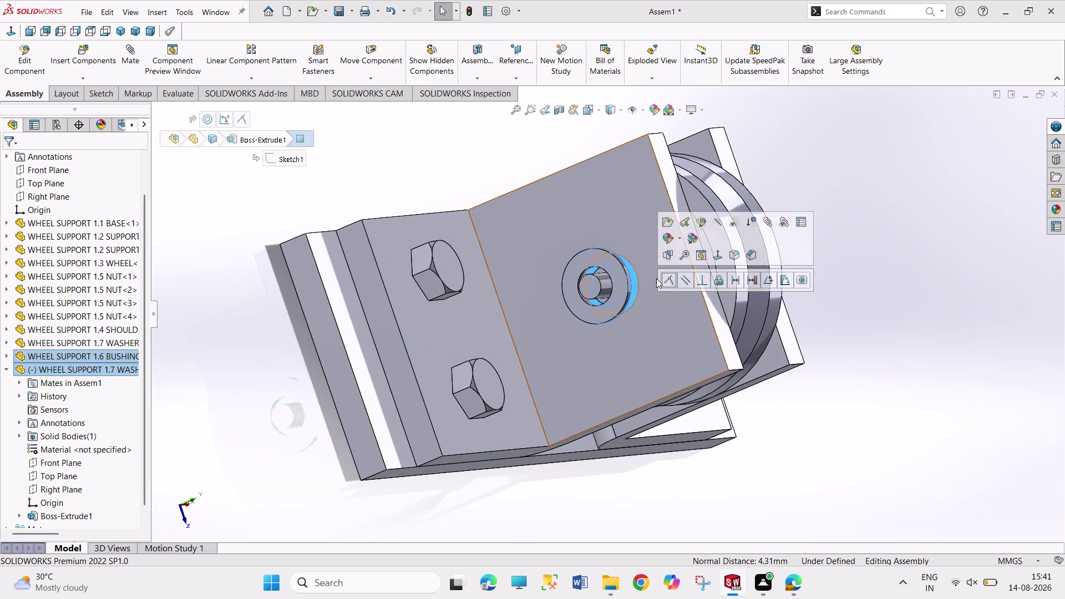
click(667, 276)
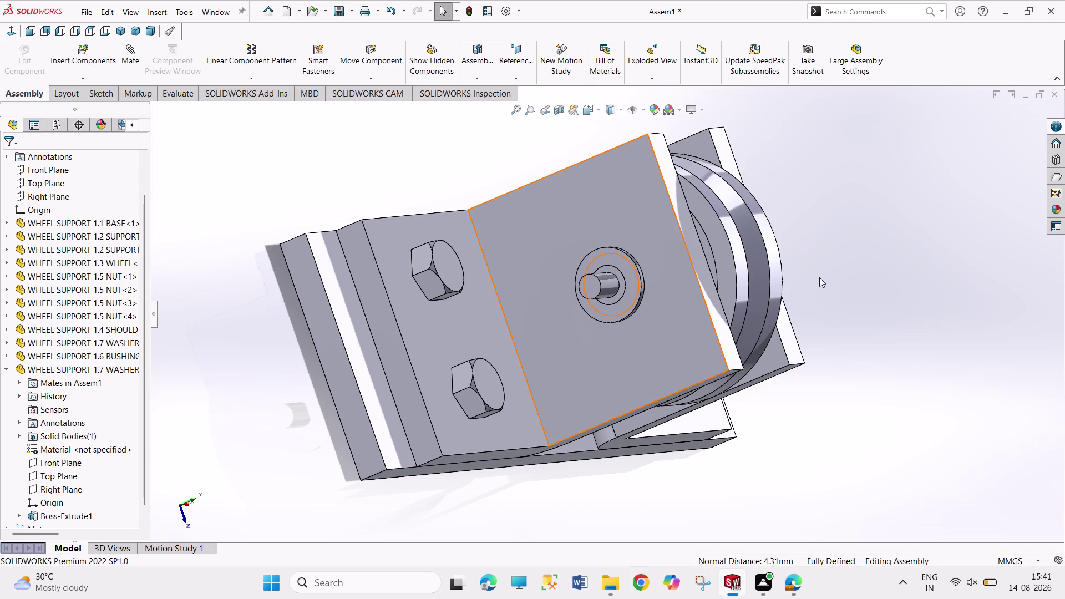
middle_drag(830, 280, 782, 246)
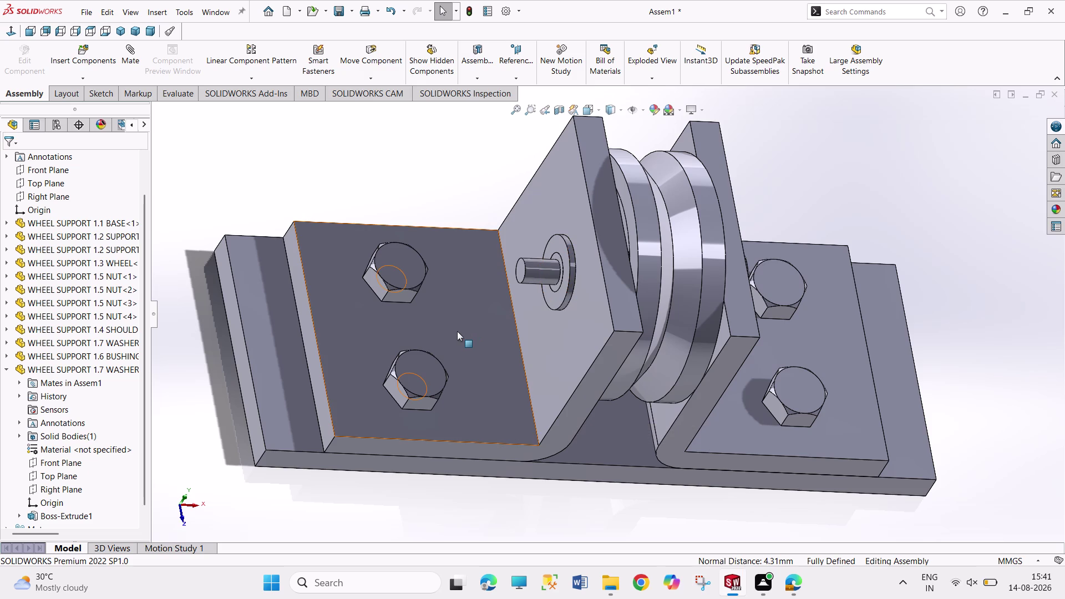
key(ctrl+z)
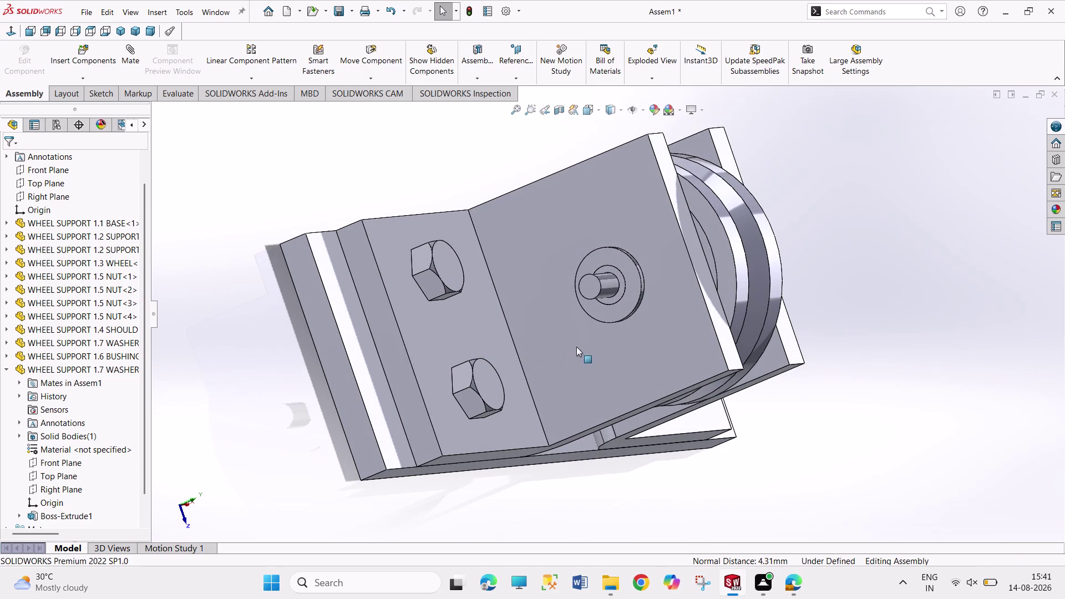
Inspect the outer washer's faces, confirming the assembly reads Fully Defined.
scroll(up, 3)
scroll(down, 3)
scroll(down, 3)
middle_drag(617, 341, 566, 337)
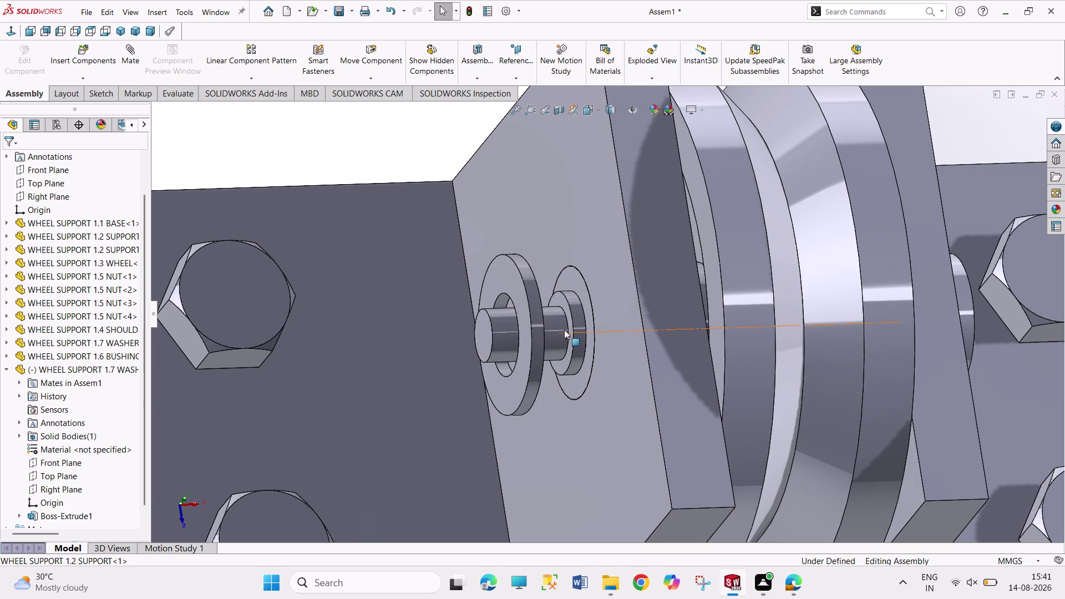
key(ctrl+y)
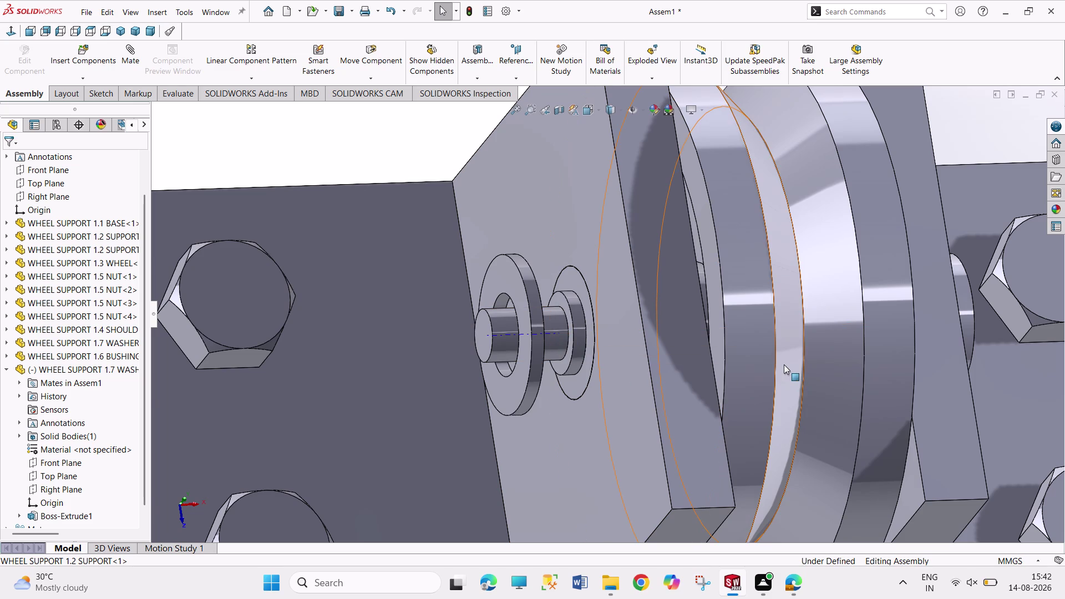
key(ctrl+y)
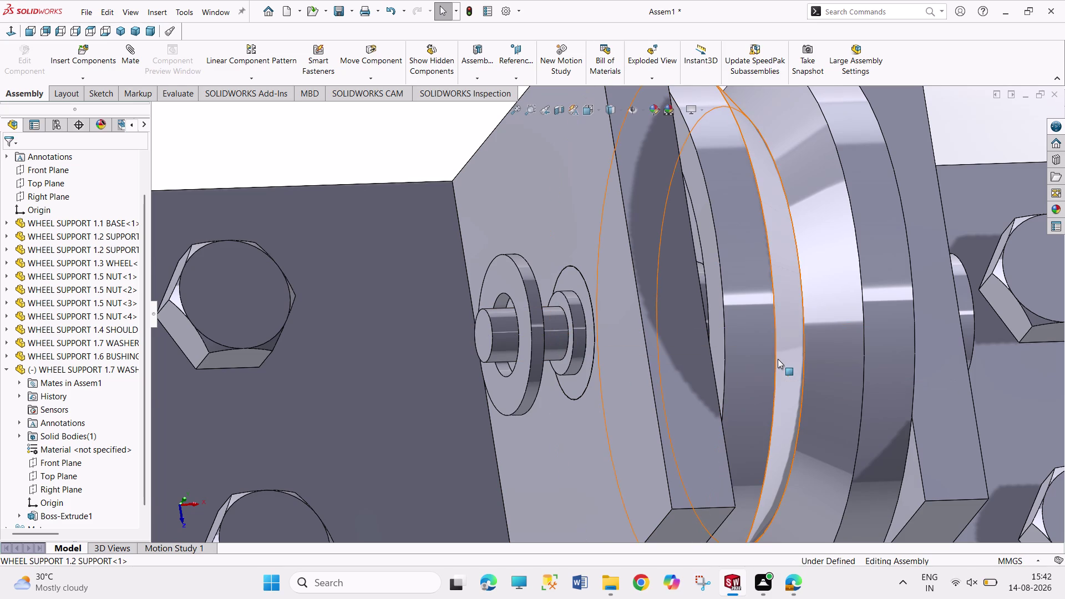
click(585, 378)
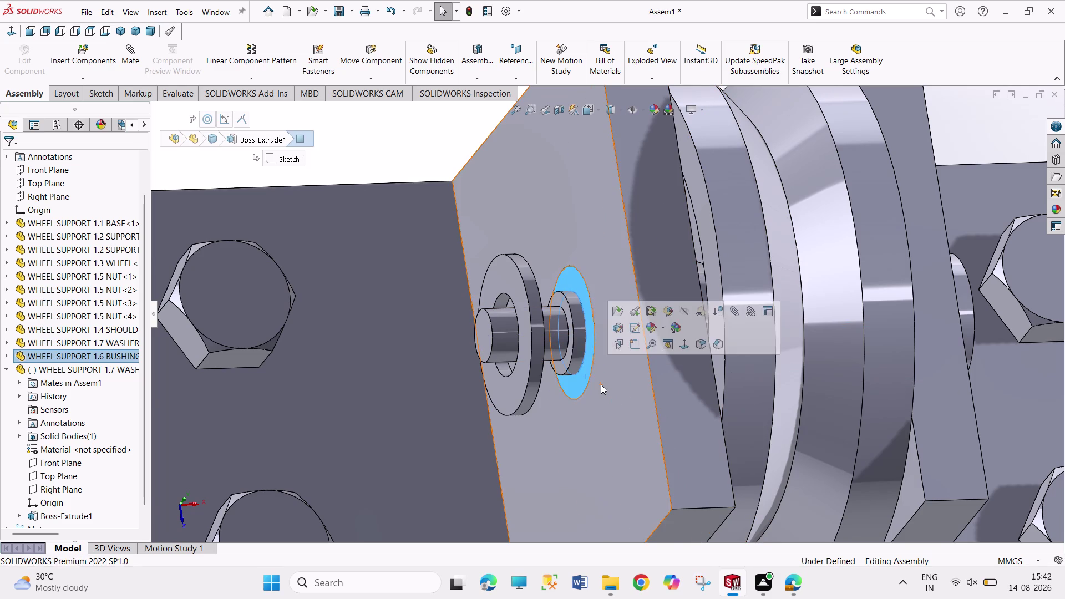
middle_drag(601, 384, 568, 378)
click(555, 393)
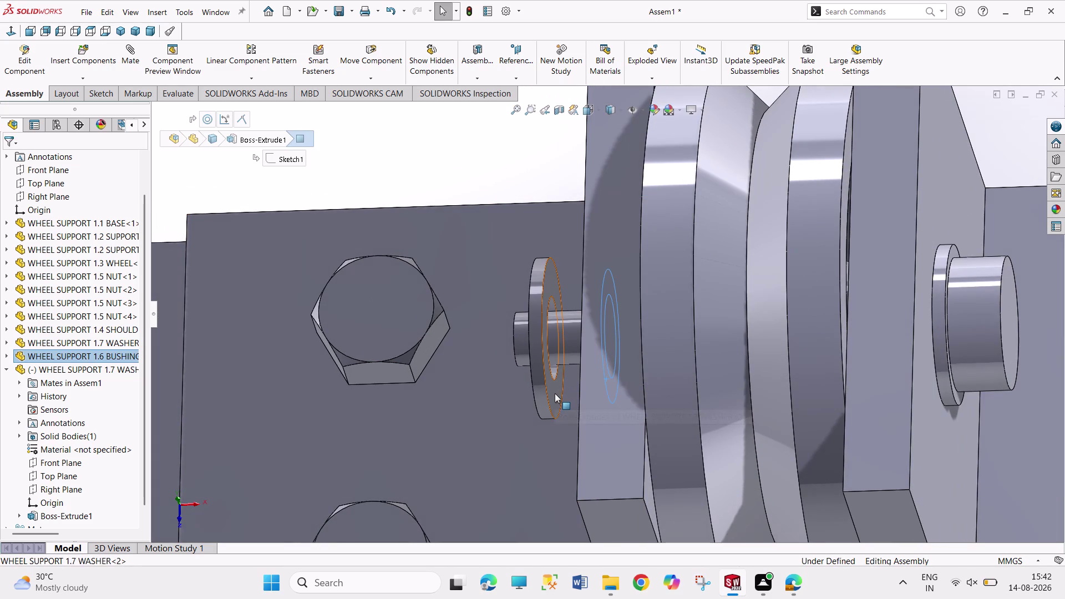
click(586, 383)
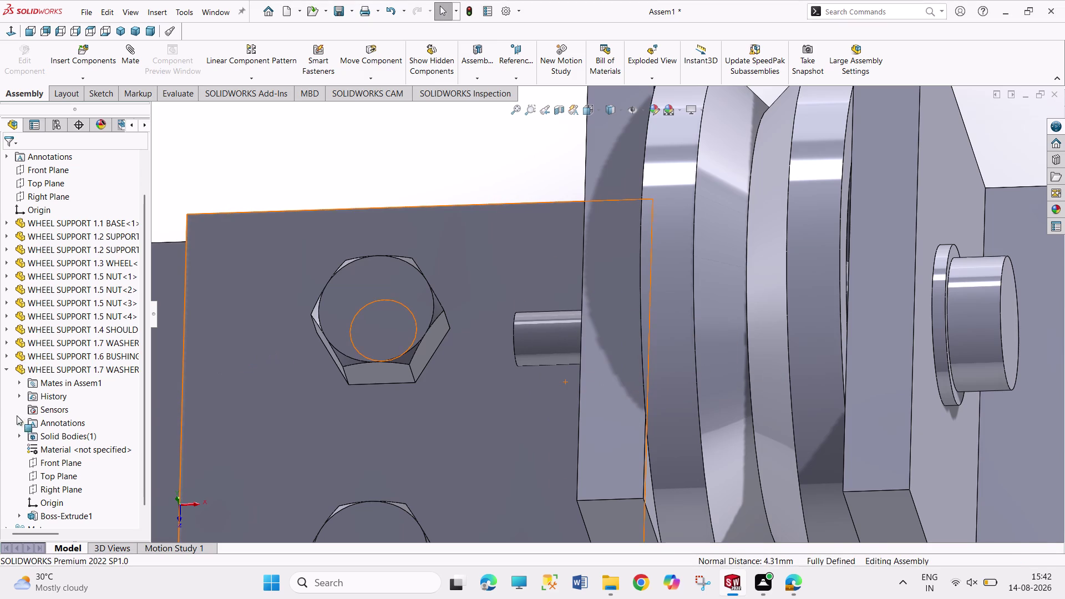
Collapse the washer's tree details and orbit the view to the base and bolts.
click(7, 369)
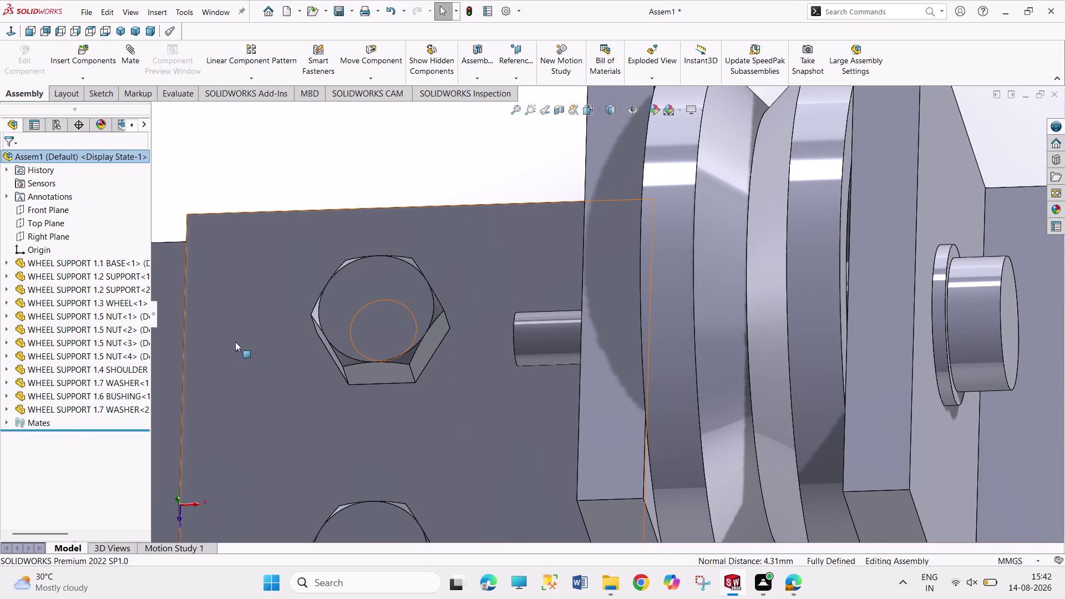
scroll(down, 3)
scroll(up, 3)
scroll(up, 3)
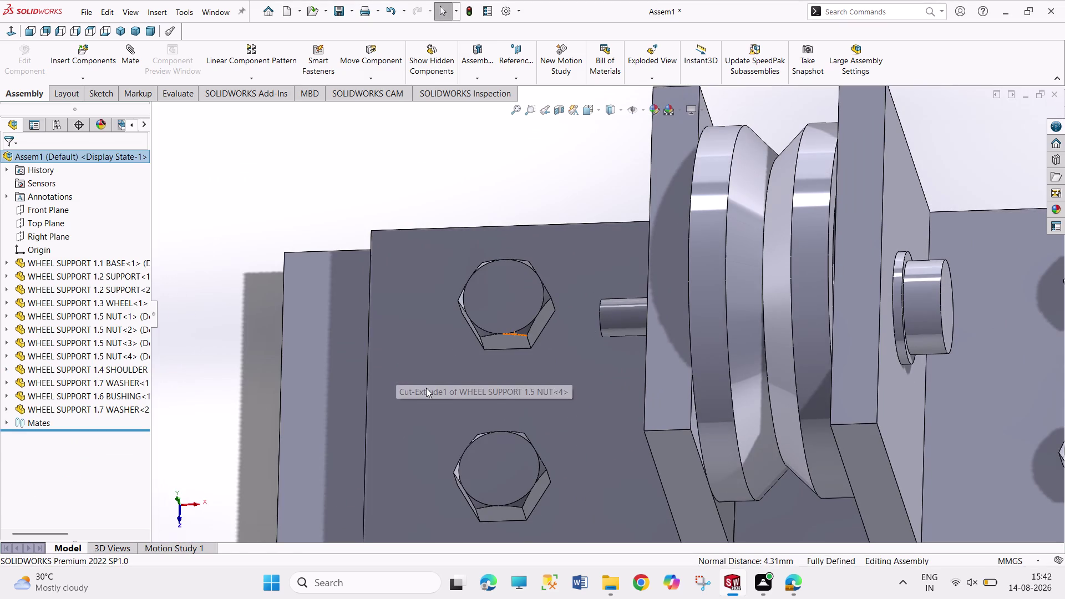
middle_click(610, 397)
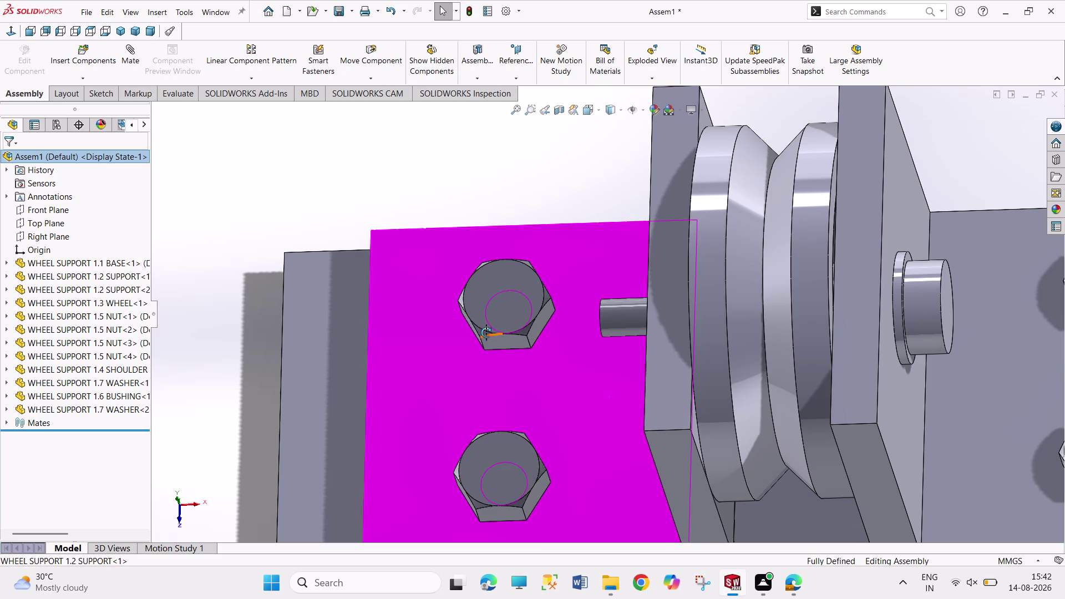
middle_drag(491, 334, 548, 334)
scroll(up, 3)
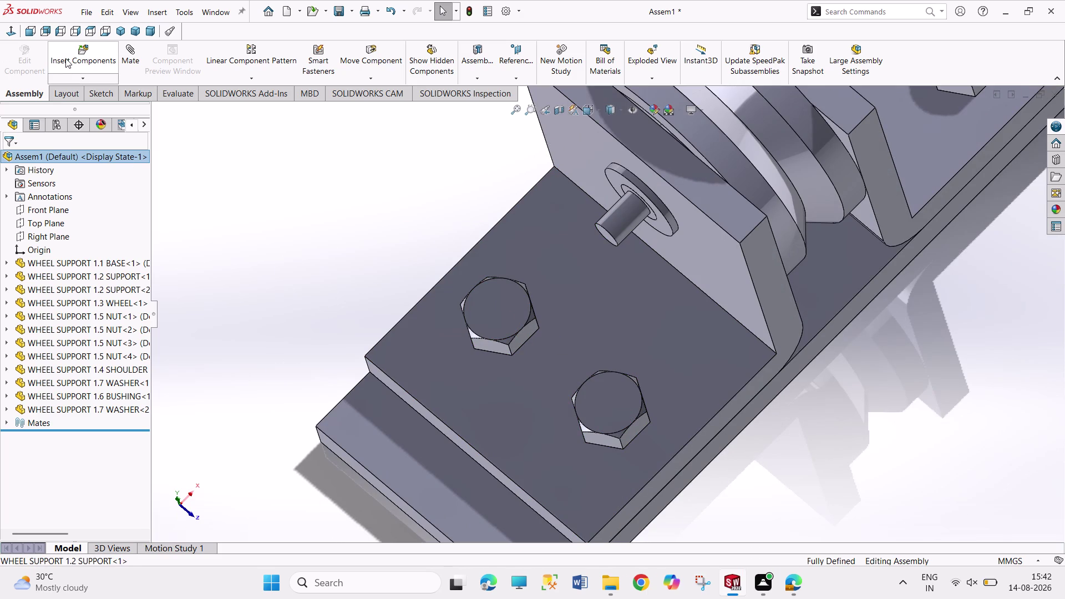
Start Insert Components, then bring up the Wheel Support reference drawing in Edge.
click(66, 58)
scroll(down, 3)
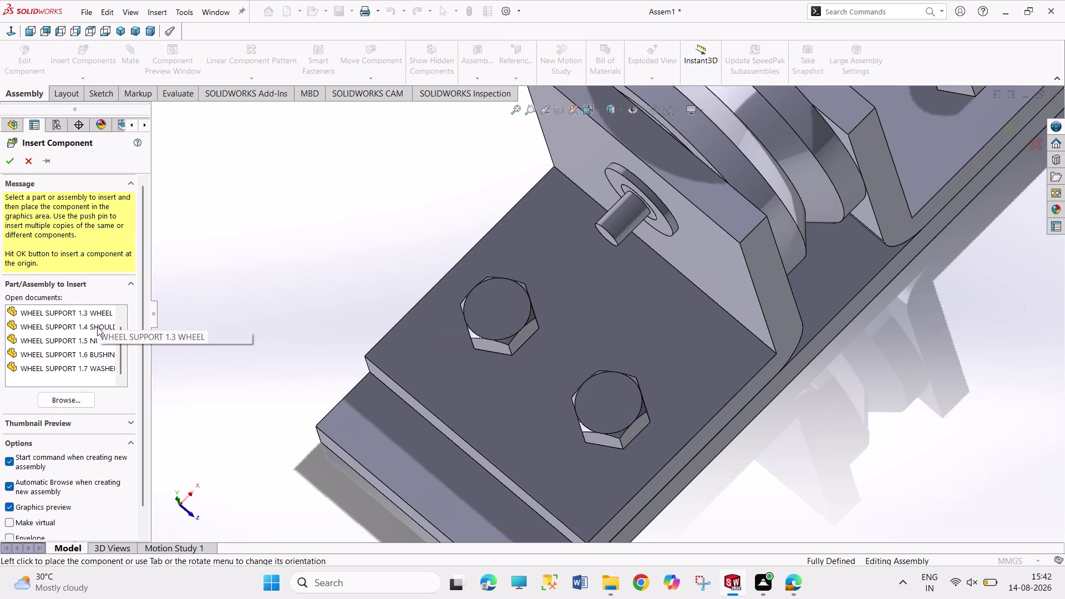
scroll(up, 3)
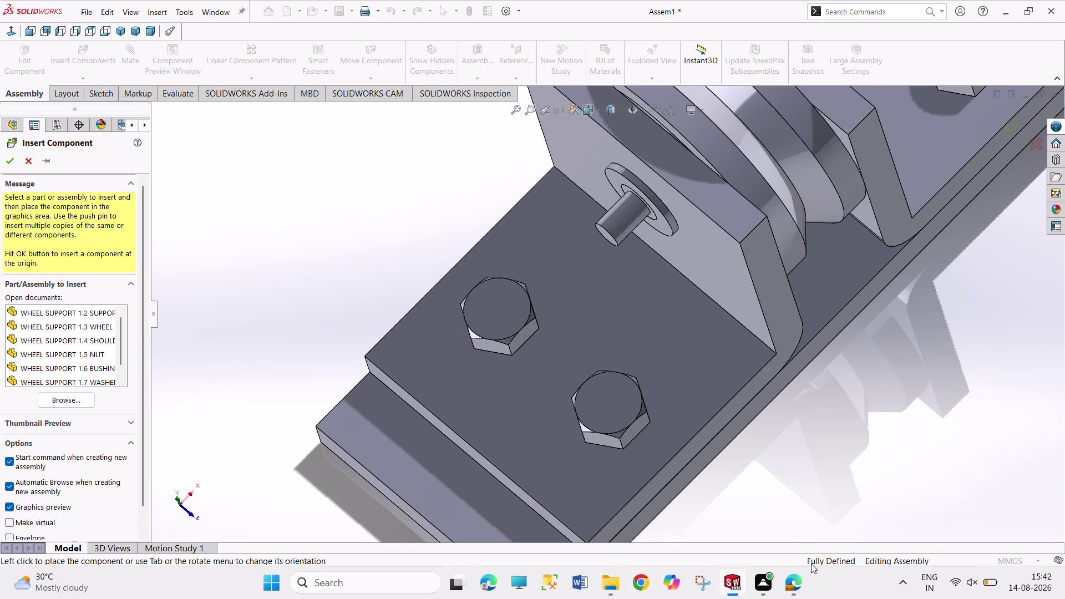
click(789, 527)
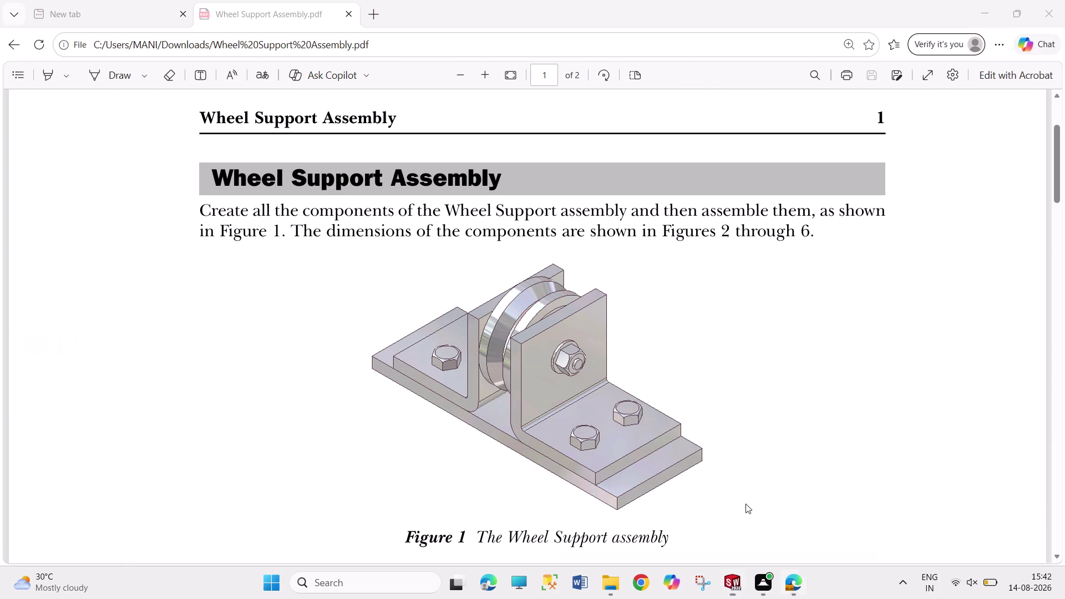
scroll(down, 3)
scroll(down, 3)
scroll(down, 3)
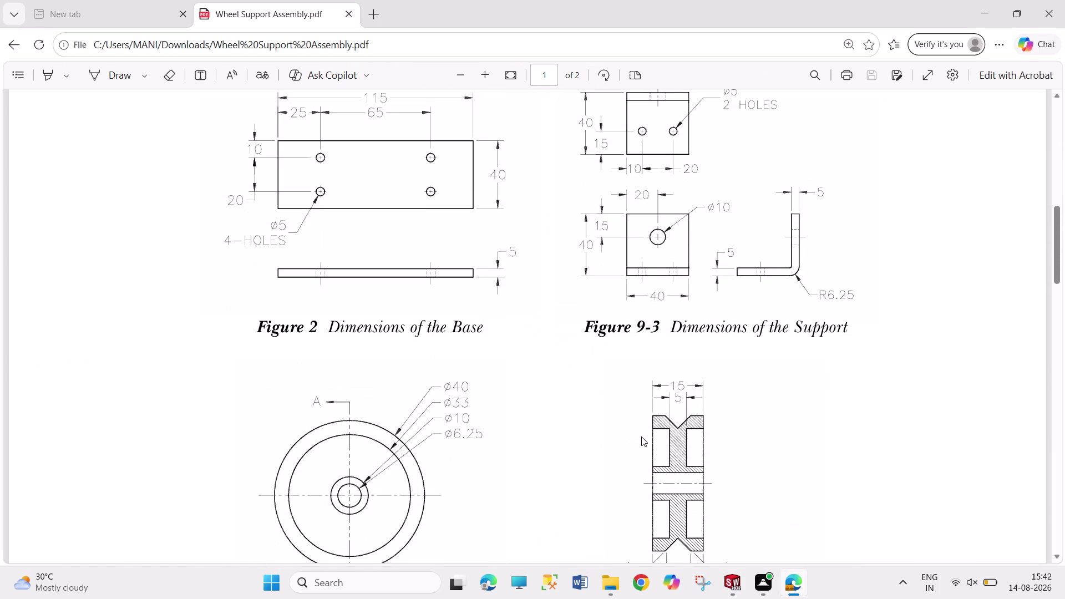
scroll(down, 3)
scroll(down, 3)
scroll(down, 3)
scroll(down, 3)
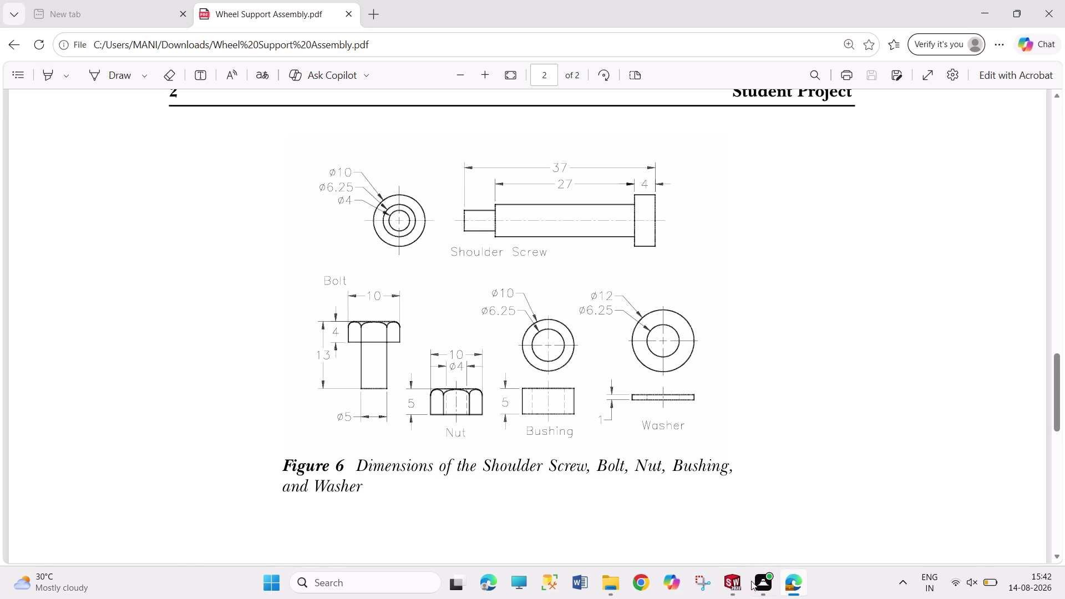
click(740, 581)
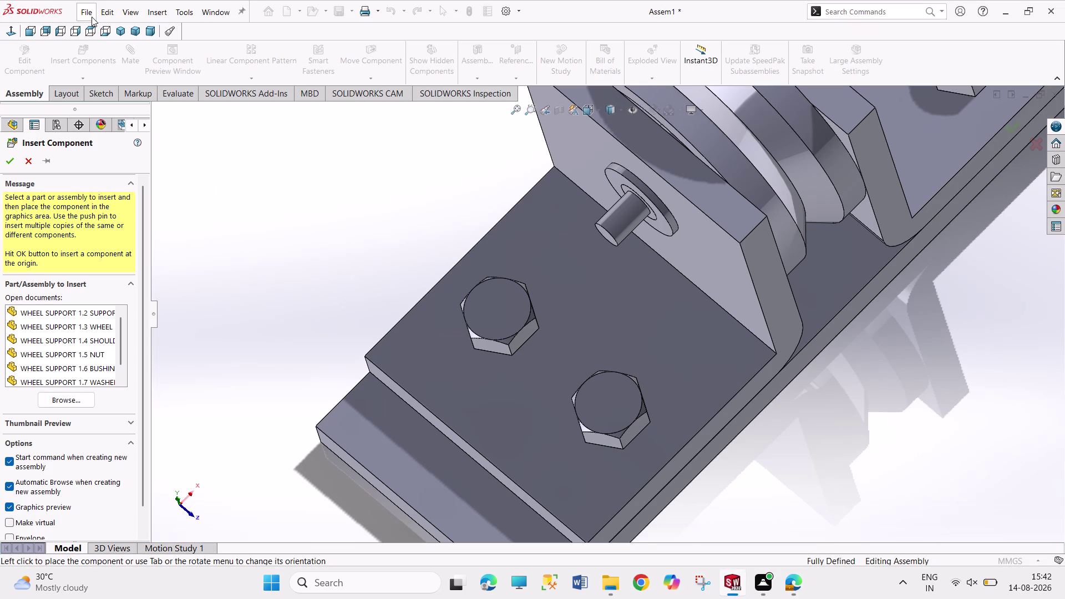
Cancel the pending Insert Component command.
click(91, 17)
click(332, 166)
click(4, 160)
click(88, 14)
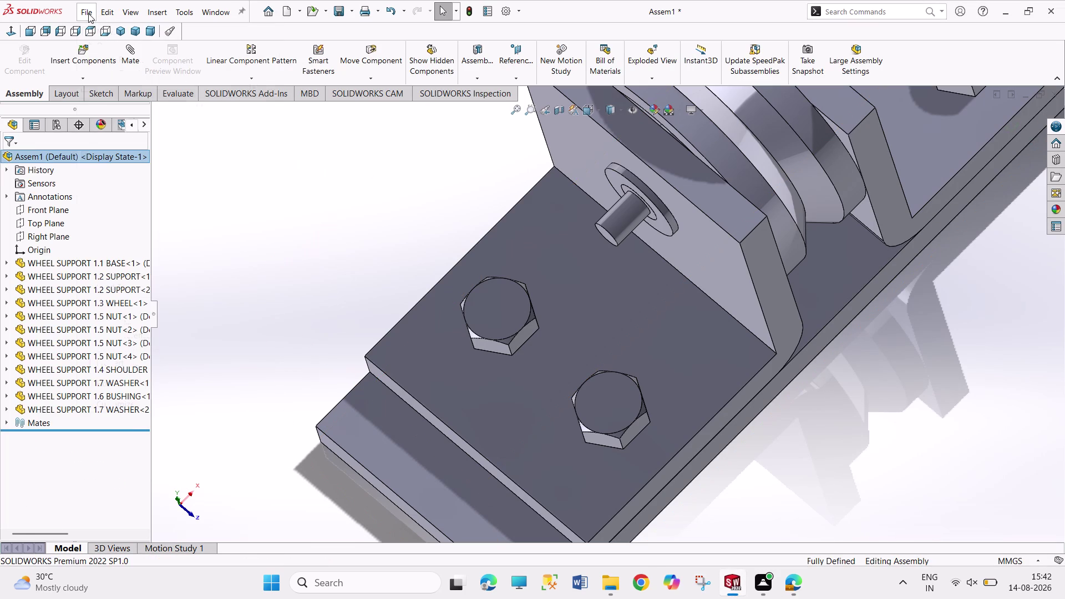
Create a new part, Part8, and start a sketch on its Top Plane.
click(100, 32)
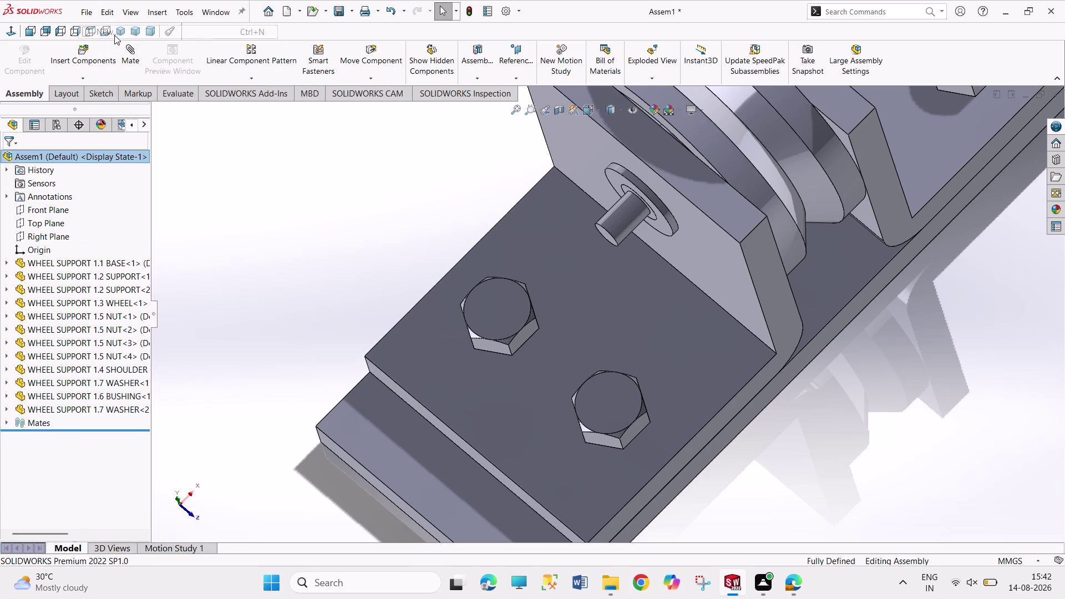
click(241, 260)
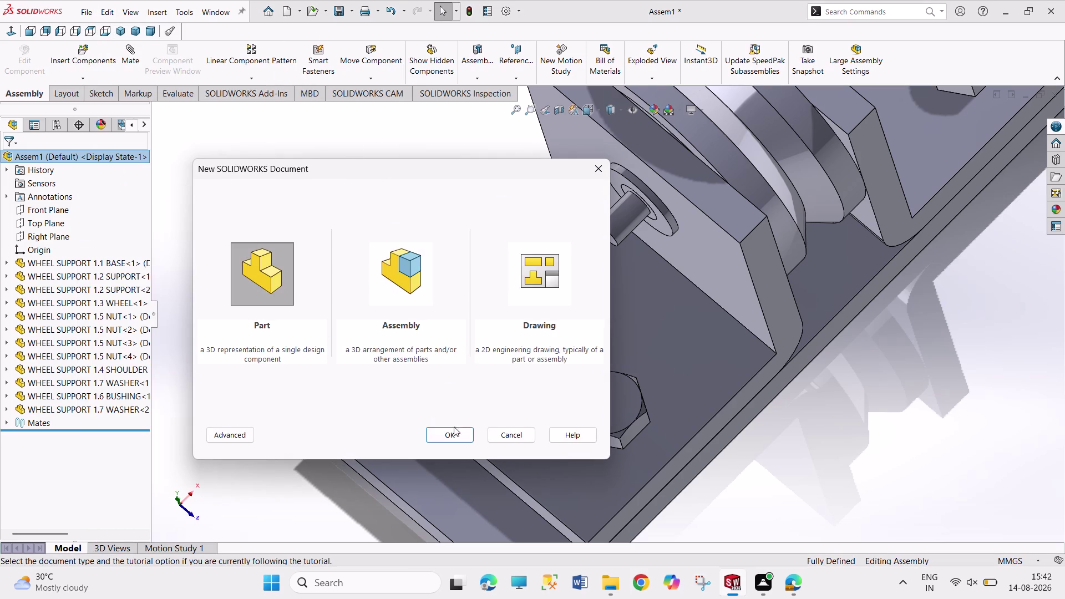
click(464, 435)
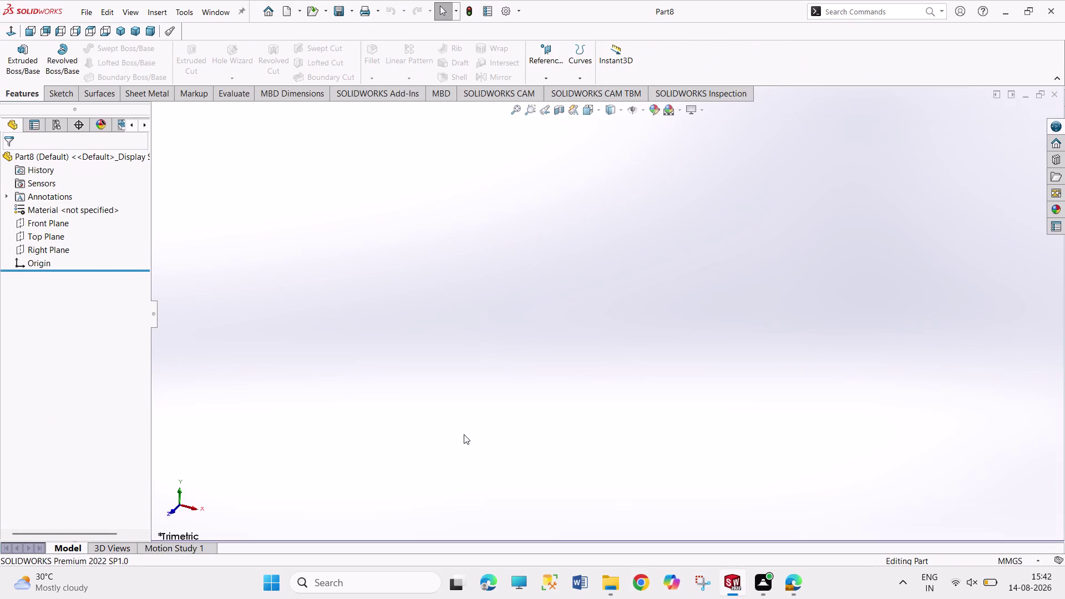
key(ctrl+n)
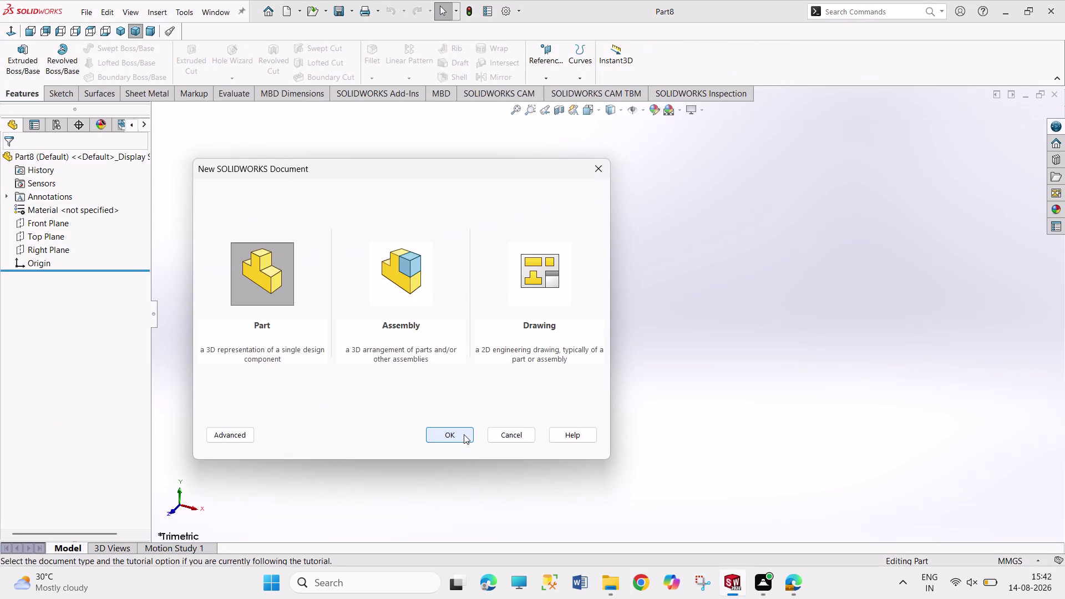
click(526, 440)
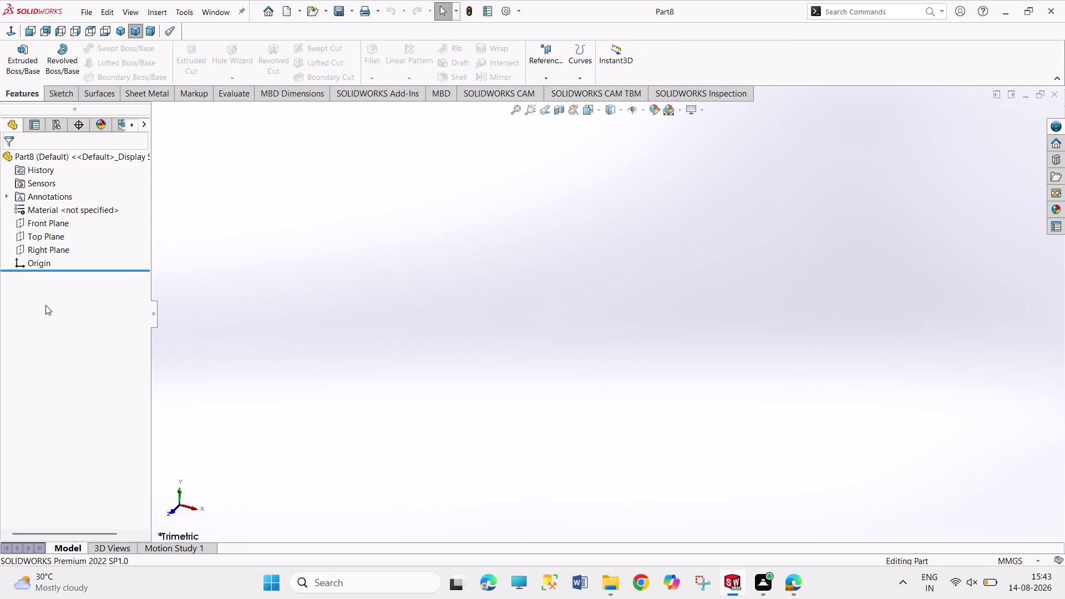
click(37, 238)
click(47, 223)
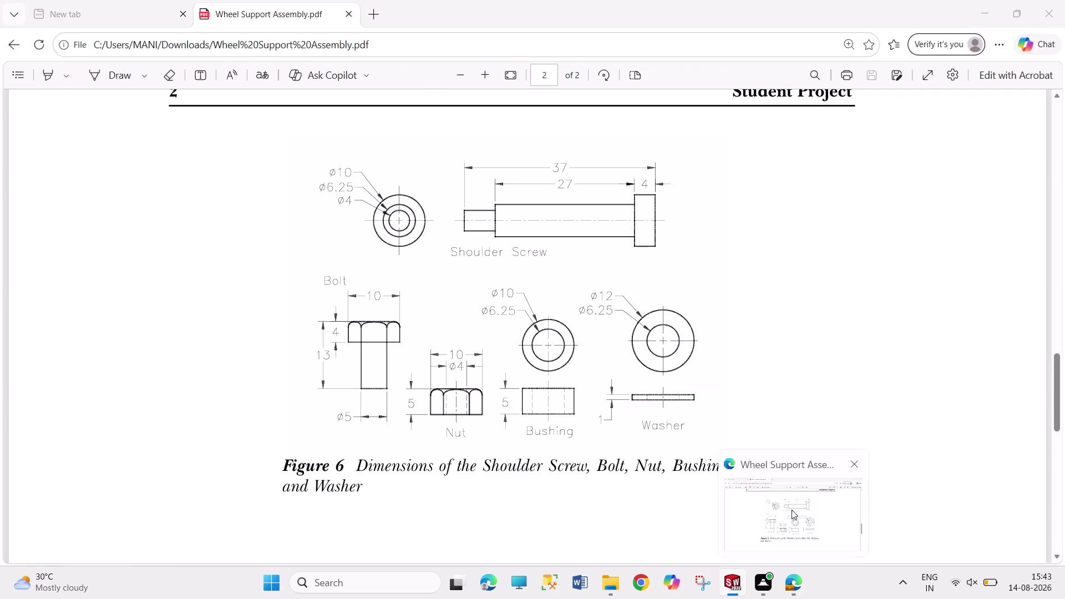
click(122, 48)
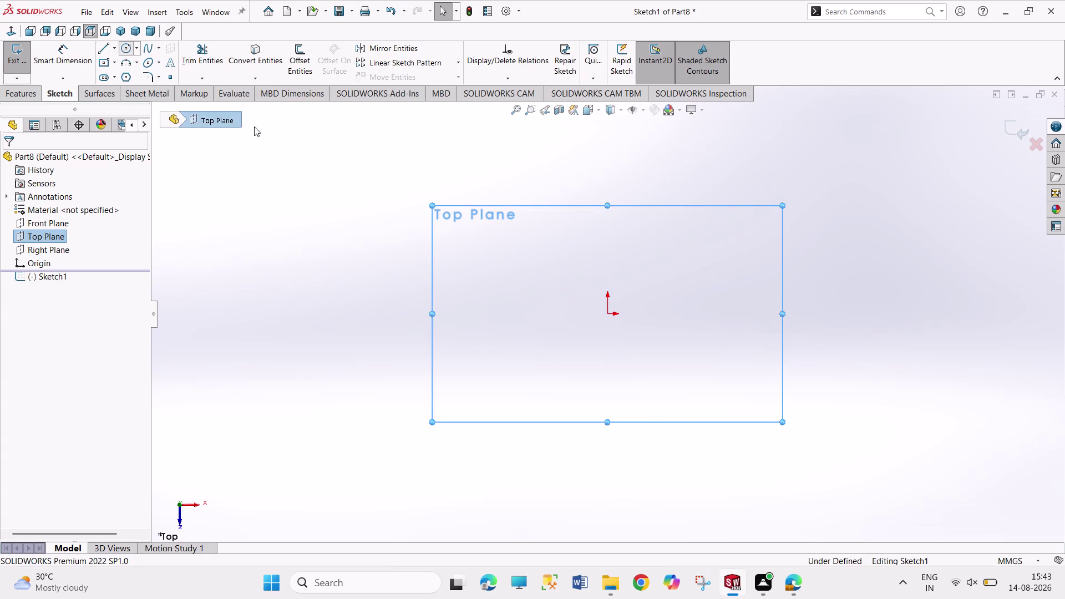
Draw a circle at the origin, then delete it.
click(606, 315)
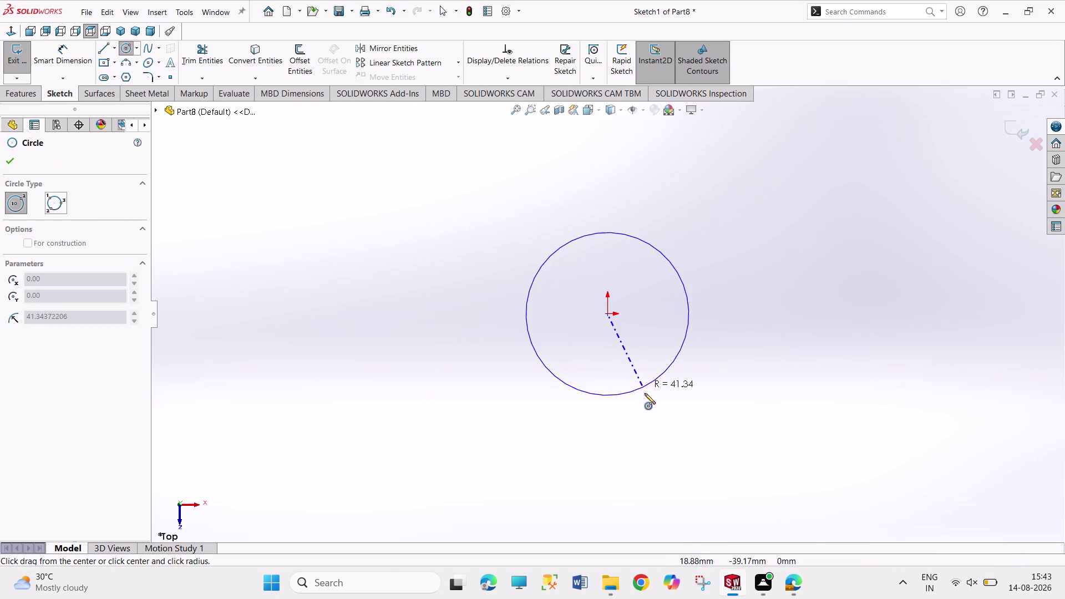
drag(644, 394, 650, 393)
right_drag(714, 370, 682, 149)
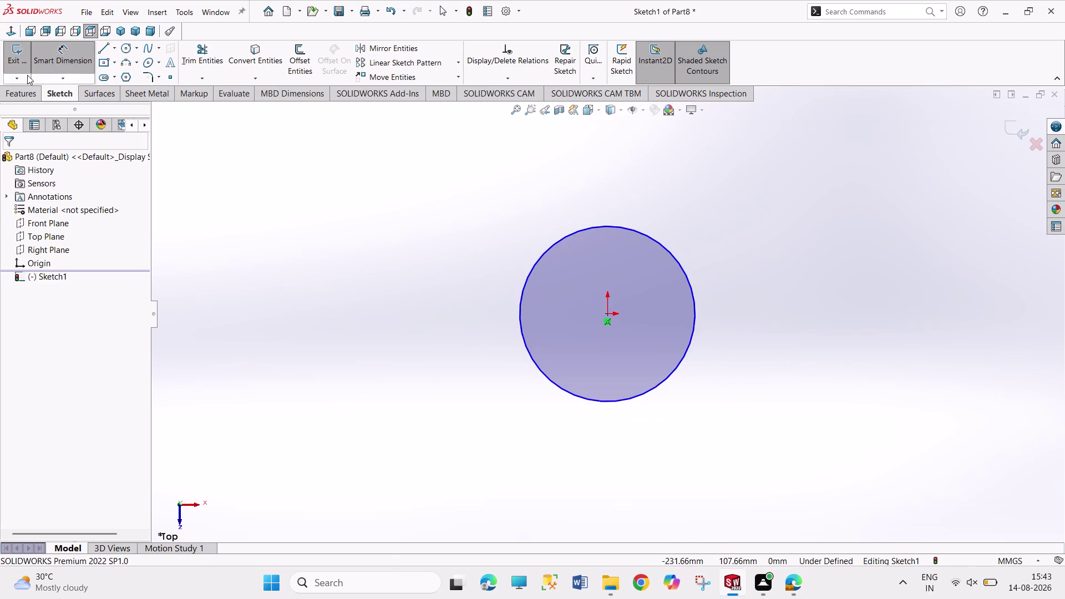
right_click(586, 183)
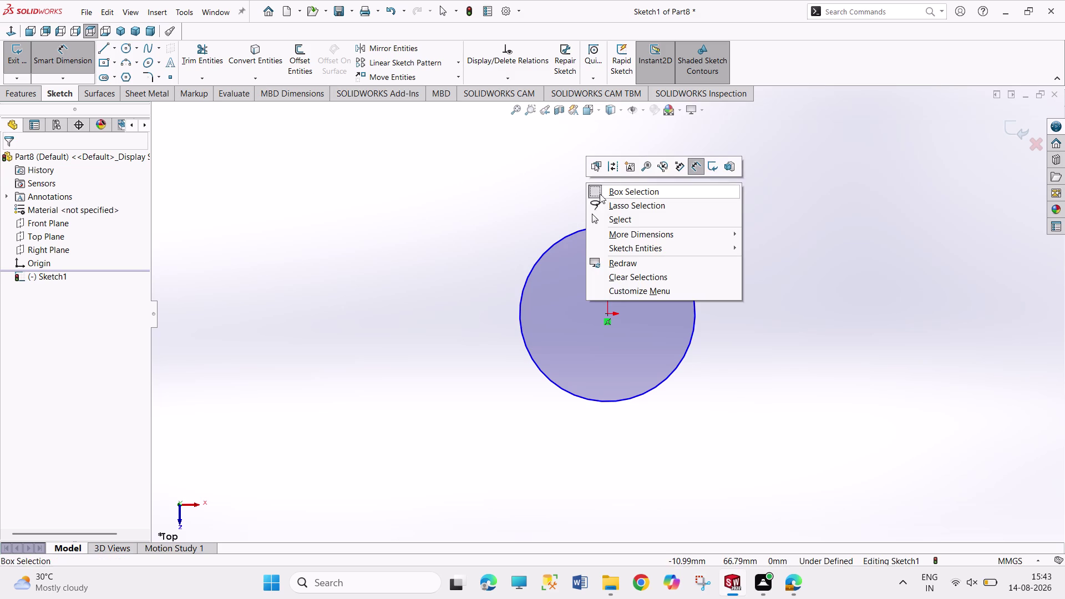
click(608, 217)
right_click(617, 228)
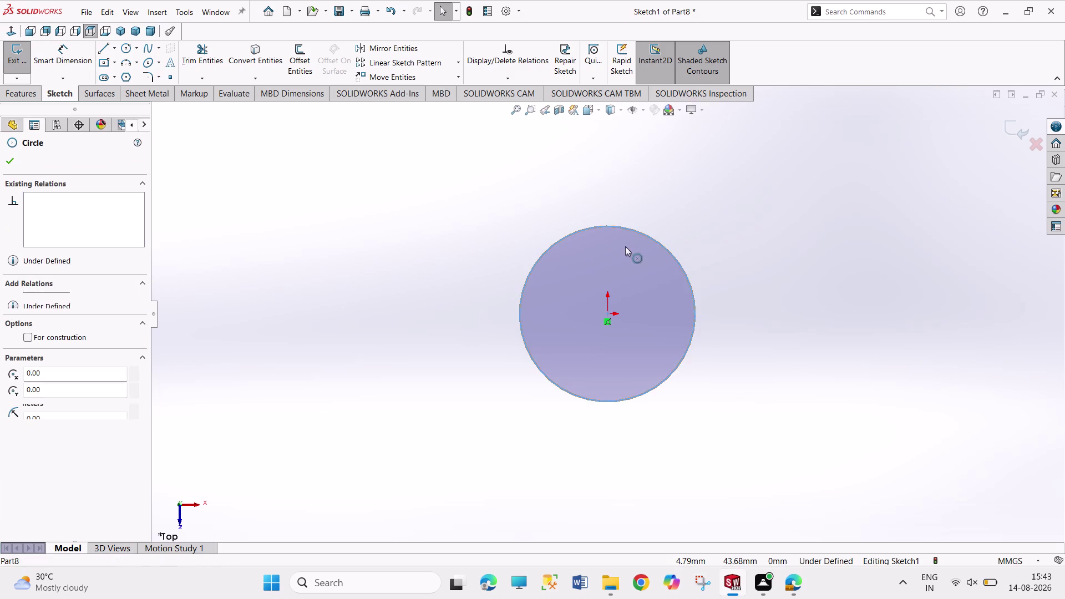
click(659, 396)
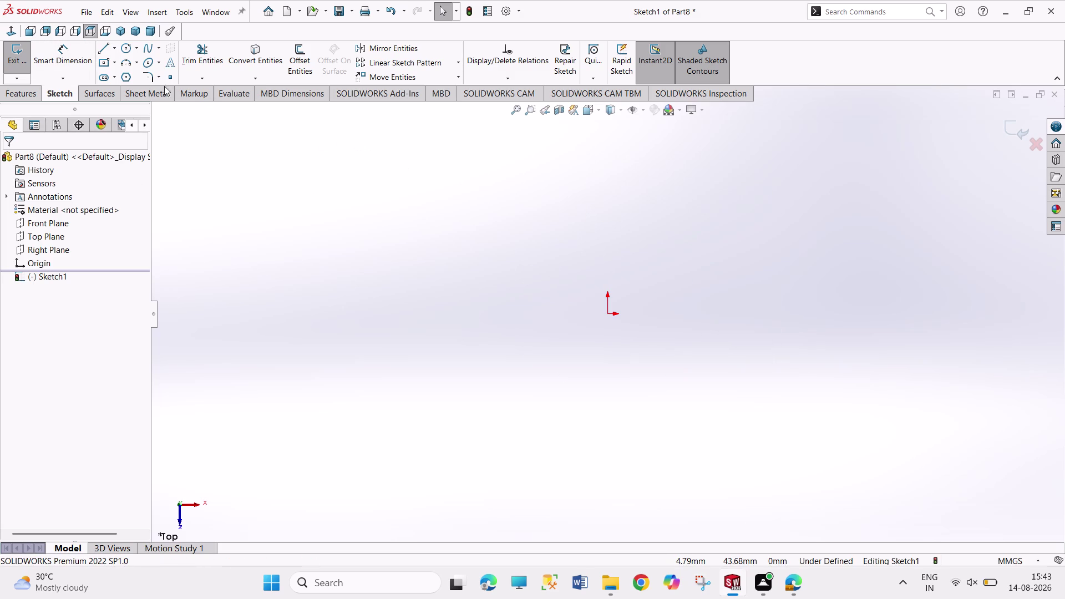
Sketch a six-sided polygon centred on the origin.
click(128, 78)
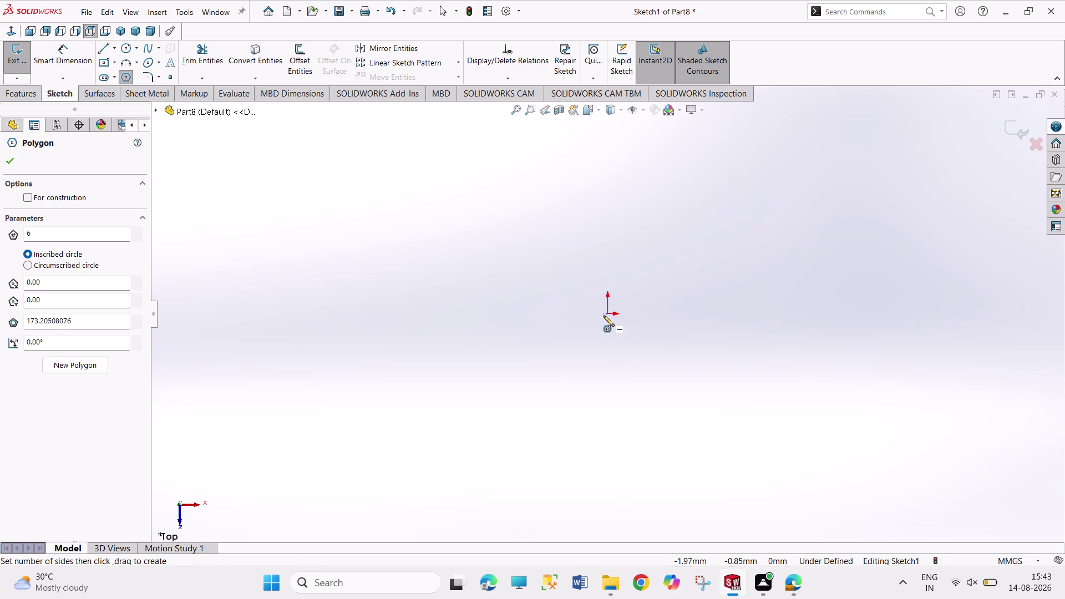
click(608, 316)
click(648, 409)
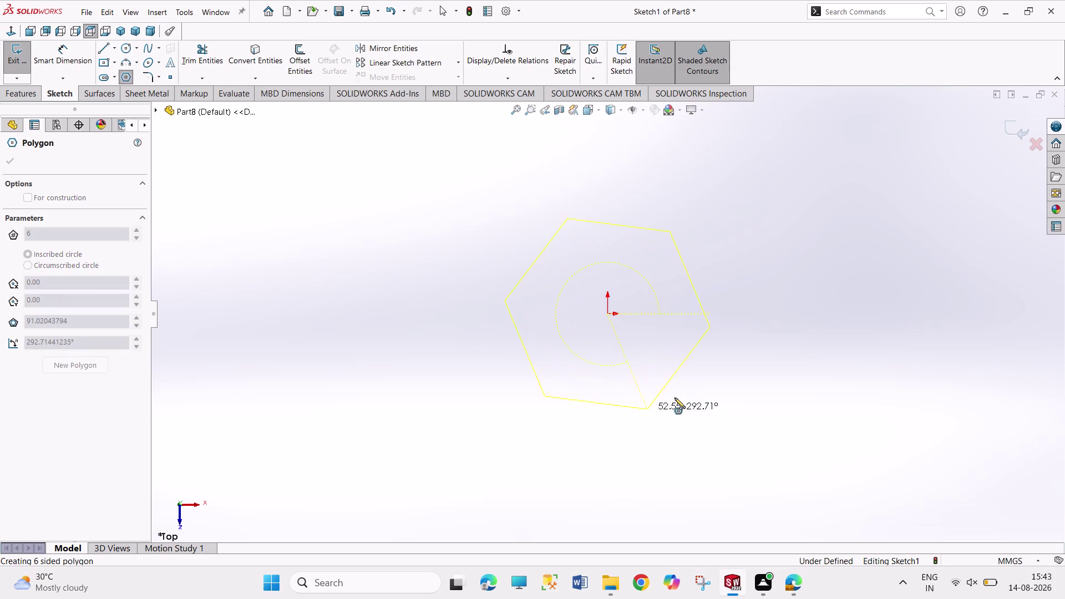
right_drag(739, 305, 686, 178)
click(503, 301)
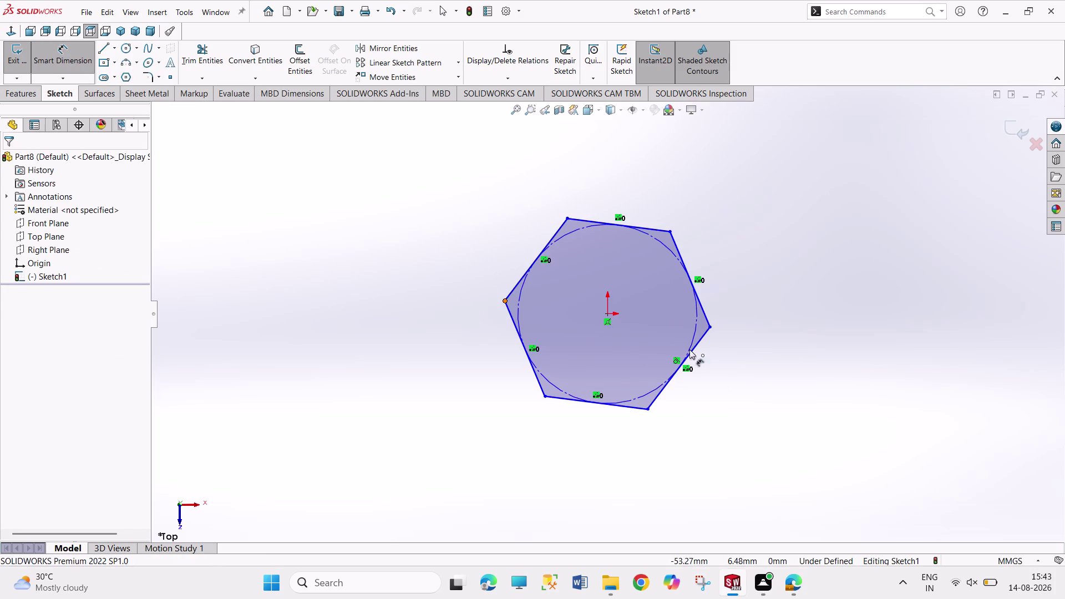
Dimension the hexagon 10 mm across opposite corners.
click(712, 327)
click(650, 171)
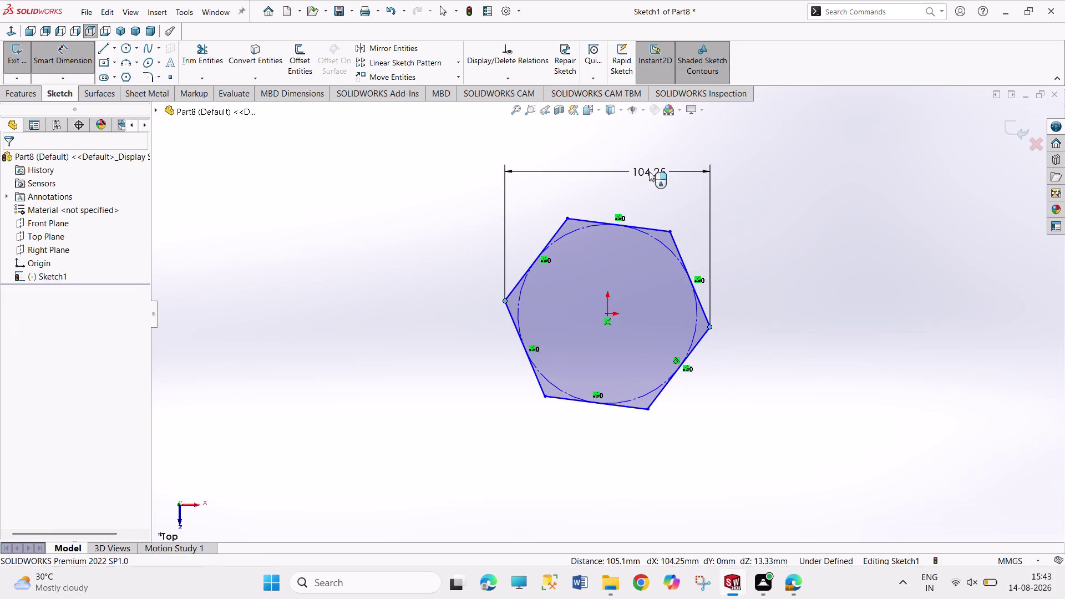
text(10)
key(Return)
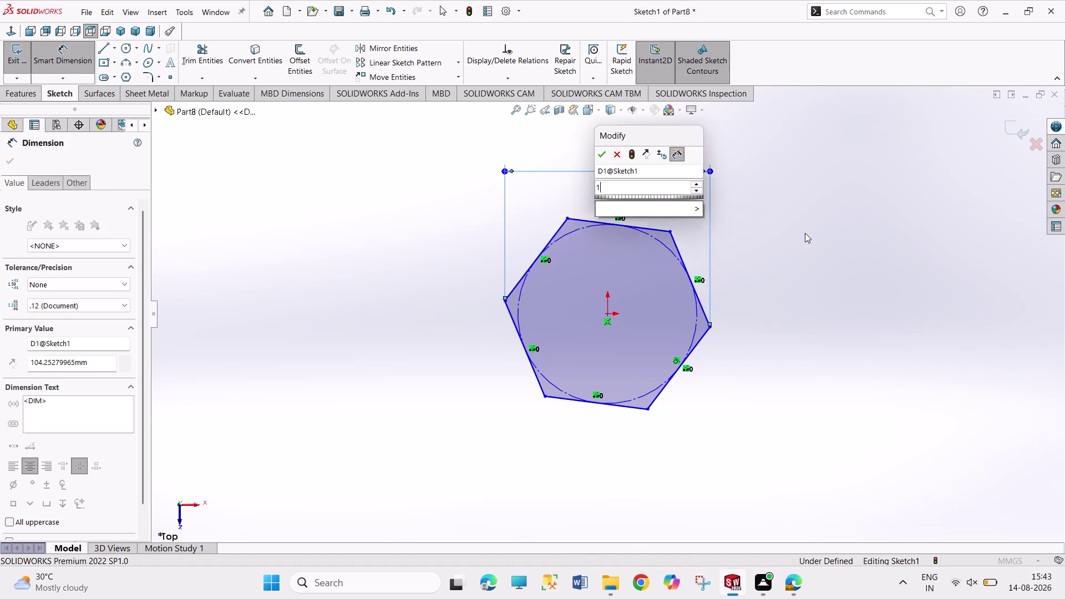
right_click(806, 233)
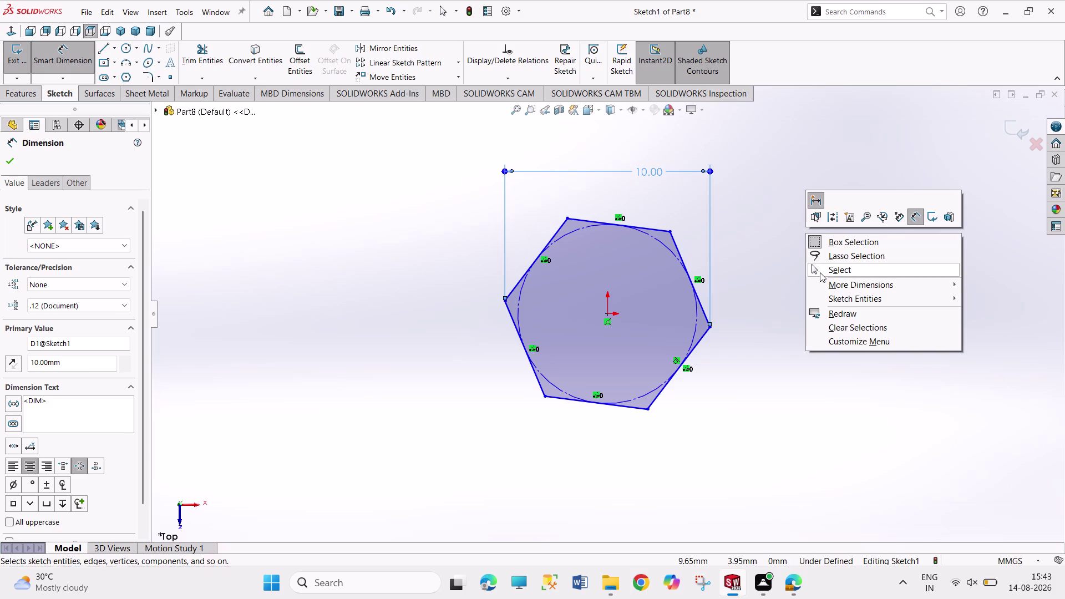
click(820, 273)
click(587, 403)
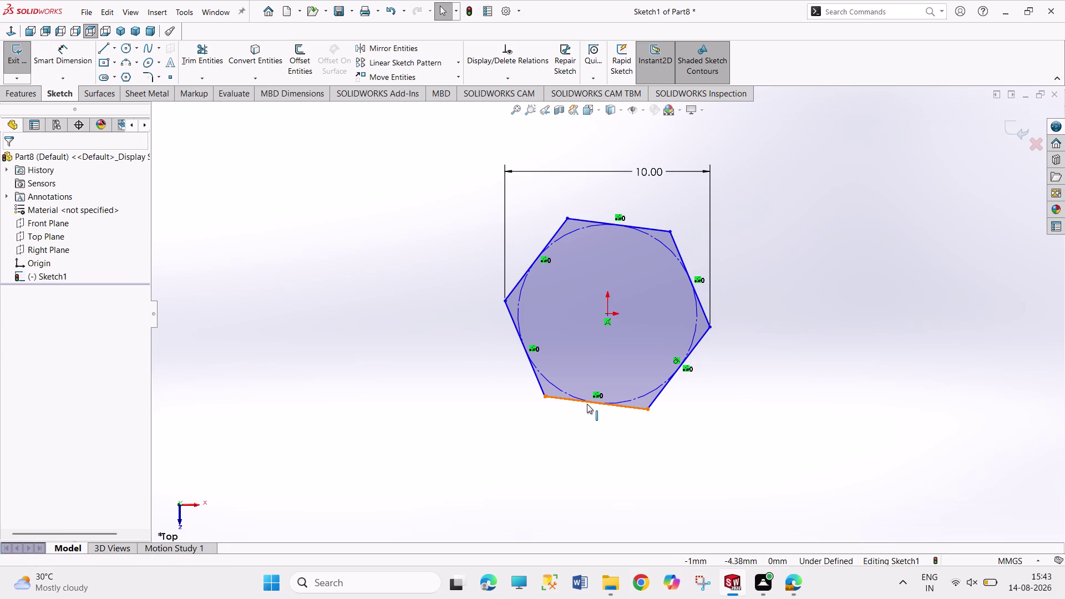
Make the hexagon's bottom edge horizontal and exit the sketch.
click(620, 355)
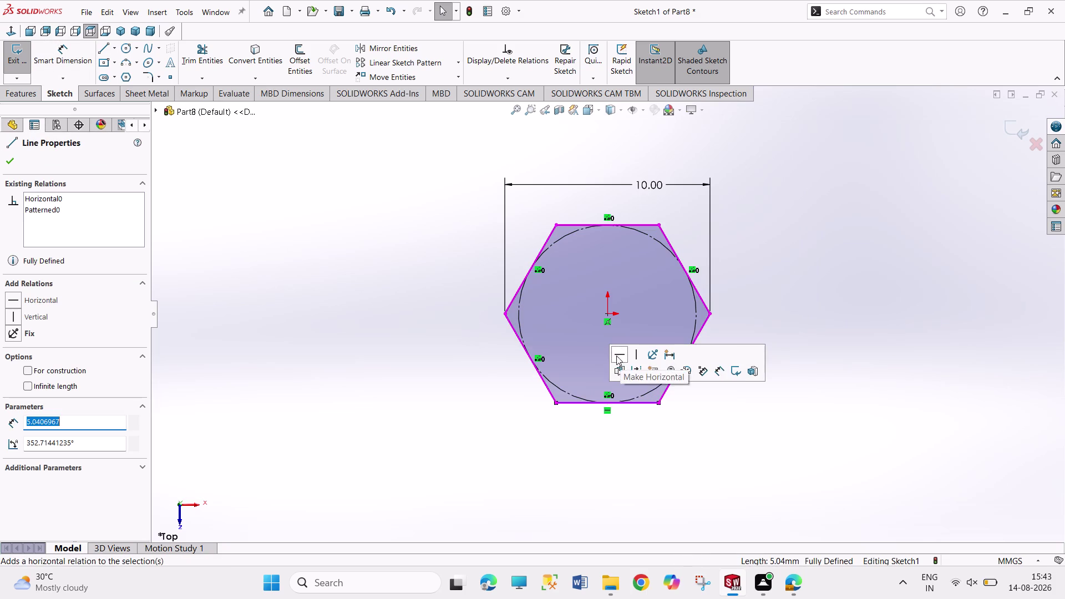
click(10, 66)
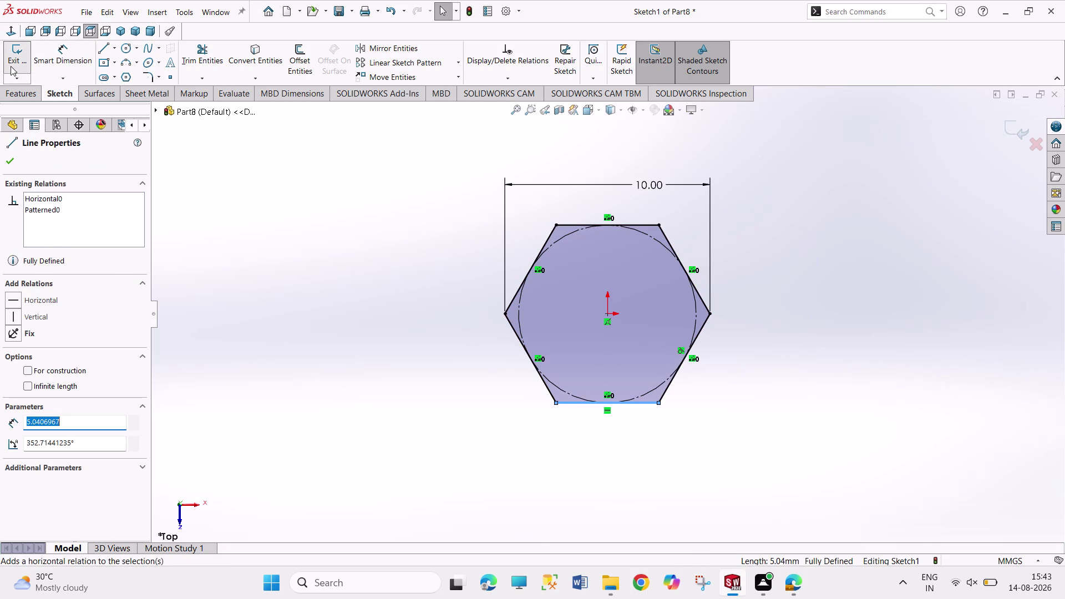
click(15, 70)
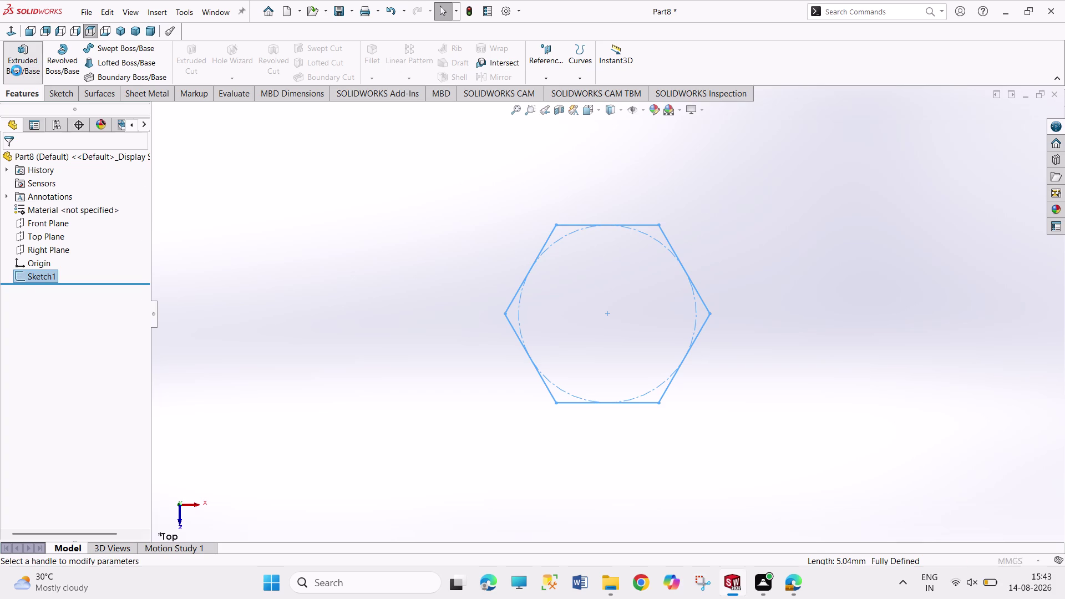
Extrude the hexagon 5 mm mid-plane as Boss-Extrude1, then select its top face.
key(5)
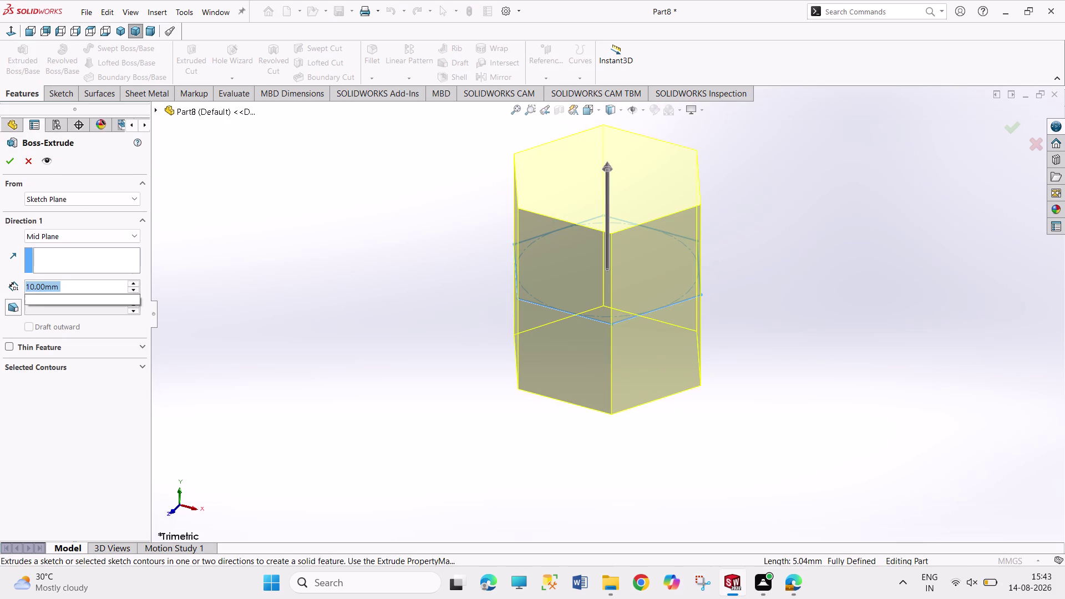
key(Return)
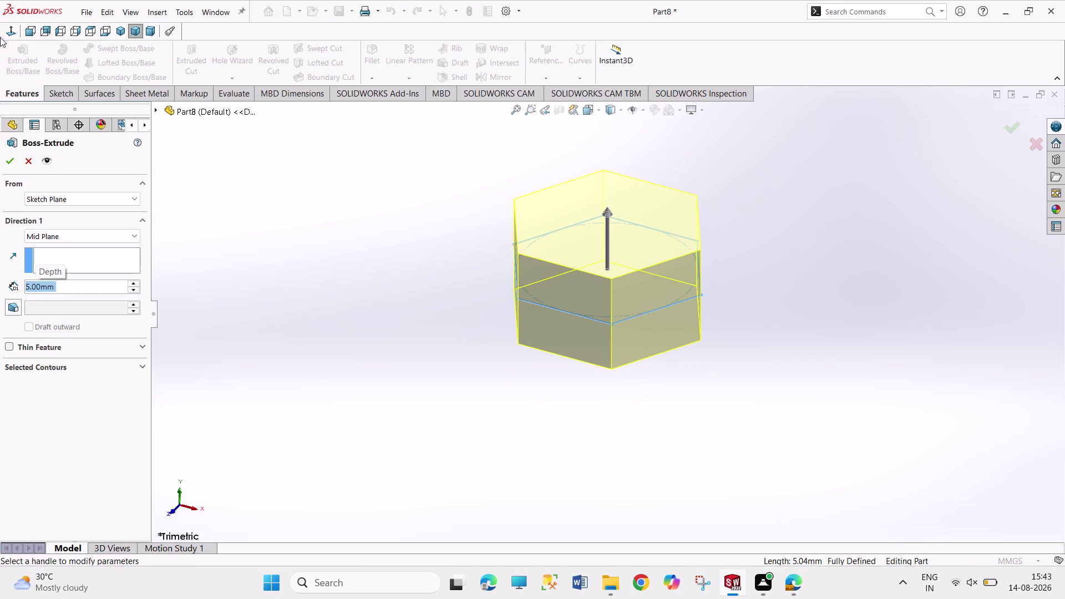
click(12, 158)
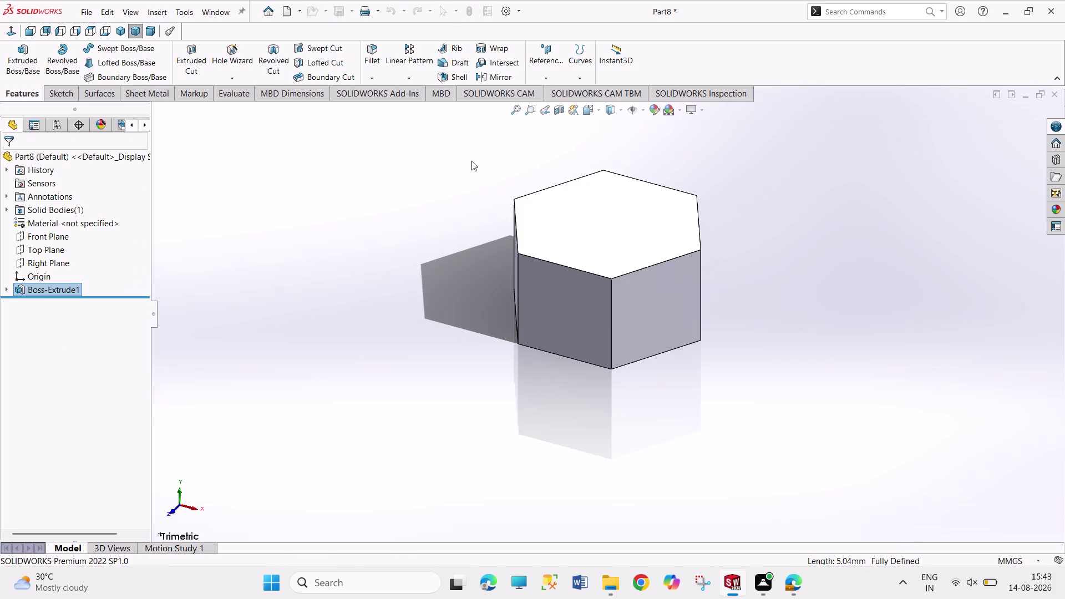
click(600, 217)
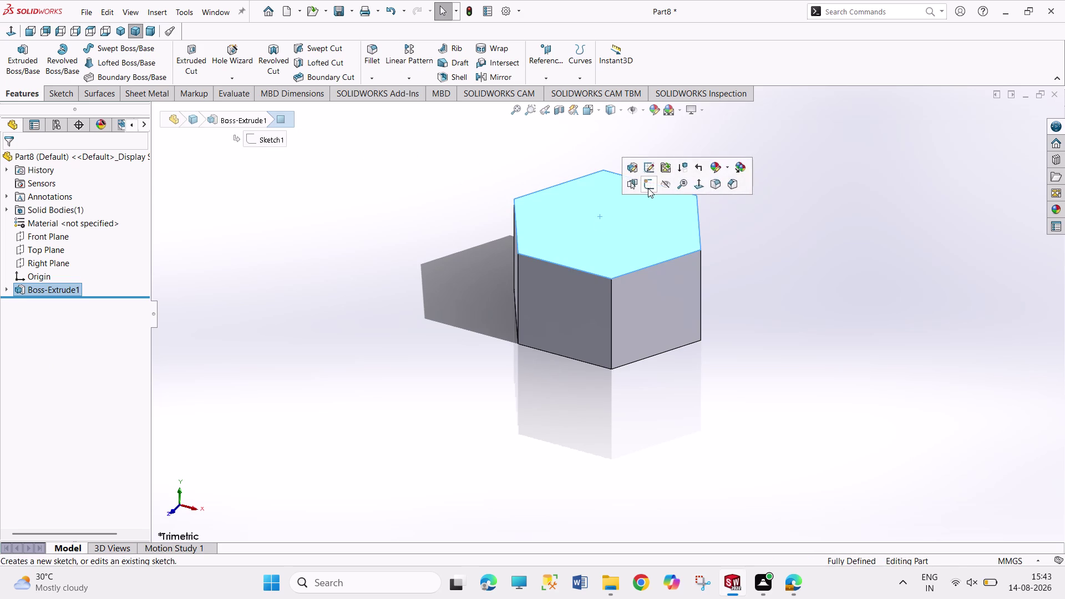
Sketch one circle centred on the origin on the top face, undoing an extra circle.
click(648, 188)
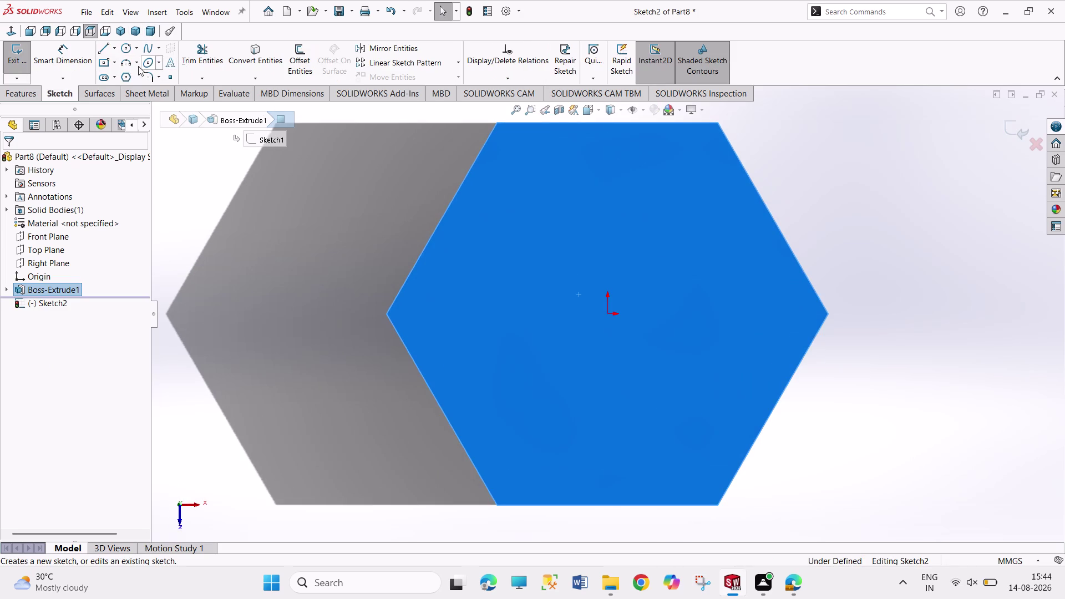
click(126, 51)
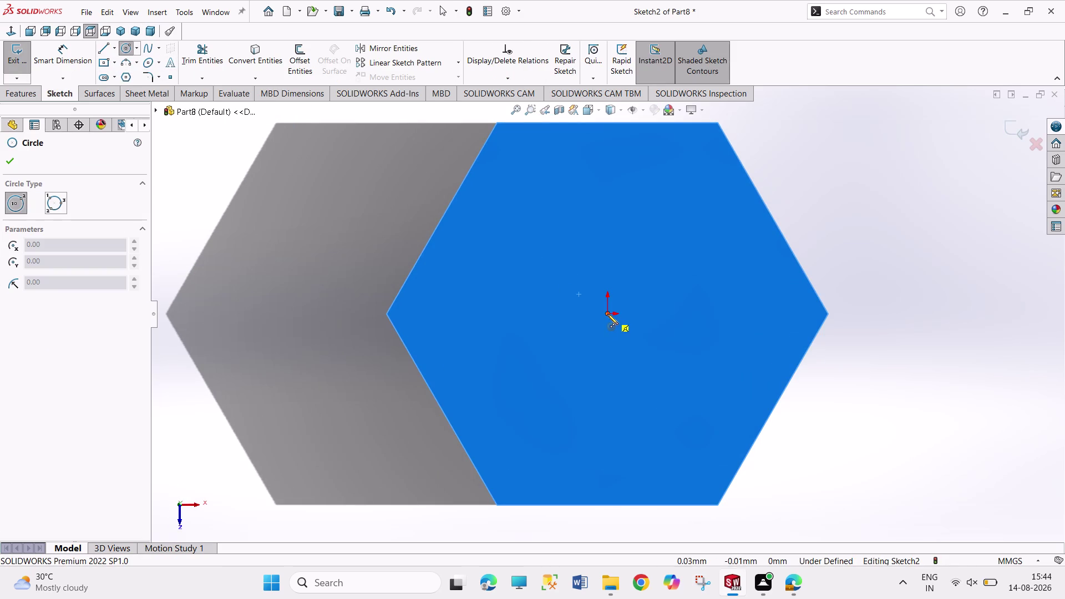
drag(607, 313, 611, 319)
click(616, 473)
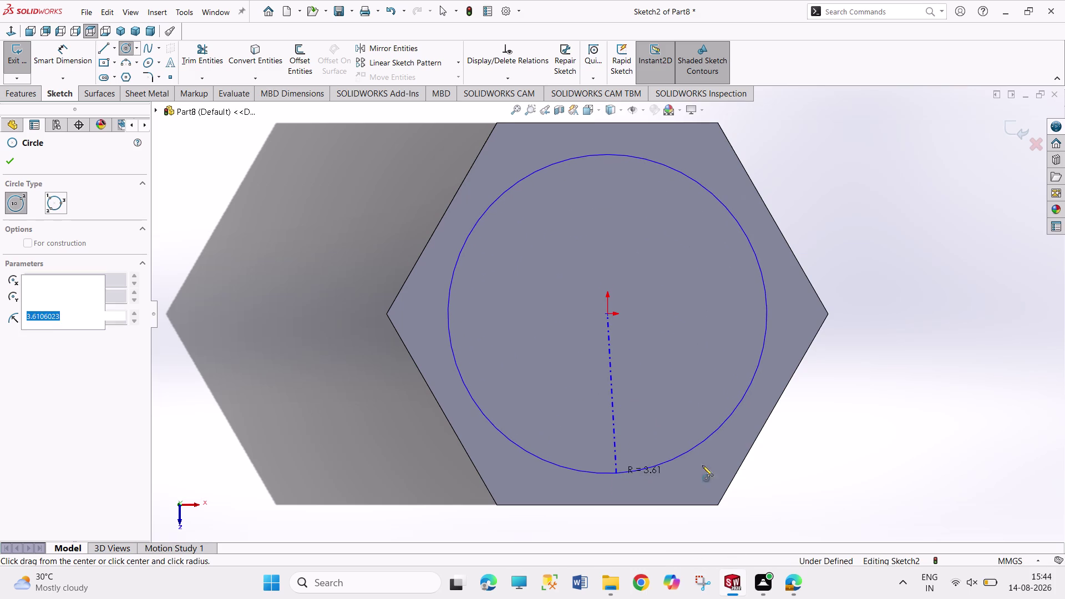
right_drag(827, 452, 869, 289)
click(650, 472)
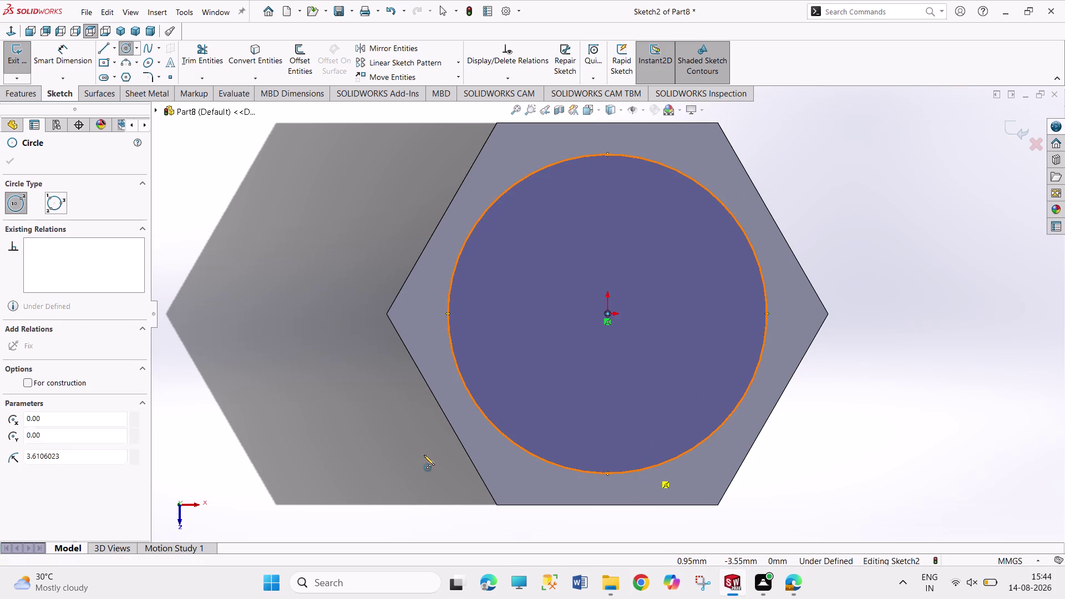
click(417, 448)
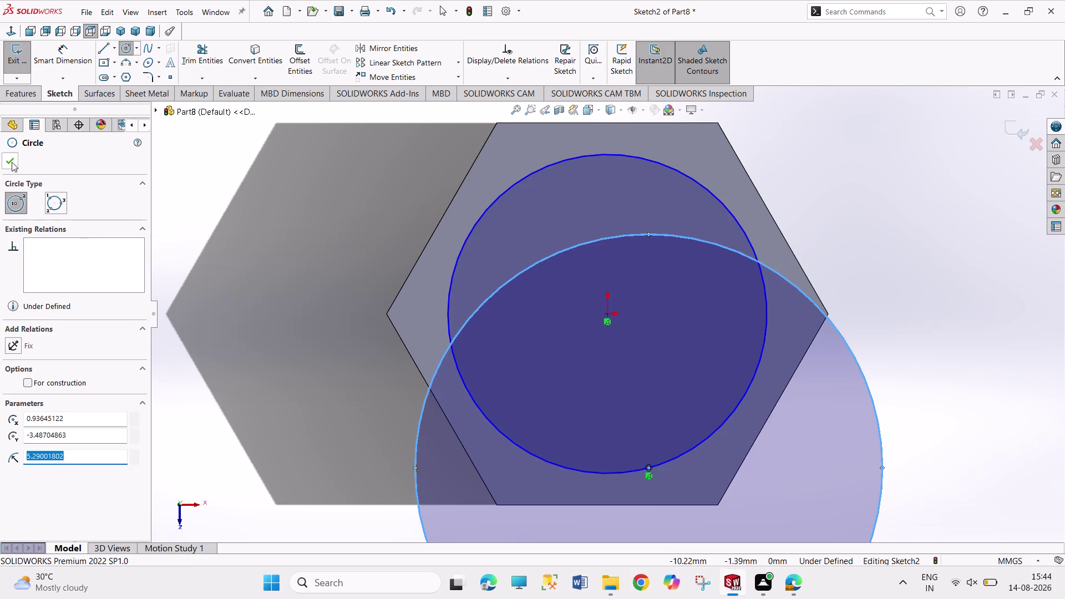
click(8, 161)
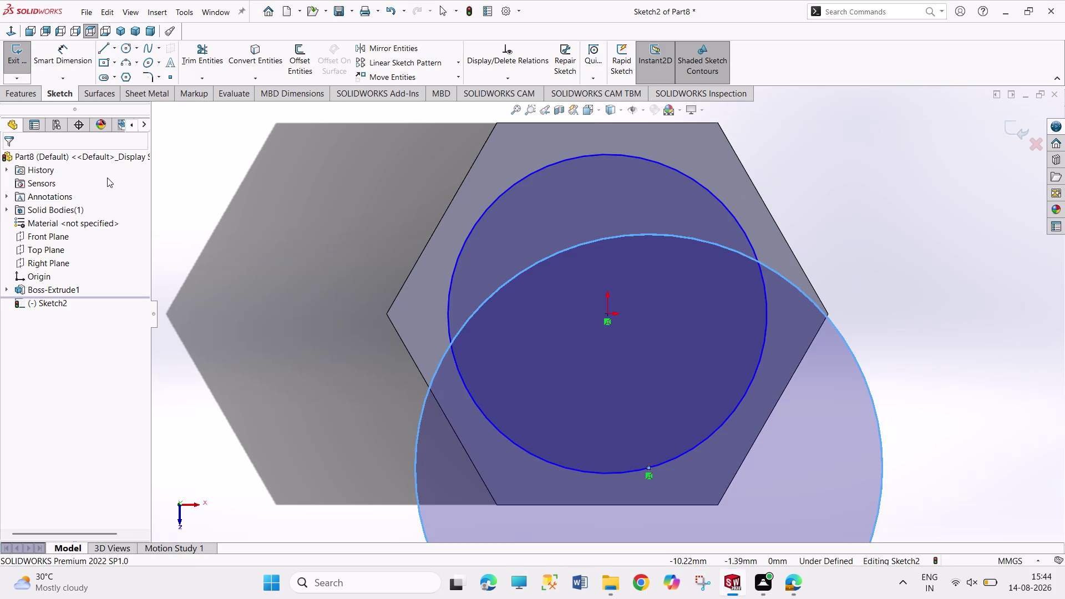
key(ctrl+z)
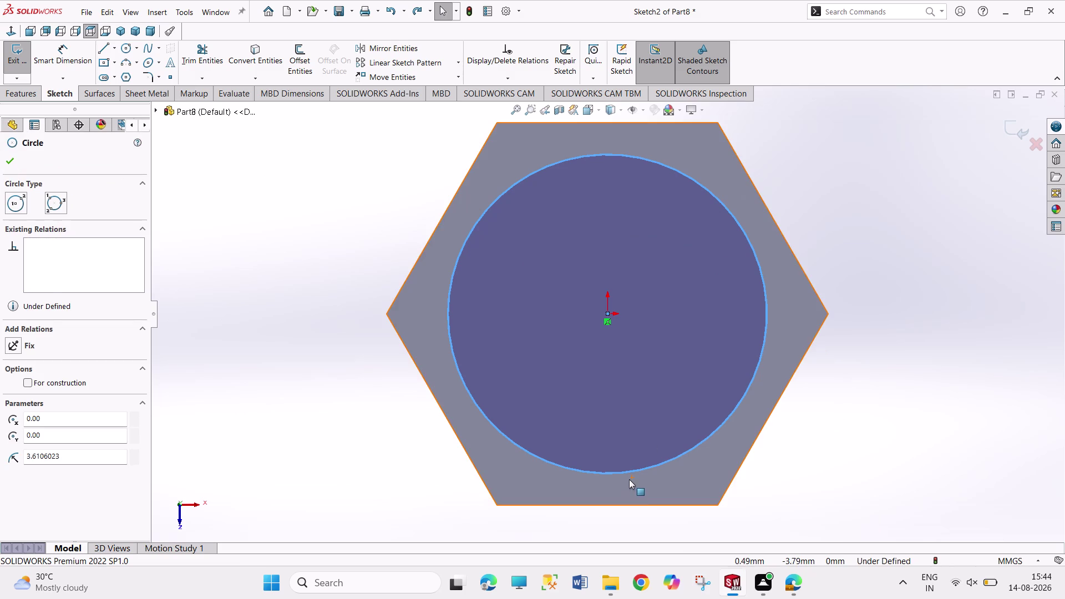
Make the circle tangent to the hexagon's bottom edge.
click(630, 471)
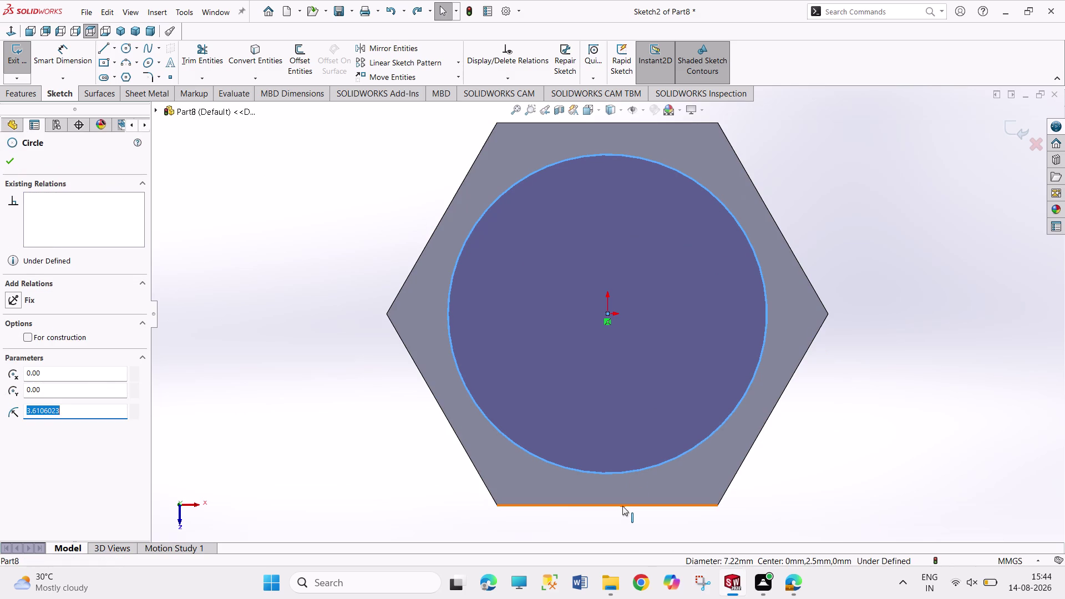
click(622, 506)
click(35, 357)
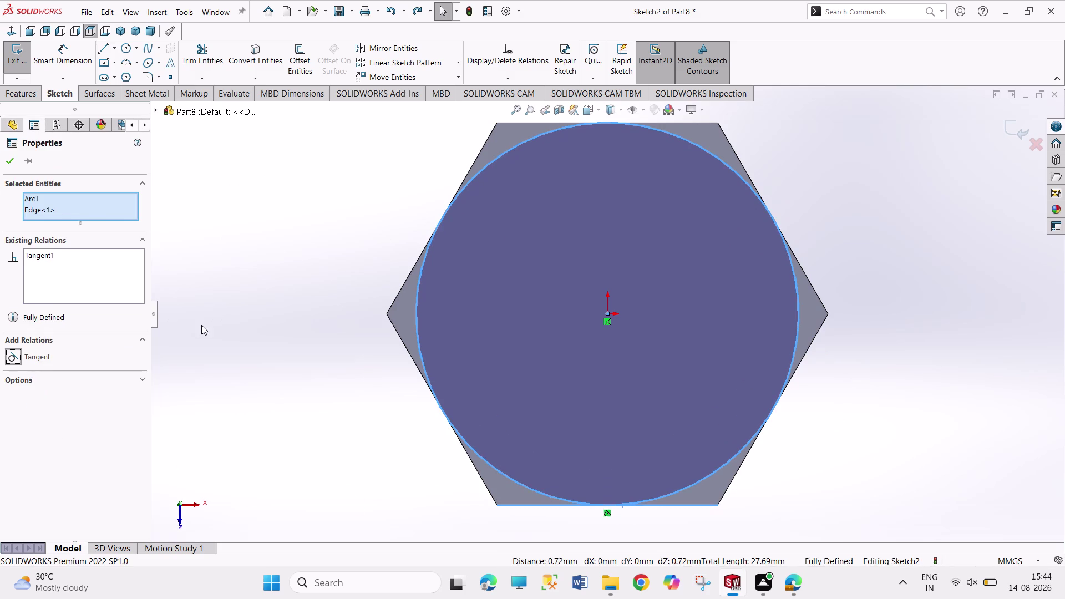
click(202, 325)
click(17, 43)
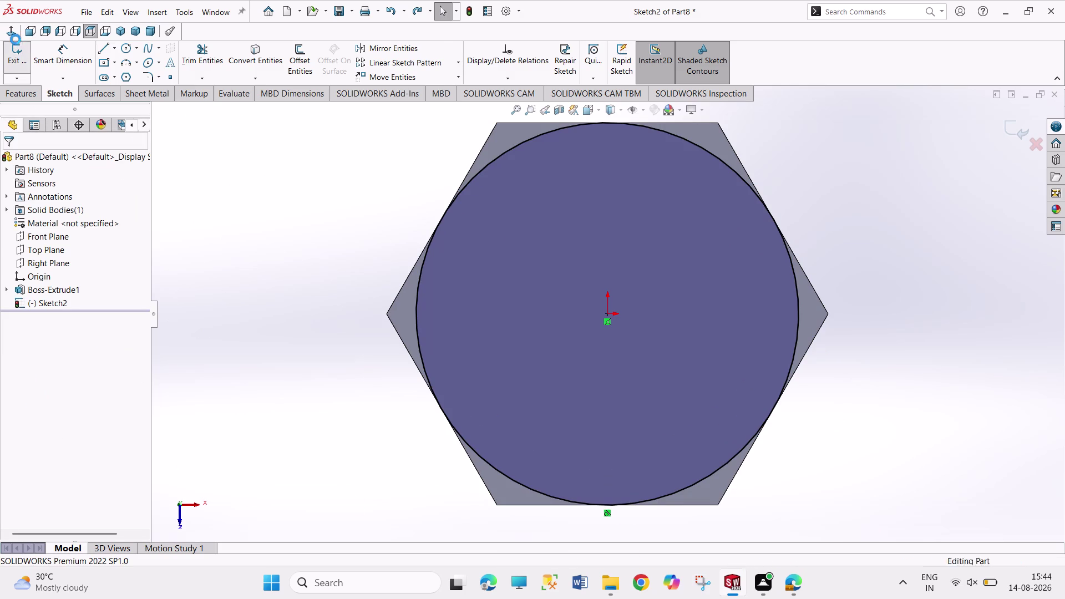
Cut away material outside the circle with a 45° draft as Cut-Extrude1.
click(198, 56)
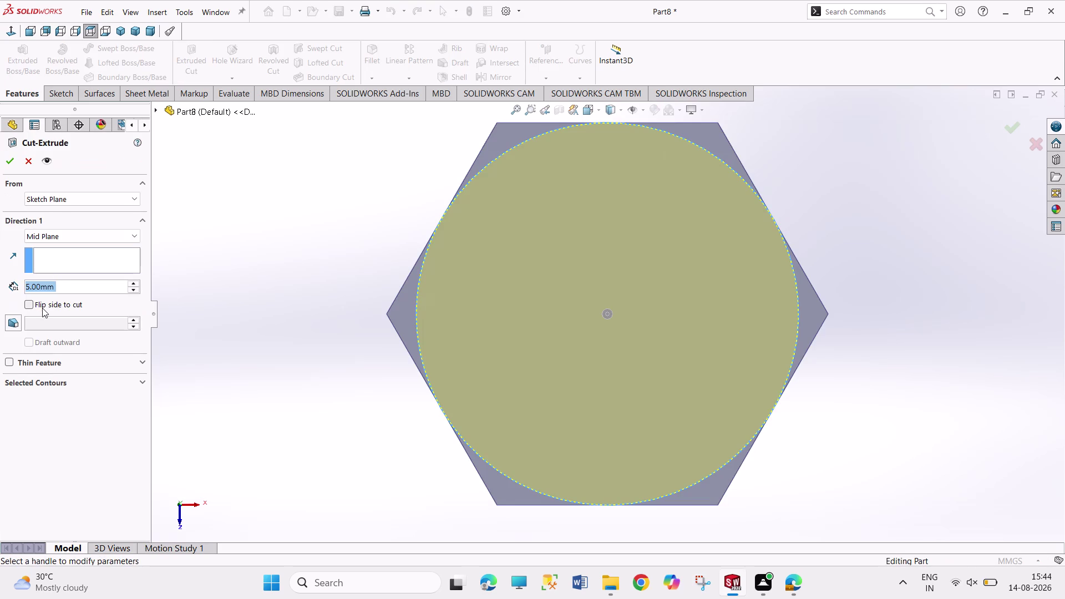
click(42, 303)
click(15, 323)
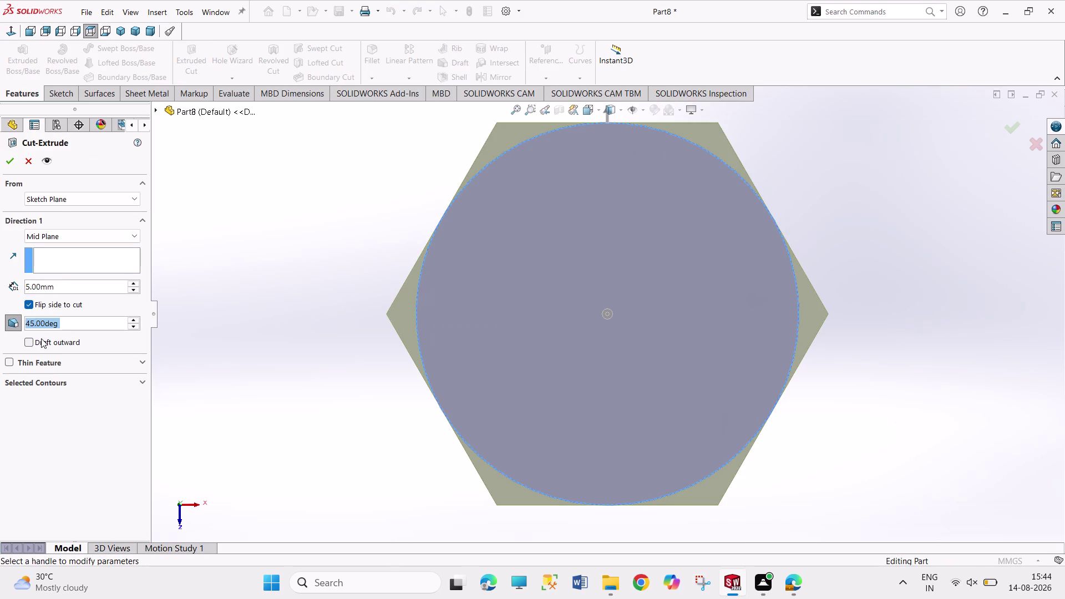
click(8, 163)
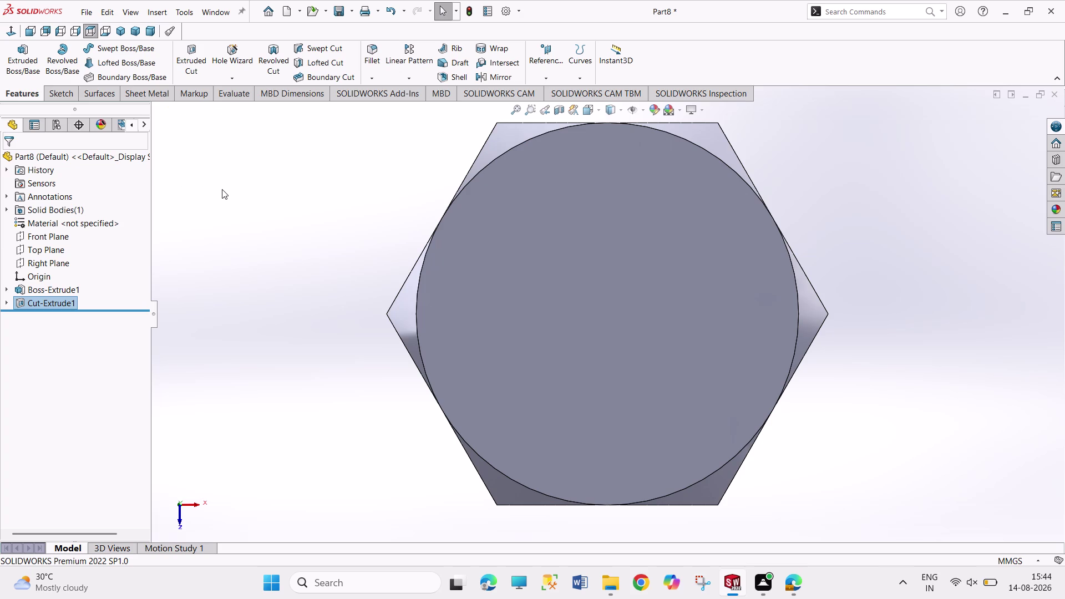
click(590, 249)
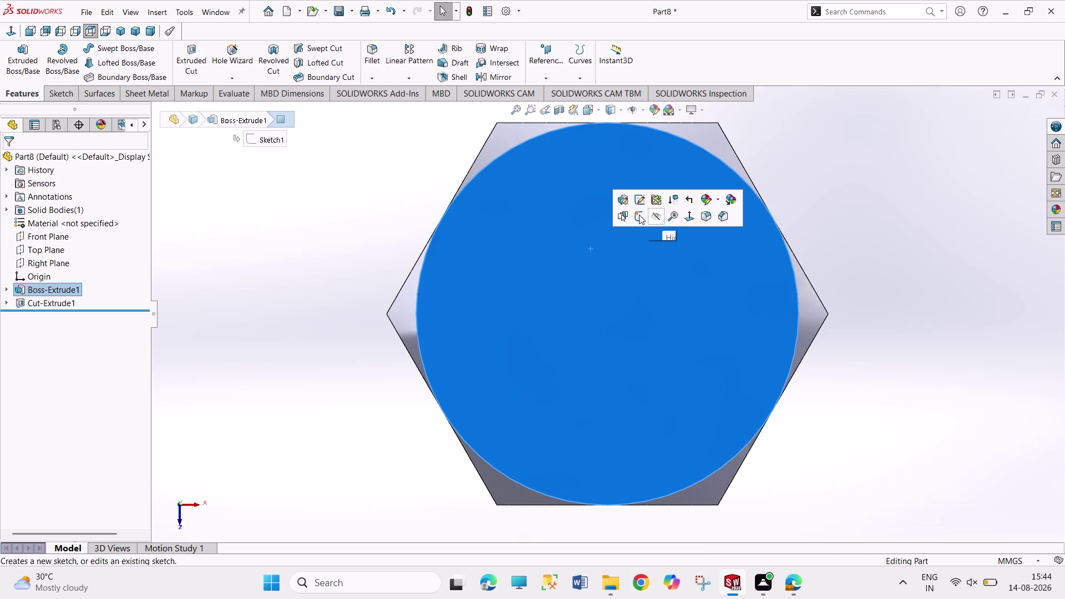
Sketch a circle centred on the origin on the nut's top face.
click(639, 215)
click(124, 47)
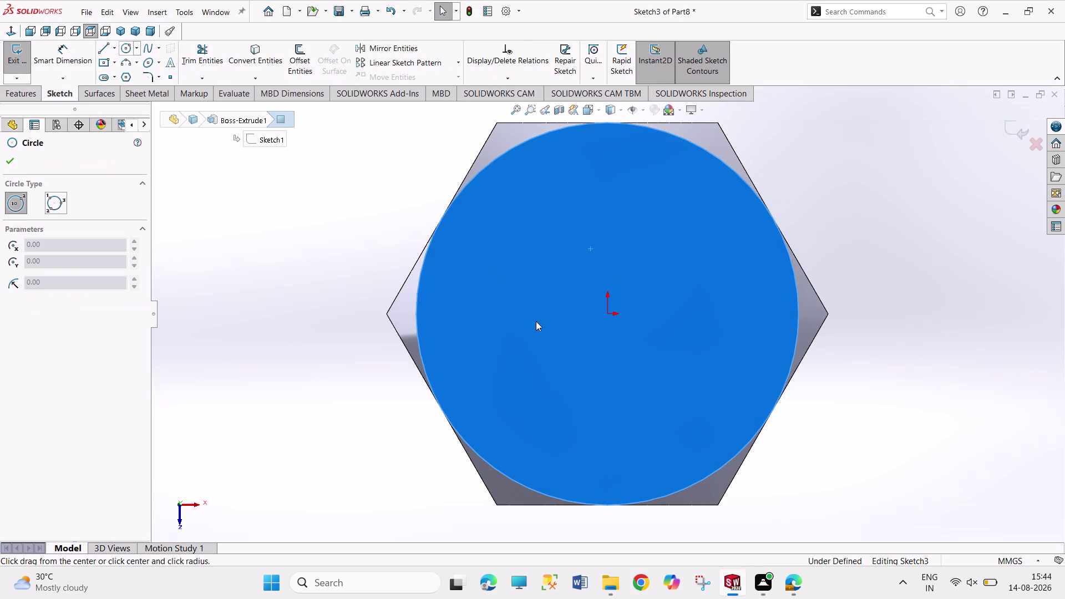
click(608, 318)
click(640, 394)
right_drag(885, 434, 909, 313)
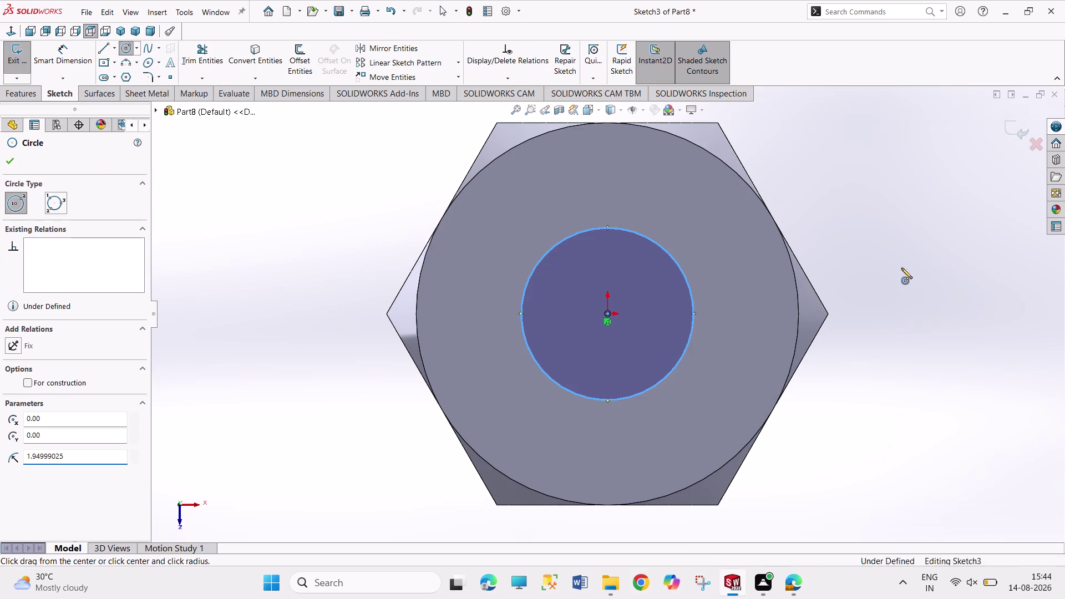
right_drag(909, 313, 896, 256)
Dimension the hole circle, correcting its diameter from 5 to 4 mm.
click(676, 263)
click(825, 218)
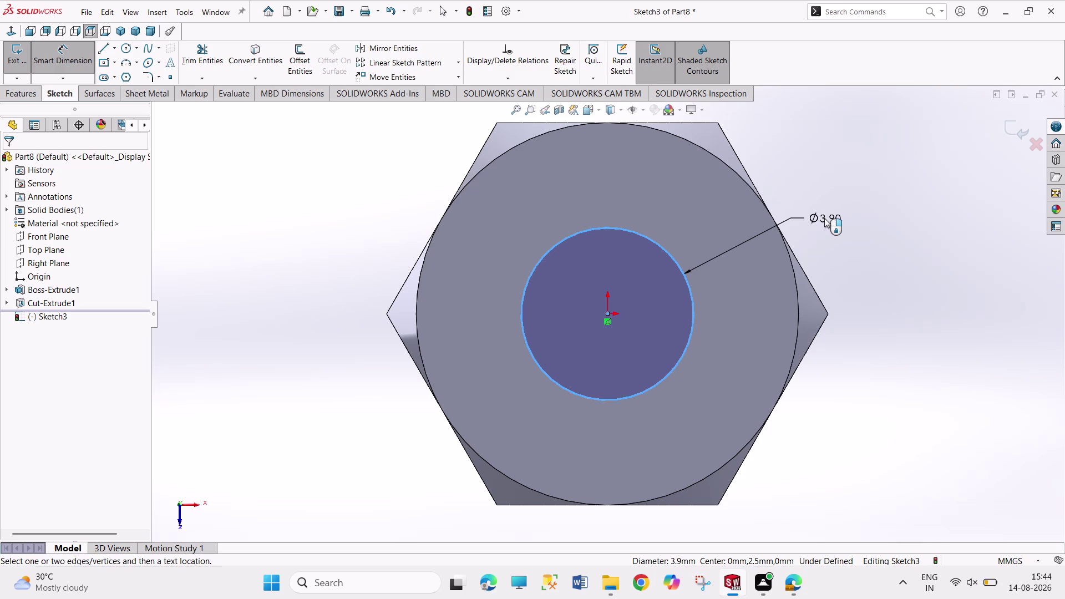
key(5)
key(Return)
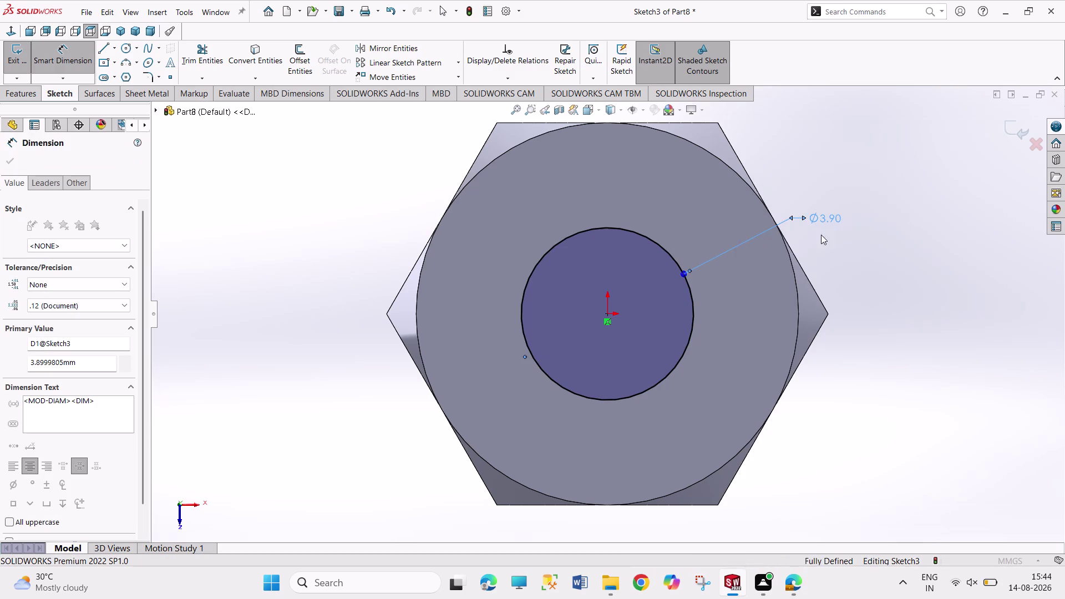
right_click(889, 301)
click(897, 337)
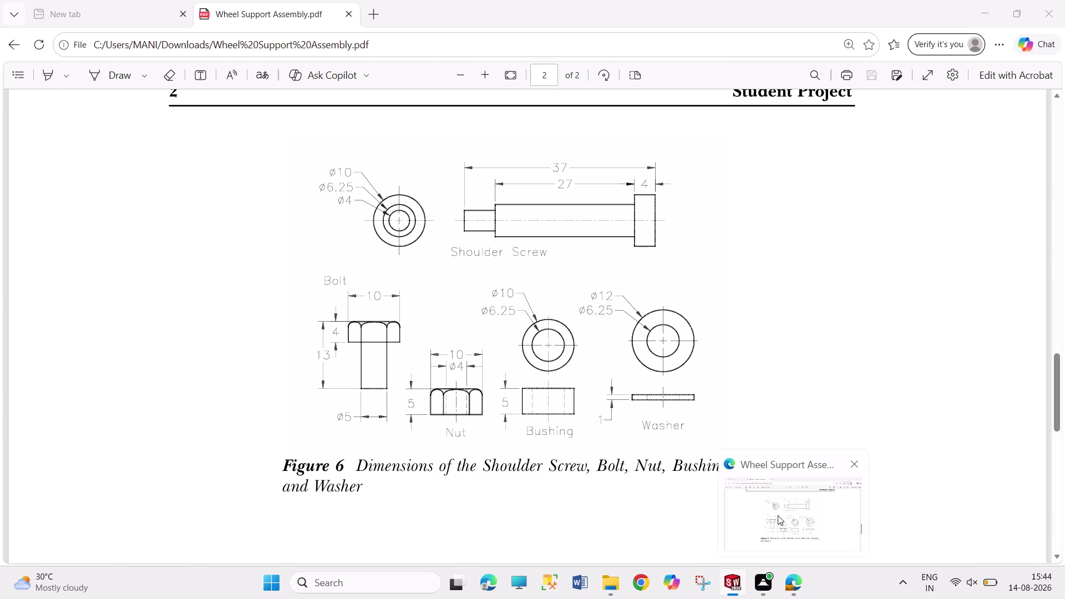
double_click(857, 202)
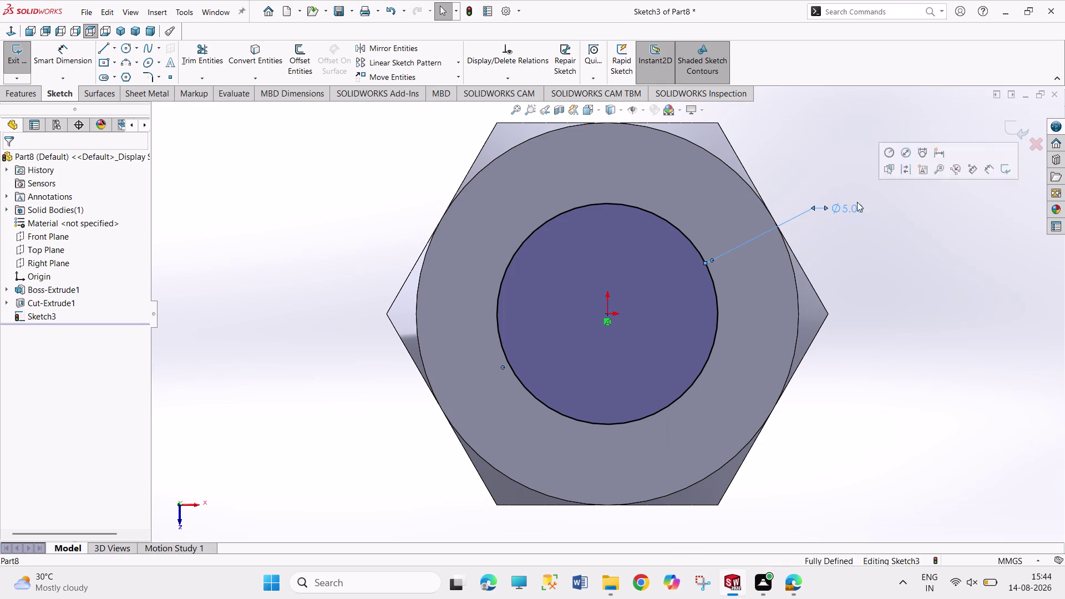
key(4)
key(Return)
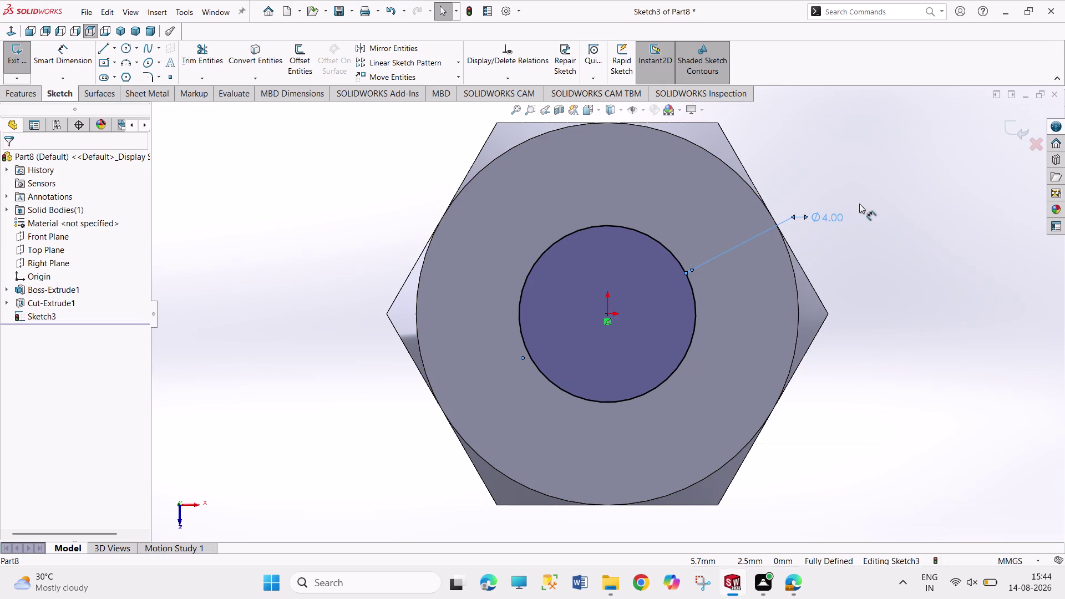
click(21, 58)
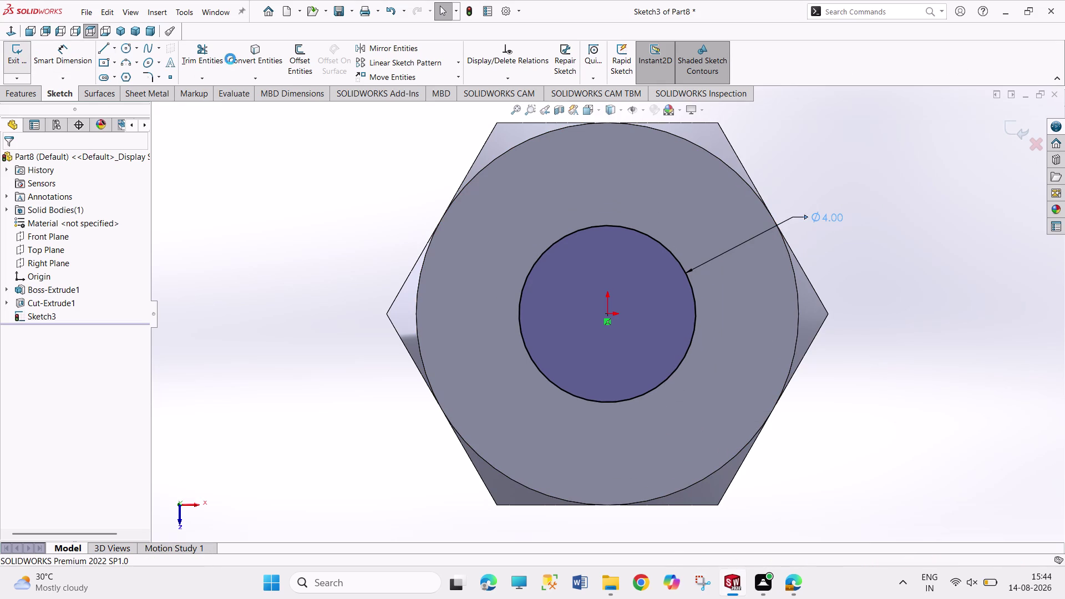
Cut the Ø4 mm circle 5 mm mid-plane as Cut-Extrude2.
click(198, 64)
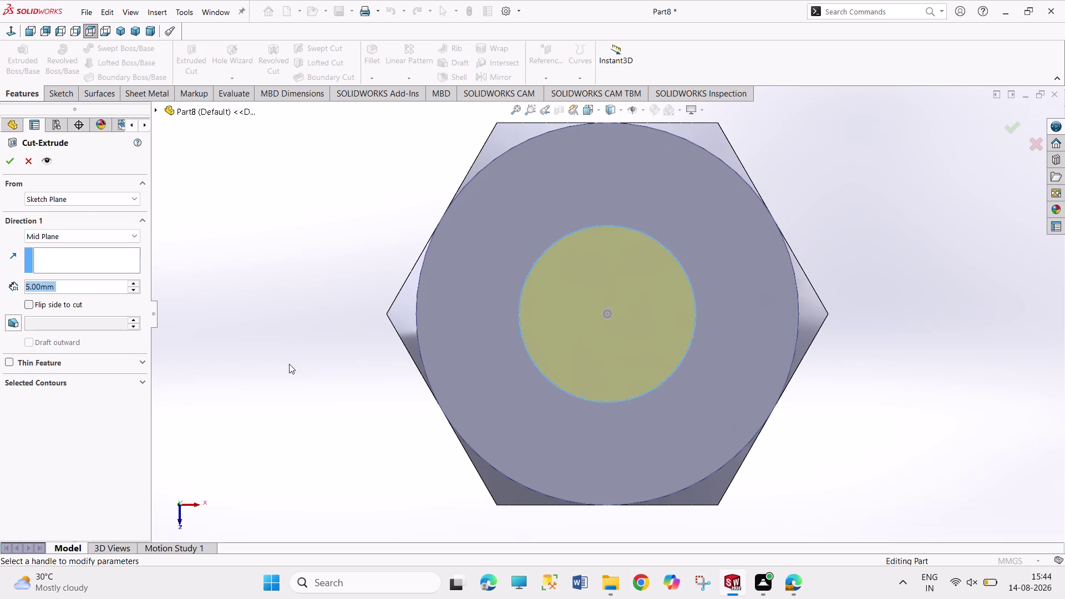
click(6, 161)
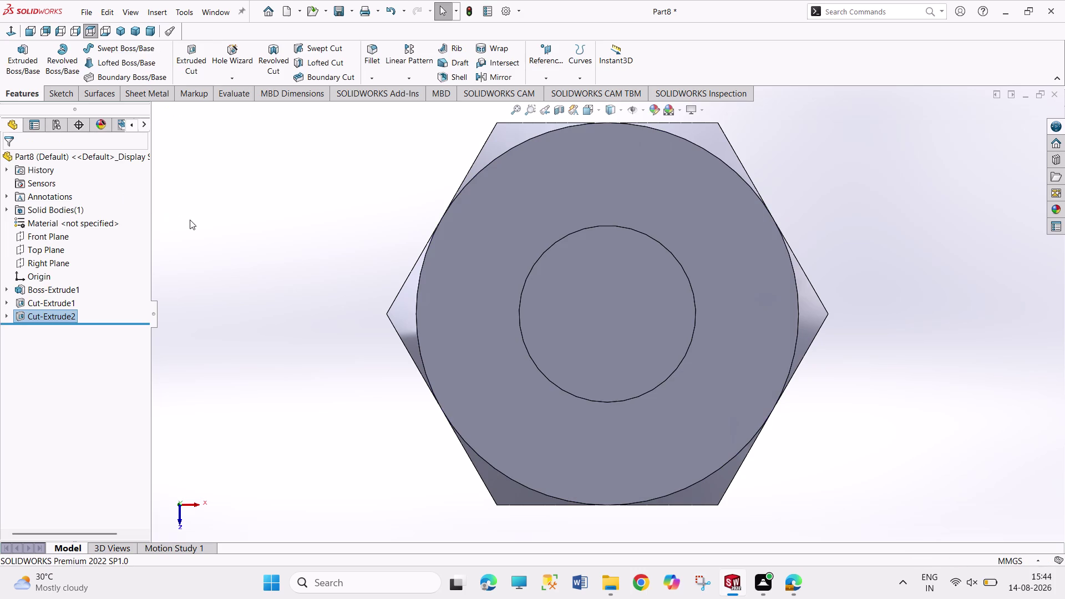
right_click(54, 312)
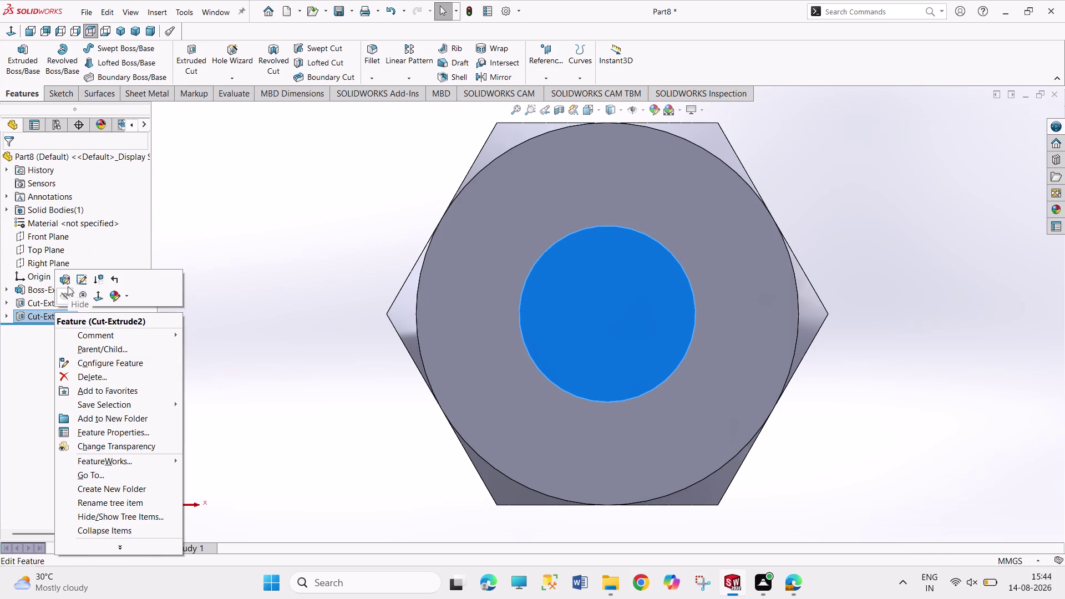
Change Cut-Extrude2 from Mid Plane to Blind 5 mm and check the through hole.
click(68, 287)
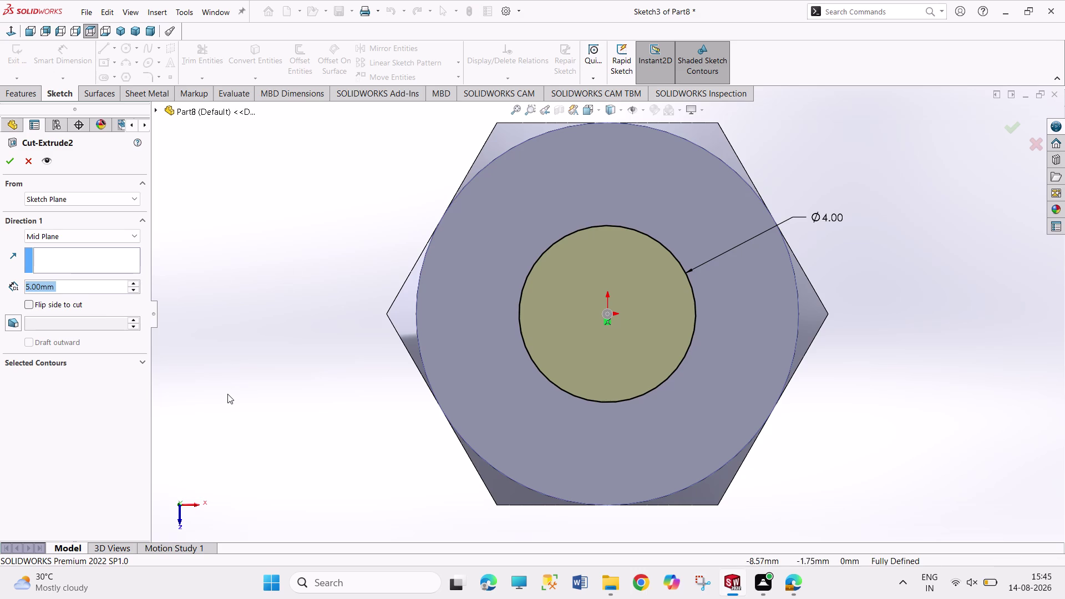
scroll(up, 3)
middle_drag(227, 395, 242, 215)
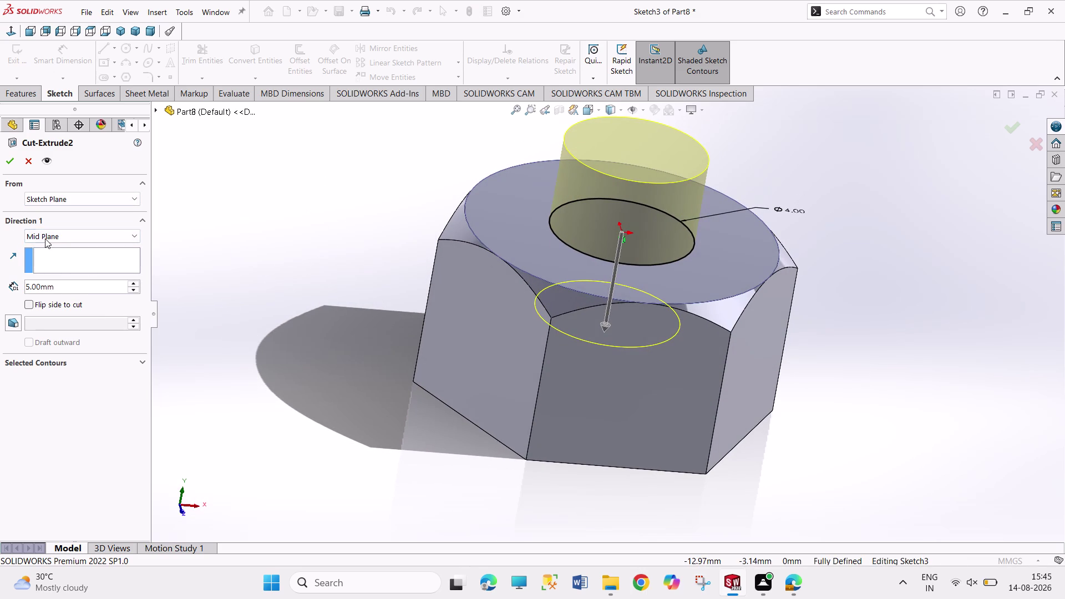
click(66, 237)
click(68, 246)
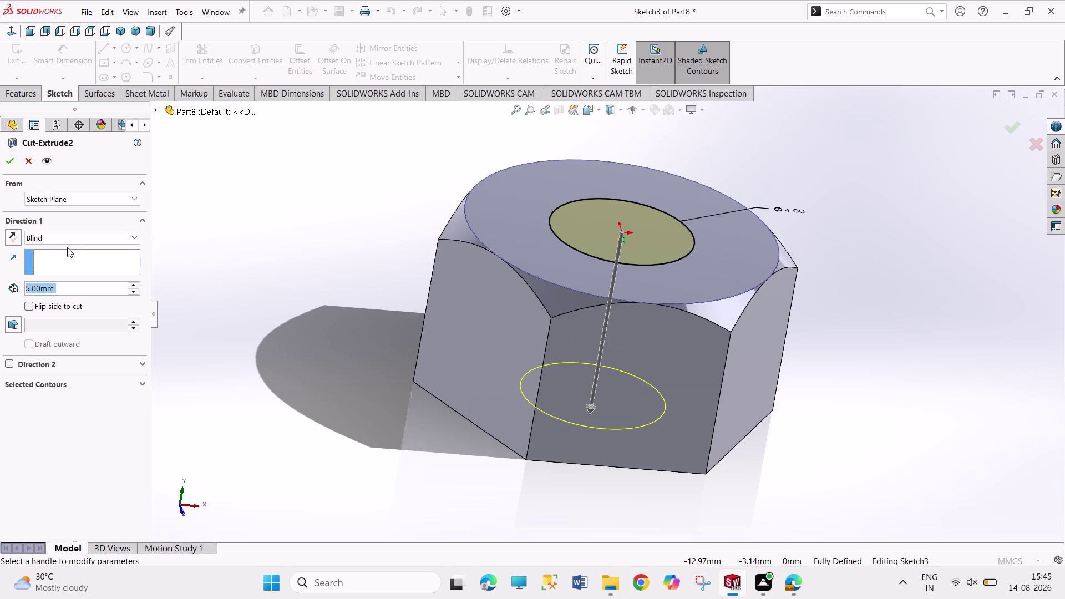
click(10, 171)
click(9, 167)
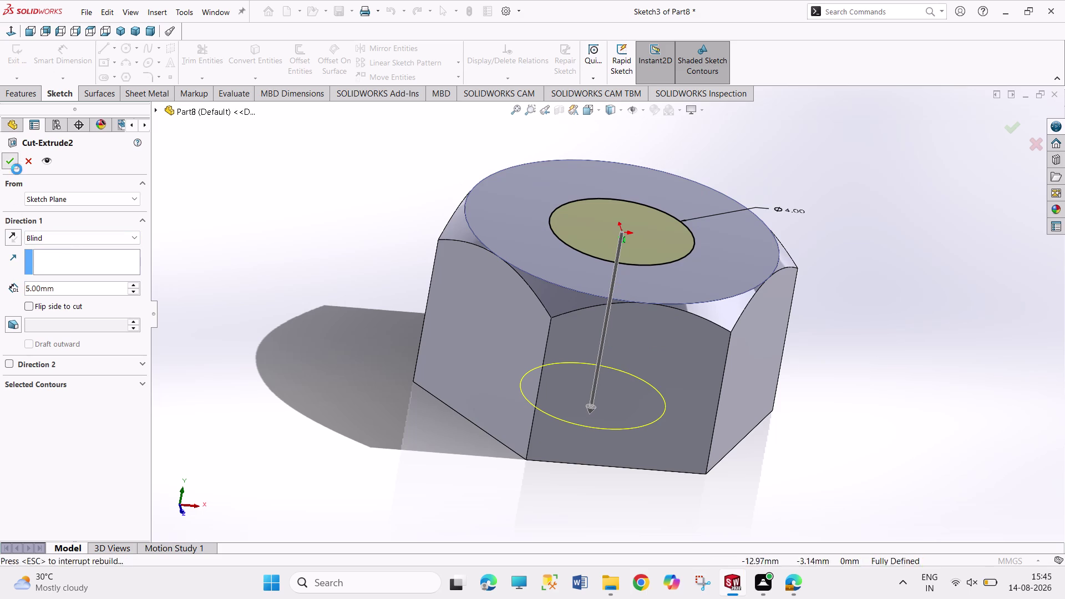
middle_drag(240, 220, 215, 327)
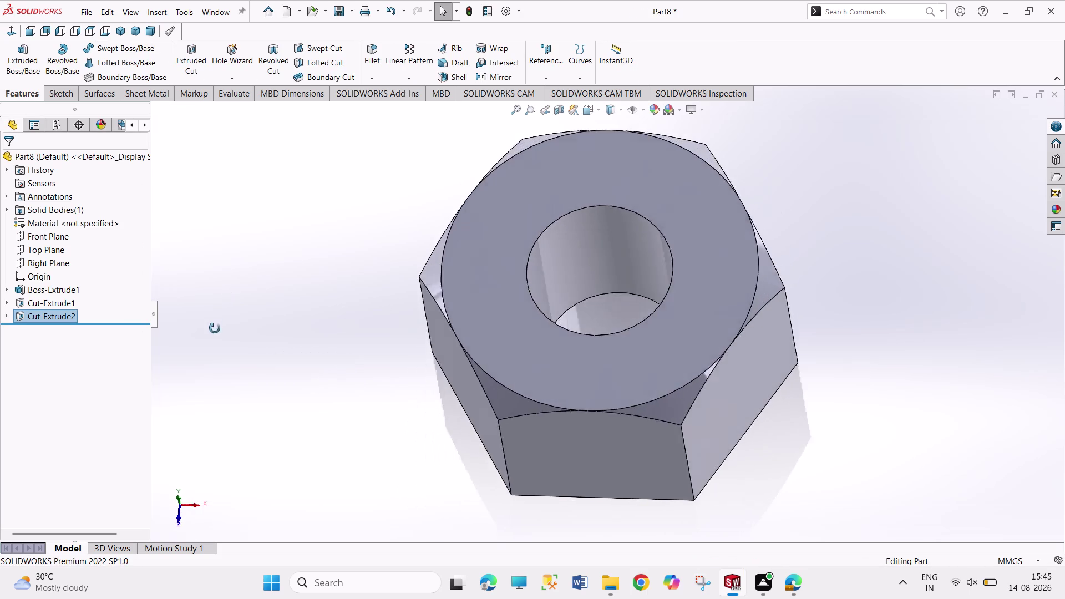
middle_drag(216, 327, 227, 312)
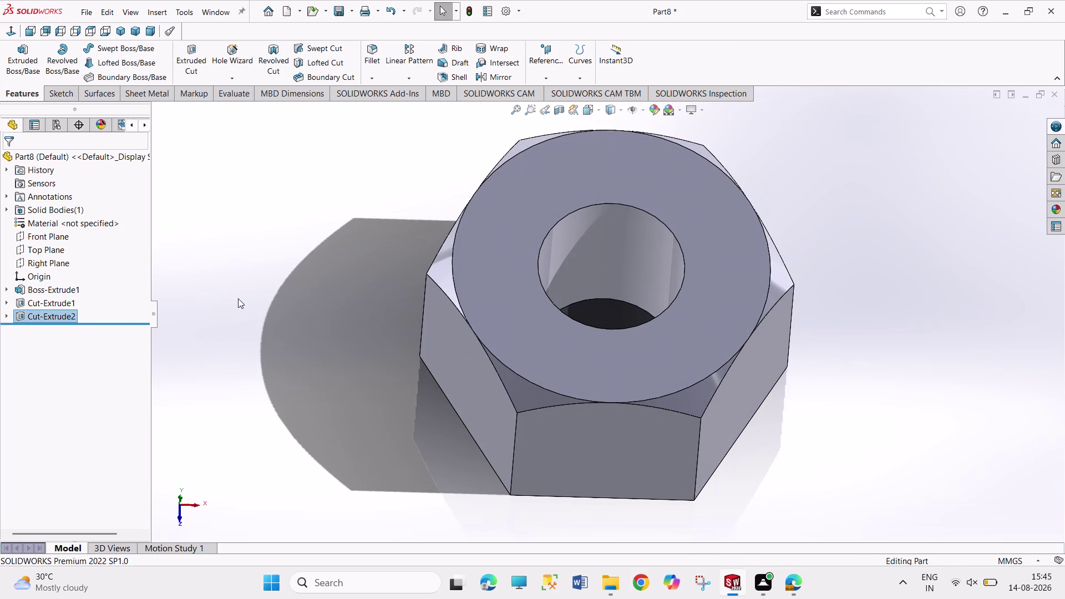
Save the nut part as 'WHEEL SUPPORT 1.8 NUT' and return to the wheel support assembly.
key(ctrl+s)
text(WHEEL)
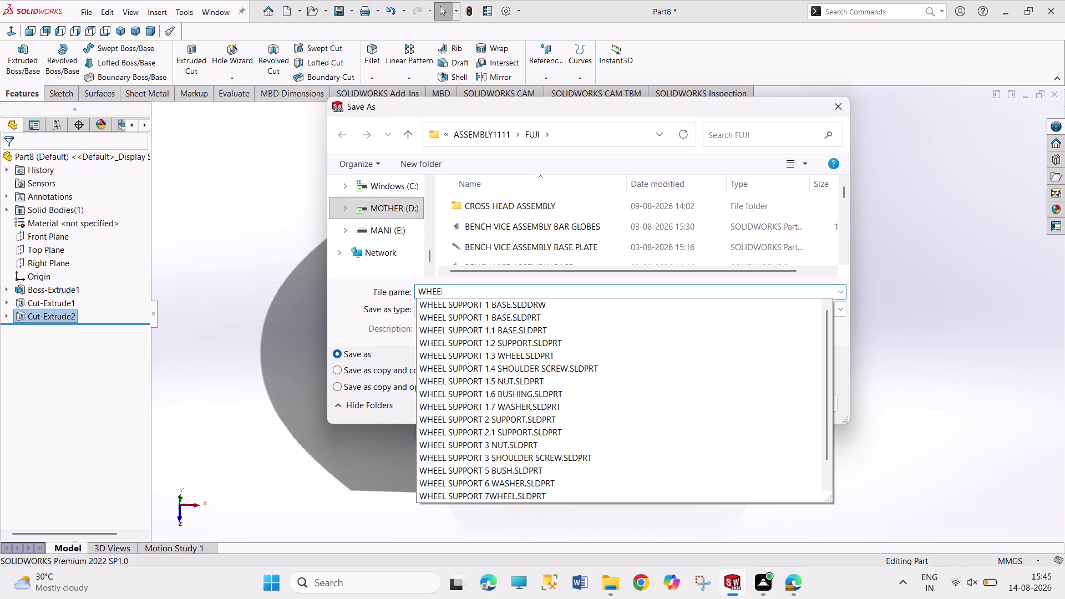
key(space)
text(SU)
text(PPORT)
key(space)
text(1.8)
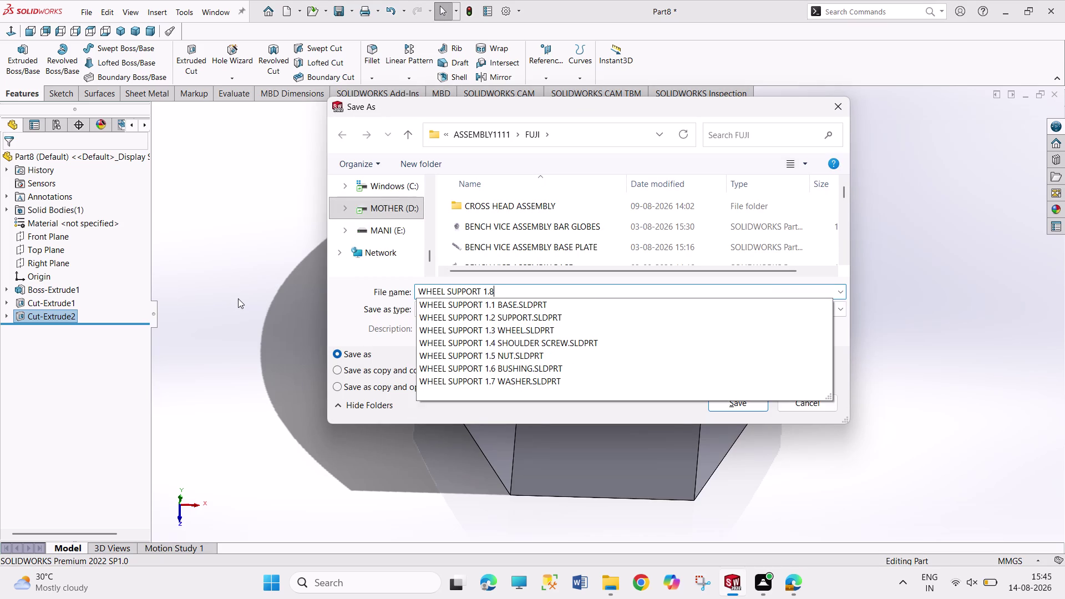
key(space)
key(space)
text(NUT)
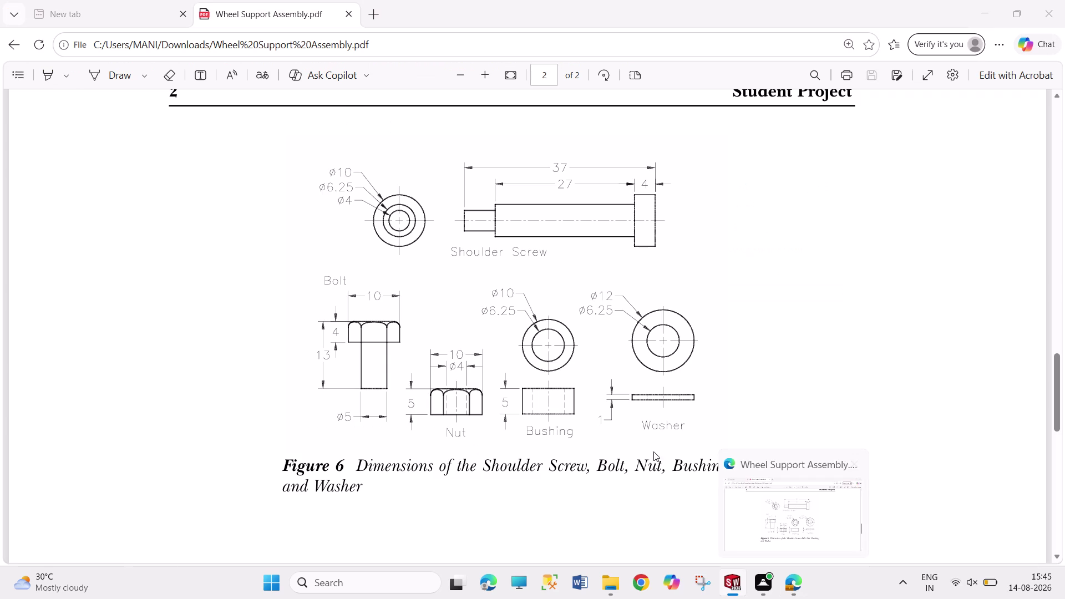
click(723, 405)
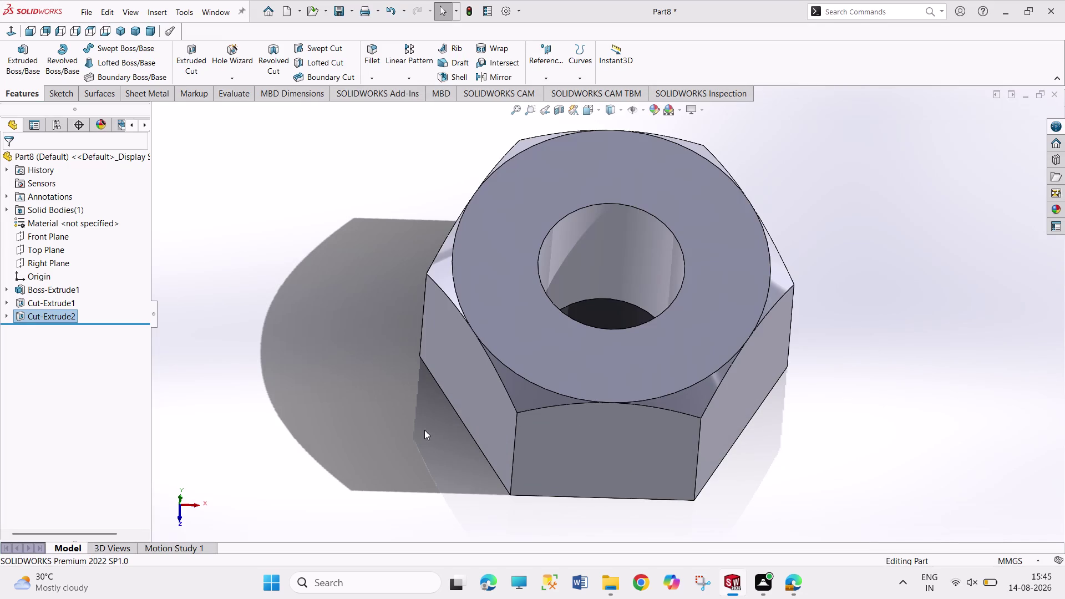
click(221, 15)
click(305, 216)
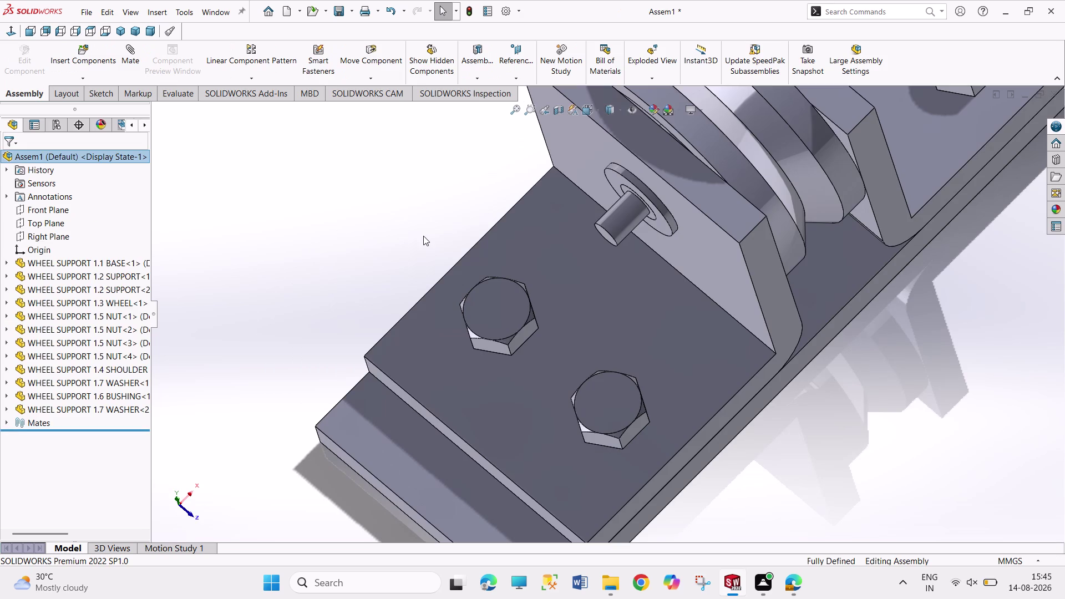
Insert WHEEL SUPPORT 1.8 NUT from the open documents and place it beside the base.
click(78, 53)
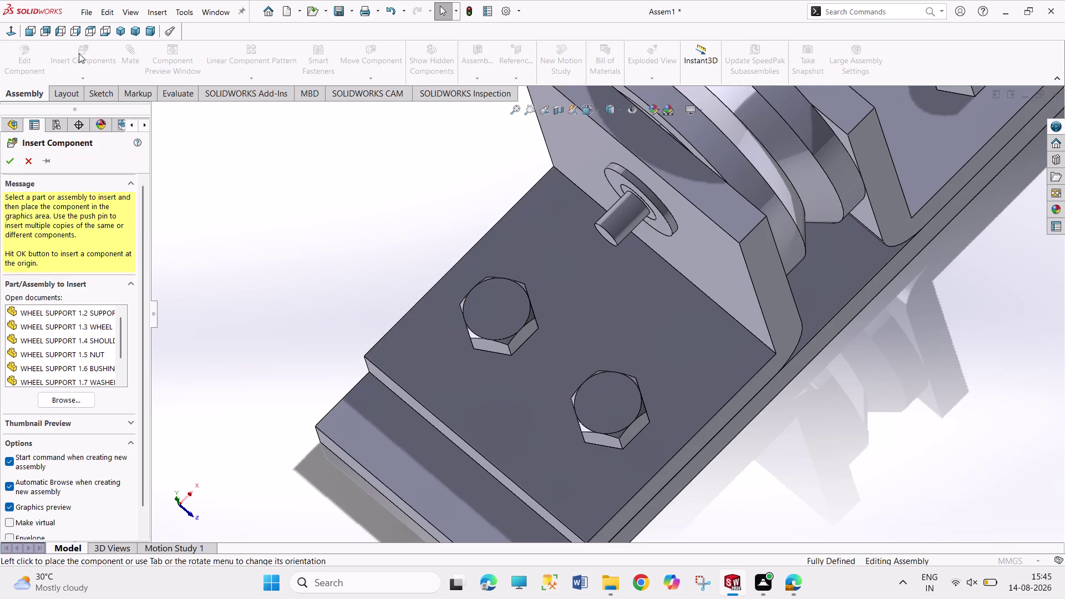
scroll(down, 3)
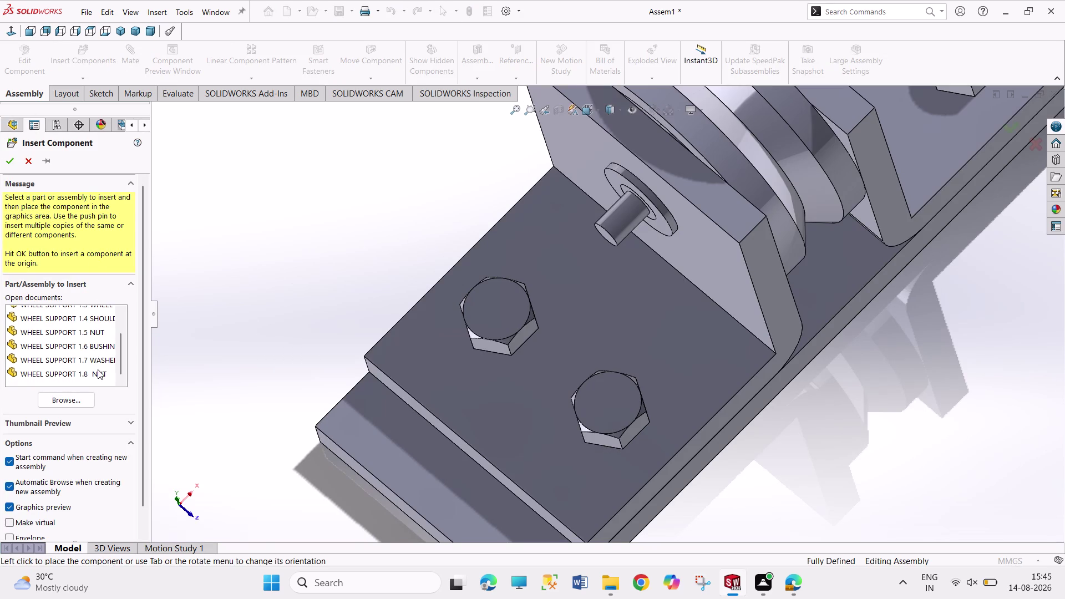
double_click(97, 327)
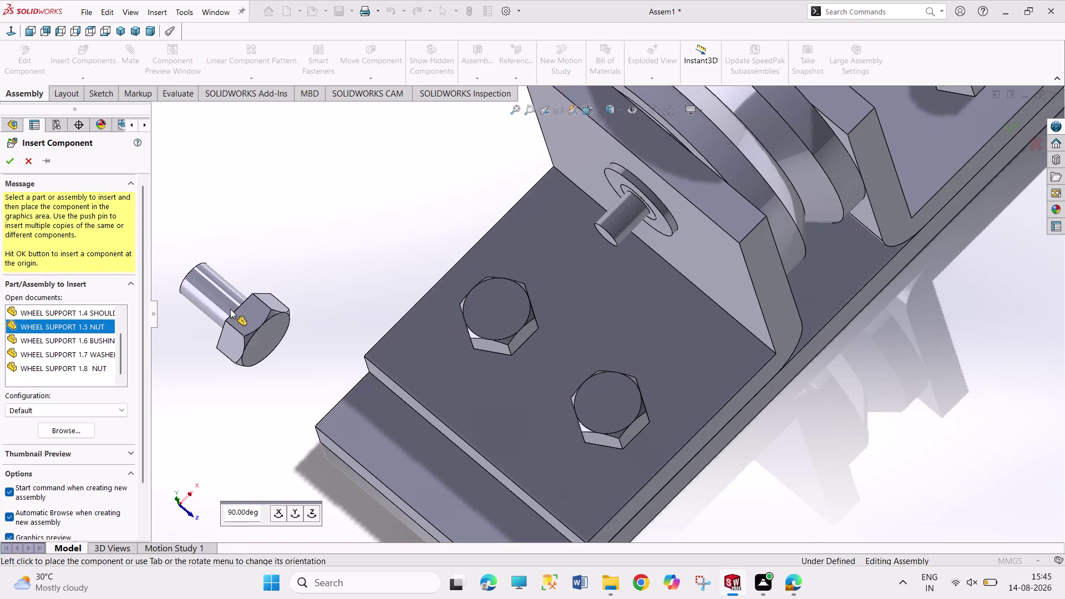
double_click(84, 369)
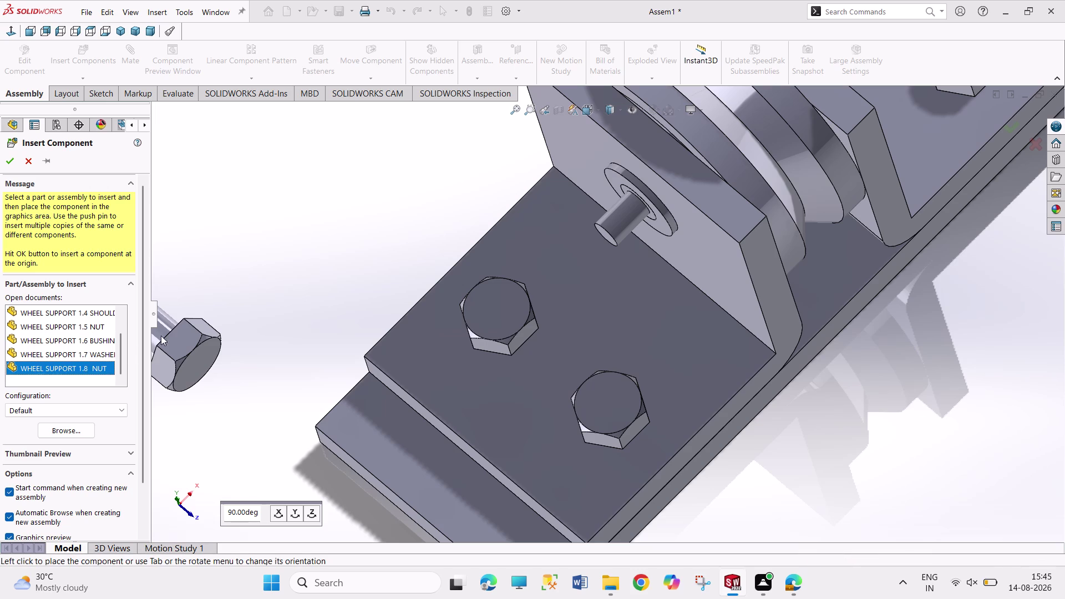
click(316, 289)
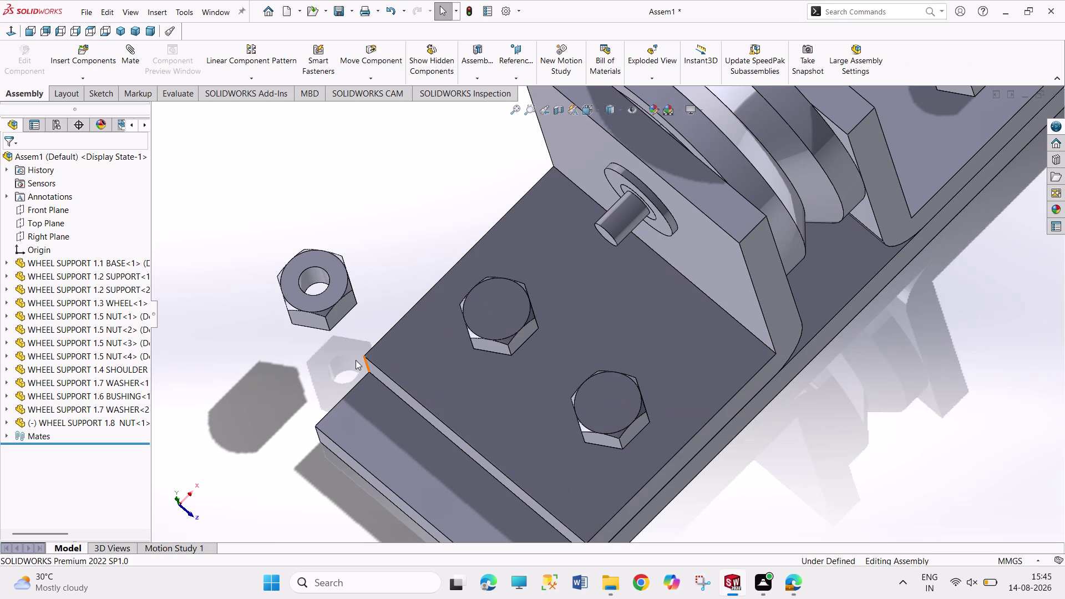
Make the nut's hole face concentric with the support's shoulder screw shaft.
middle_drag(350, 361, 331, 195)
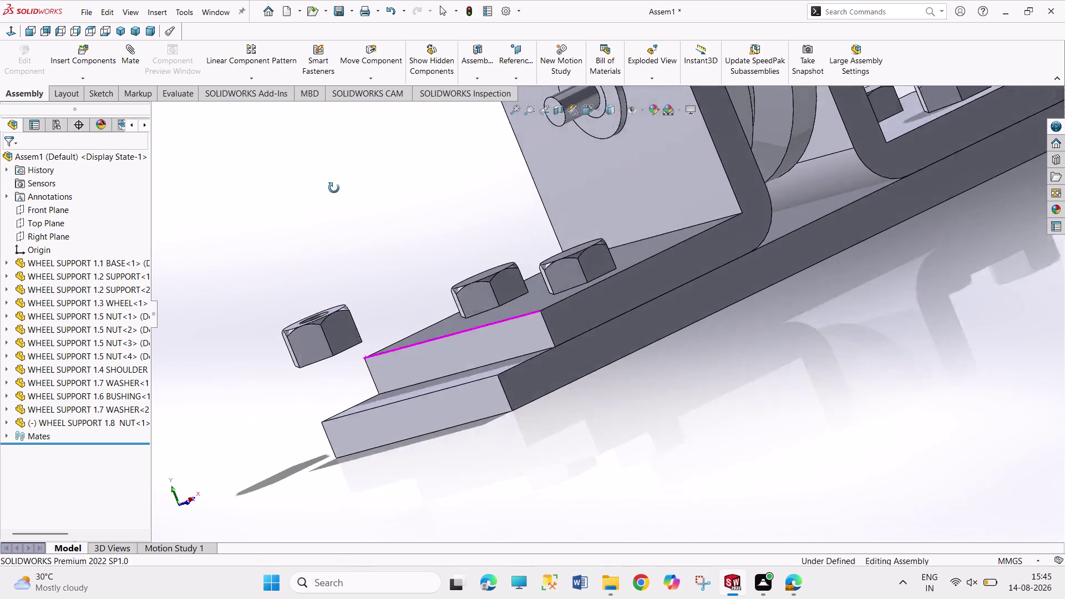
middle_drag(331, 194, 344, 171)
middle_drag(317, 448, 306, 356)
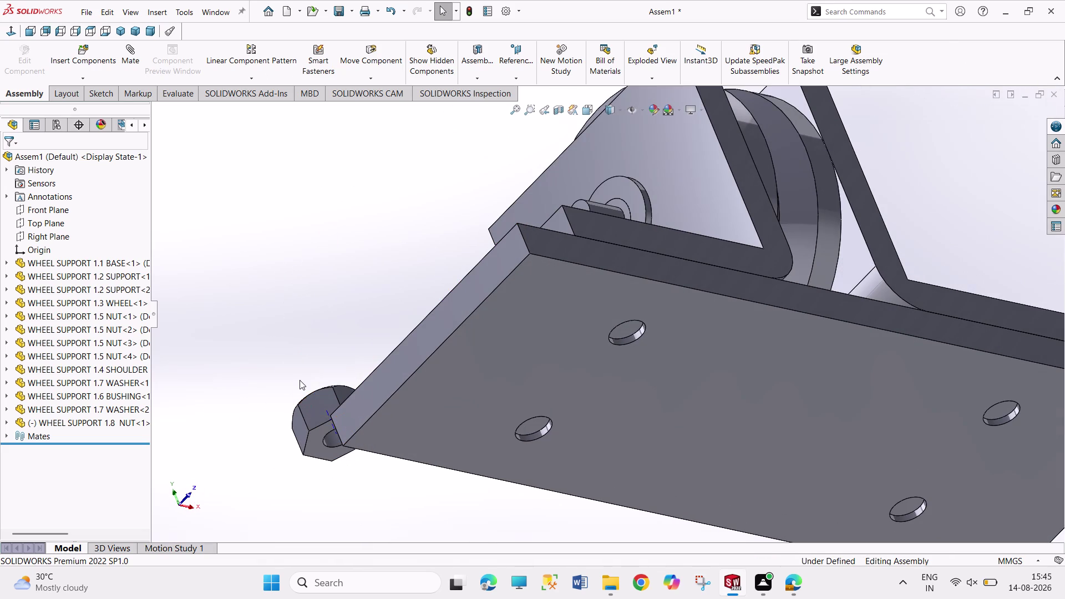
middle_drag(301, 380, 340, 492)
middle_click(340, 492)
scroll(up, 3)
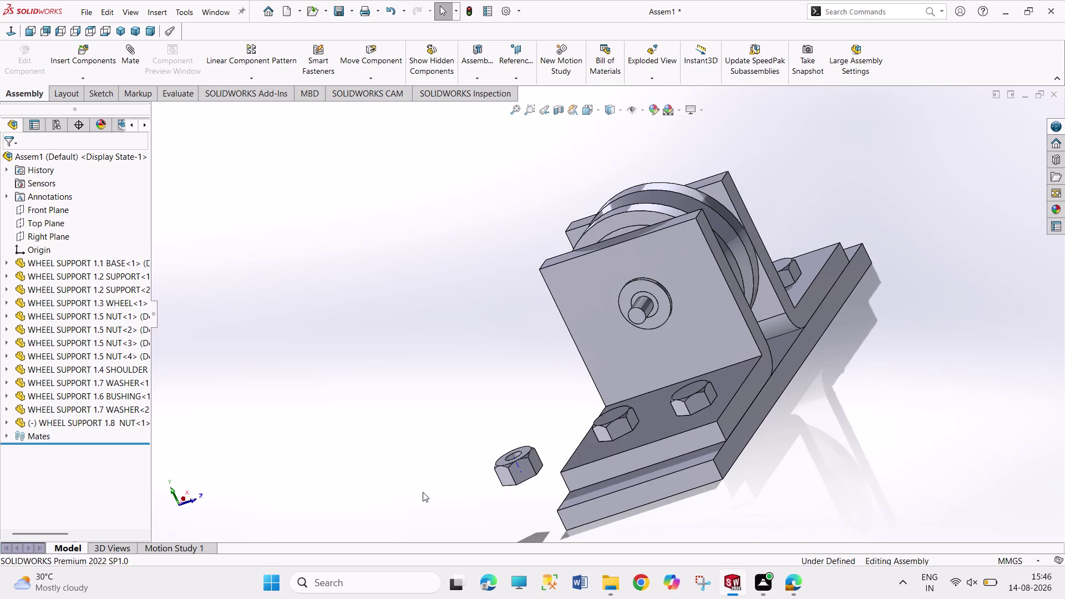
scroll(up, 3)
scroll(down, 3)
scroll(down, 3)
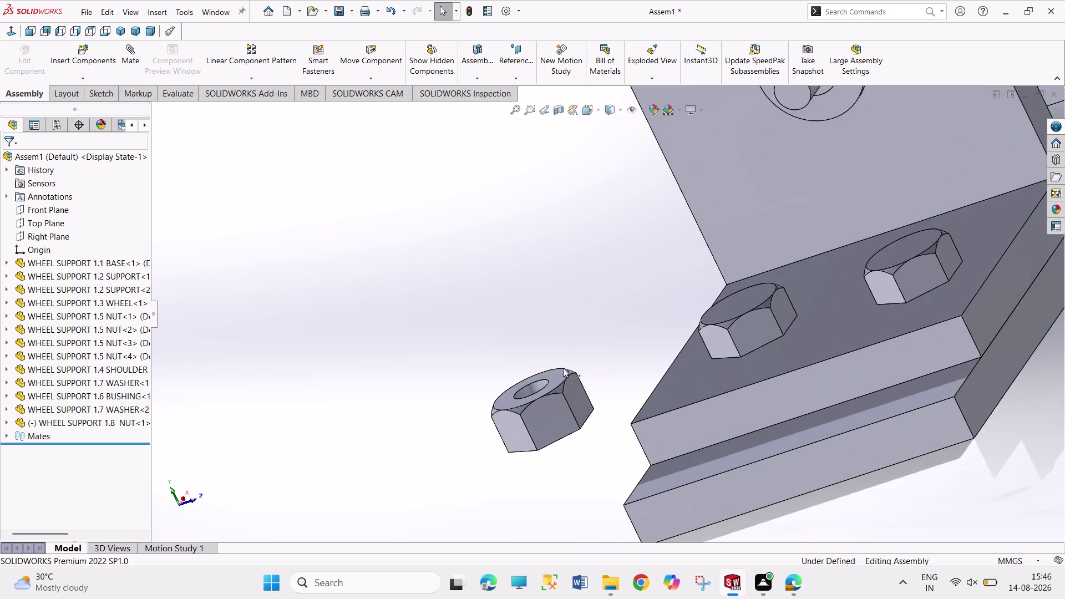
click(546, 374)
scroll(down, 3)
scroll(up, 3)
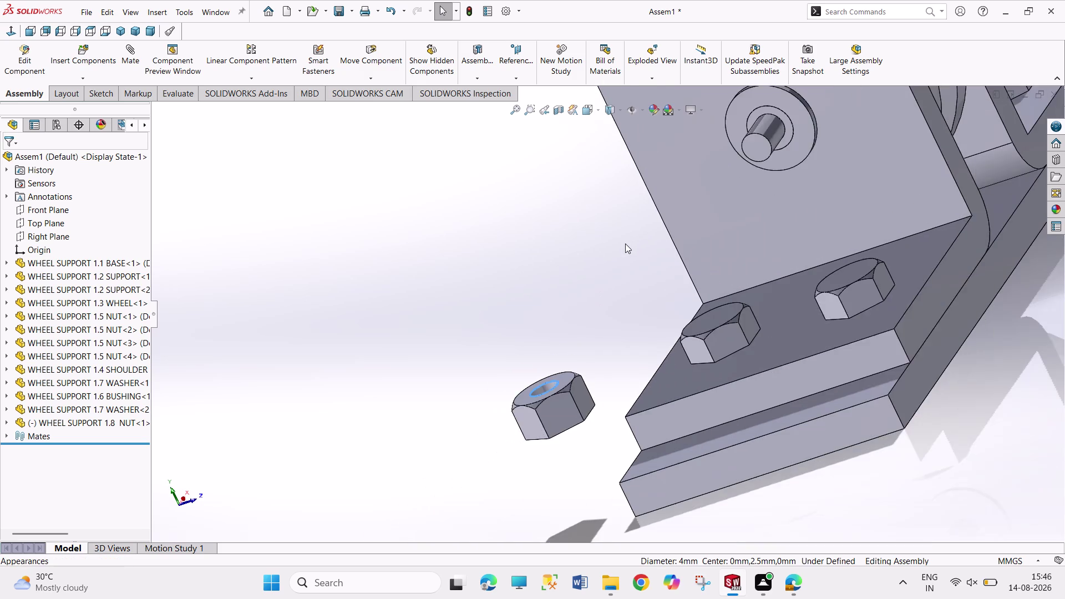
scroll(up, 3)
click(763, 163)
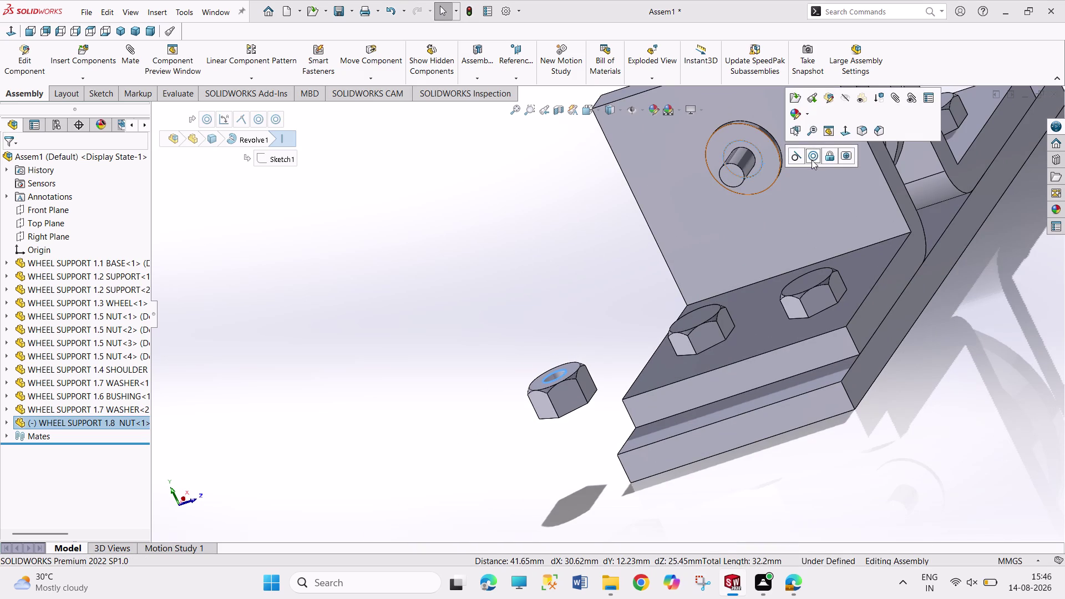
click(812, 160)
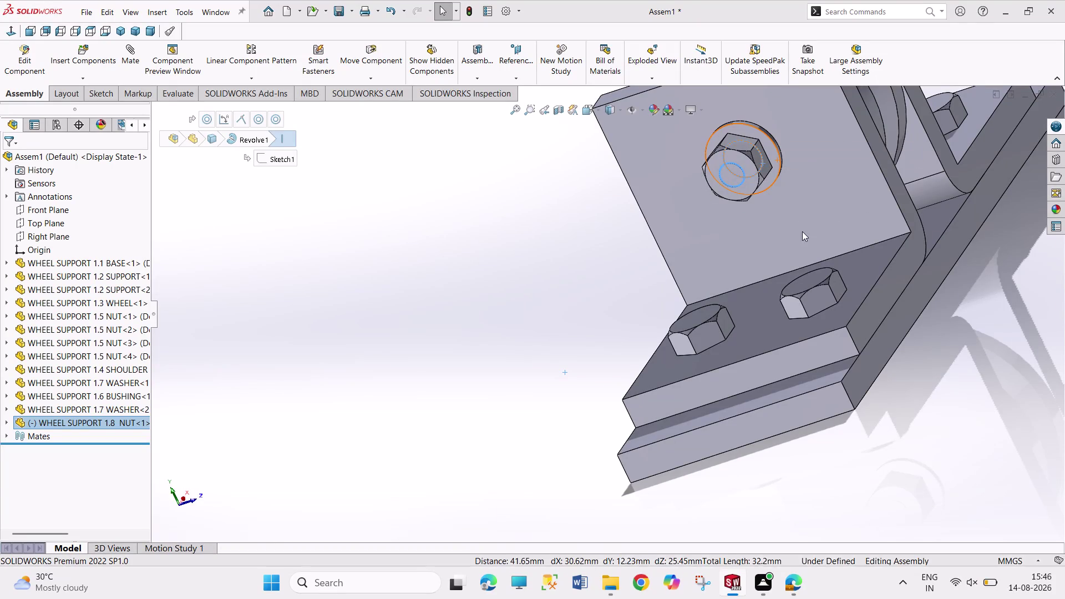
Slide the nut along the shaft onto the screw's protruding end.
scroll(up, 3)
scroll(up, 3)
scroll(down, 3)
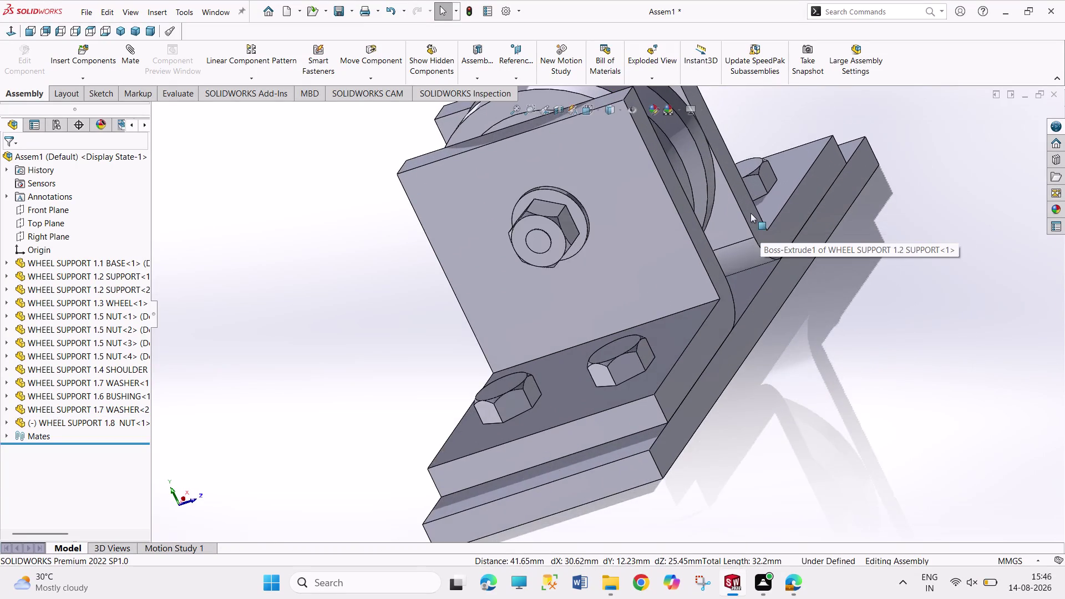
scroll(down, 3)
scroll(up, 3)
middle_click(570, 271)
scroll(down, 3)
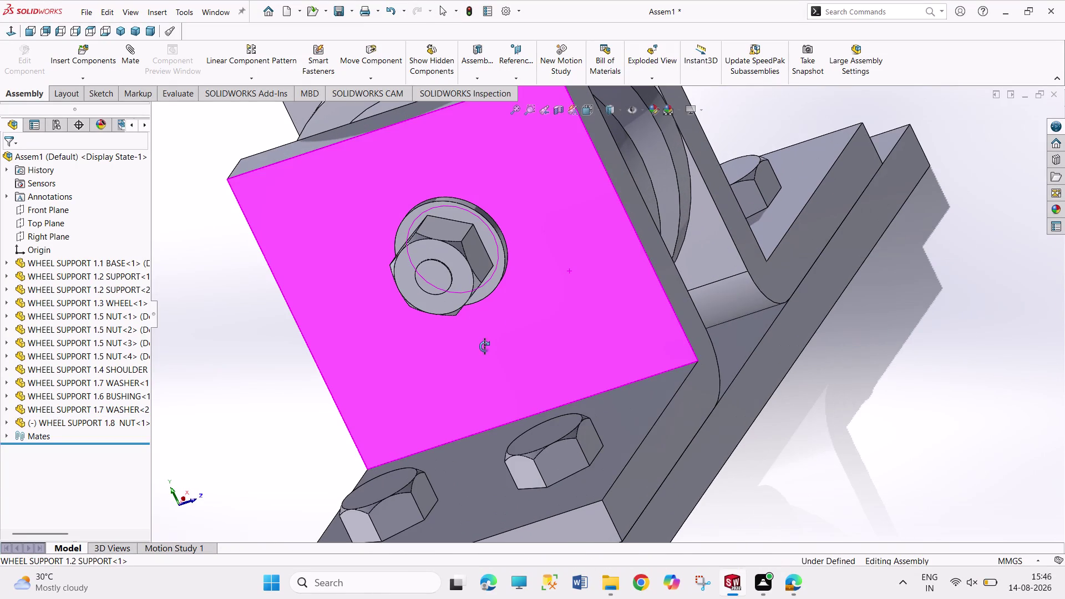
scroll(up, 3)
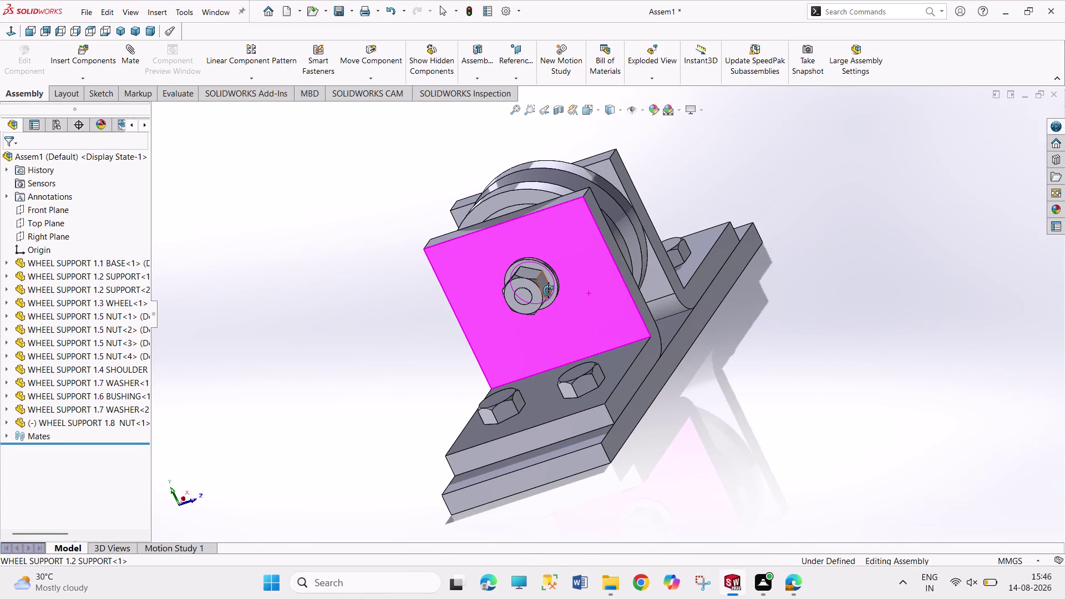
key(Escape)
key(Escape)
key(Escape)
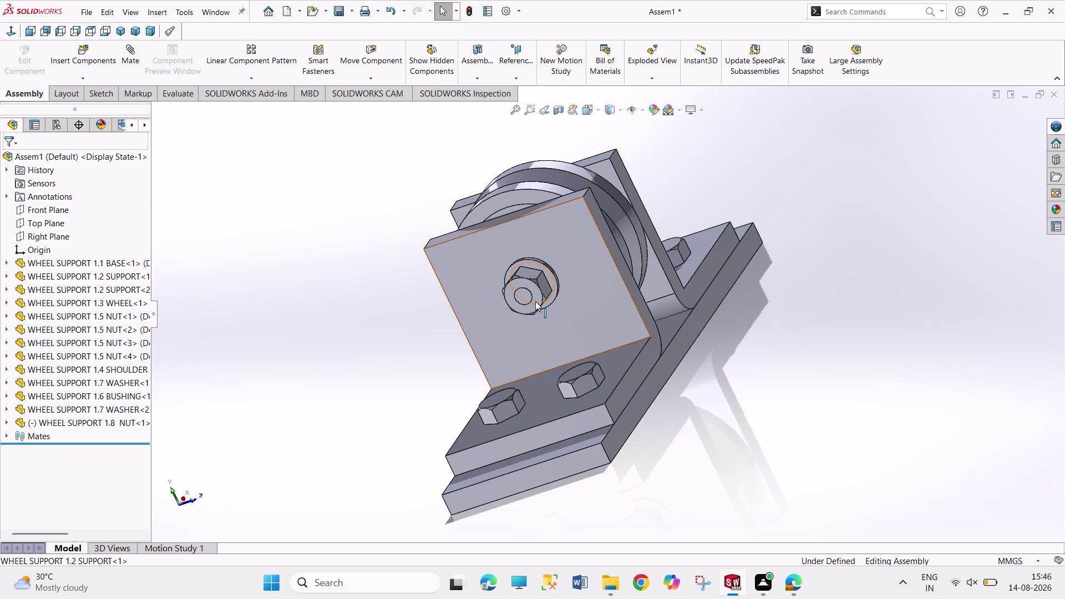
drag(529, 274, 486, 317)
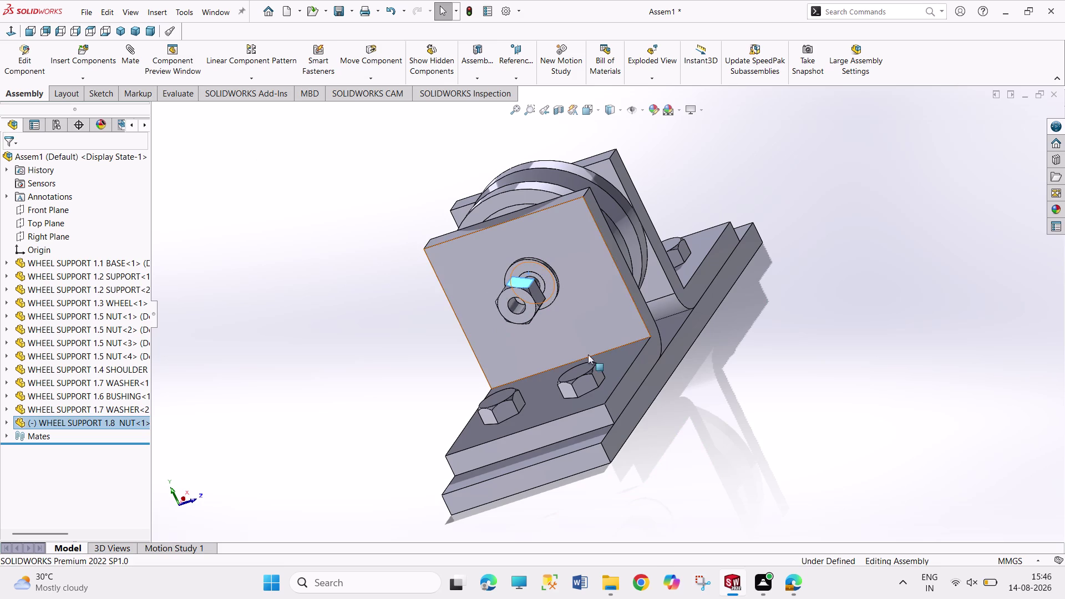
middle_drag(725, 392, 629, 480)
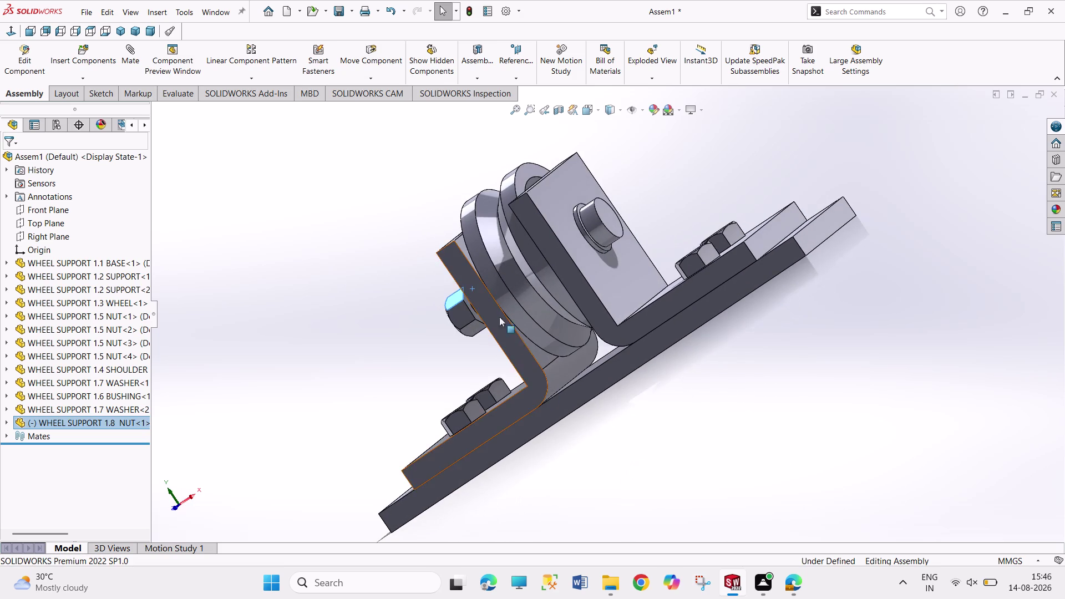
scroll(up, 3)
scroll(down, 3)
scroll(down, 3)
scroll(down, 3)
scroll(down, 3)
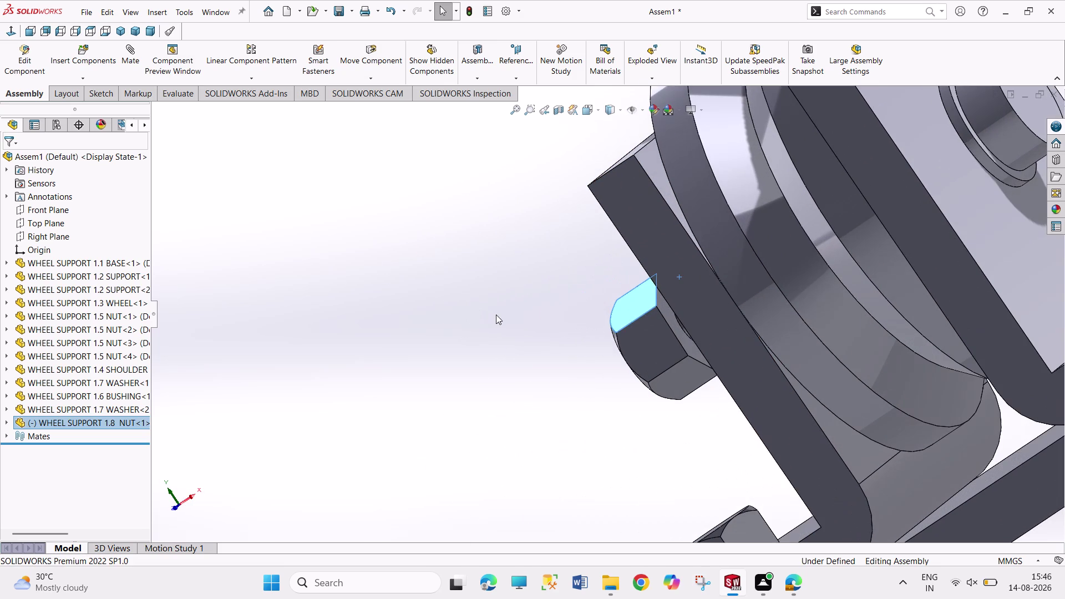
middle_drag(496, 314, 549, 341)
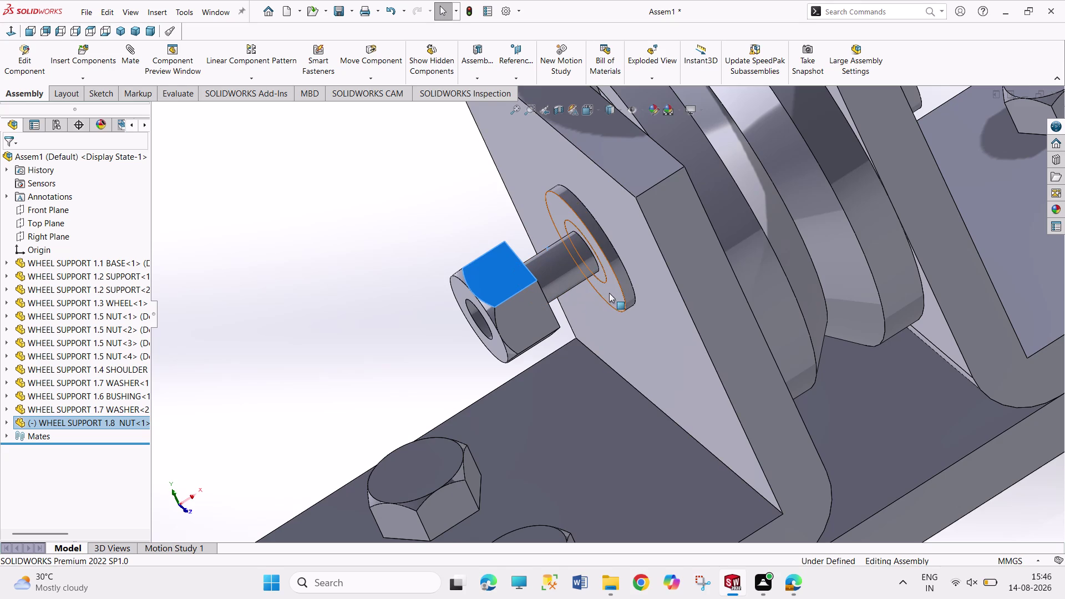
click(608, 292)
middle_click(407, 236)
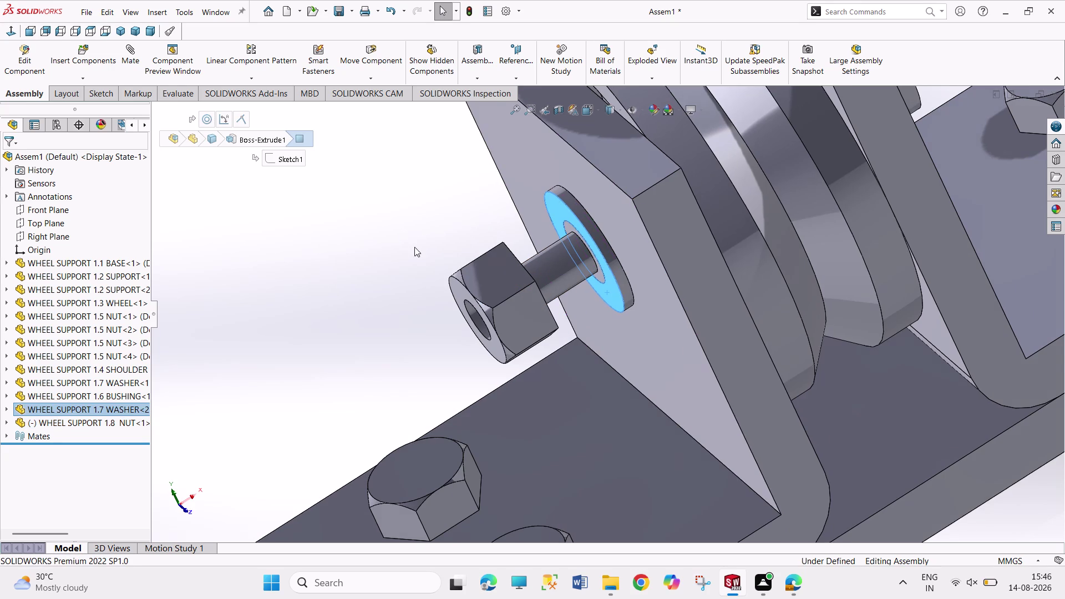
middle_drag(415, 247, 366, 259)
scroll(up, 3)
scroll(down, 3)
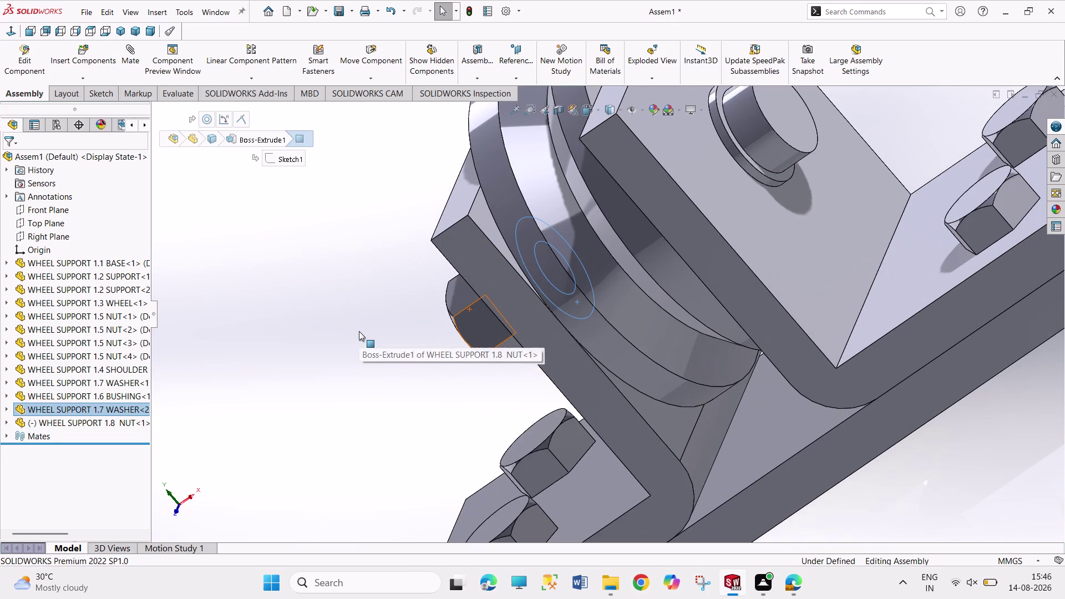
middle_drag(361, 332, 384, 335)
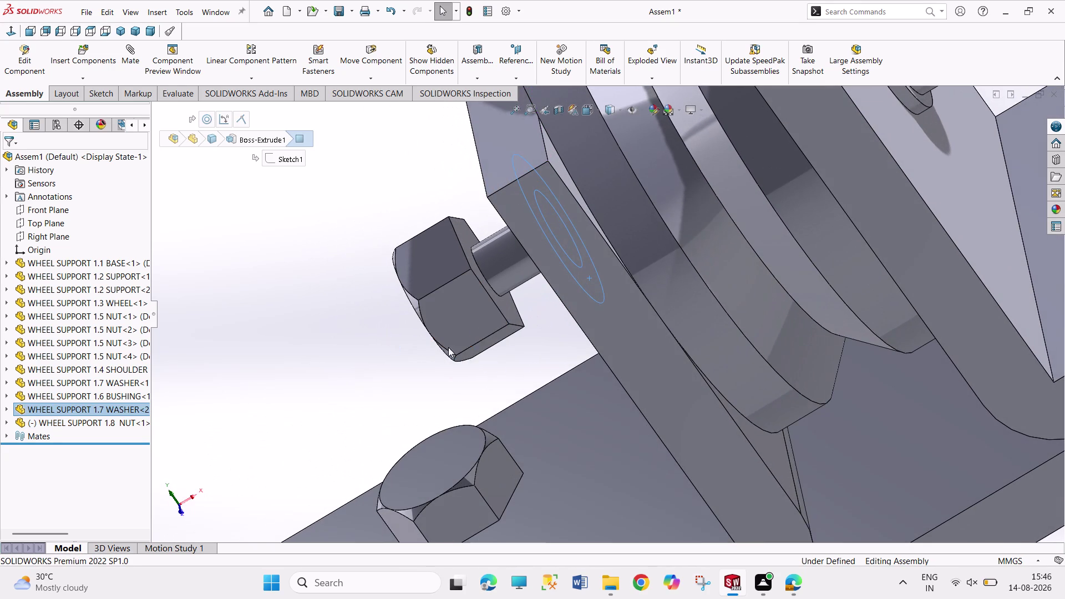
click(501, 305)
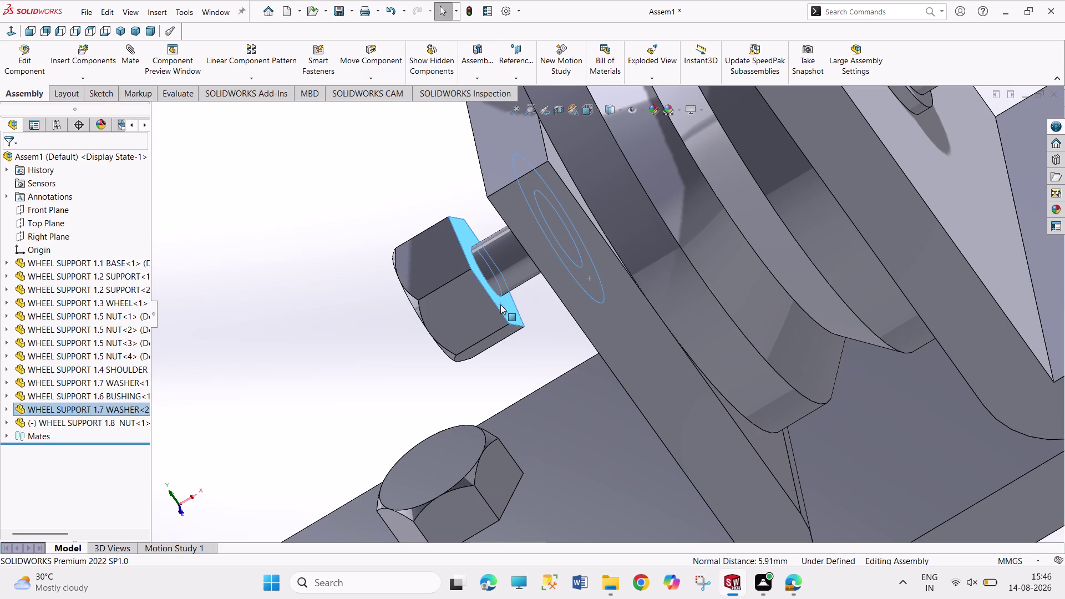
click(356, 301)
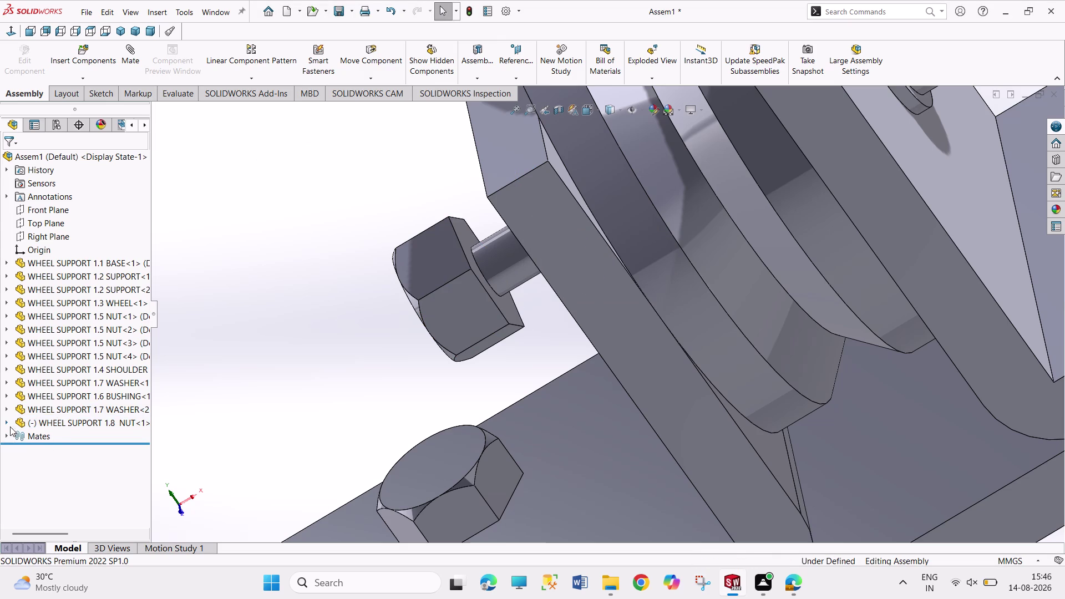
Add a 90° Angle mate between the nut's Front Plane and the assembly Front Plane.
click(8, 421)
click(43, 440)
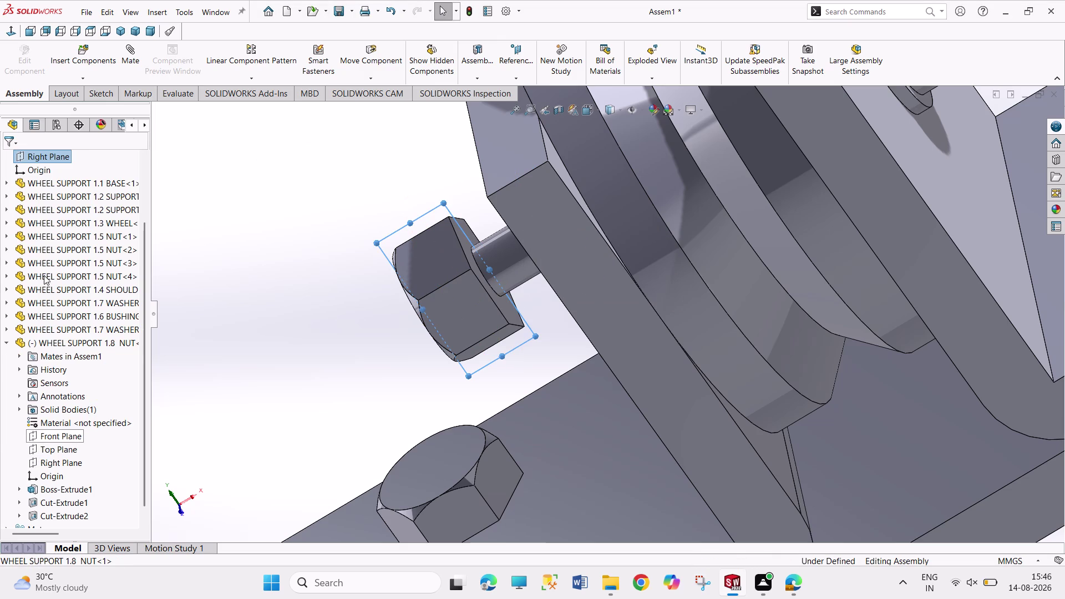
scroll(up, 3)
click(51, 212)
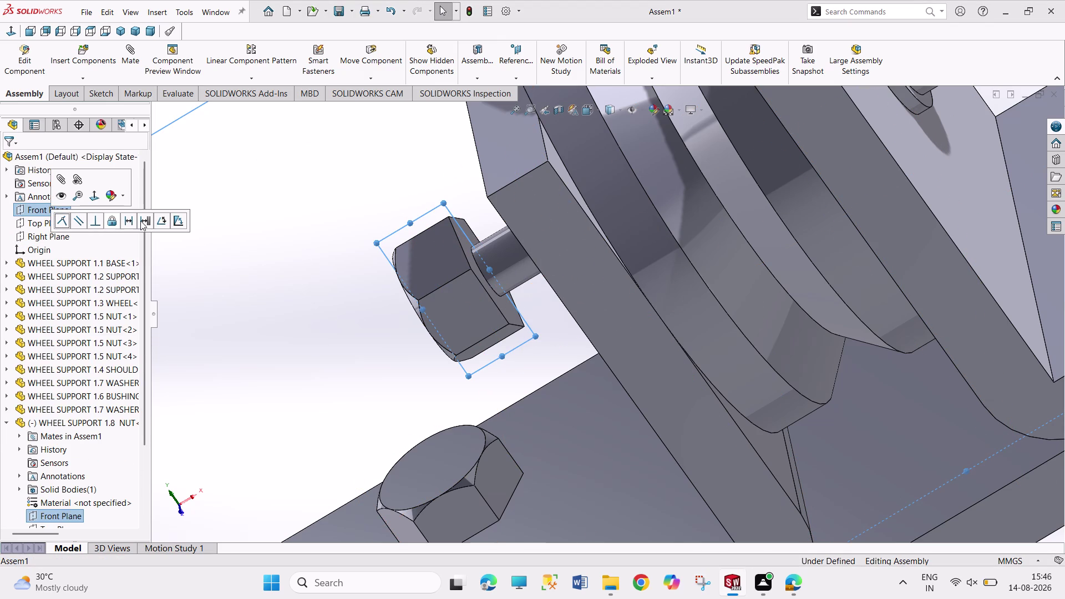
click(160, 222)
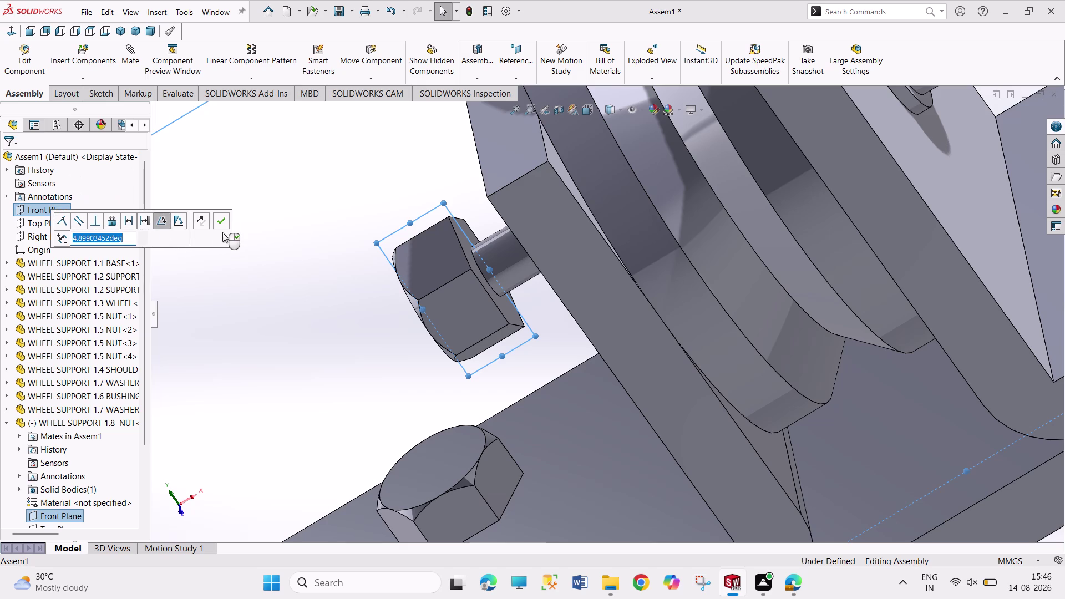
text(90)
key(Return)
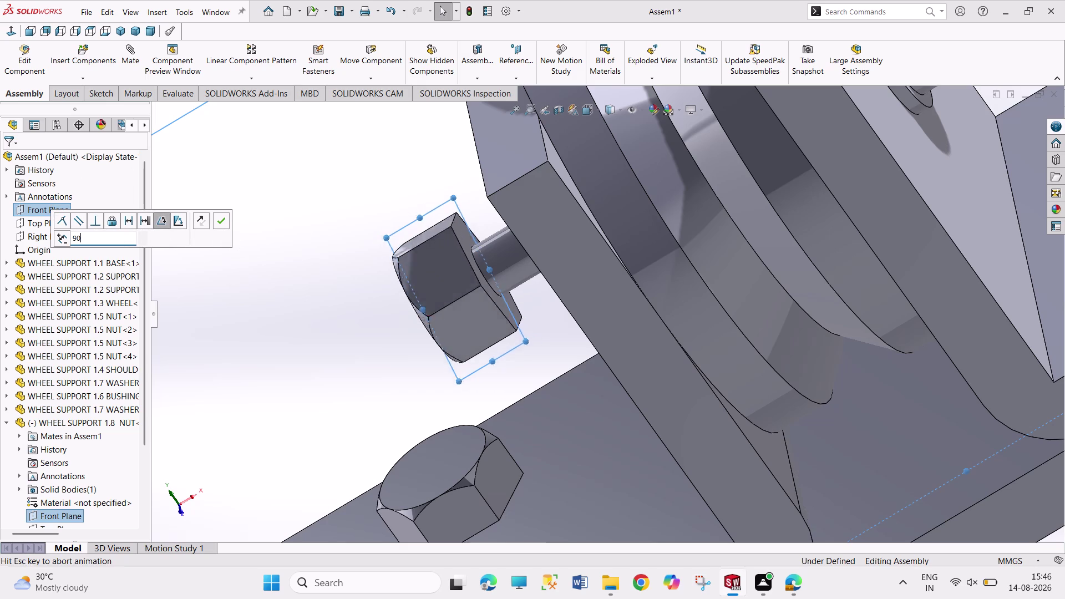
click(220, 221)
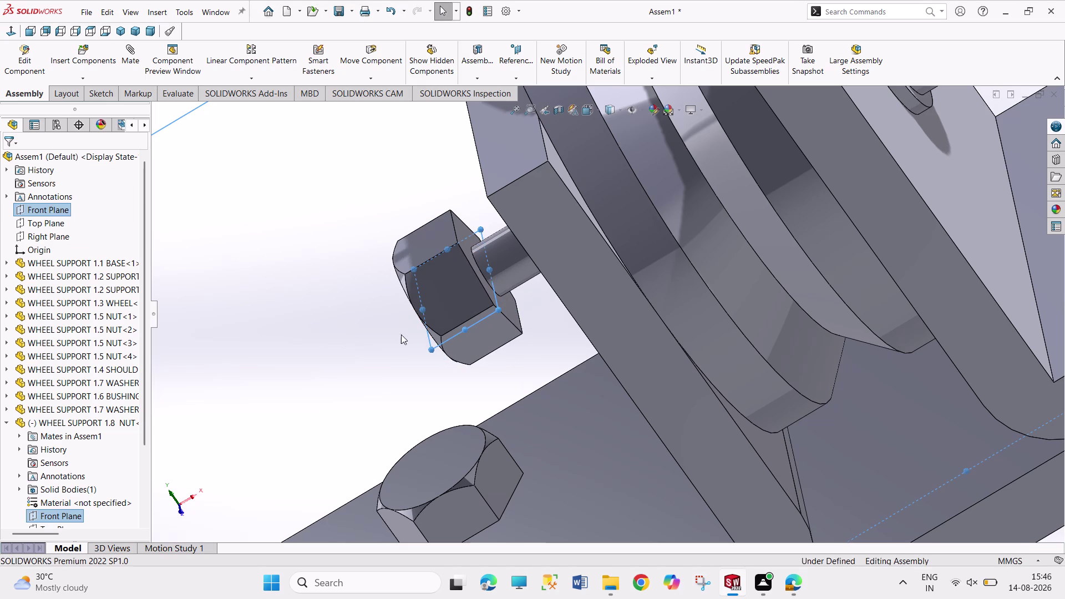
click(509, 306)
Mate the nut face coincident with the washer's outer face.
middle_drag(363, 329, 398, 315)
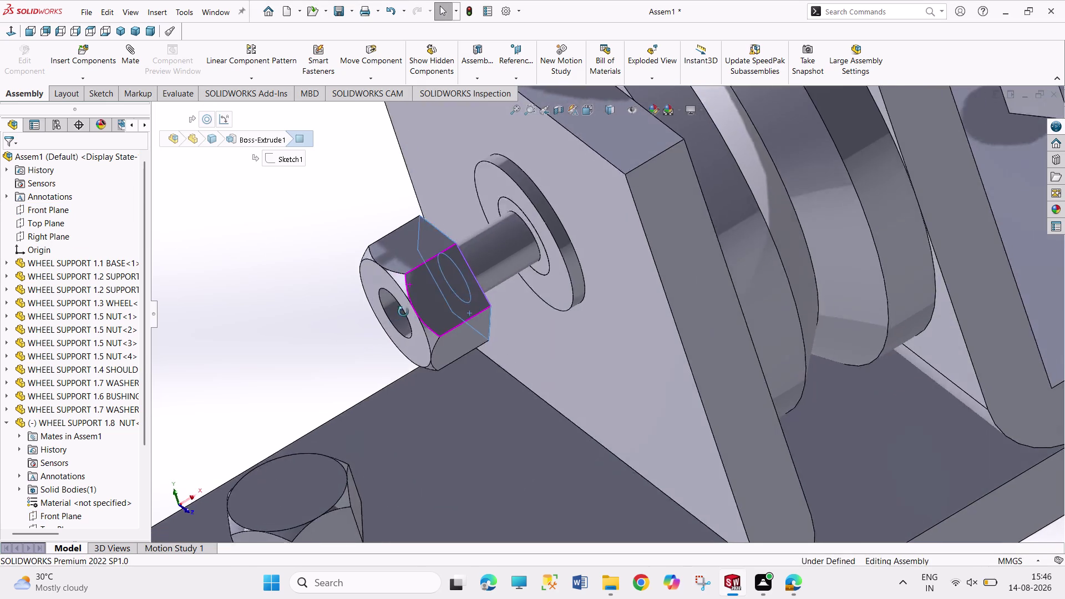
middle_drag(398, 316, 416, 305)
click(543, 277)
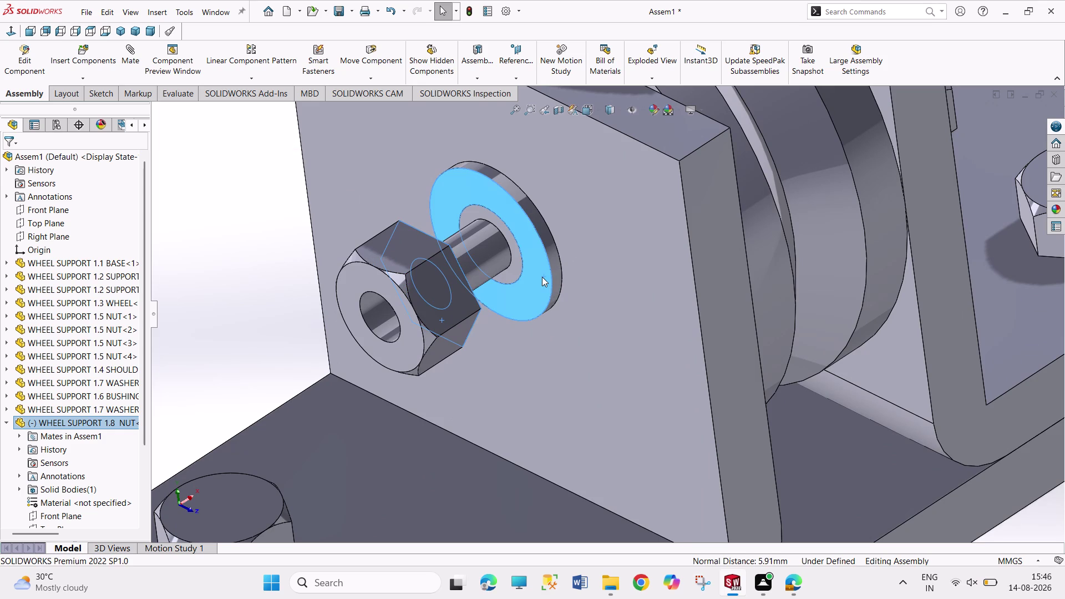
click(580, 271)
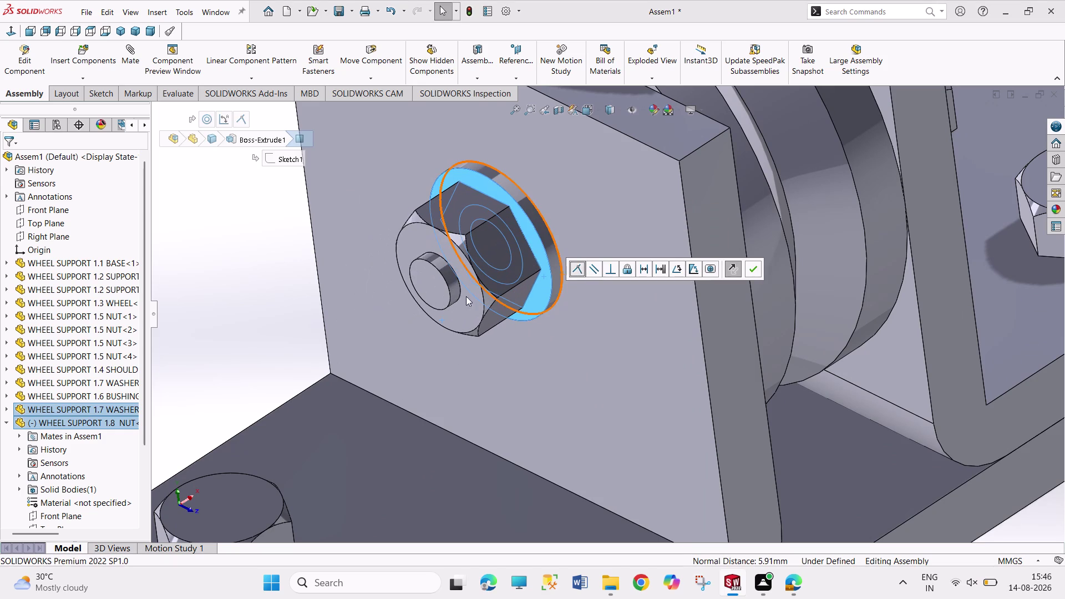
click(9, 423)
click(244, 220)
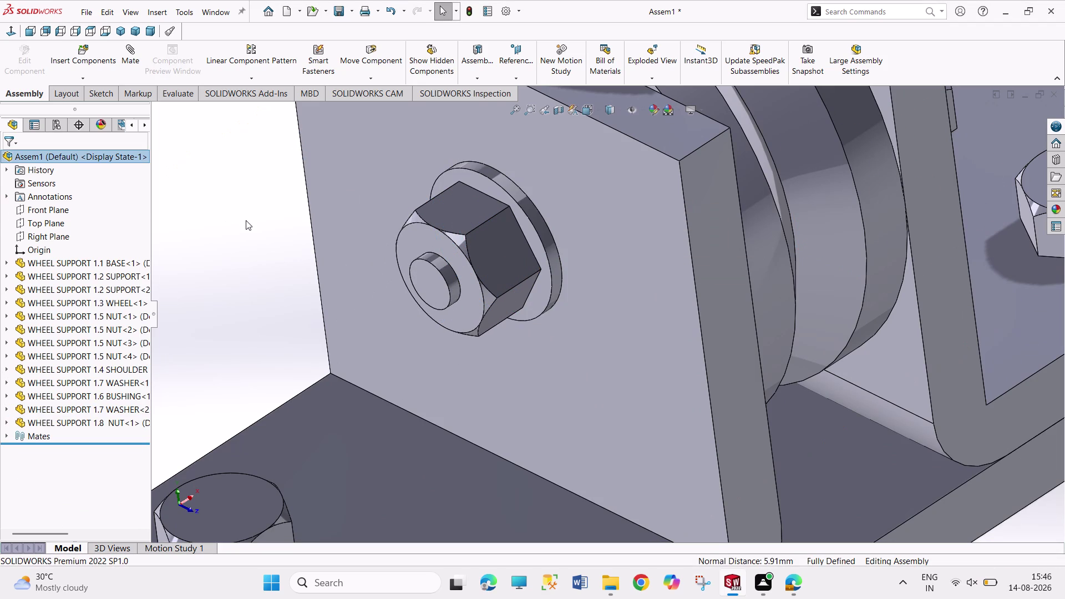
Fit the whole wheel support assembly on screen in isometric orientation.
scroll(down, 3)
scroll(up, 3)
scroll(up, 3)
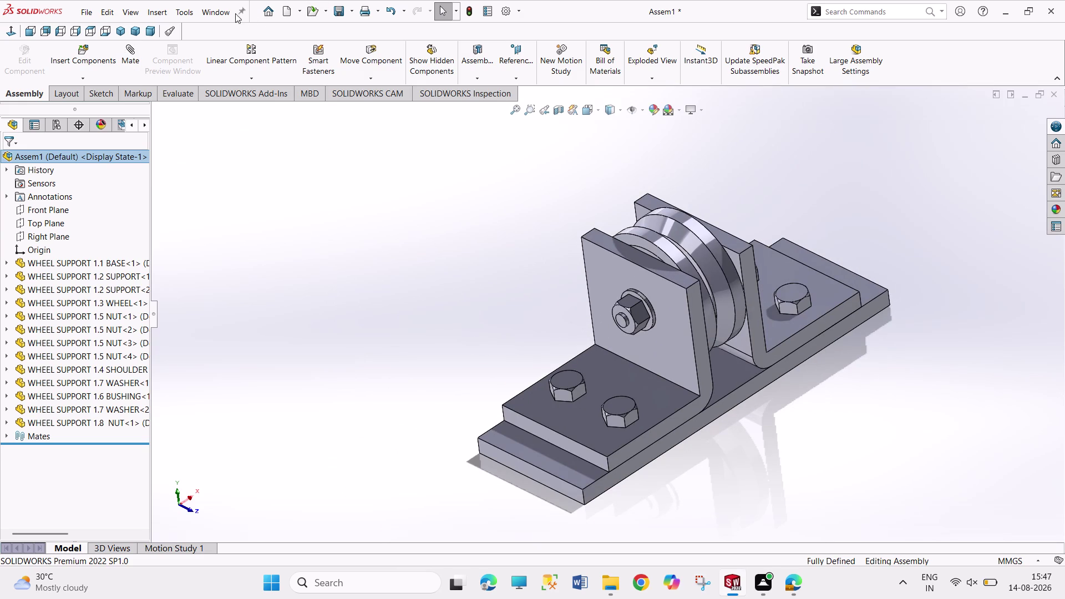
click(119, 31)
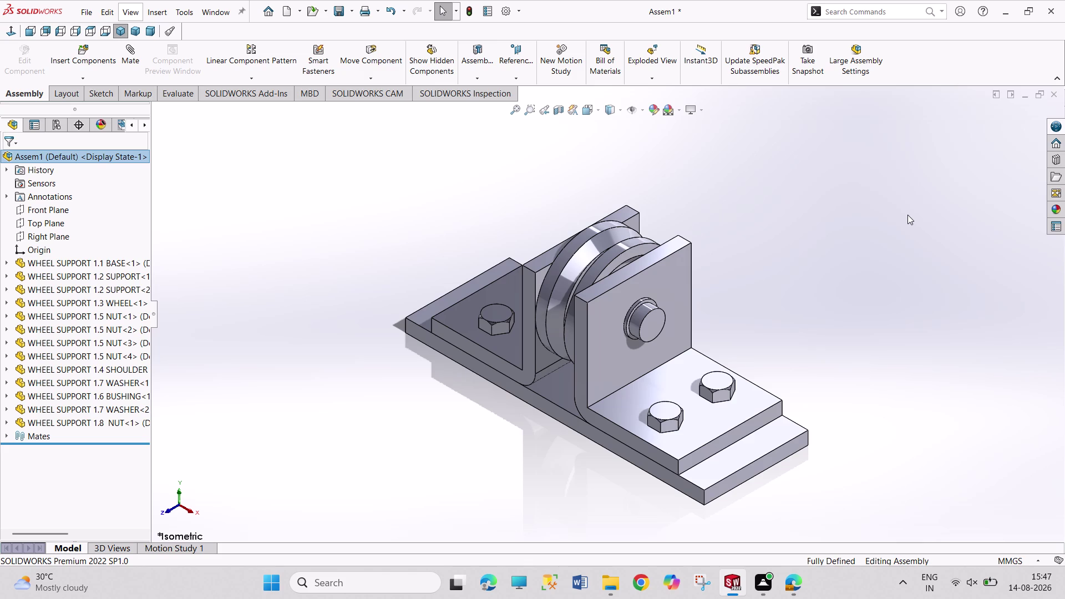
key(space)
key(space)
key(space)
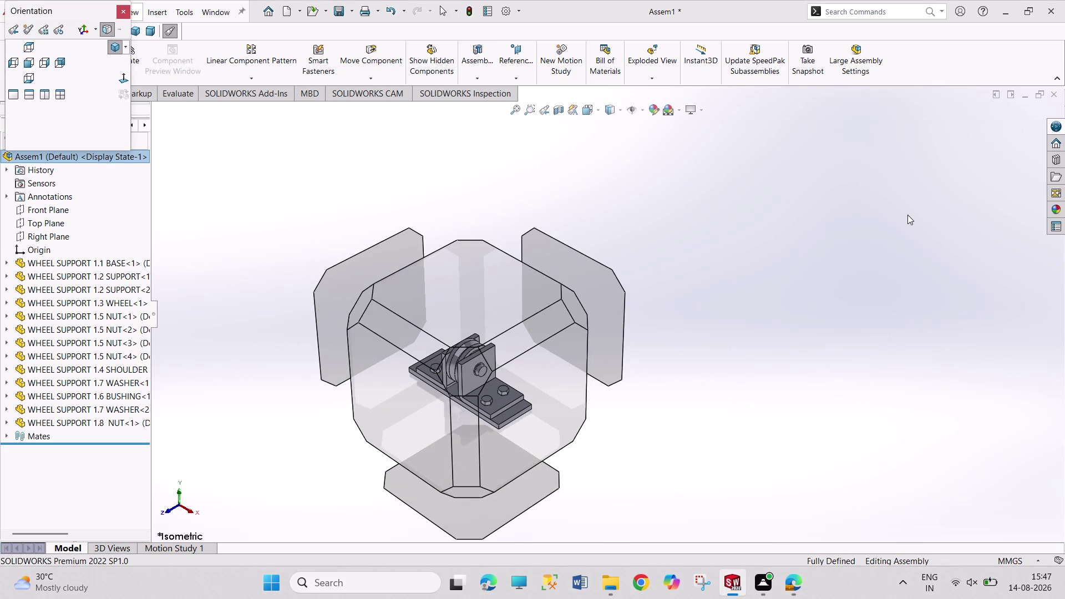
key(space)
key(space)
key(space)
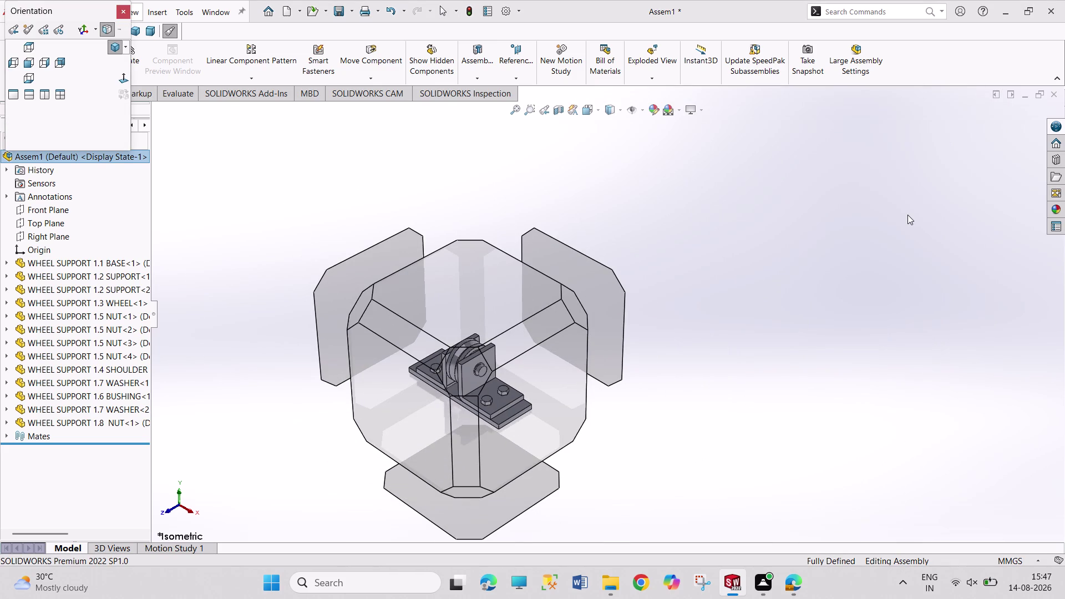